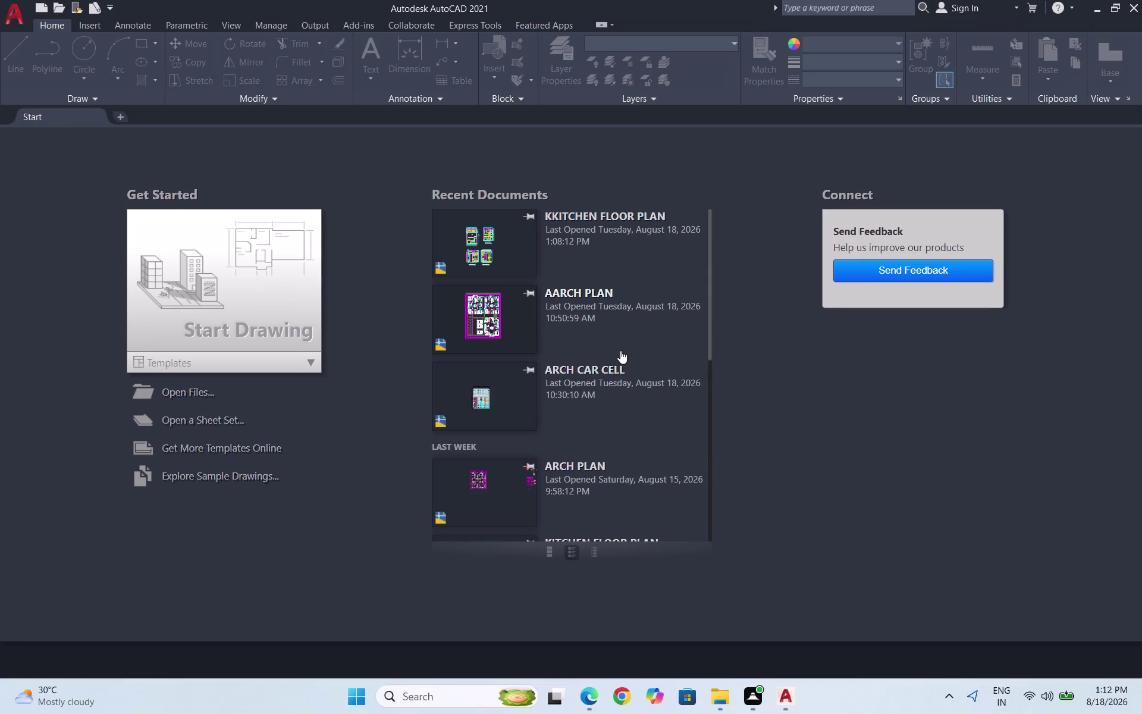
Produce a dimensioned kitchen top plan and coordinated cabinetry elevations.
Start a new blank drawing and turn on Maintain a log file in Options.
click(203, 294)
click(204, 294)
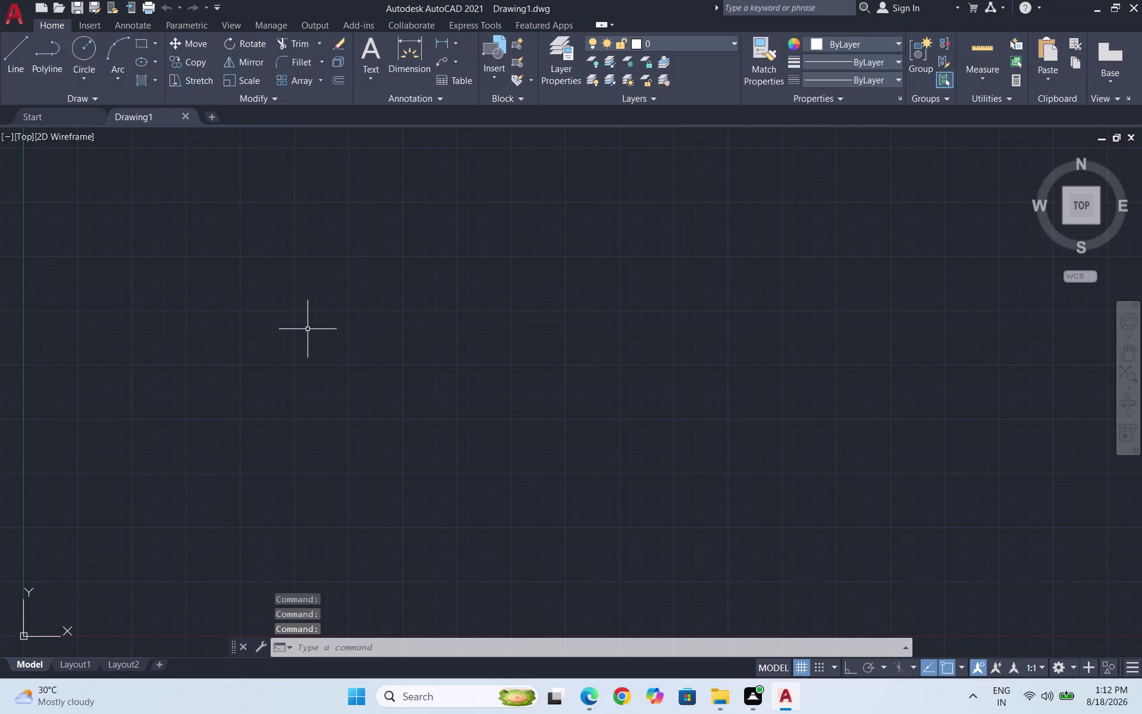
text(OPTIO)
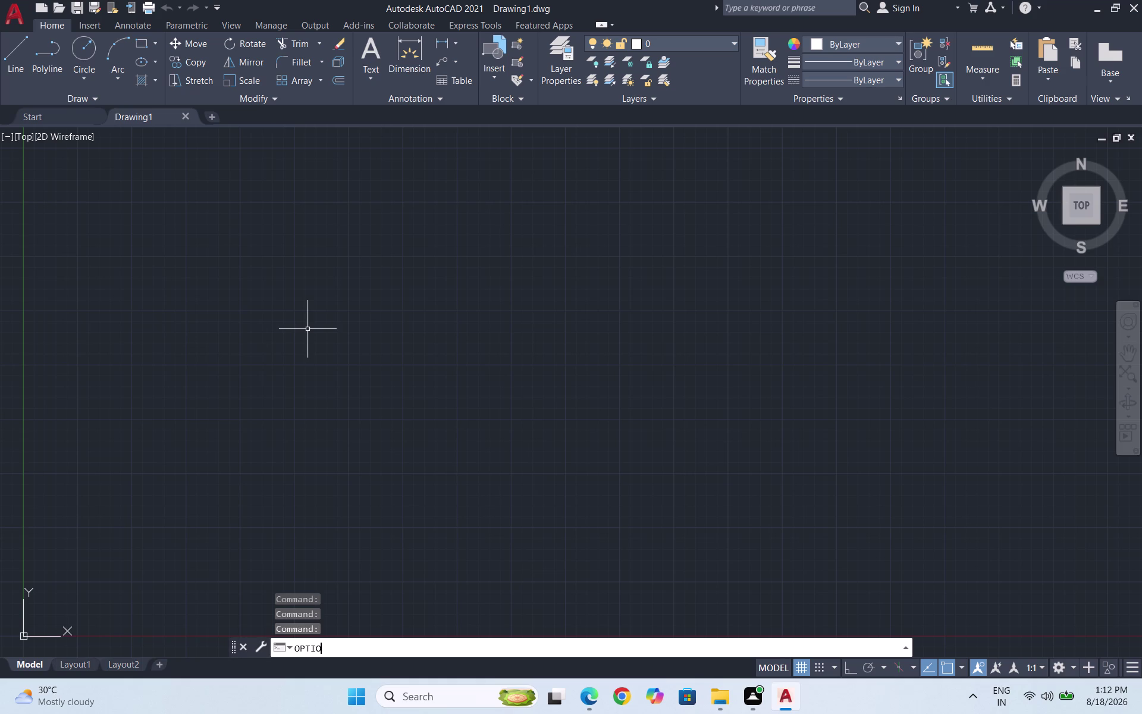
key(s)
key(BackSpace)
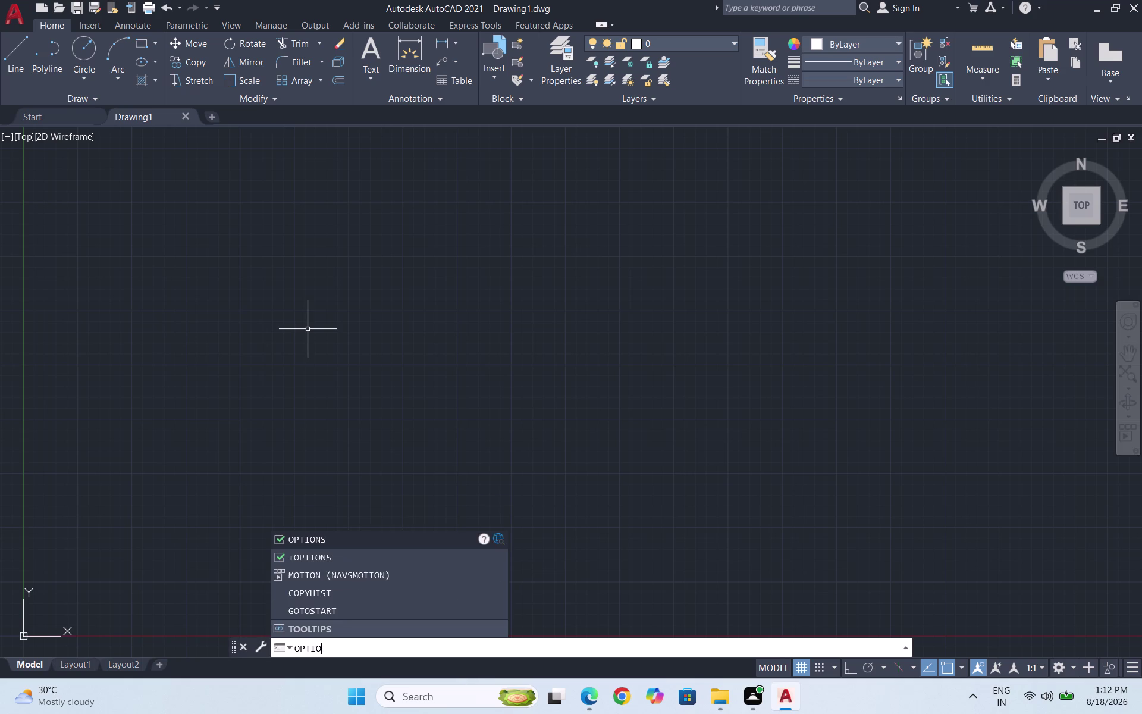
text(NS)
key(Return)
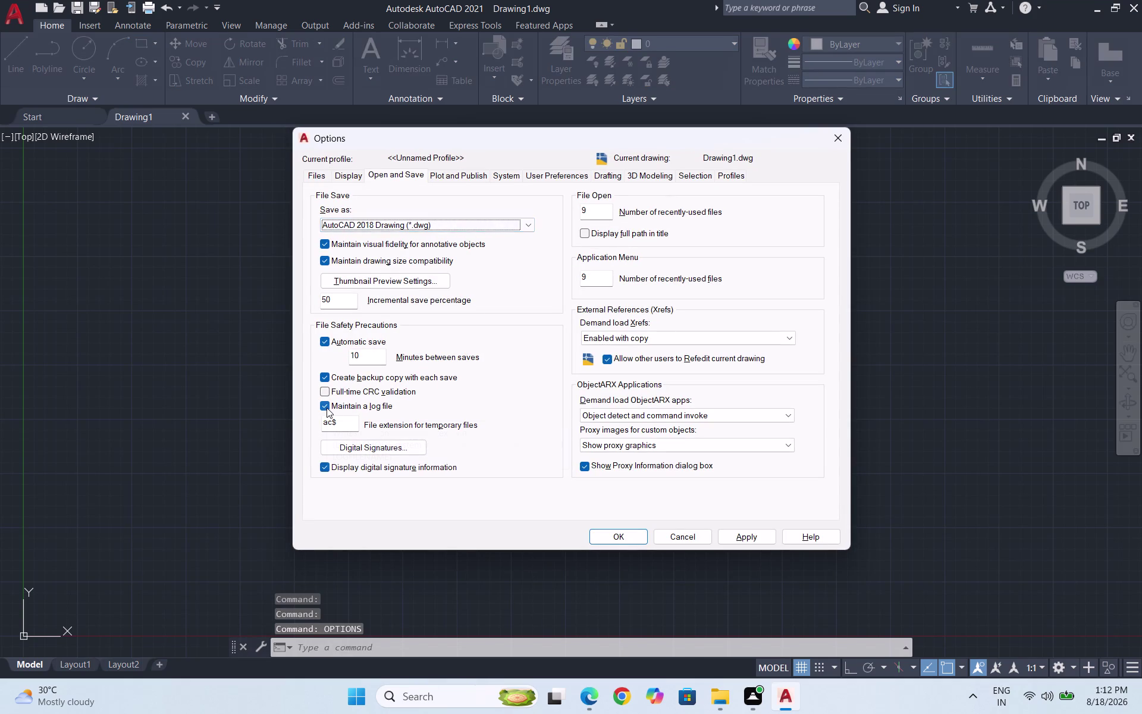
click(326, 407)
click(325, 406)
click(621, 534)
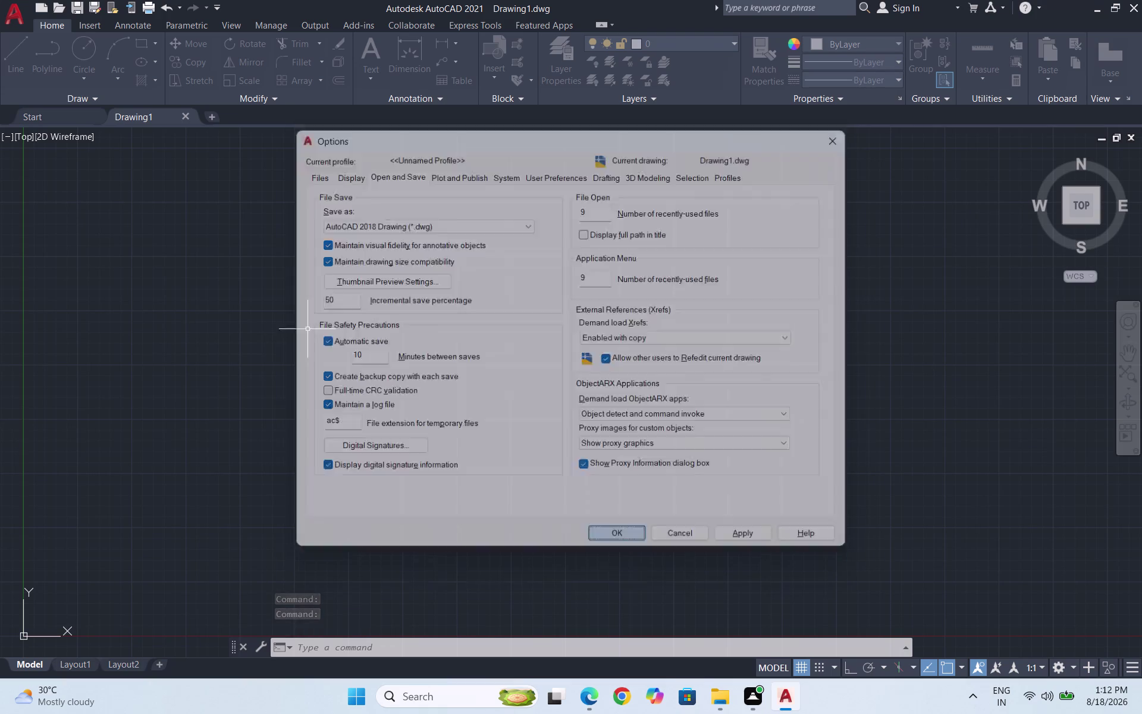
key(ctrl+s)
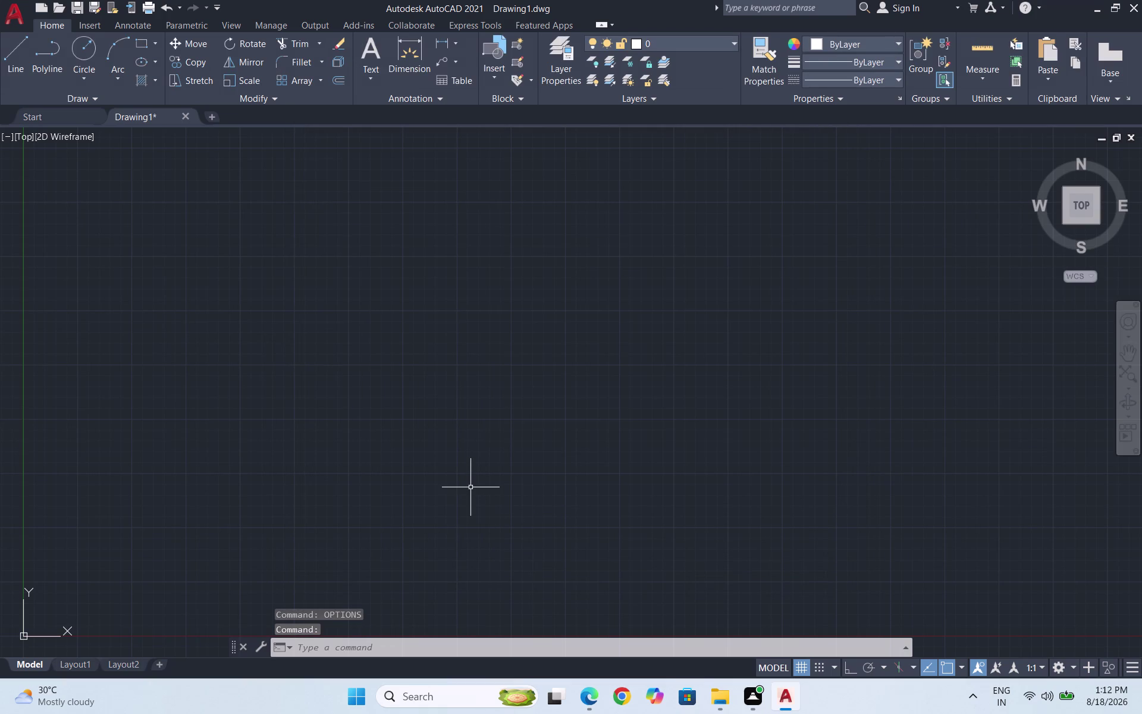
Save the drawing as 'KITCHEN 18.8.26' in the Desktop's 12-8-26 folder.
double_click(379, 311)
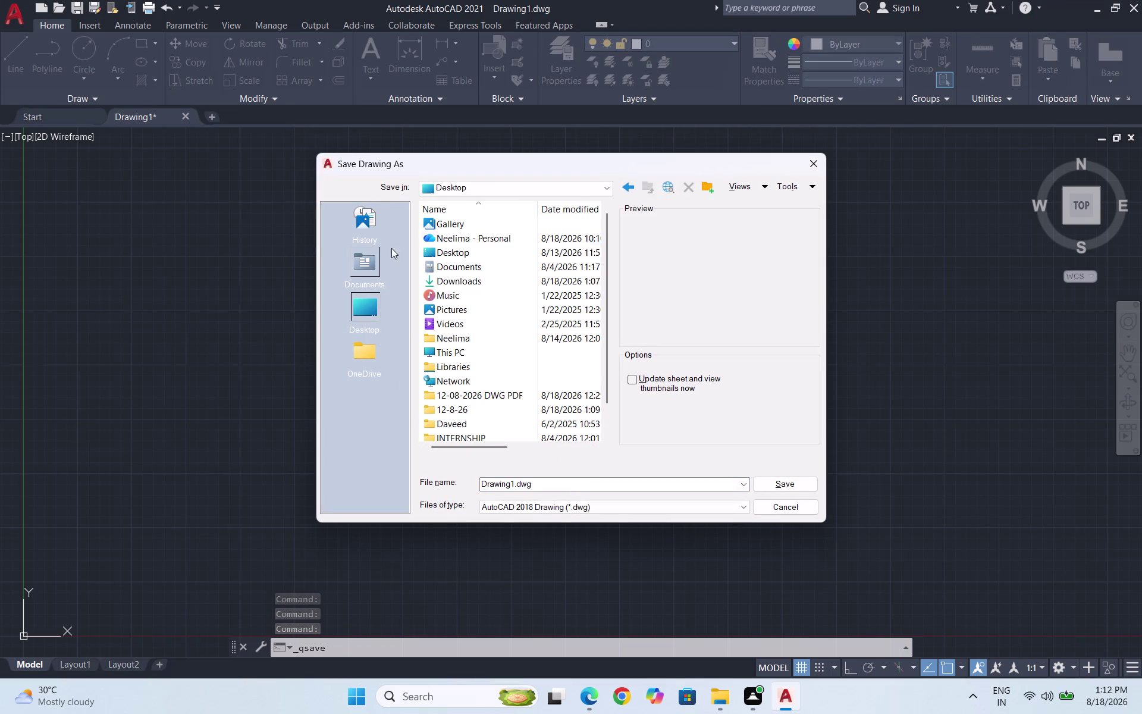
double_click(509, 410)
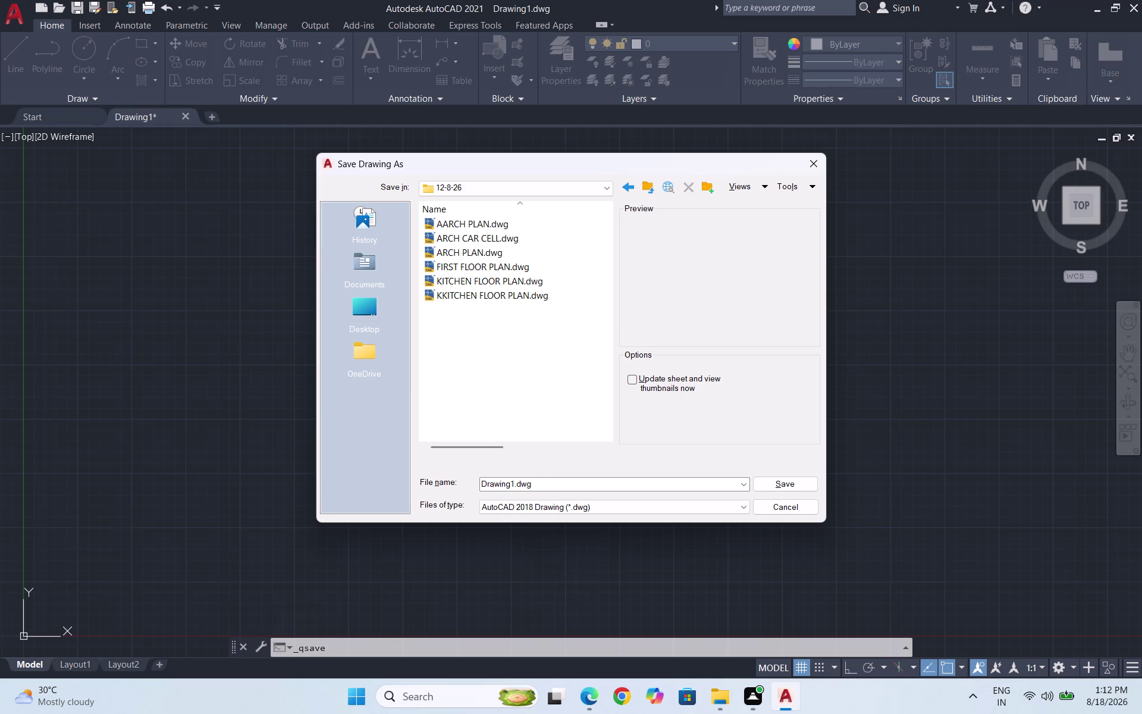
drag(554, 482, 415, 481)
text(KI)
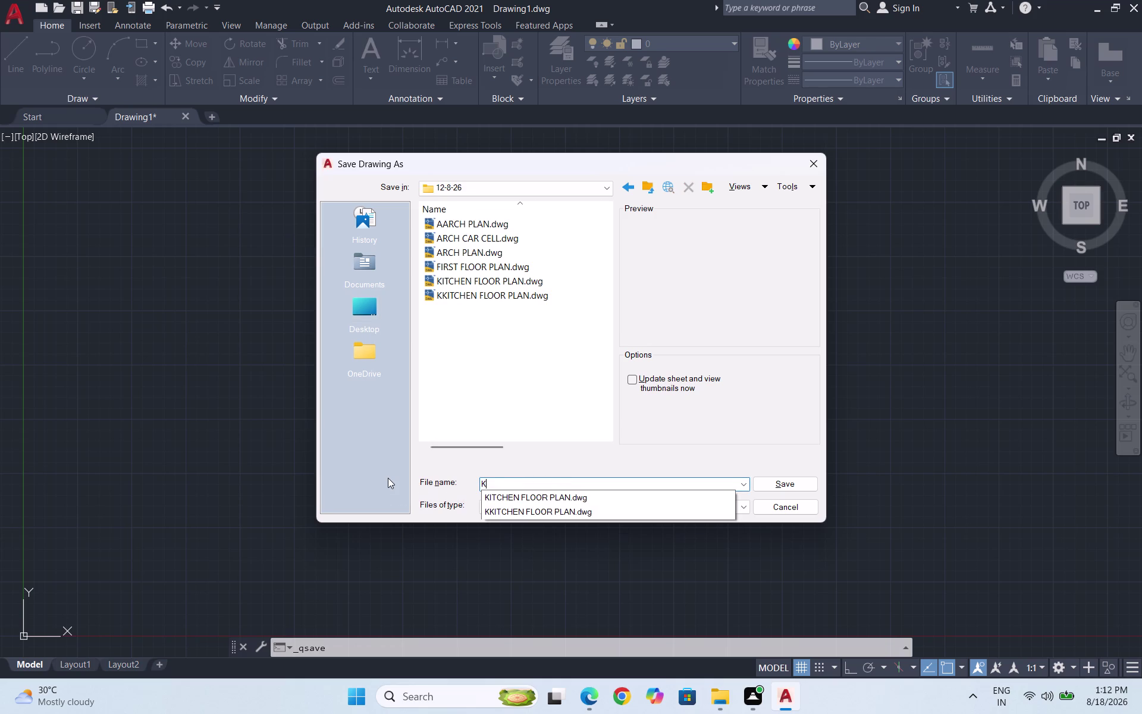
text(TCHEN)
key(space)
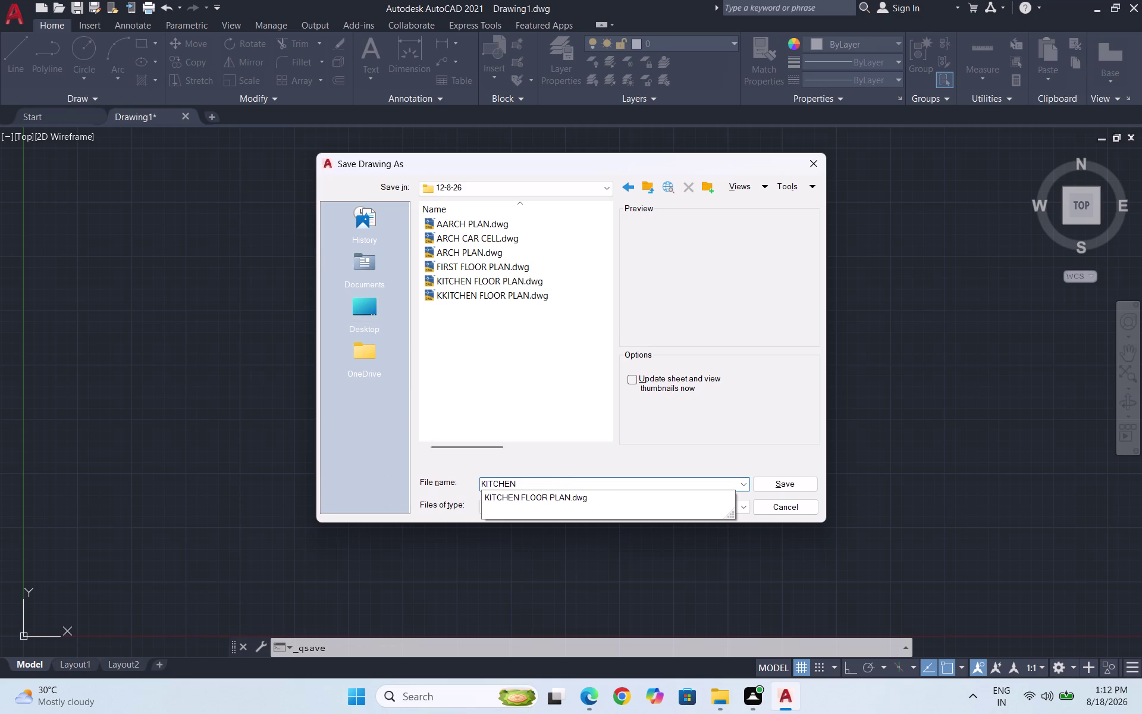
text(18)
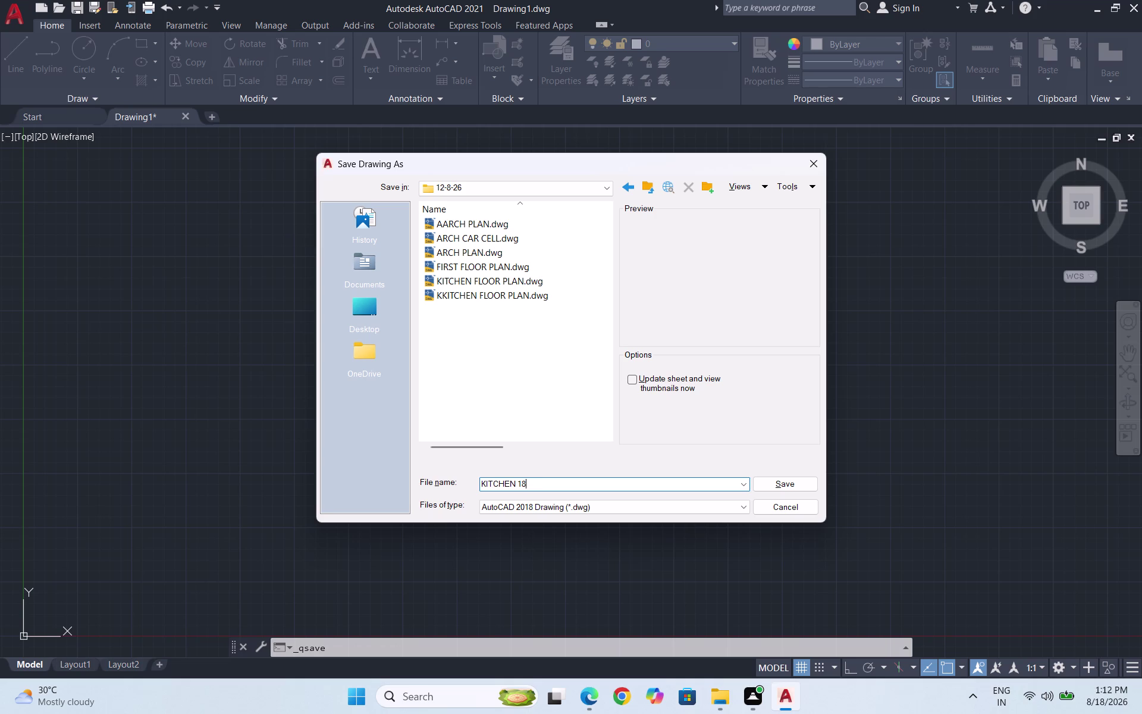
text(.8)
text(.26)
click(774, 481)
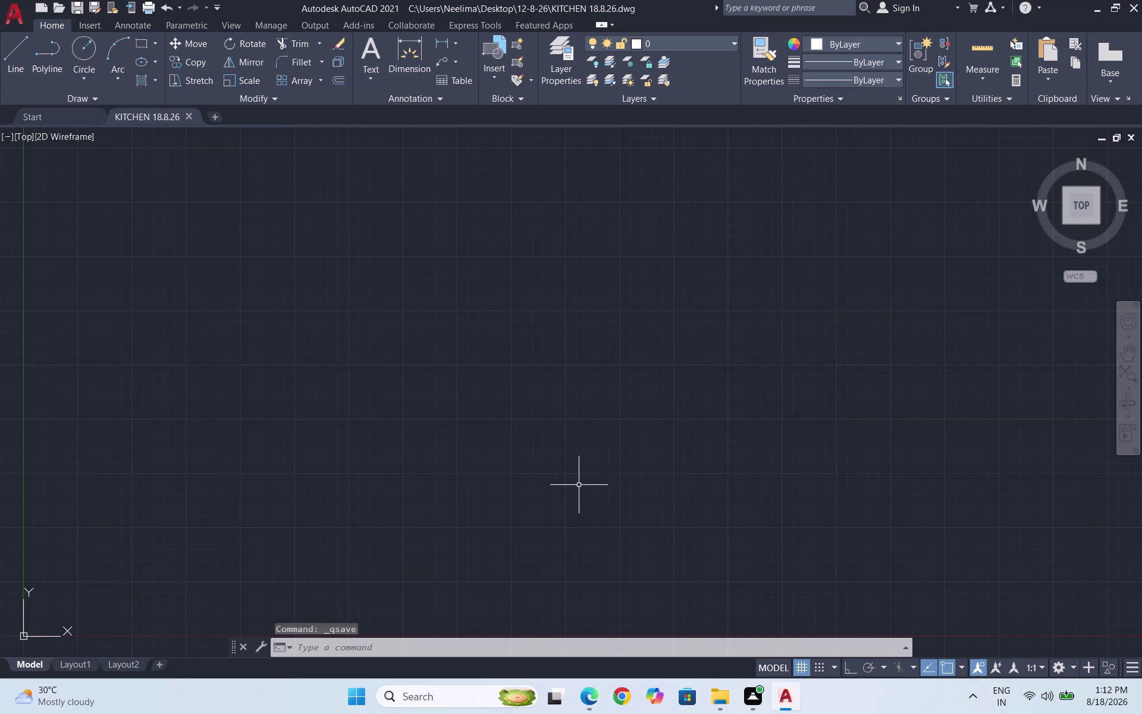
Set drawing units to 0 length precision with Millimeters insertion scale.
text(UN)
key(Return)
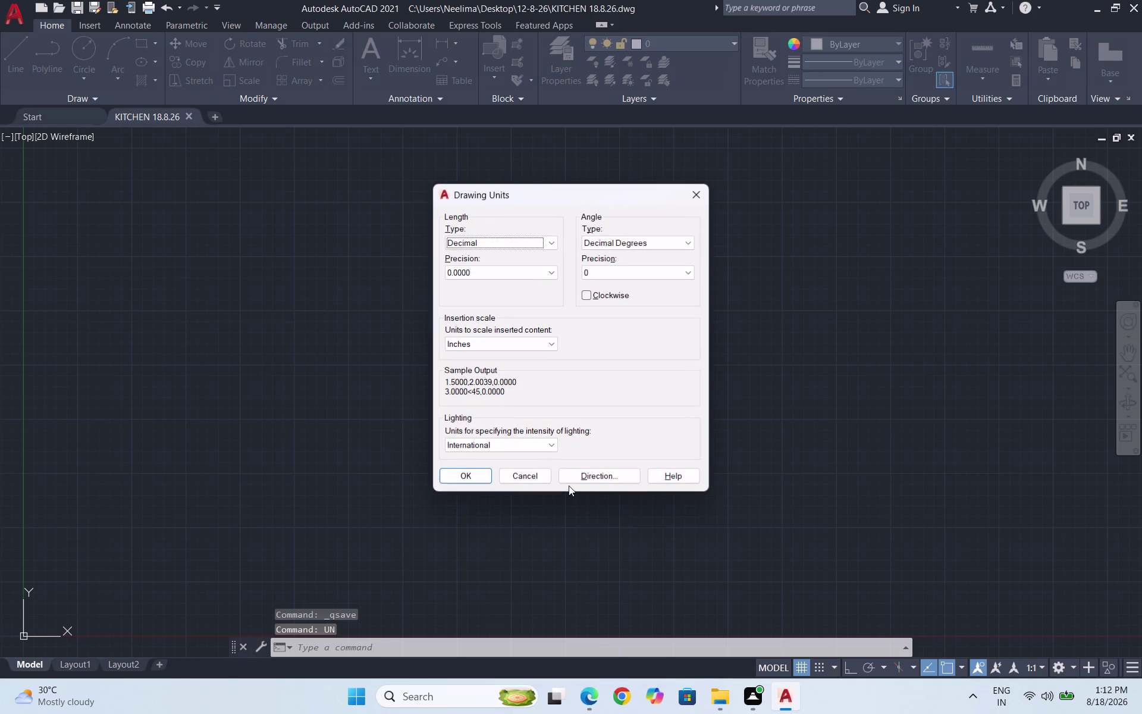
click(530, 268)
click(510, 288)
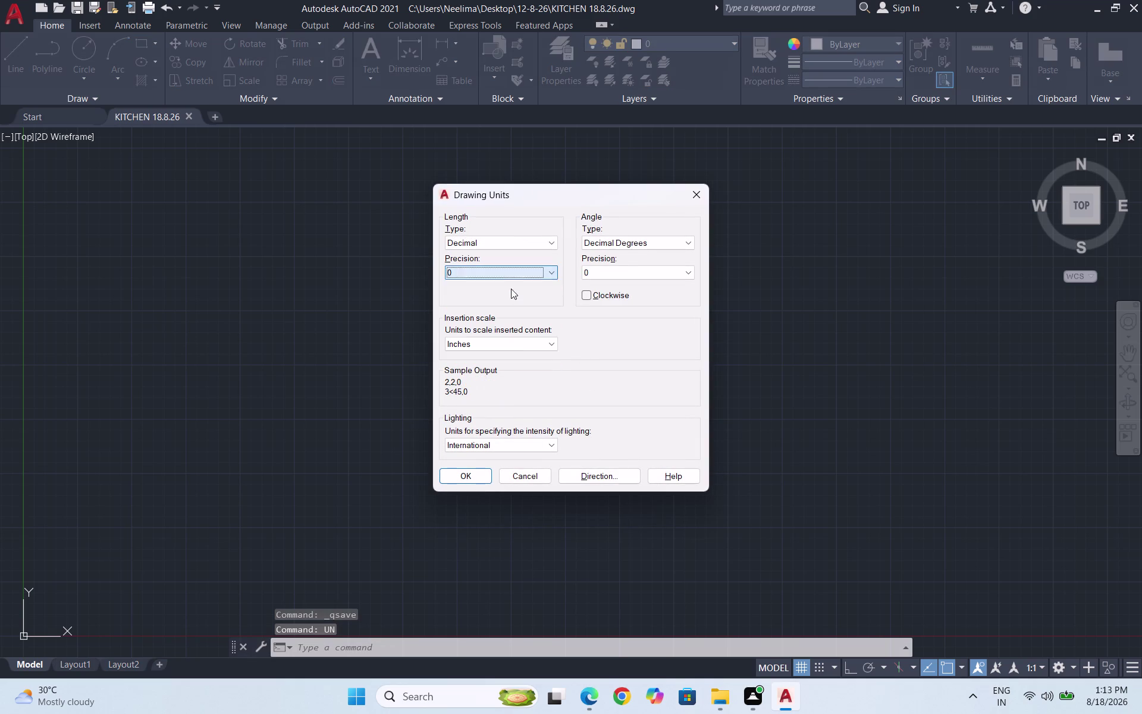
click(517, 351)
click(518, 348)
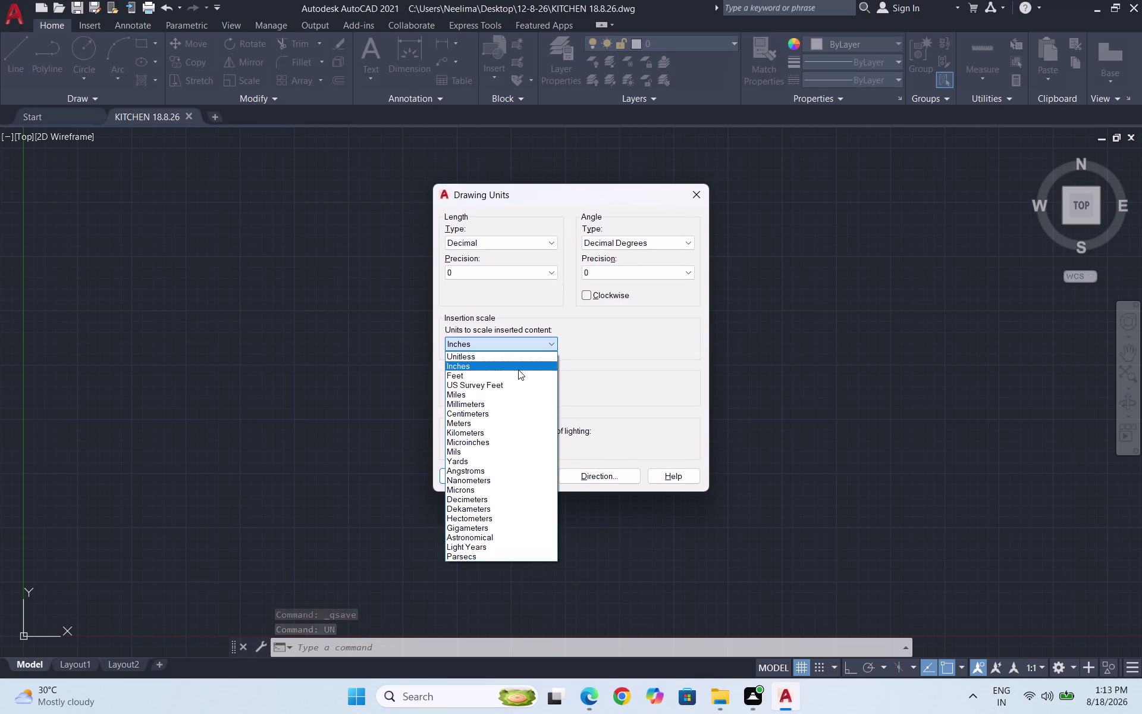
click(505, 407)
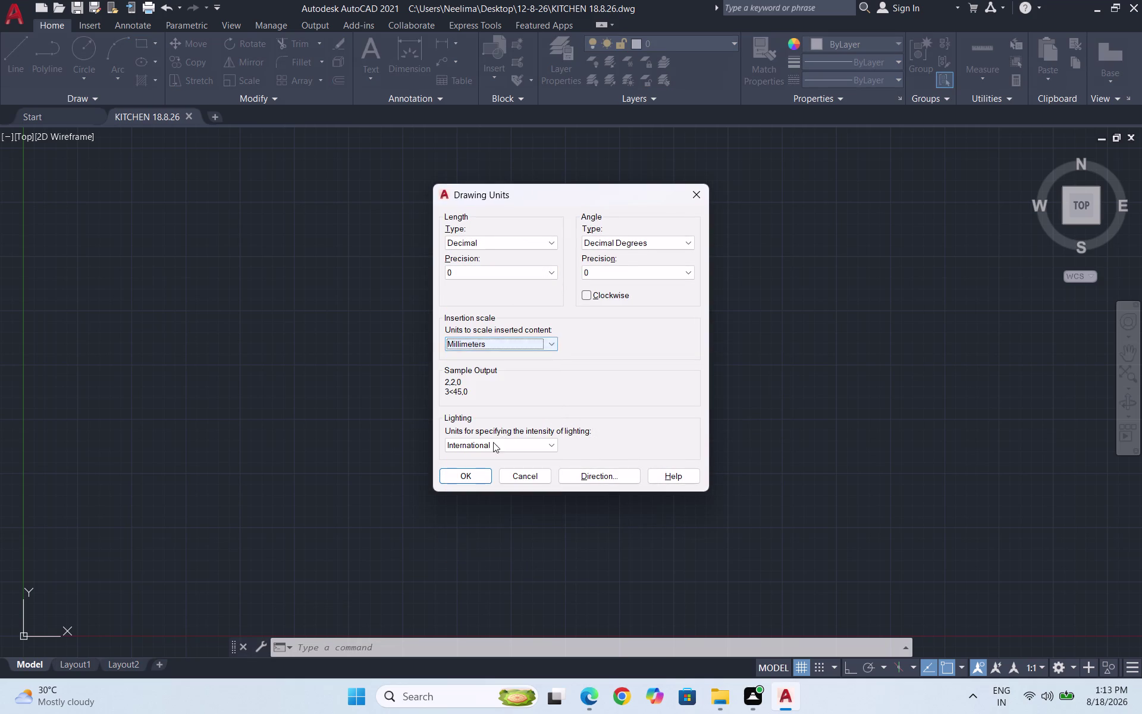
click(473, 473)
Open the Standard dimension style for modification via the D command.
key(d)
key(Return)
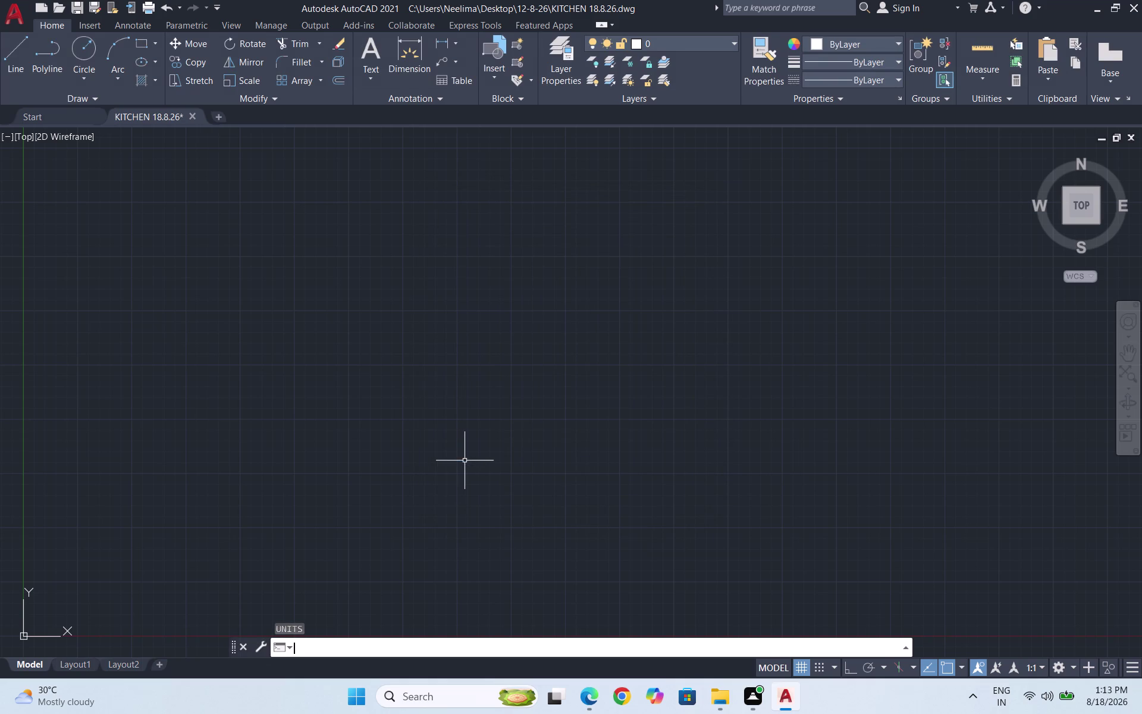
click(731, 317)
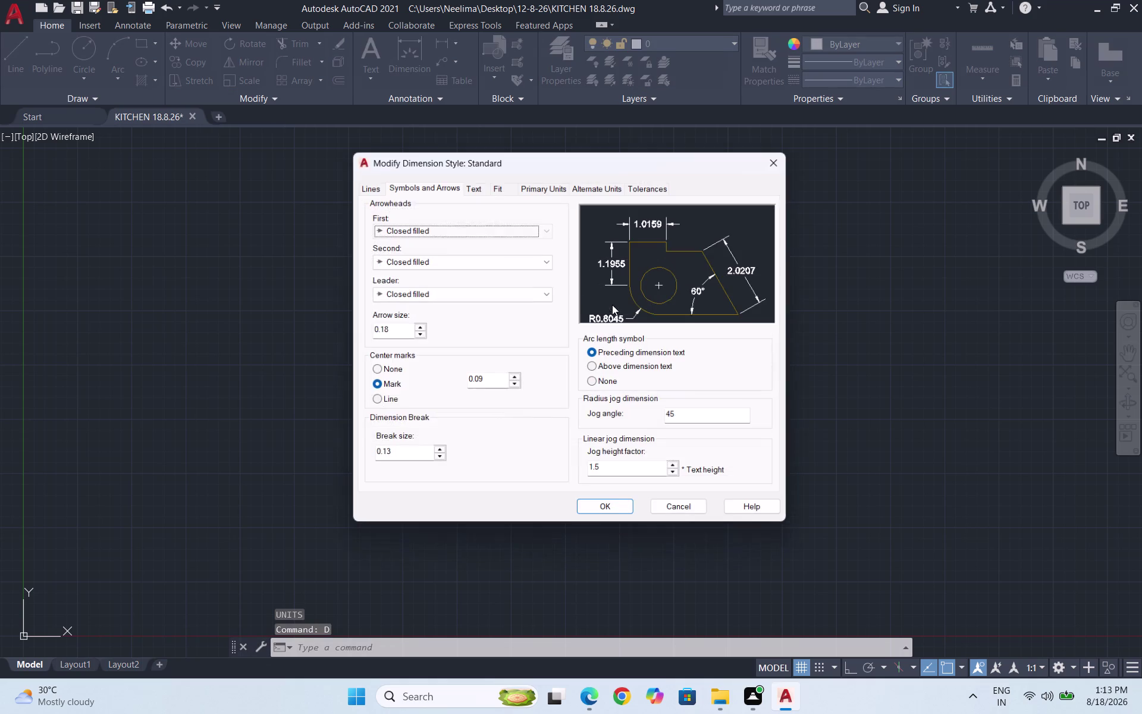
Give Standard Decimal primary units with 0 precision and make it current.
click(552, 186)
click(521, 214)
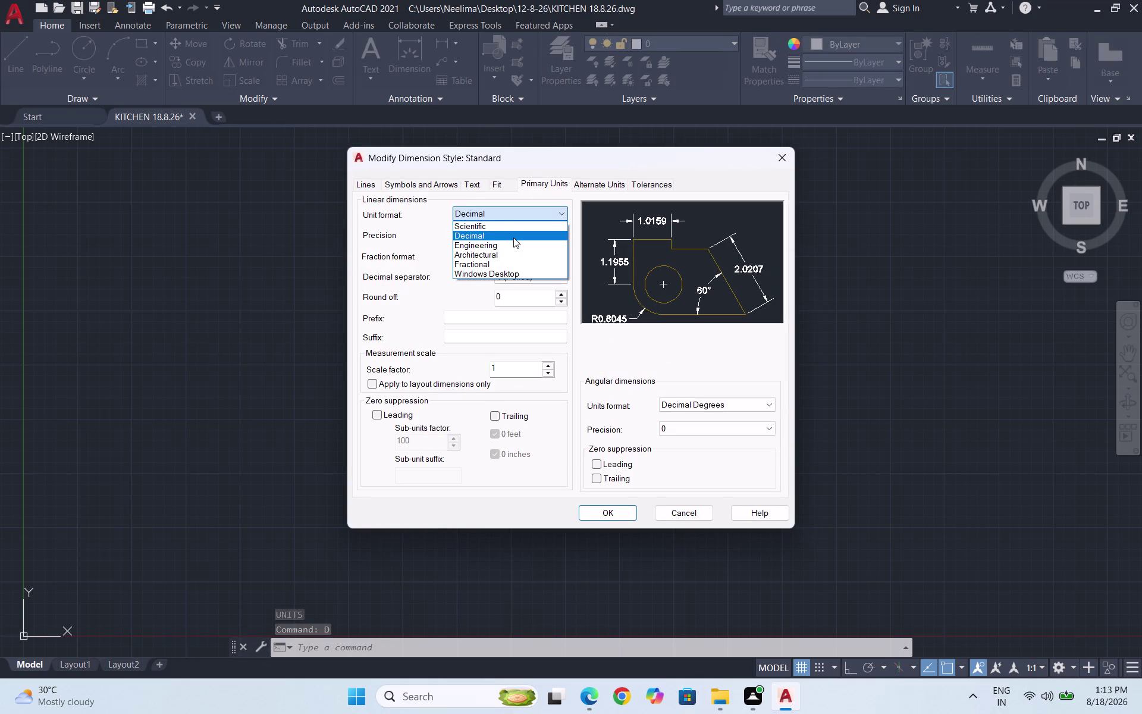
click(503, 237)
click(507, 233)
click(503, 249)
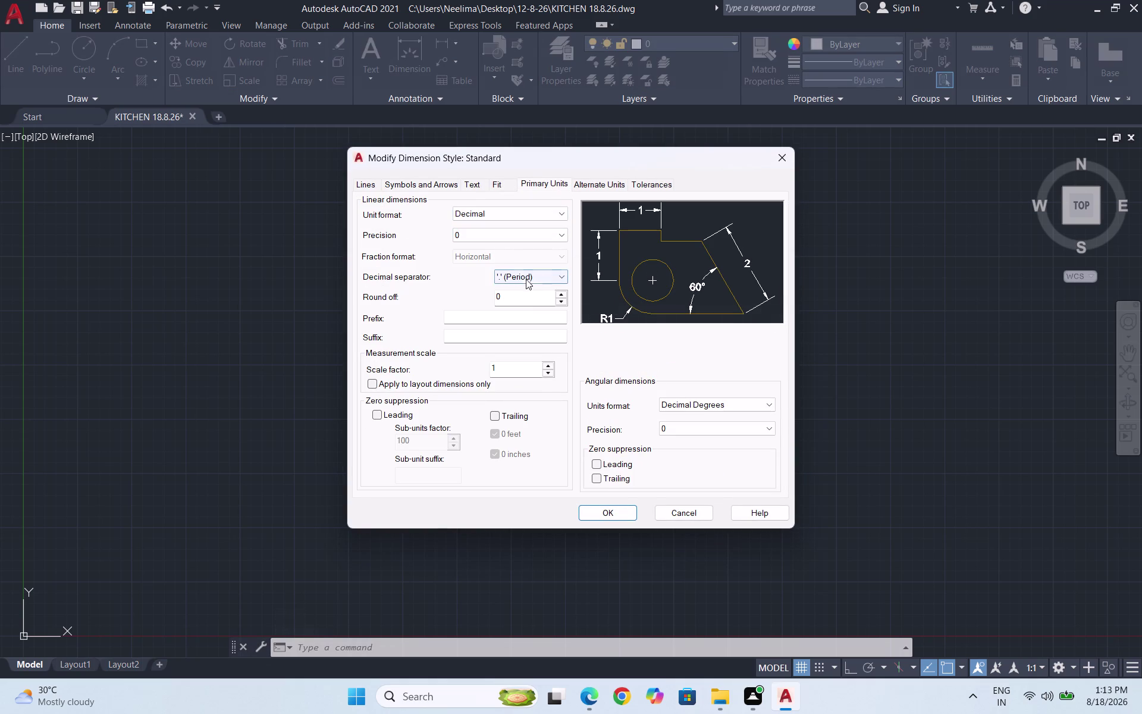
click(619, 513)
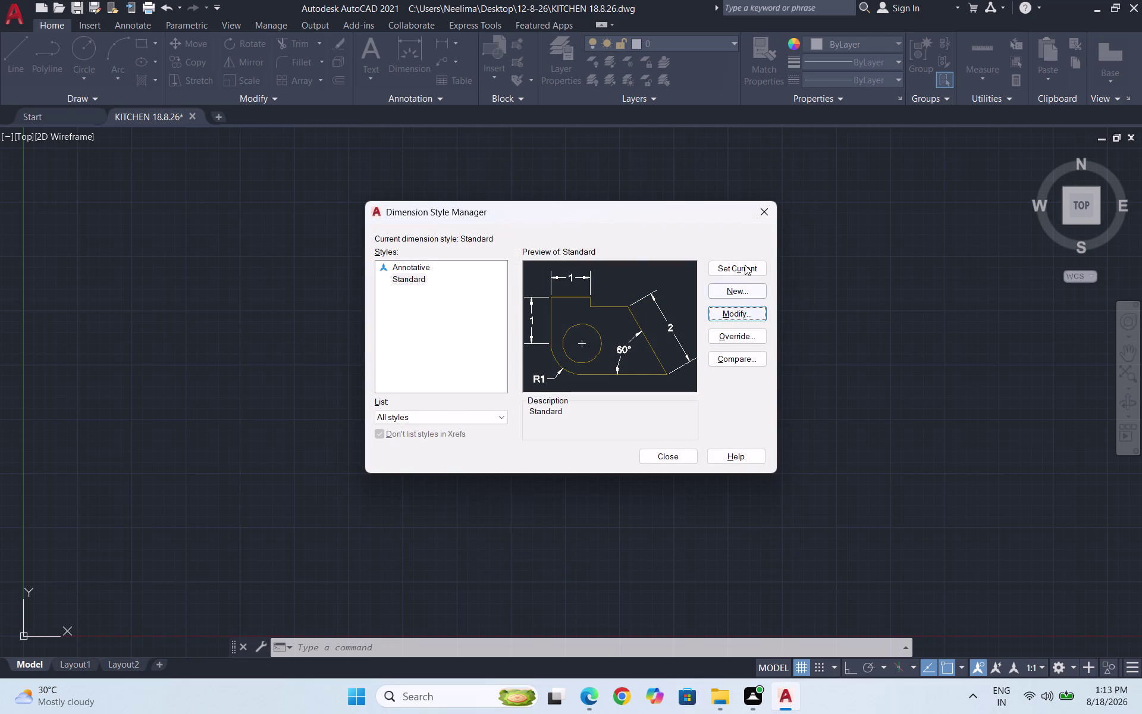
click(744, 264)
click(665, 455)
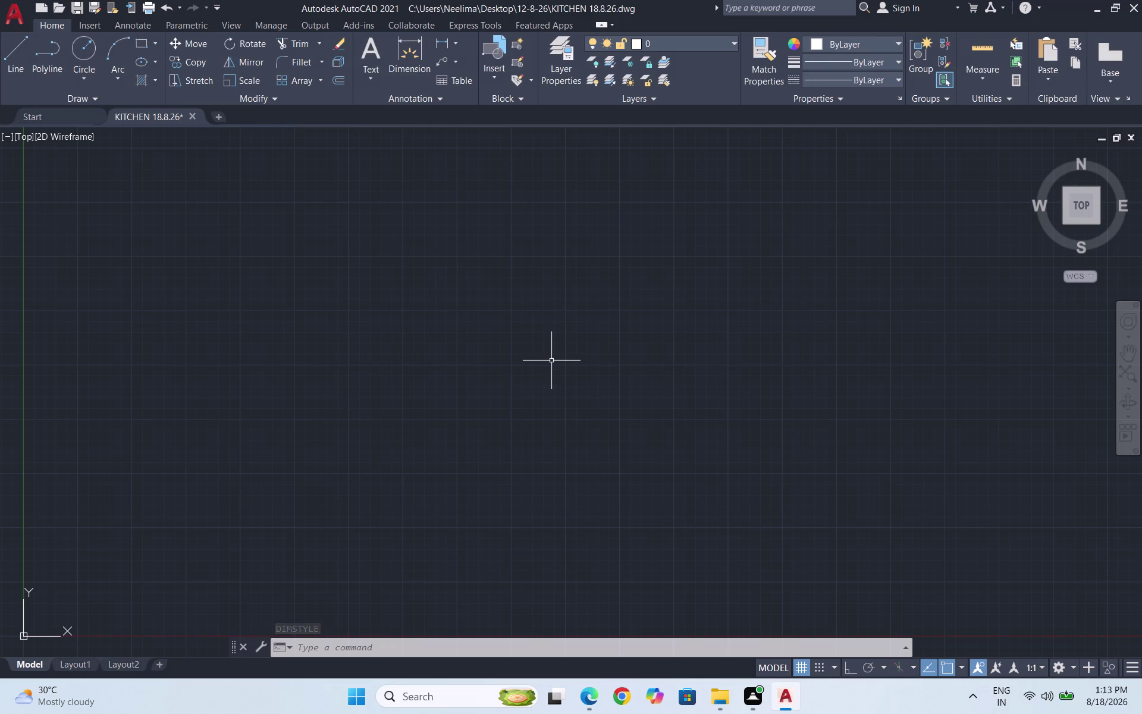
click(558, 67)
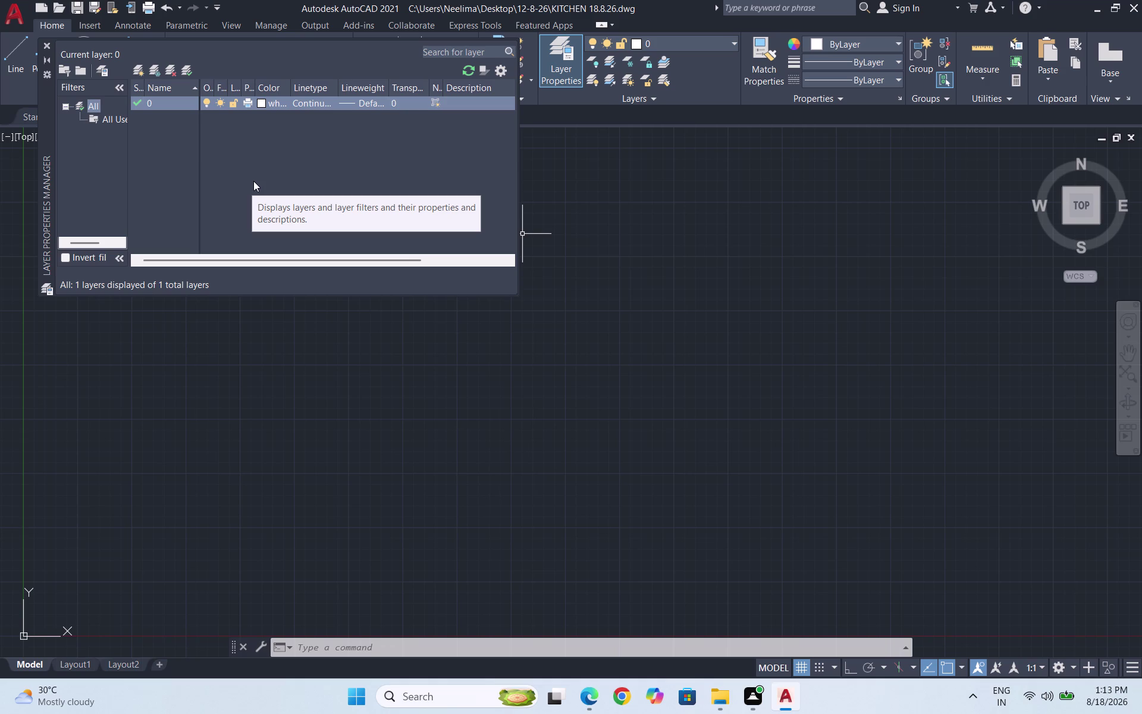
Add a new layer, Layer1, in the Layer Properties Manager.
click(143, 66)
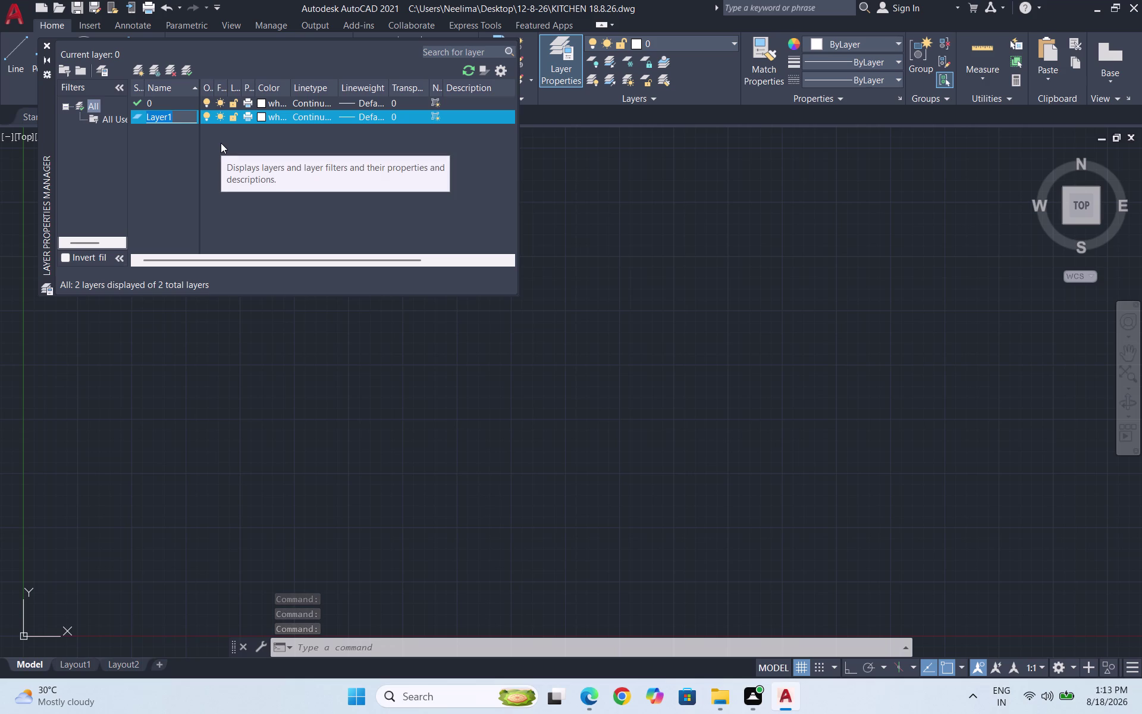
Name the new layer WALLS and assign it colour 230.
text(WALLS)
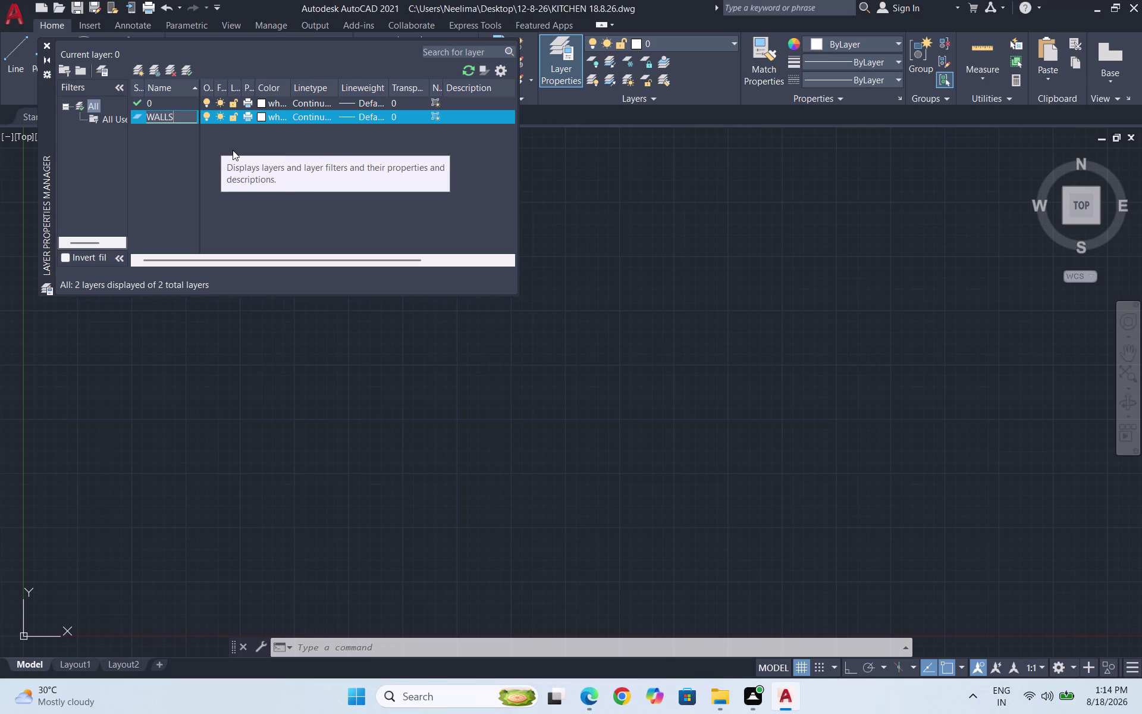
click(257, 114)
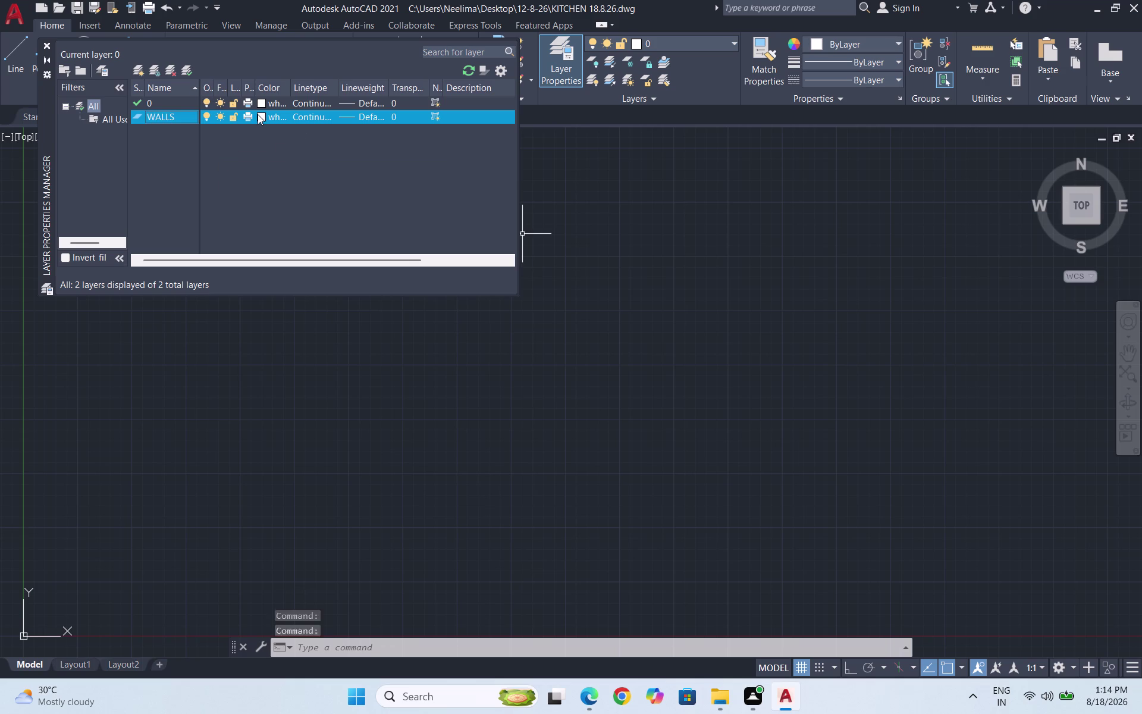
click(686, 294)
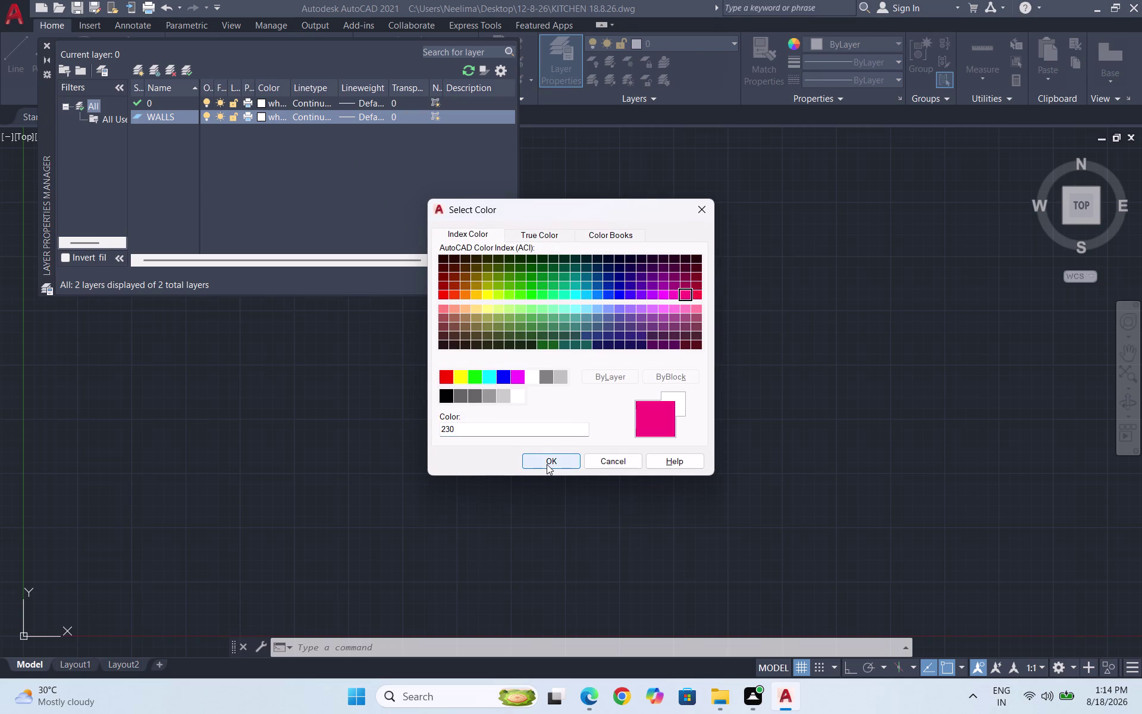
click(675, 296)
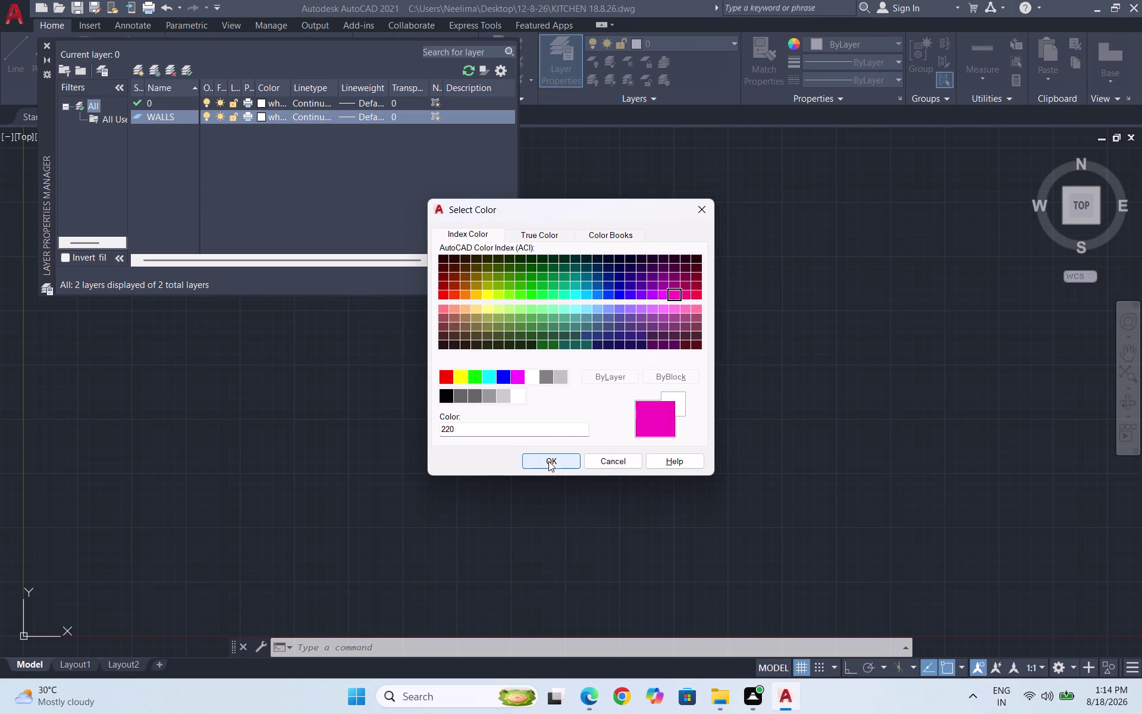
click(548, 460)
click(263, 116)
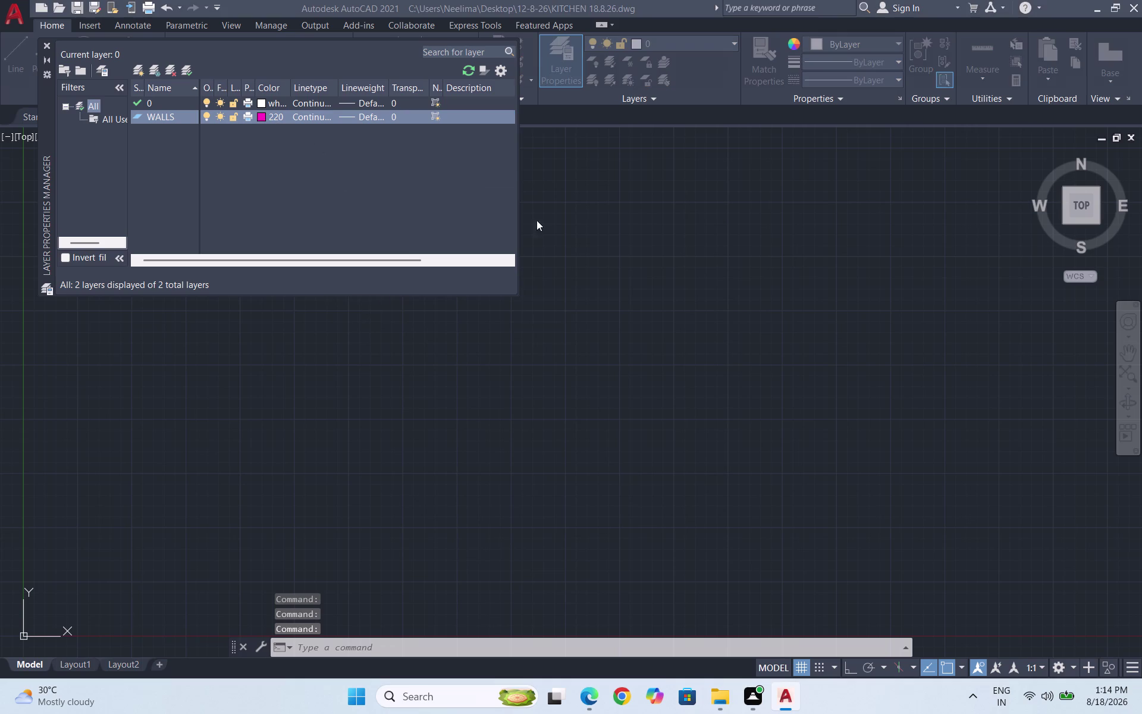
click(690, 295)
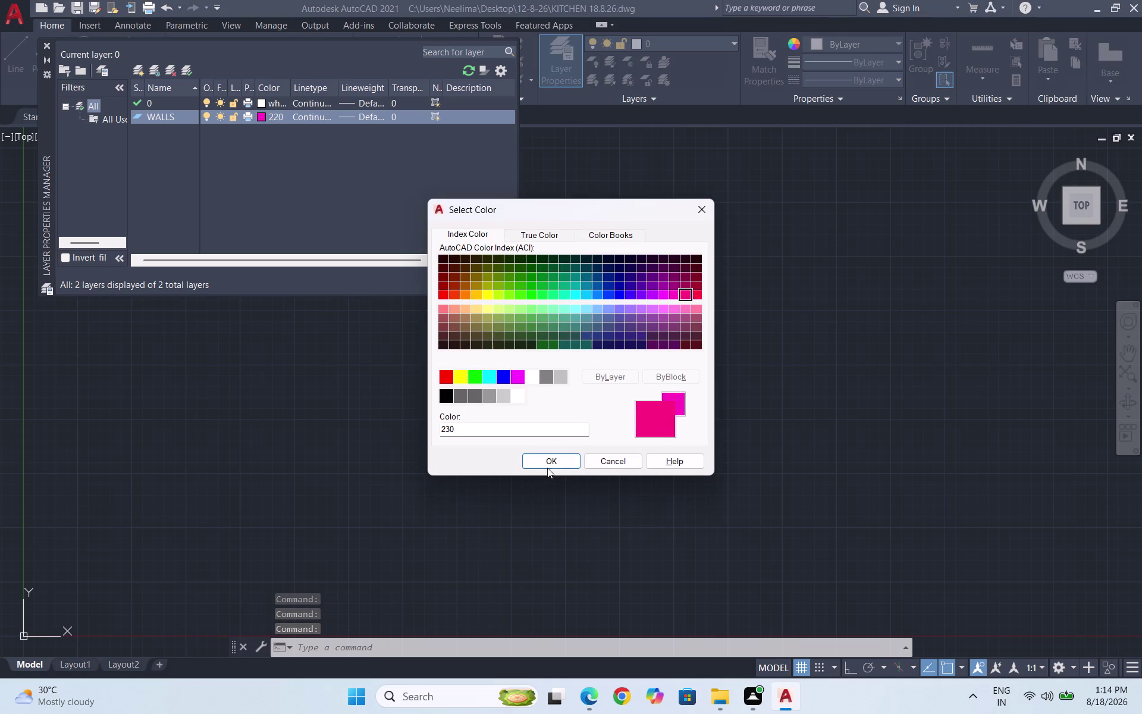
click(547, 452)
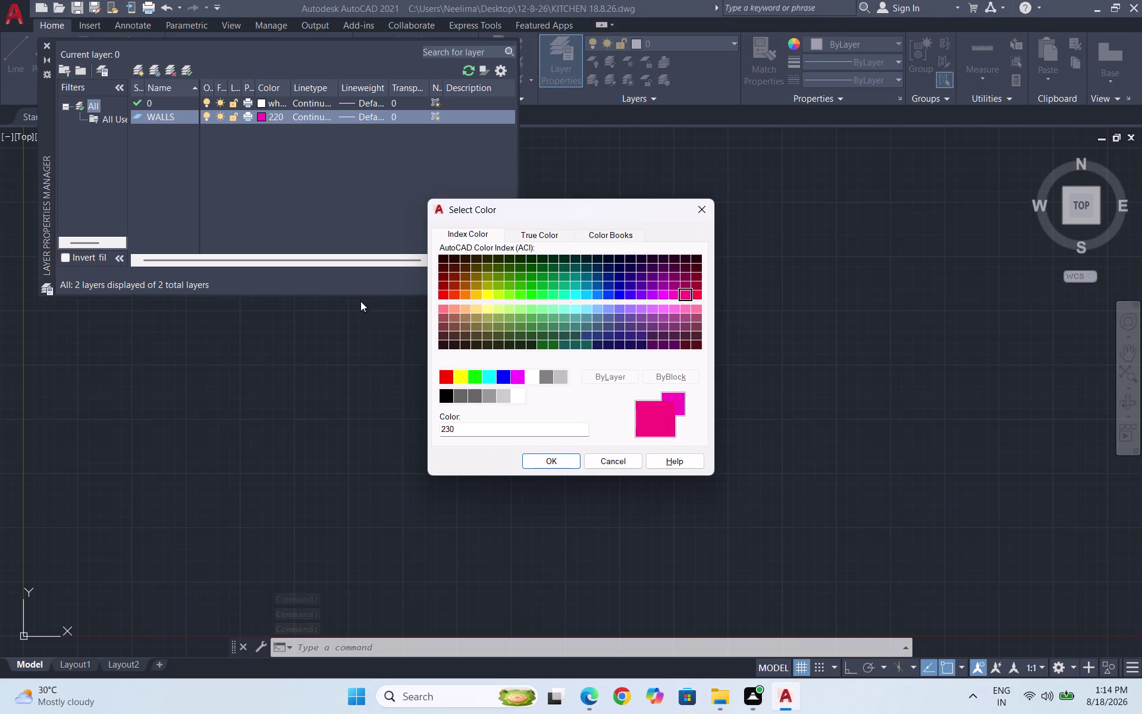
click(558, 459)
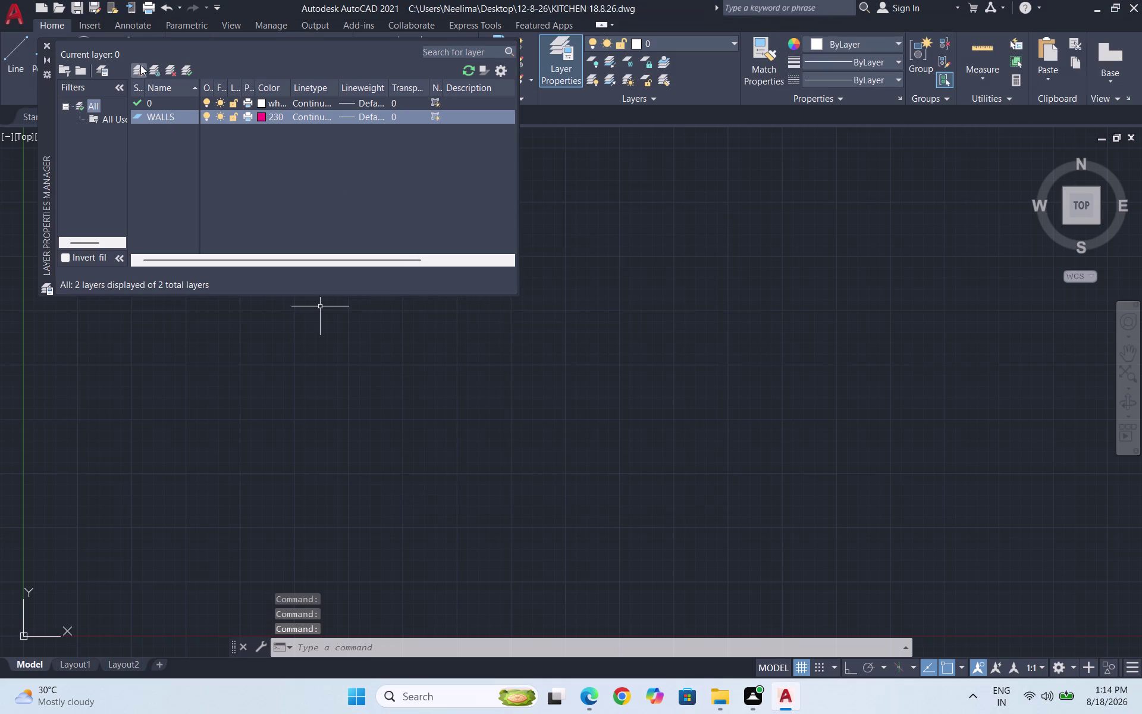
click(138, 63)
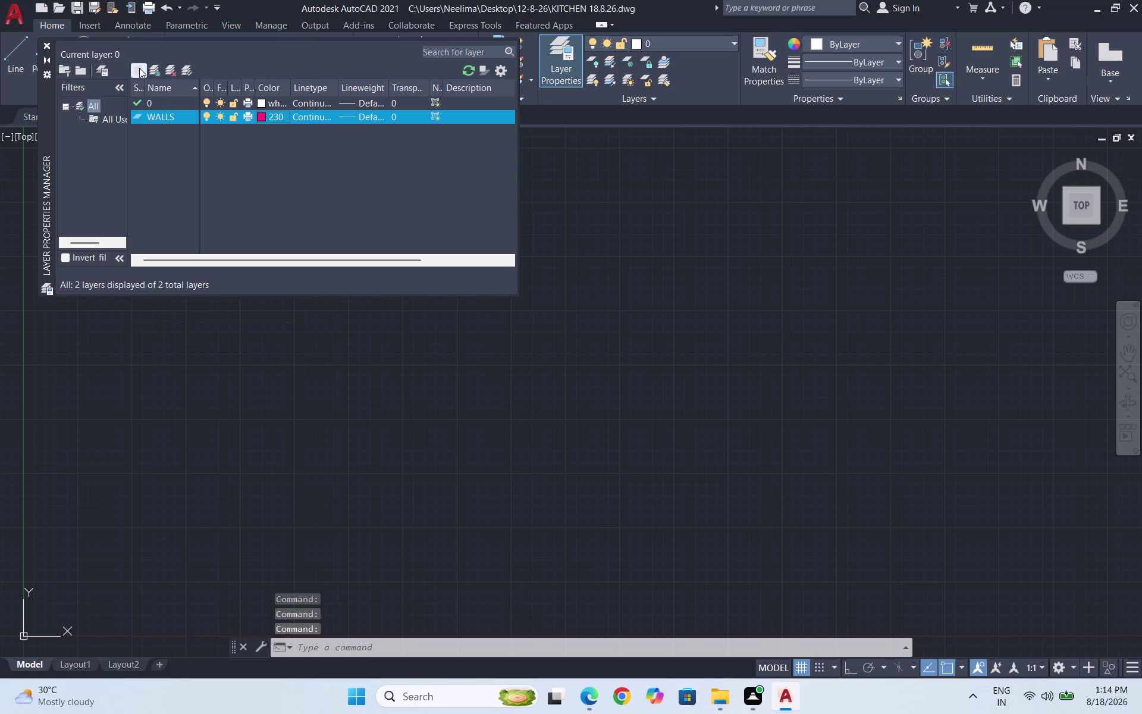
Create a HATCH layer with colour 250.
click(139, 68)
text(HA)
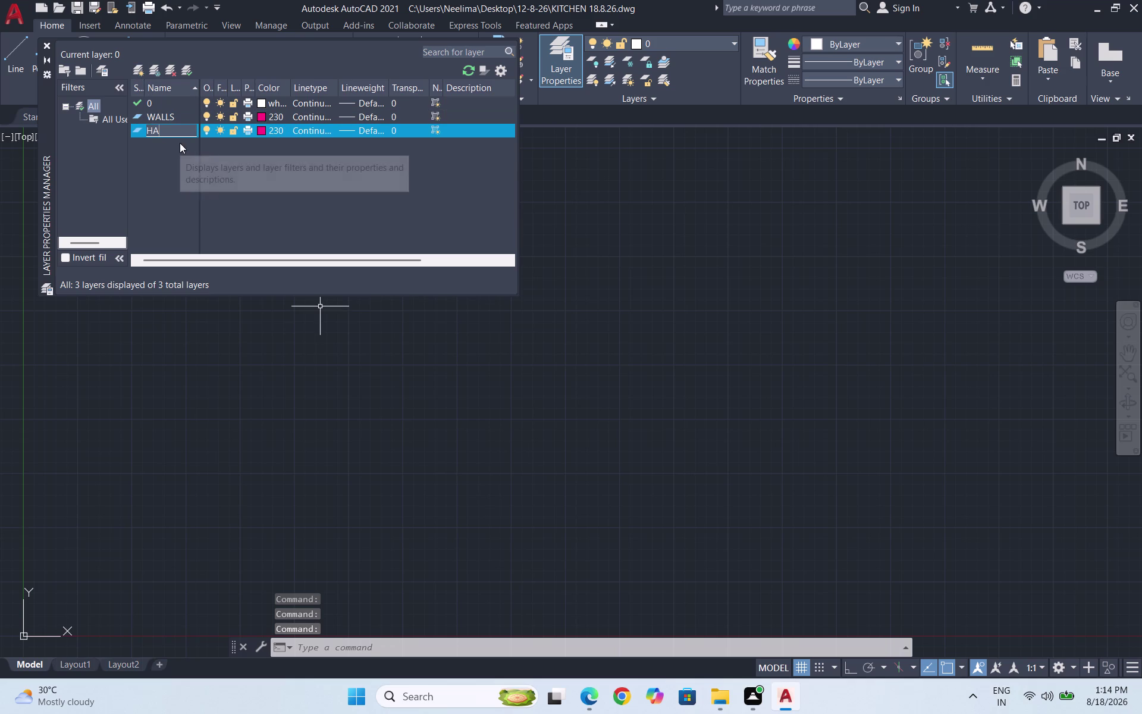
text(TCH)
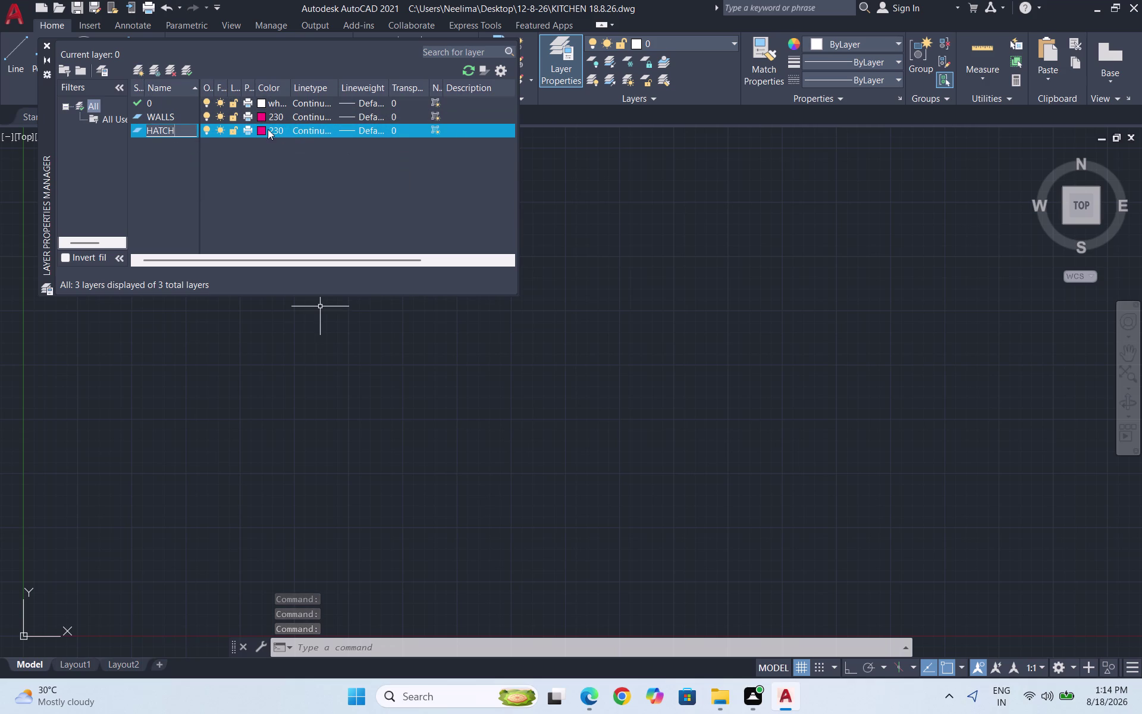
click(261, 129)
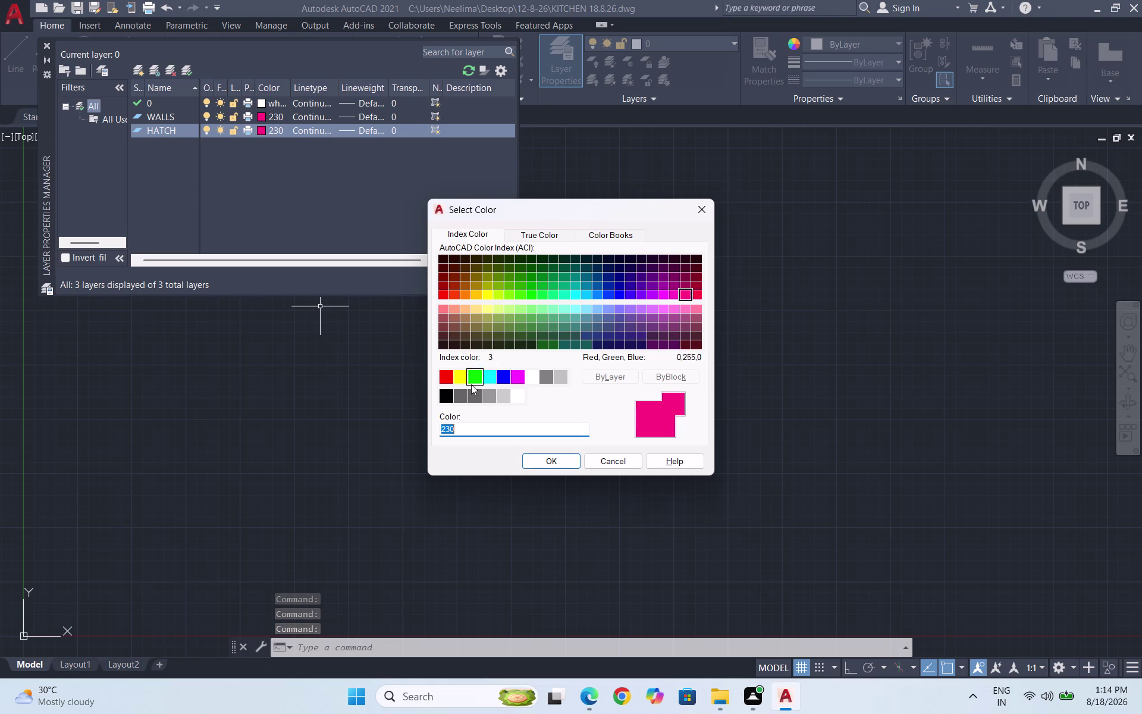
click(437, 393)
click(558, 466)
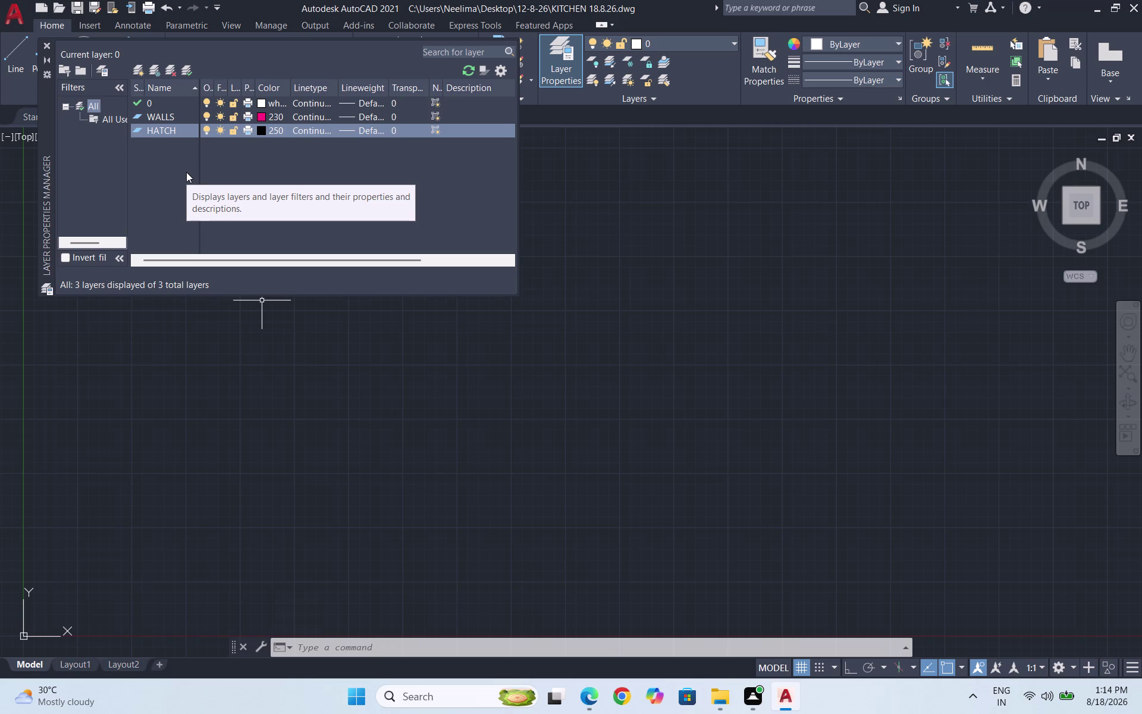
click(139, 71)
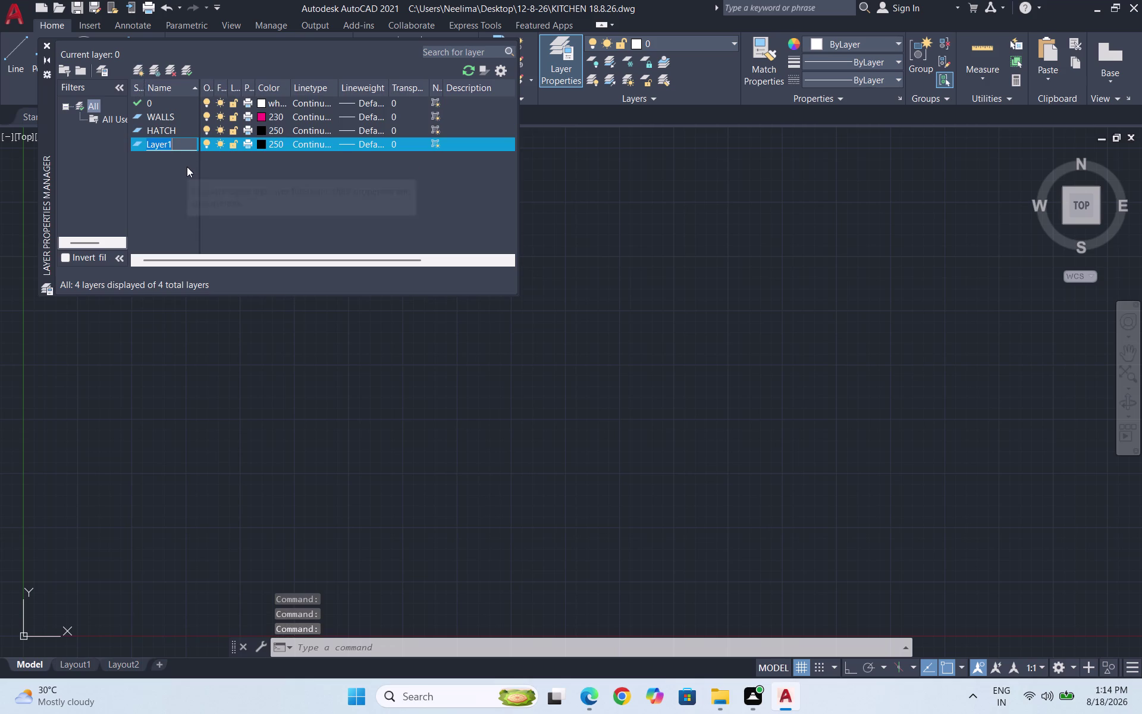
Rename Layer1 to KITCHEN ITEMS and colour it yellow.
key(k)
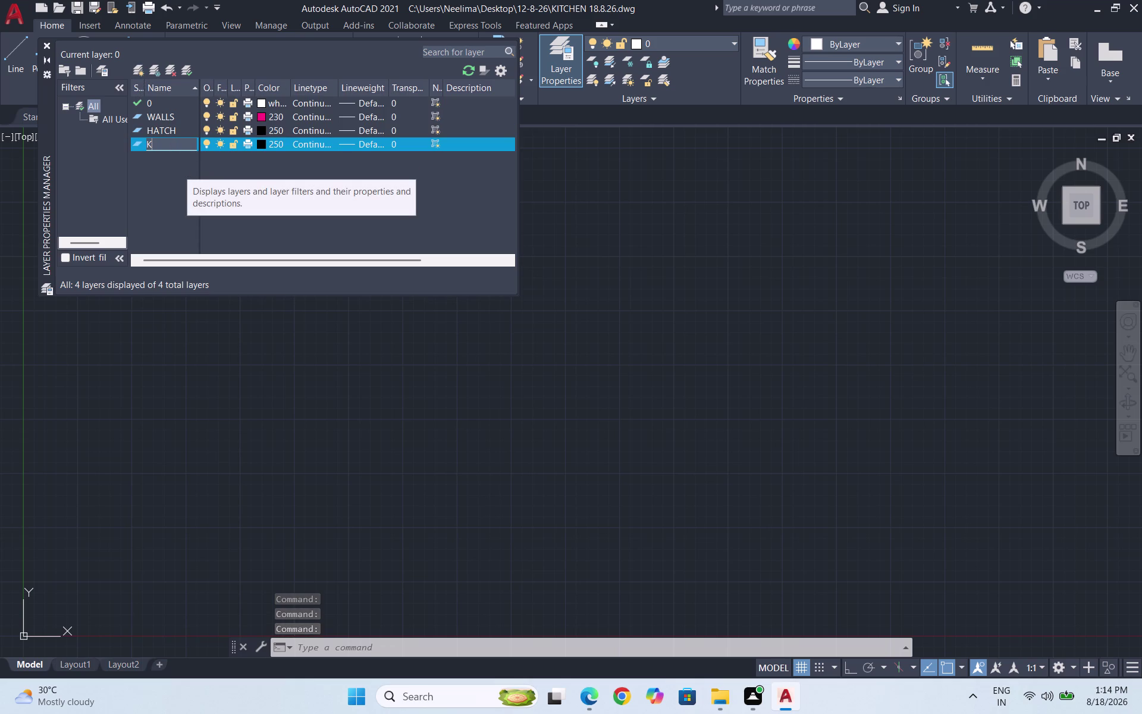
text(IT)
key(c)
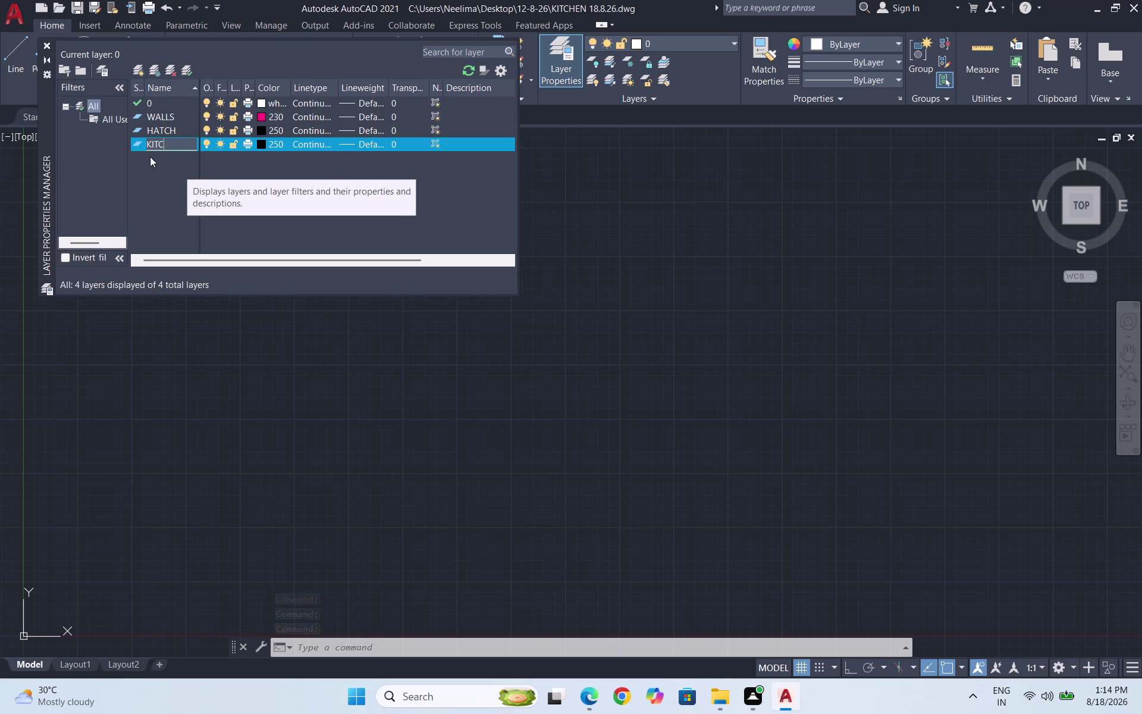
key(h)
text(EN I)
text(TEMS)
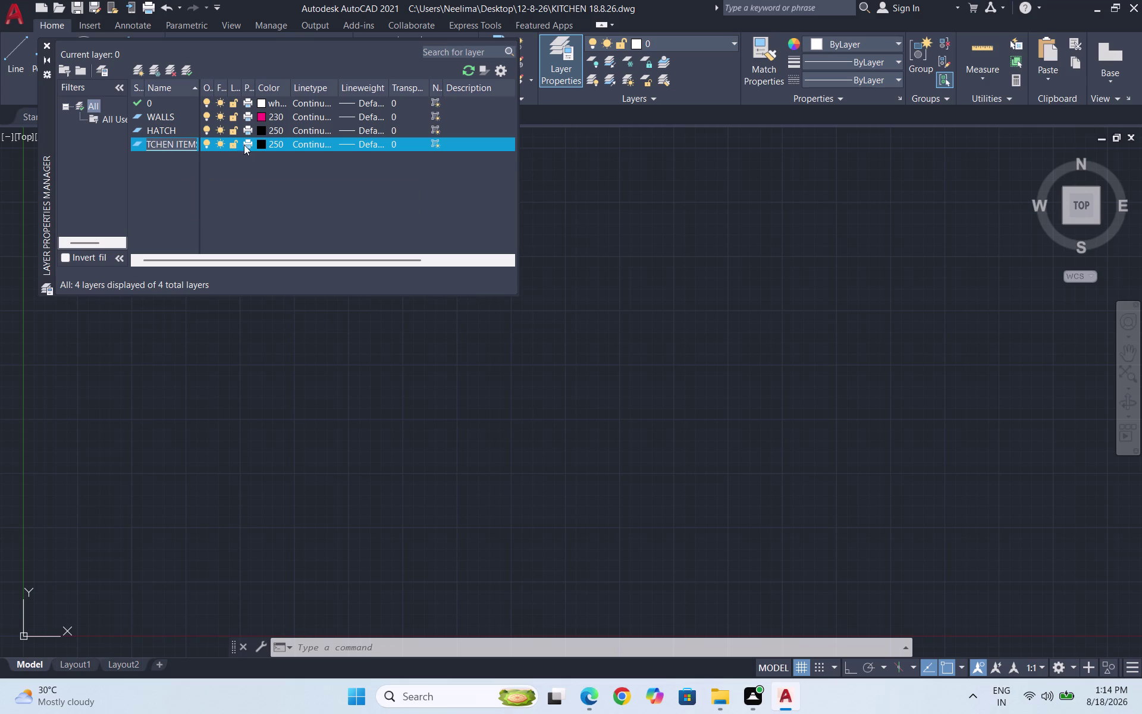
click(264, 145)
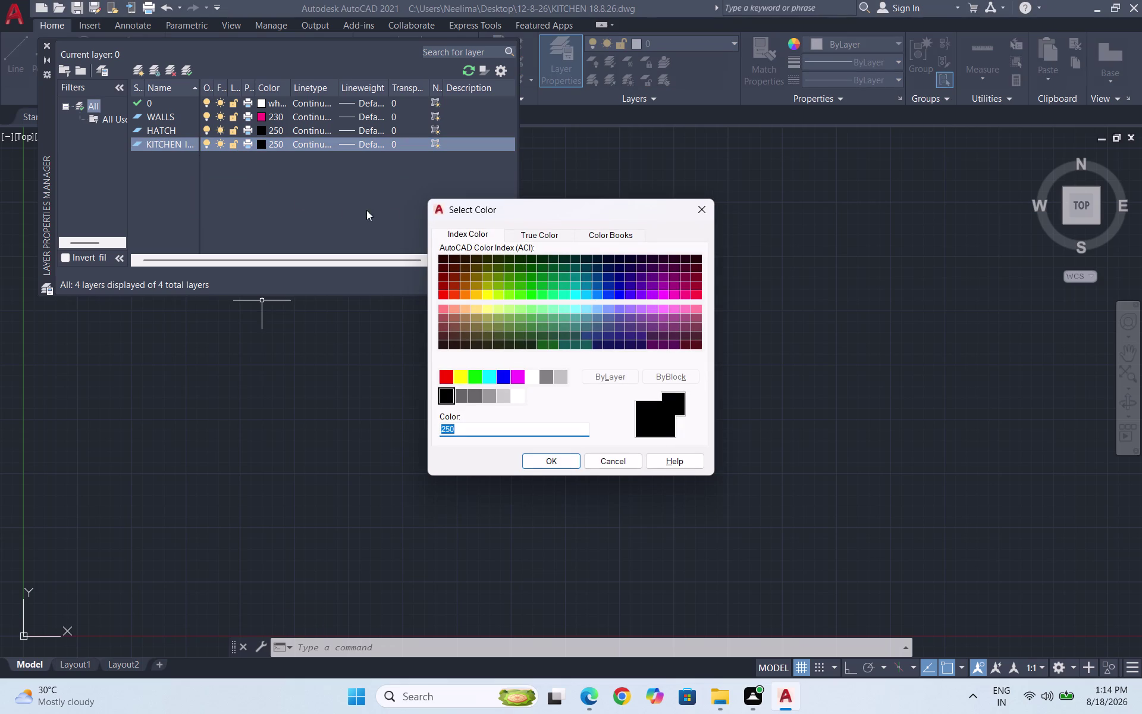
click(462, 378)
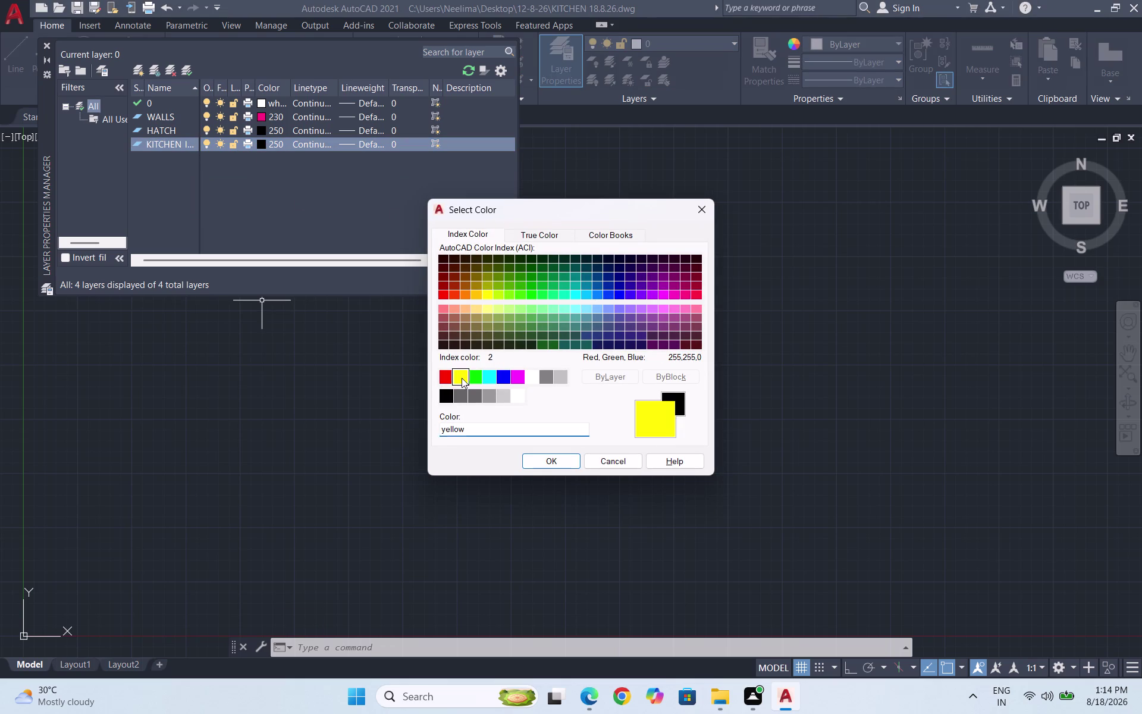
click(540, 467)
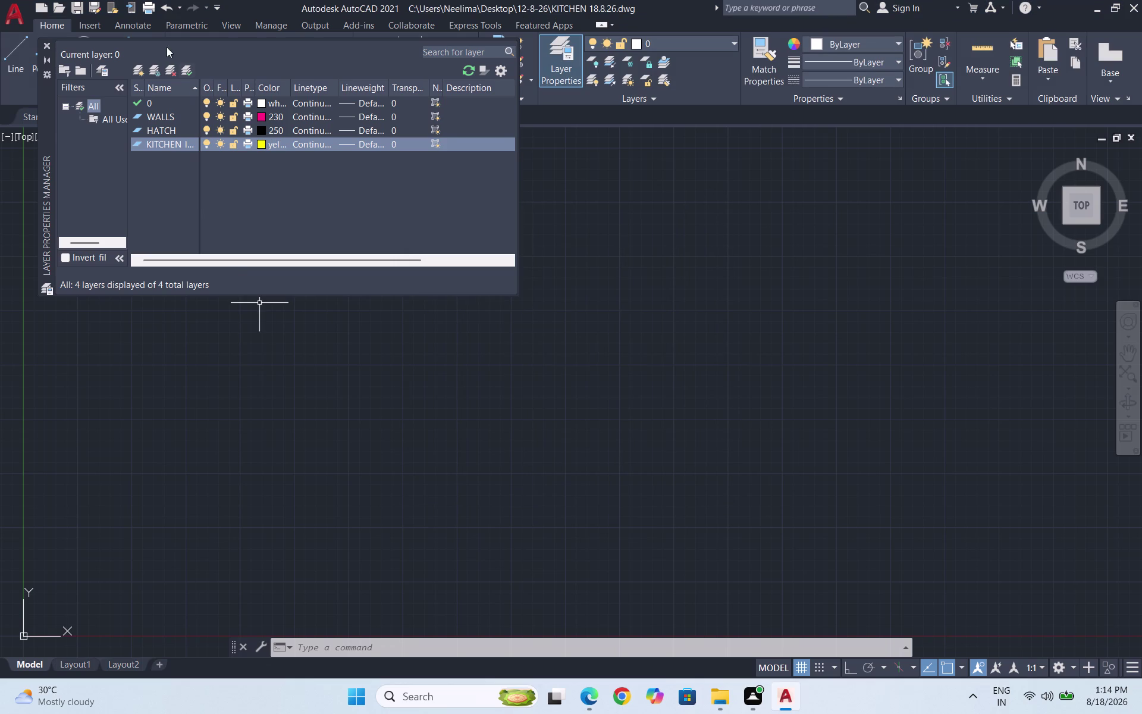
Create a TEXT layer and set its colour to cyan.
click(134, 66)
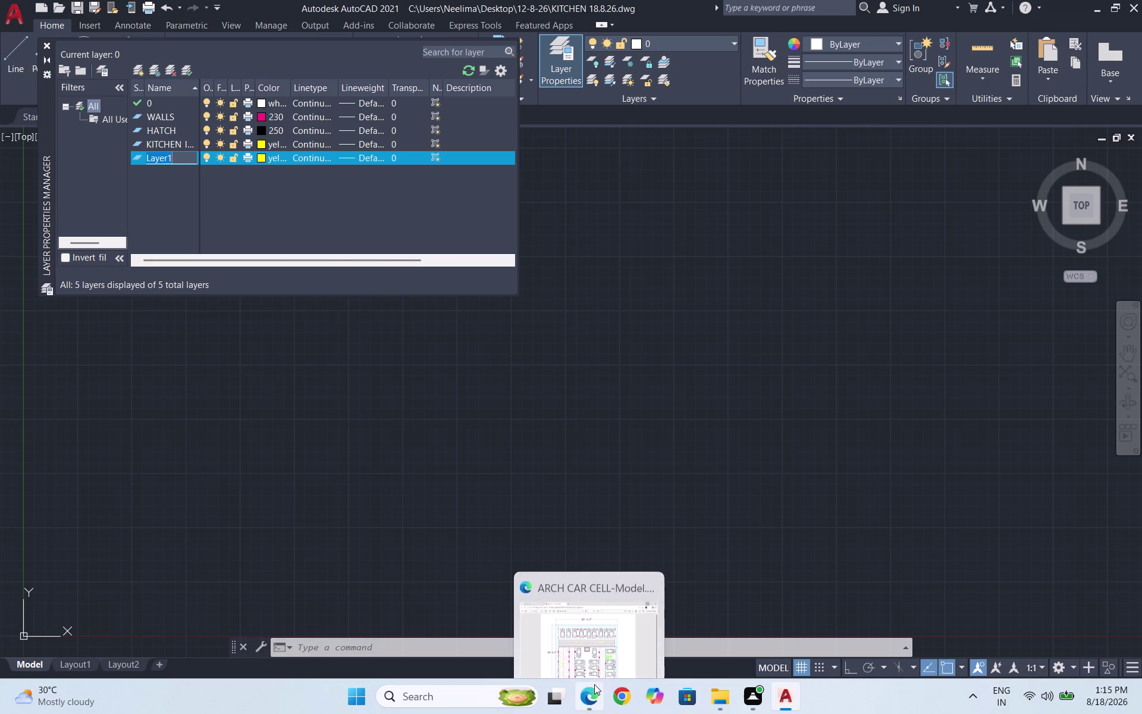
click(654, 563)
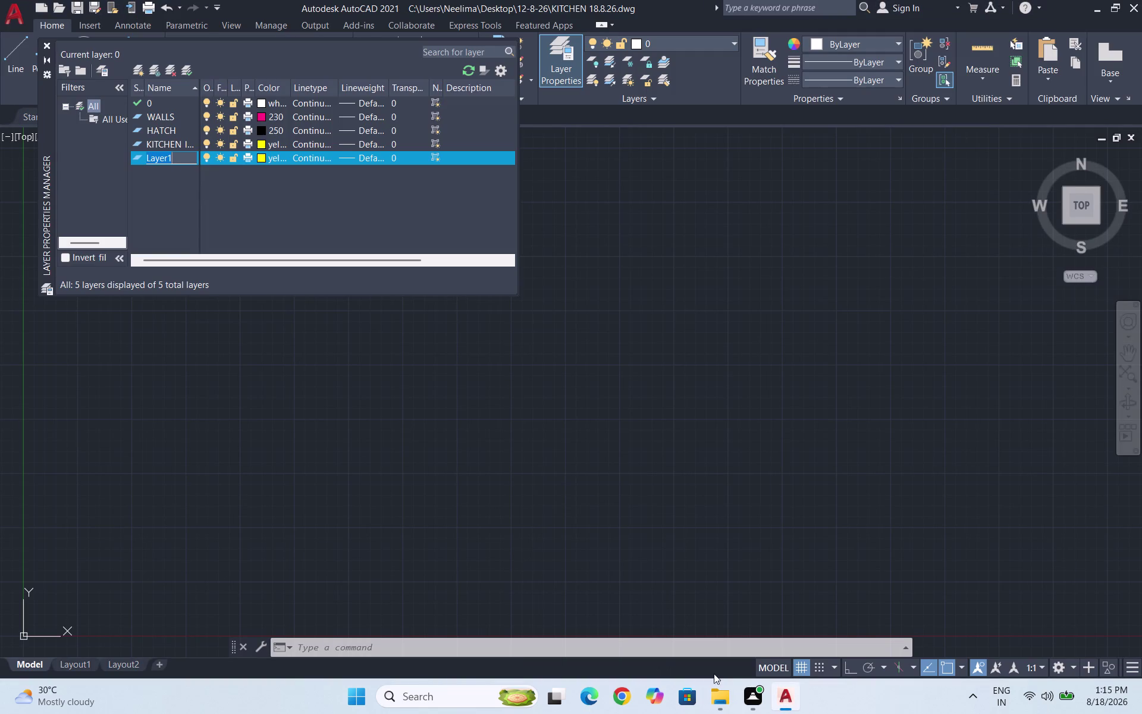
click(779, 562)
text(T)
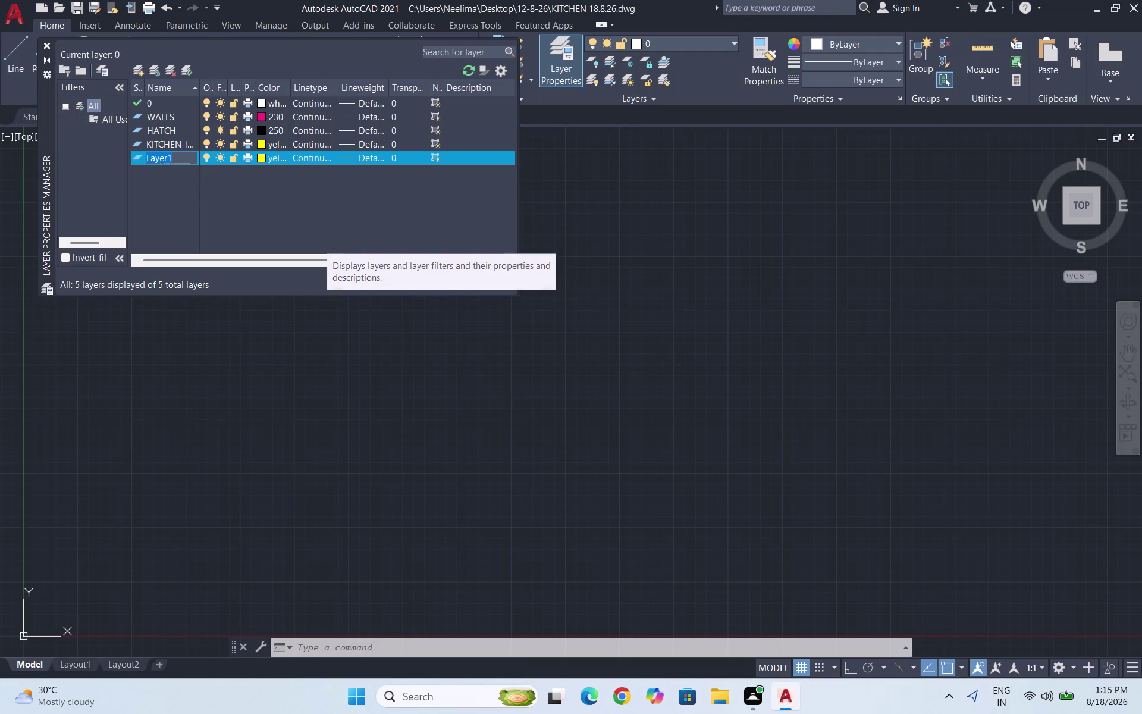
text(EXT)
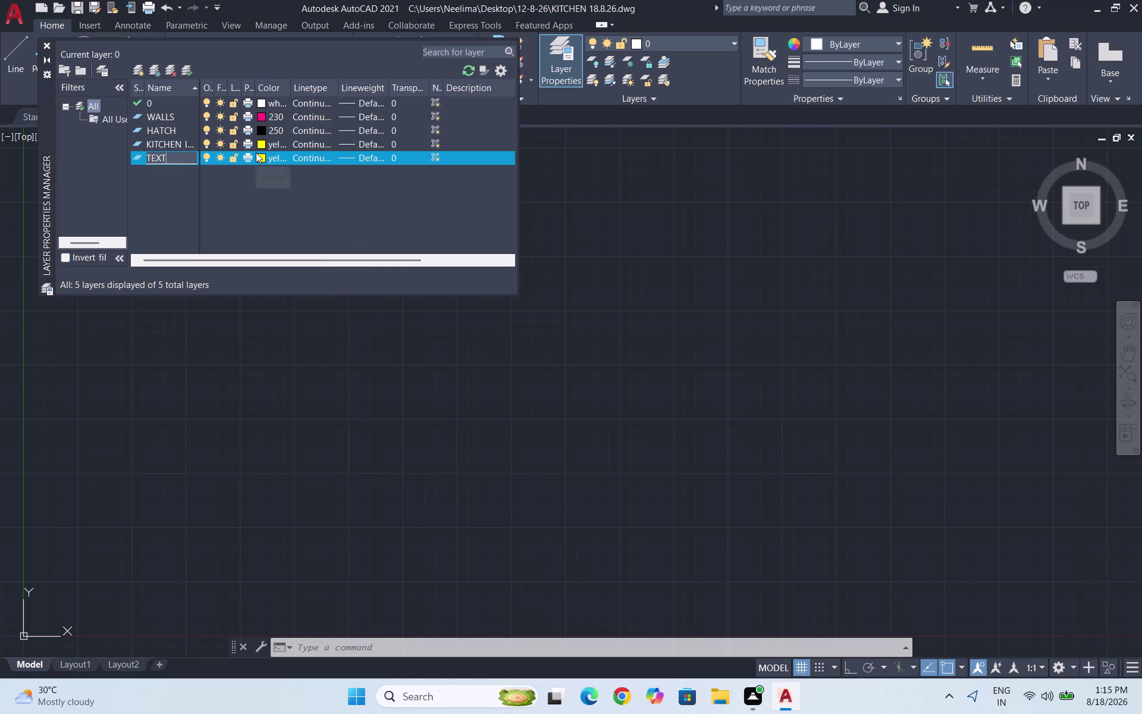
click(256, 152)
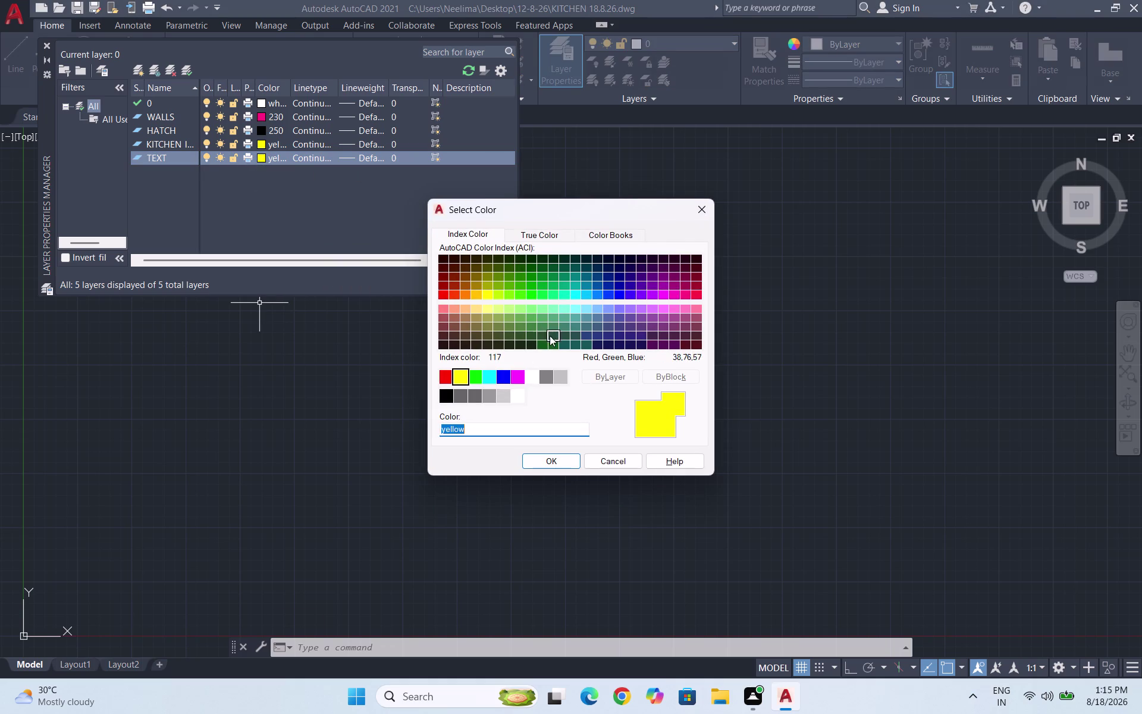
click(446, 375)
click(553, 453)
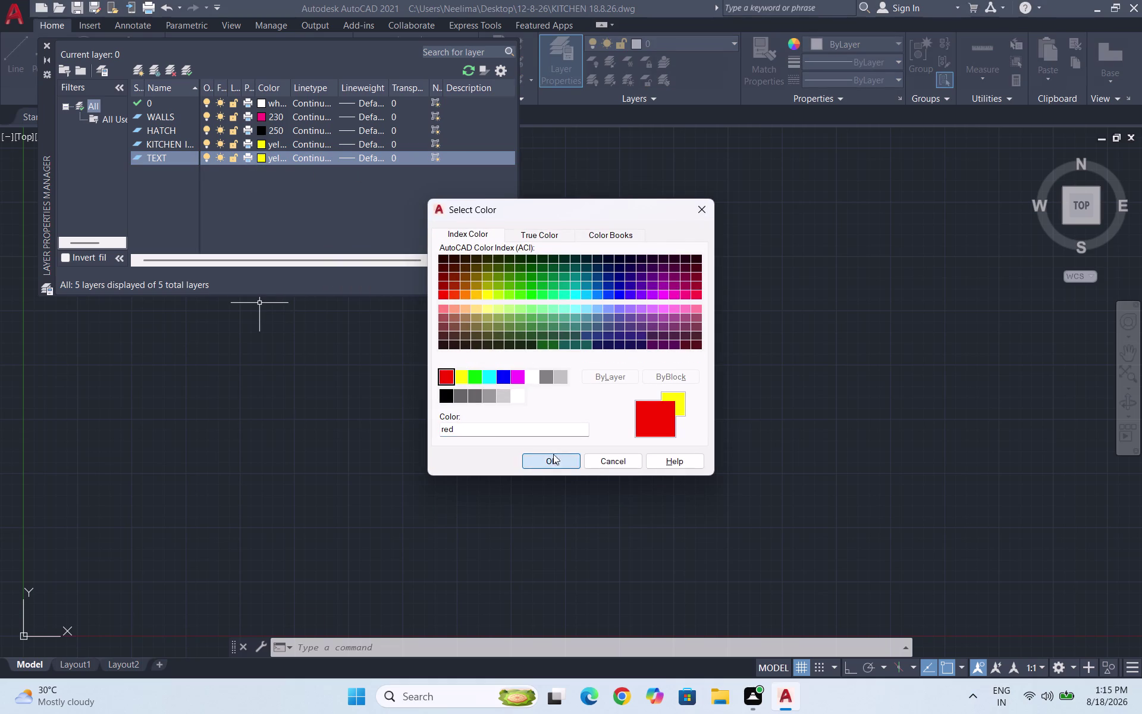
click(138, 65)
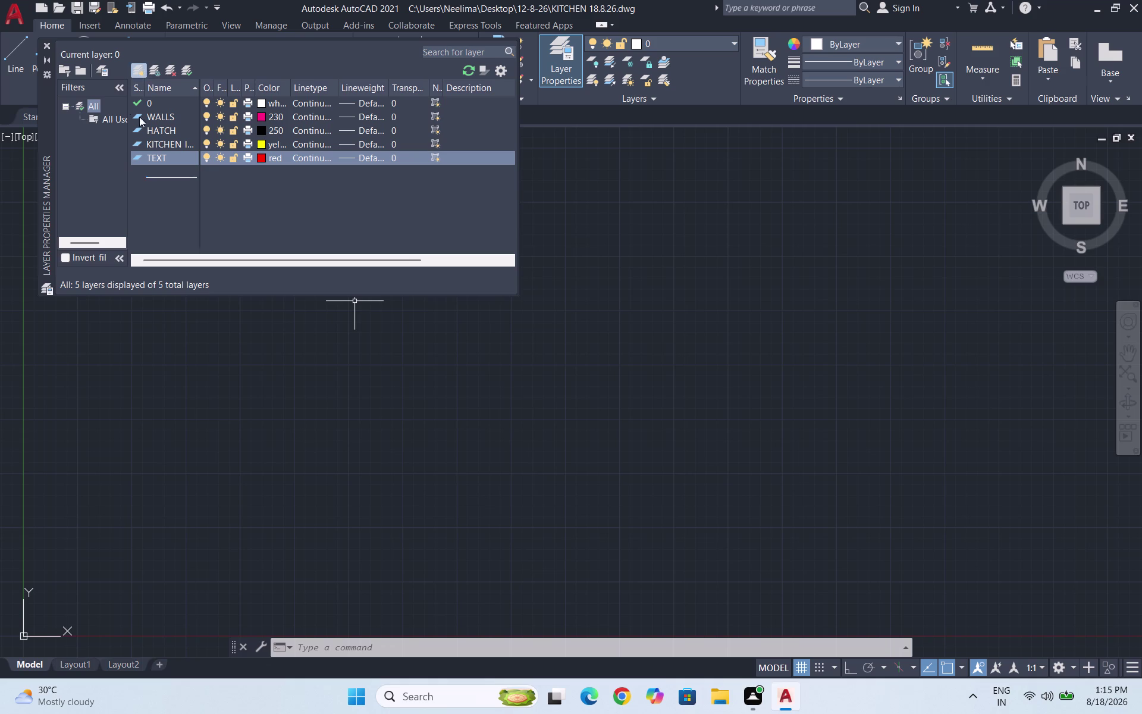
click(262, 157)
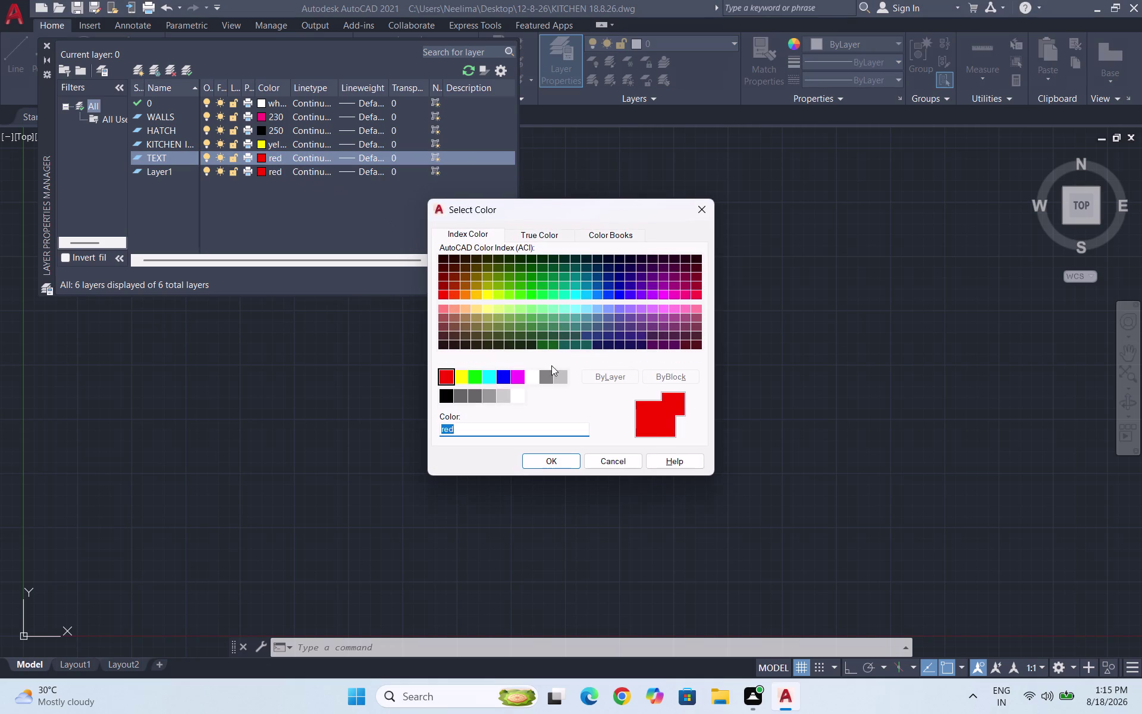
click(496, 376)
click(540, 460)
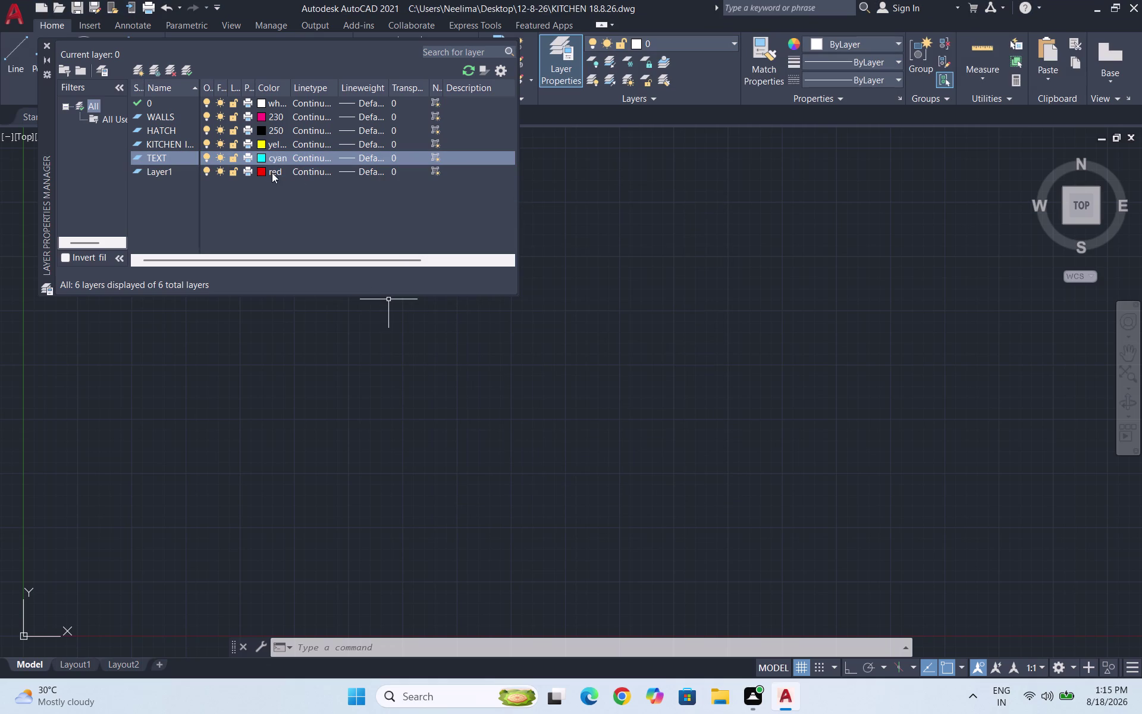
Make the newest layer current and rename it DIMENSIONS.
double_click(175, 168)
text(DI)
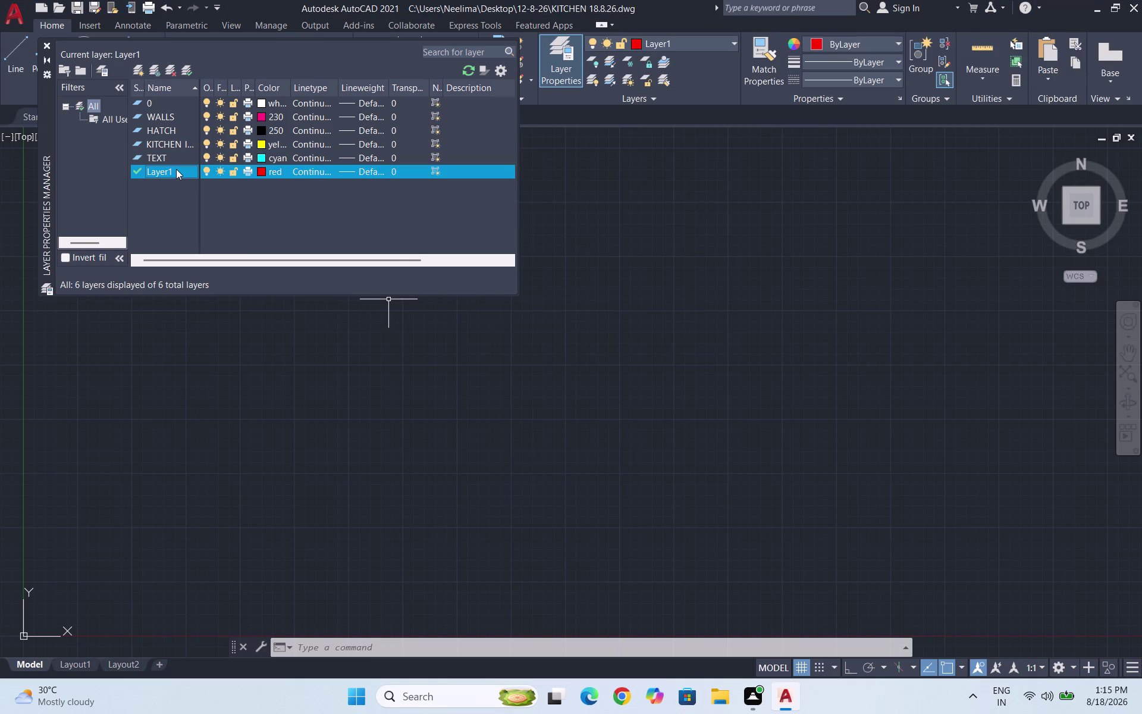
text(M)
double_click(183, 171)
double_click(176, 172)
drag(169, 170, 169, 178)
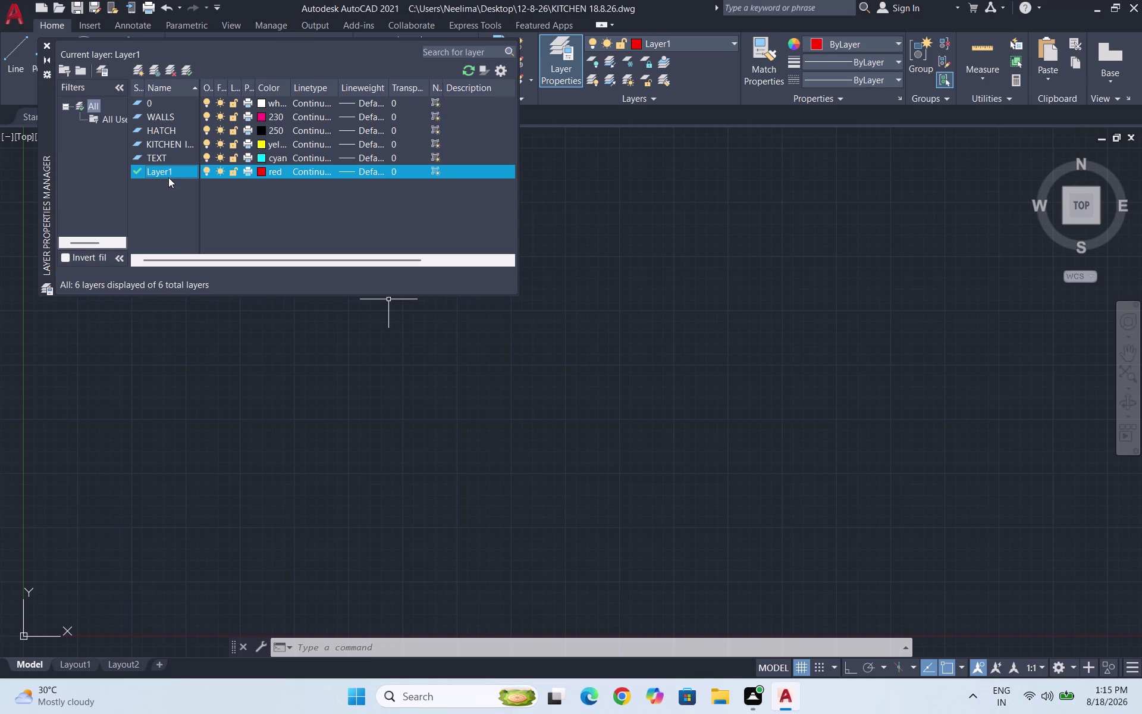
click(169, 177)
click(167, 169)
drag(178, 166, 178, 172)
key(BackSpace)
key(BackSpace)
key(BackSpace)
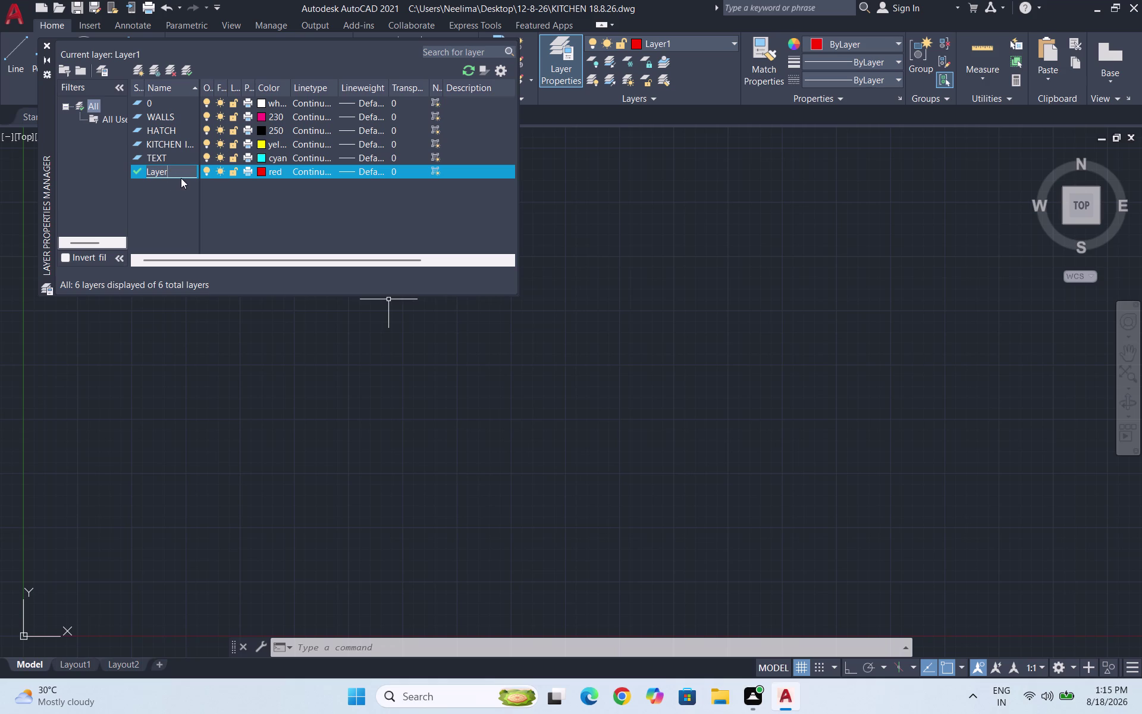
text(DIMENSI)
text(ONS)
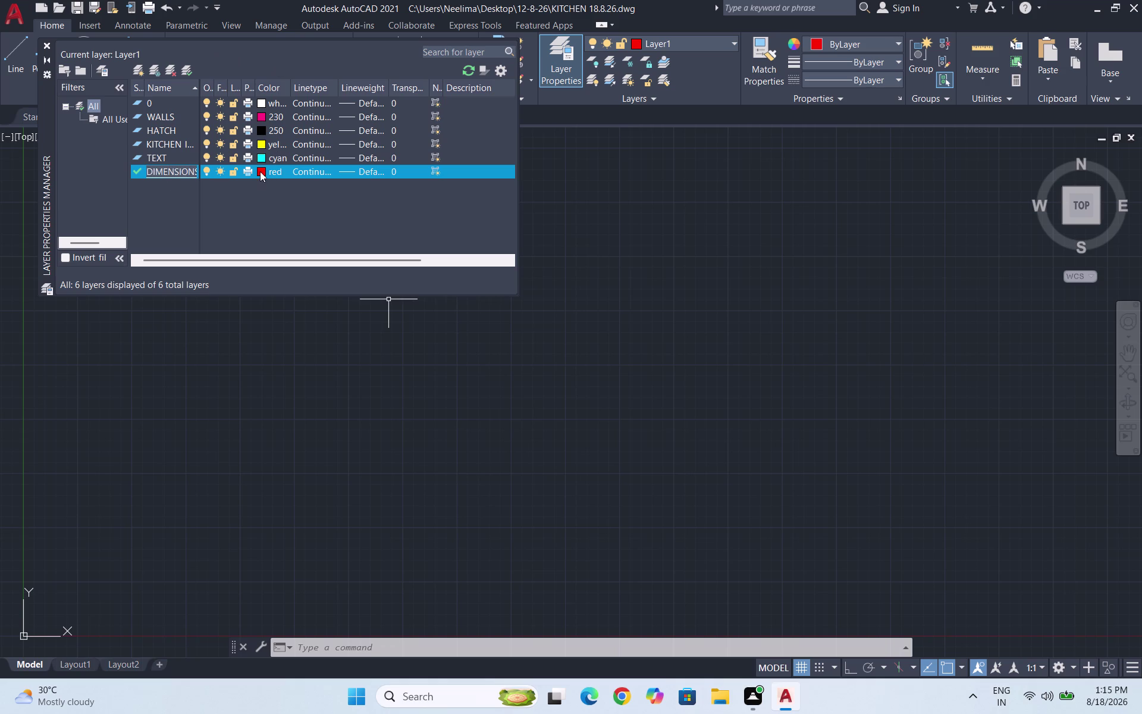
Set the DIMENSIONS layer colour to magenta 210.
click(259, 171)
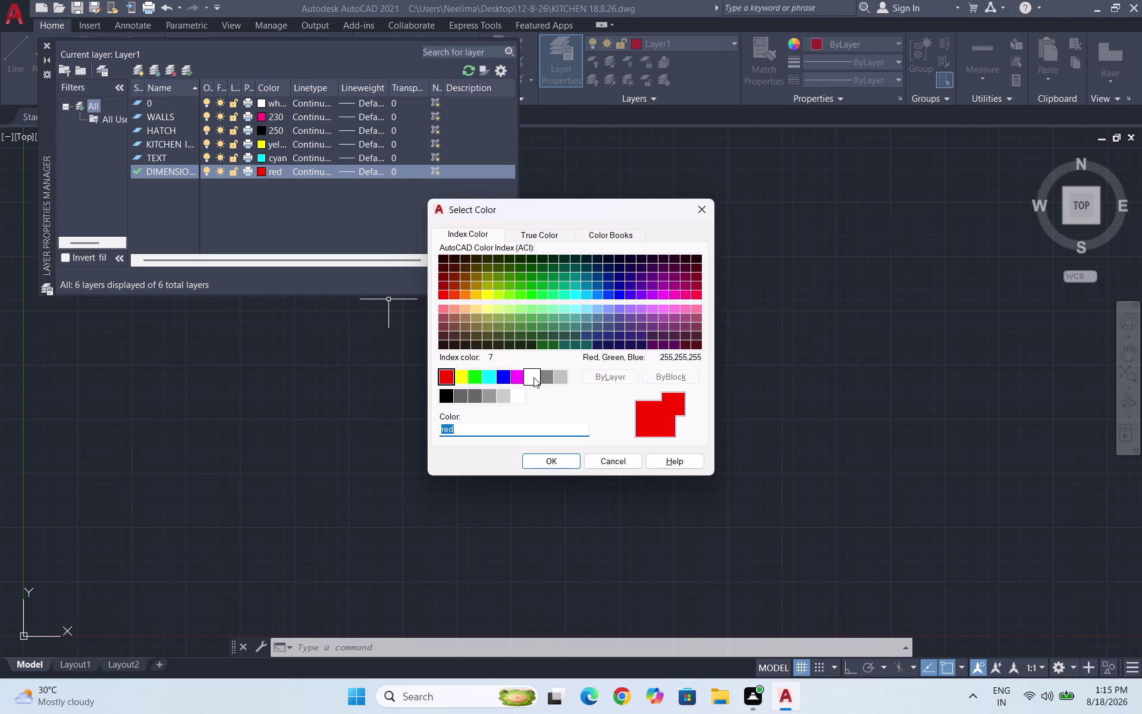
click(527, 379)
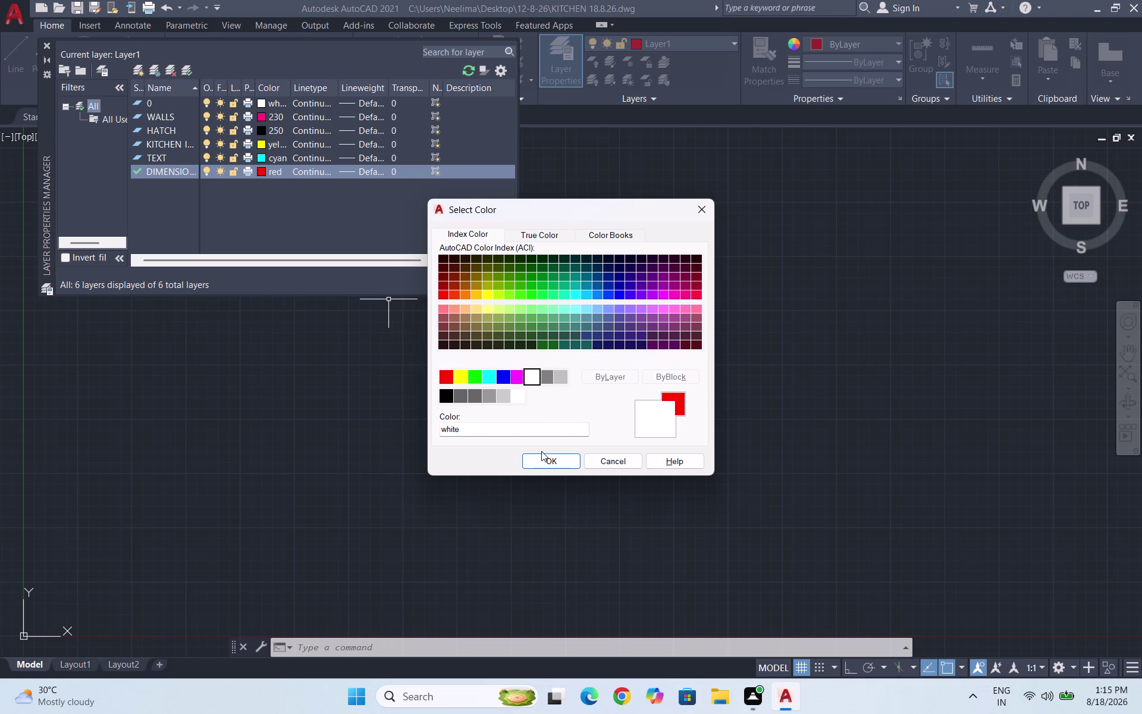
click(542, 462)
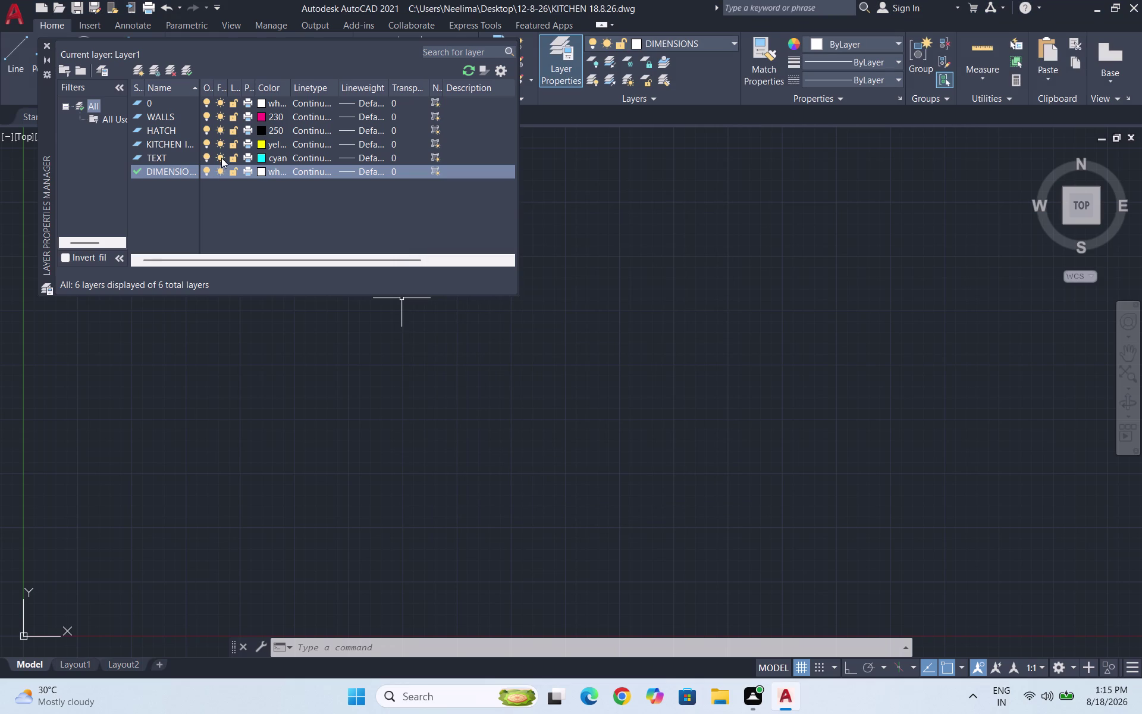
click(259, 171)
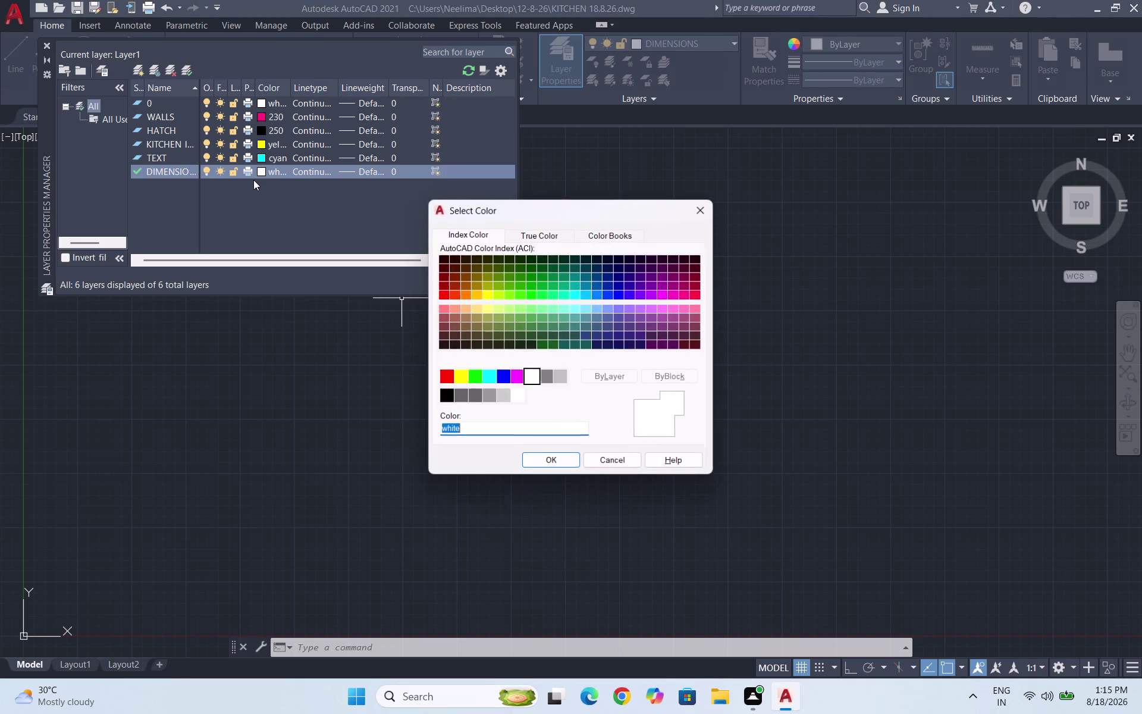
click(661, 295)
click(544, 460)
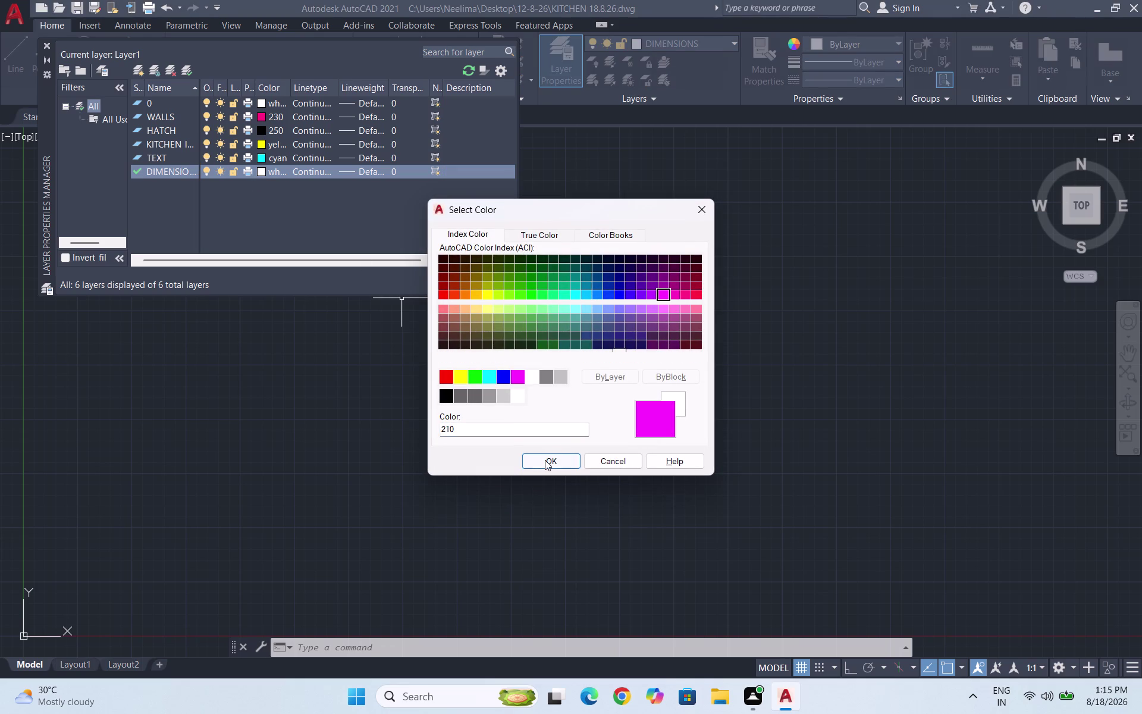
click(183, 117)
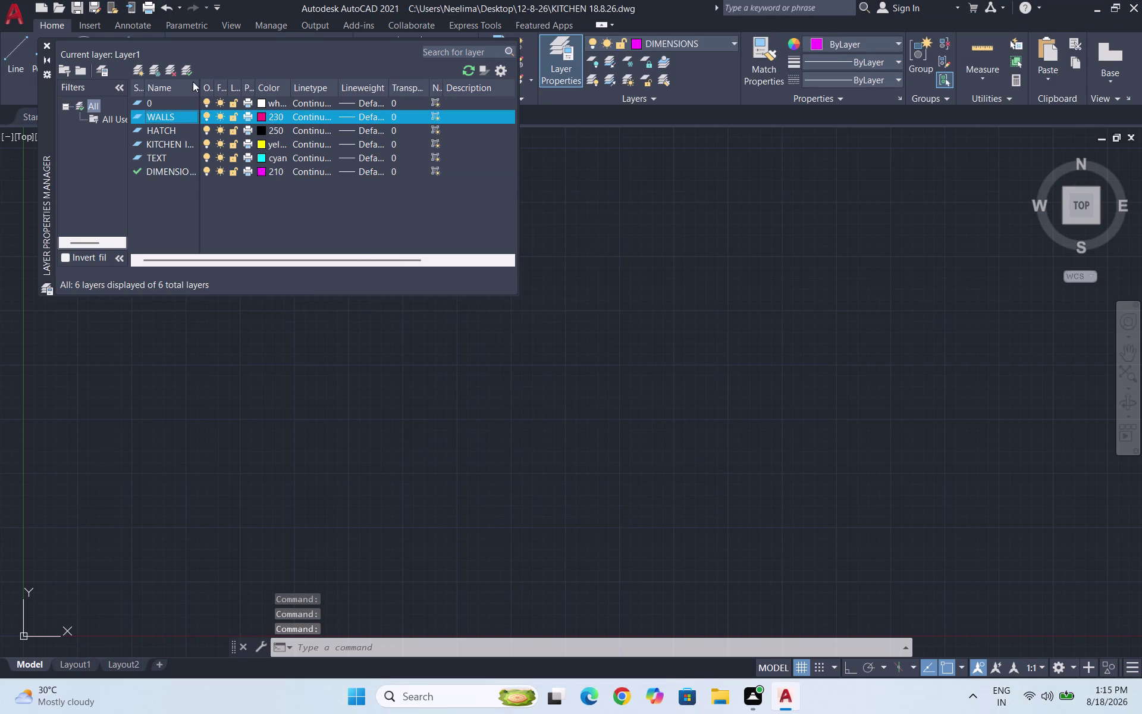
Make layer 0 current and close the Layer Properties Manager.
click(188, 64)
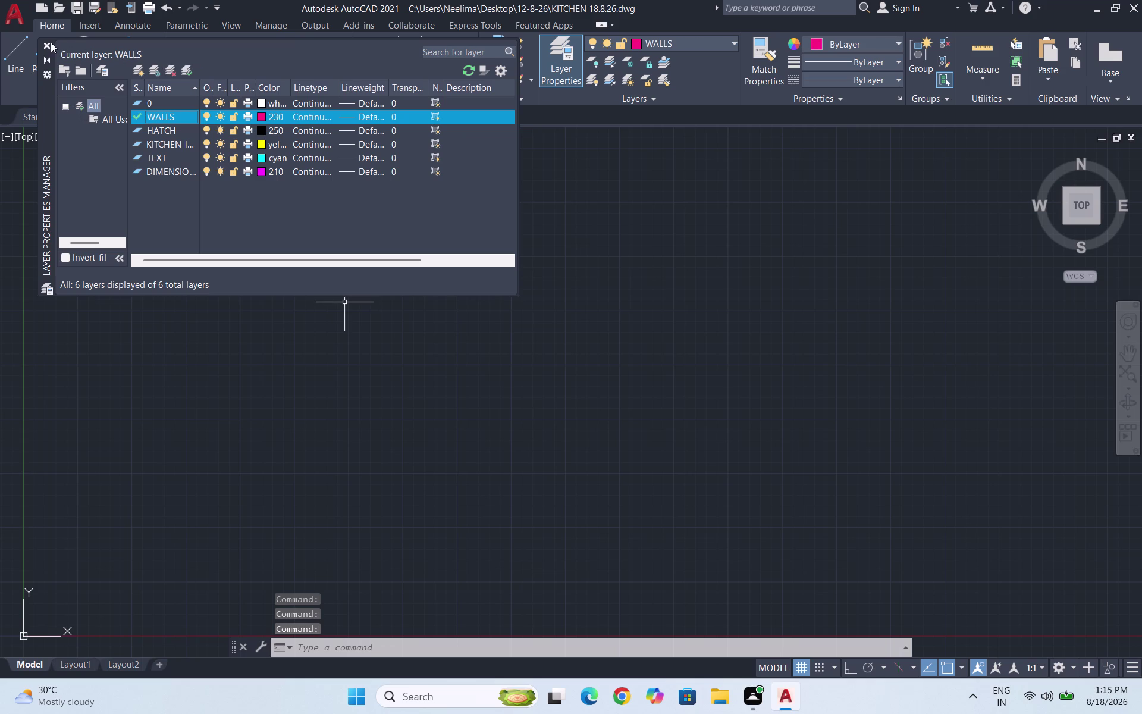
click(160, 100)
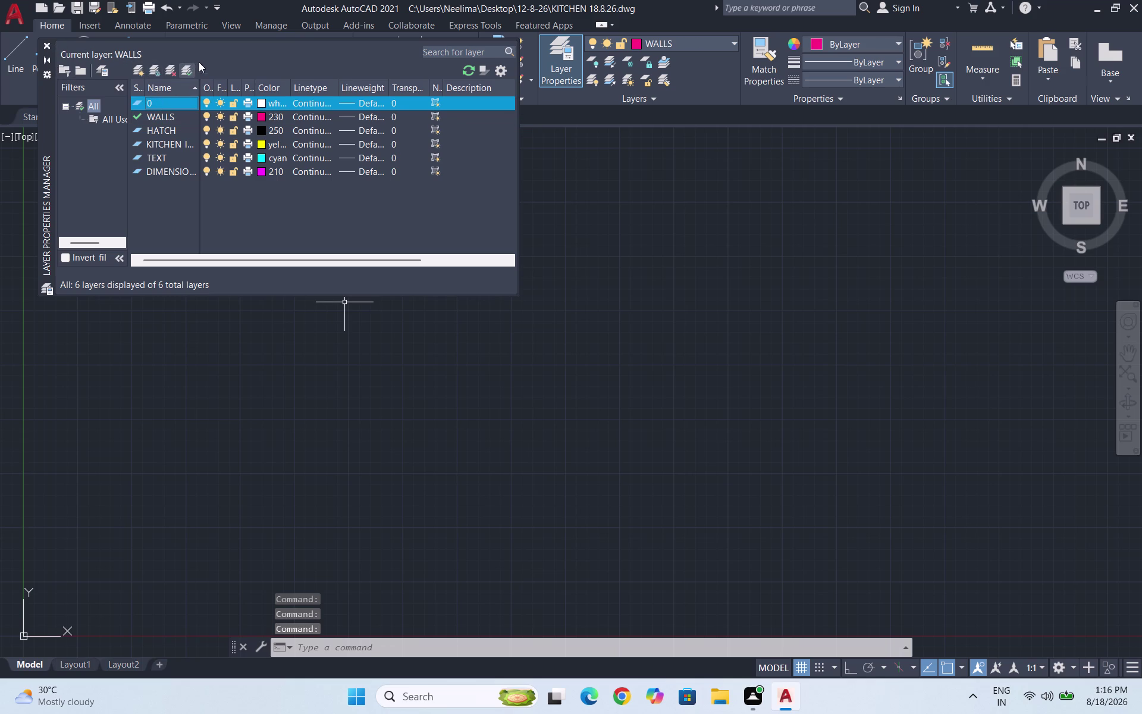
click(190, 63)
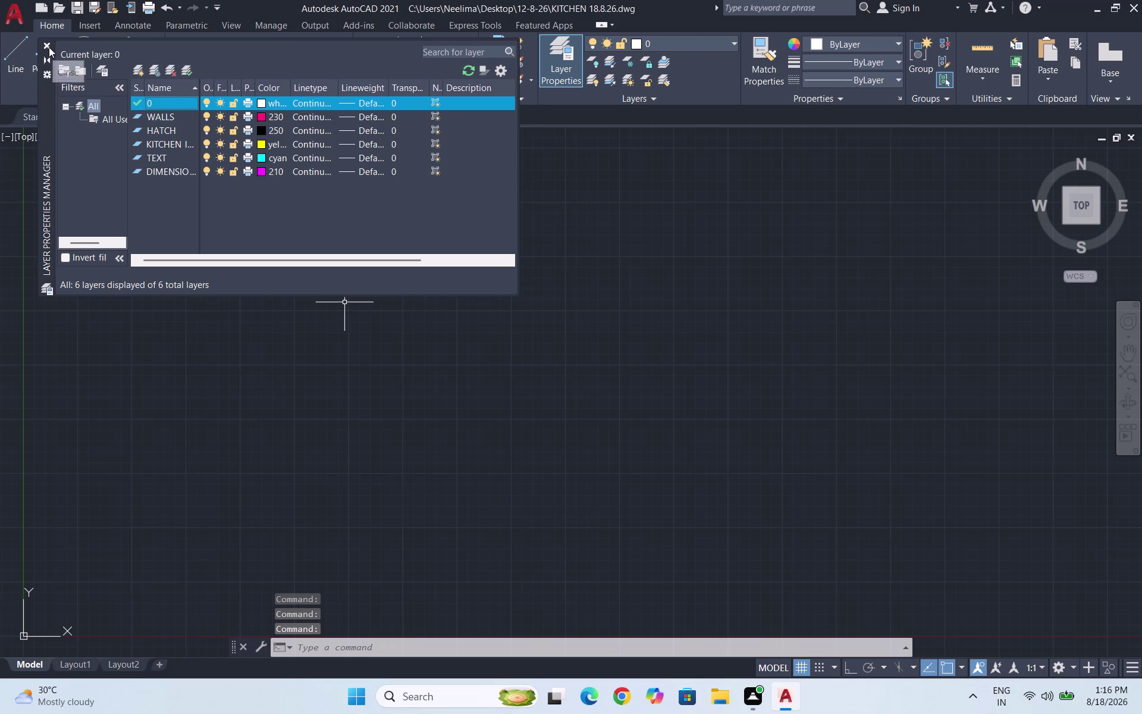
click(49, 47)
scroll(down, 3)
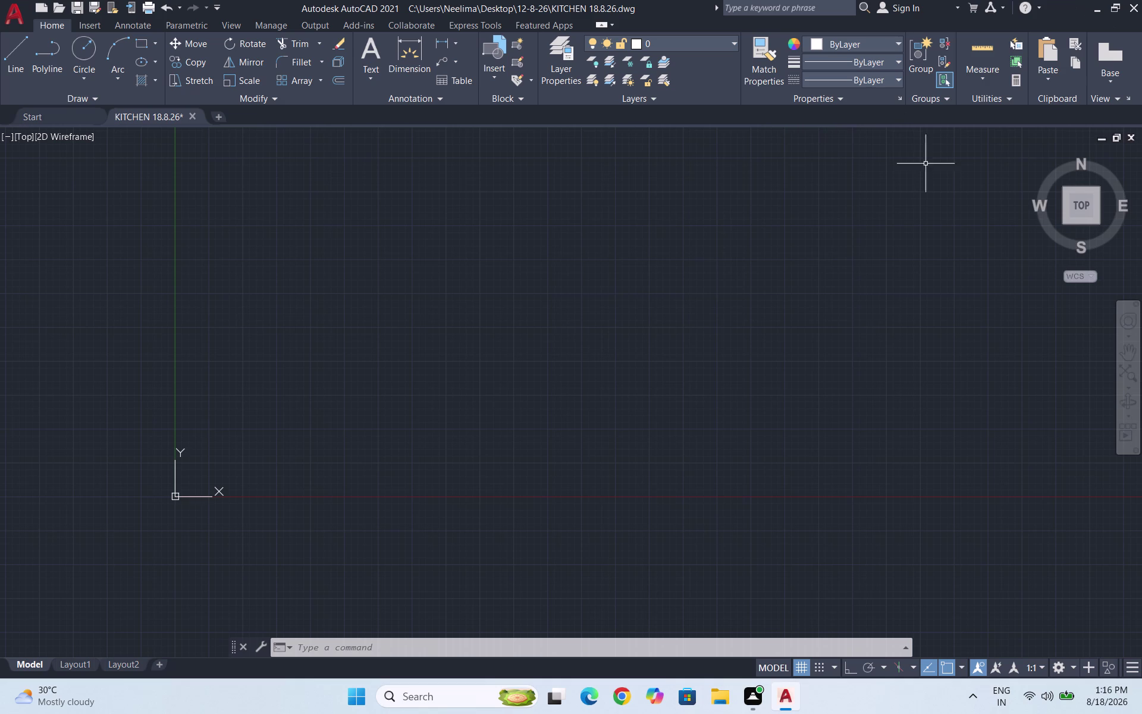
Close the Layer Properties Manager, leaving the empty canvas with layer 0 current.
click(824, 156)
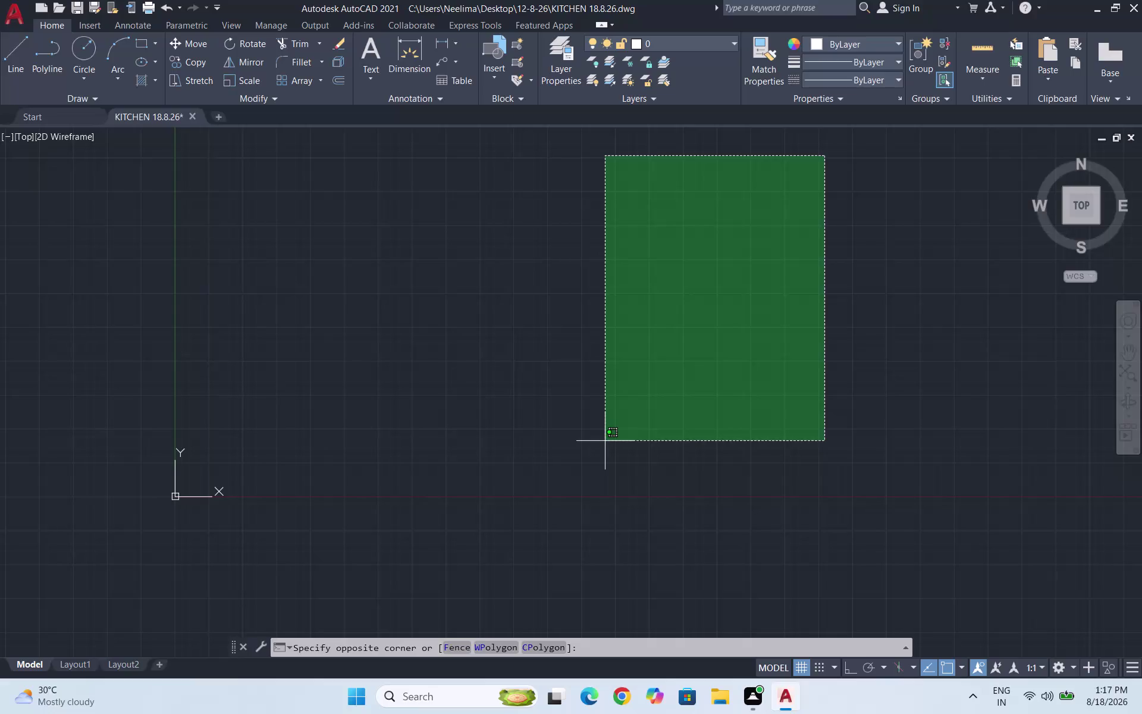
Cancel the pending selection and save the KITCHEN drawing.
key(Escape)
key(ctrl+s)
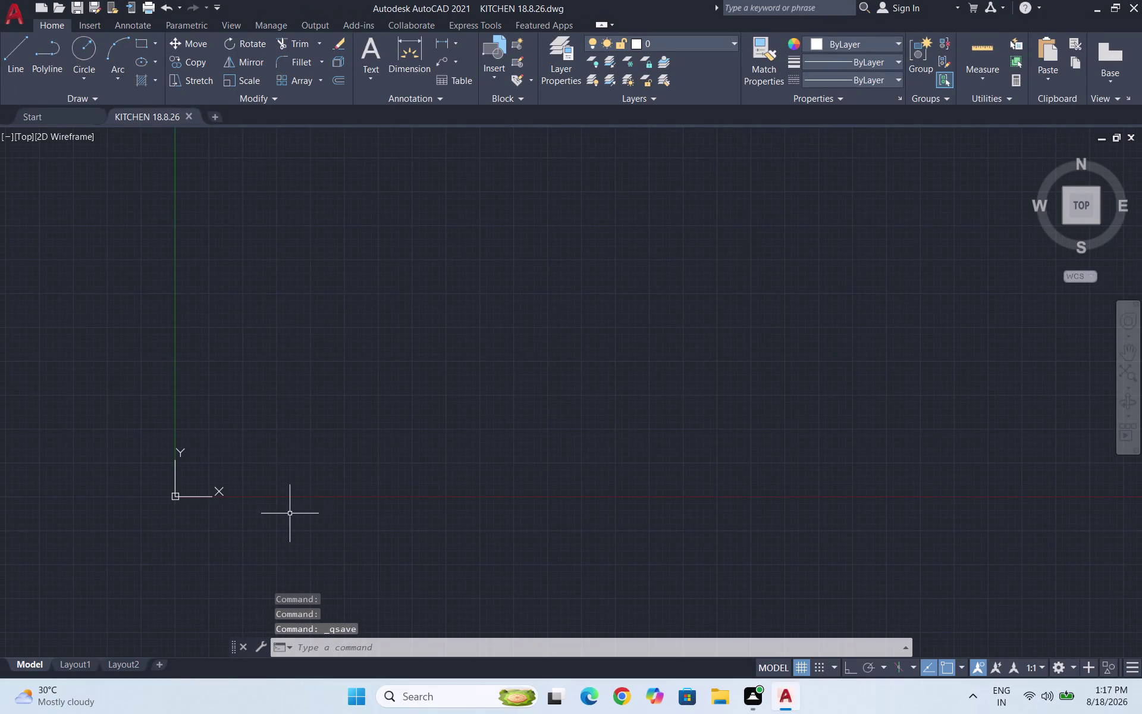
scroll(down, 3)
scroll(down, 3)
scroll(up, 3)
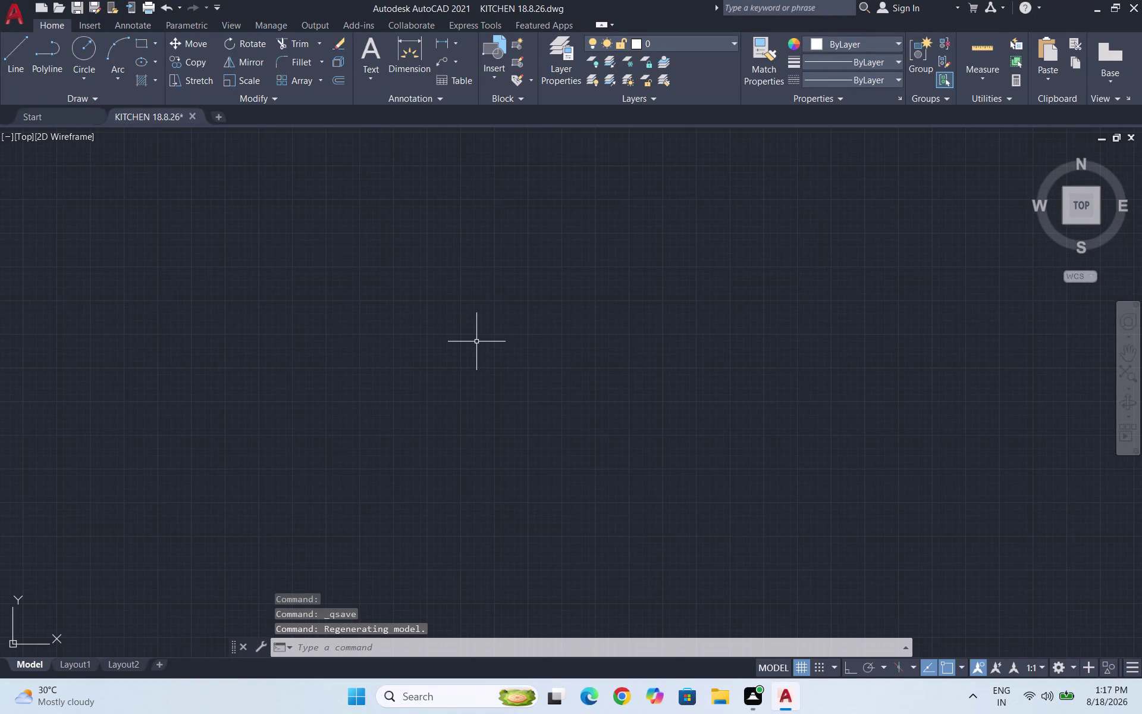
Clear the mistyped X/L' input and start the LINE command with L.
text(X)
text(L')
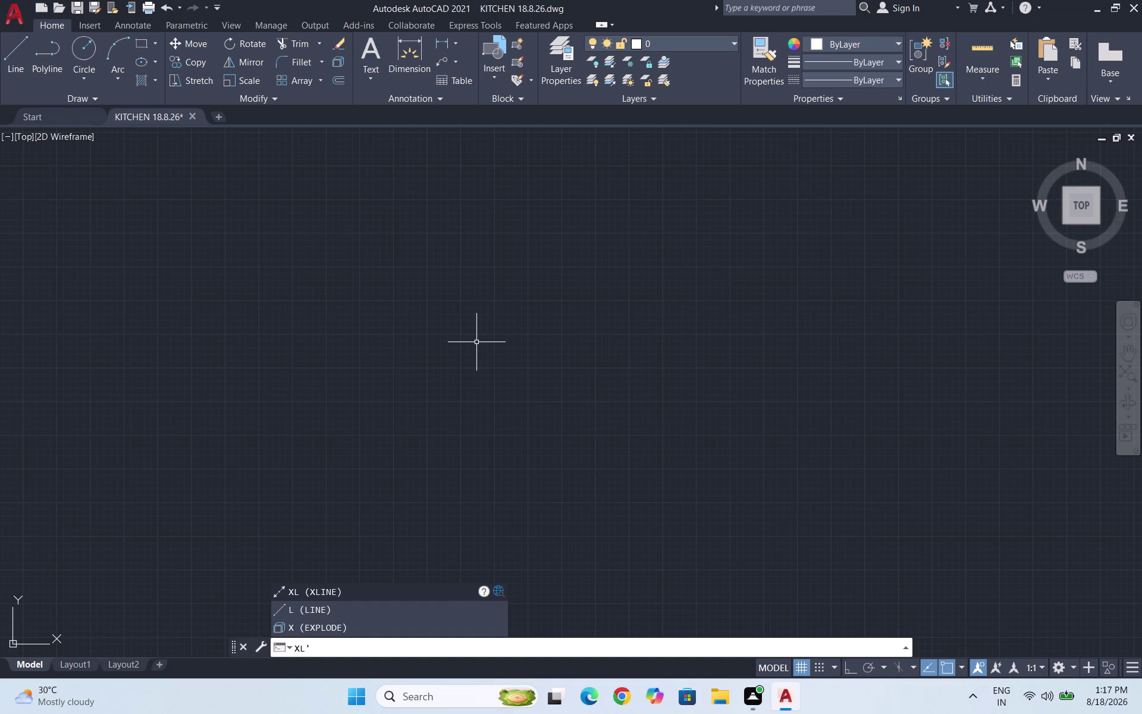
key(Escape)
key(Escape)
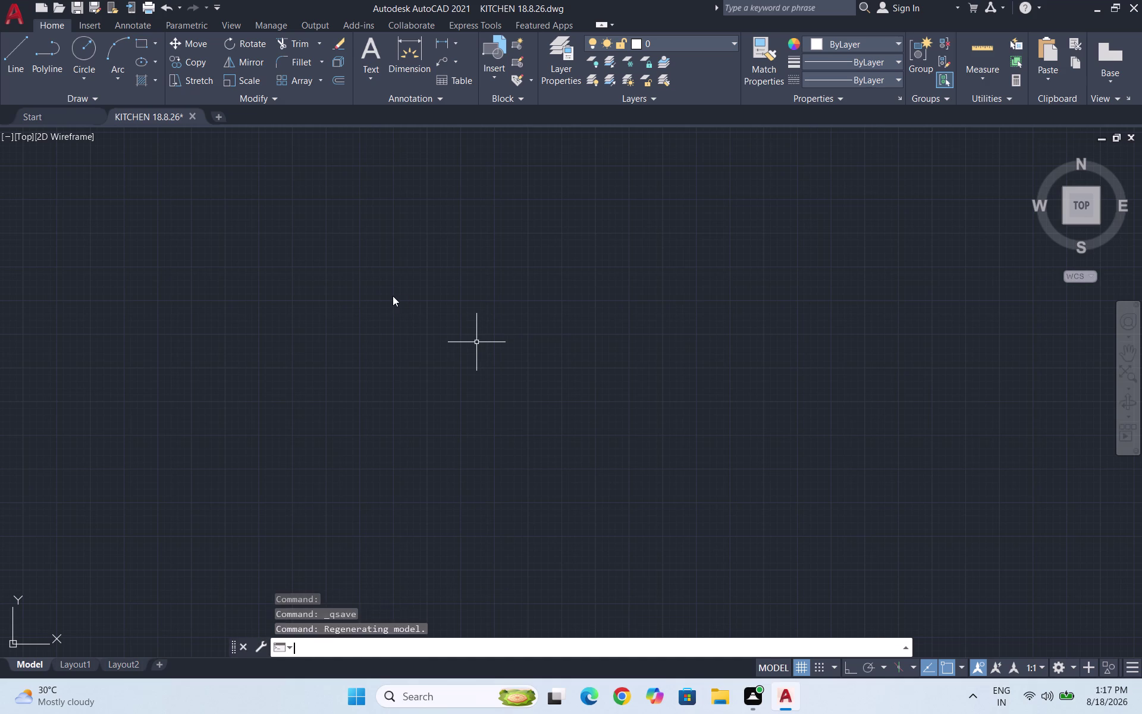
key(Escape)
key(l)
key(Return)
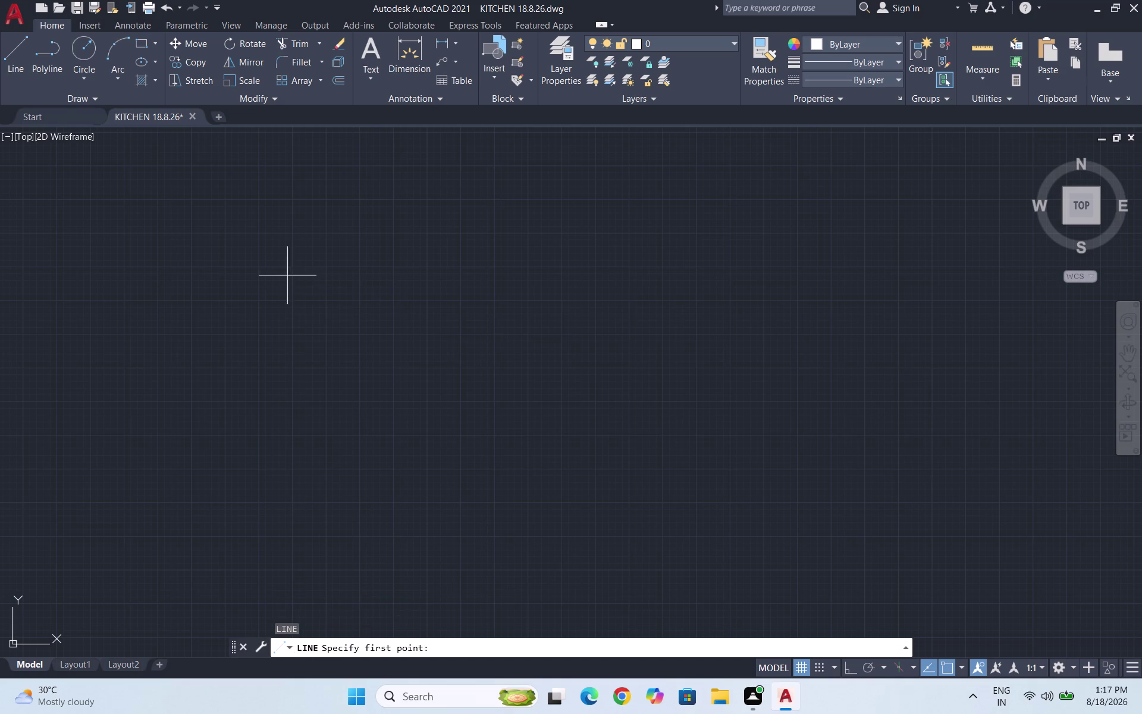
Draw a 350-unit horizontal line from a picked start point.
click(287, 276)
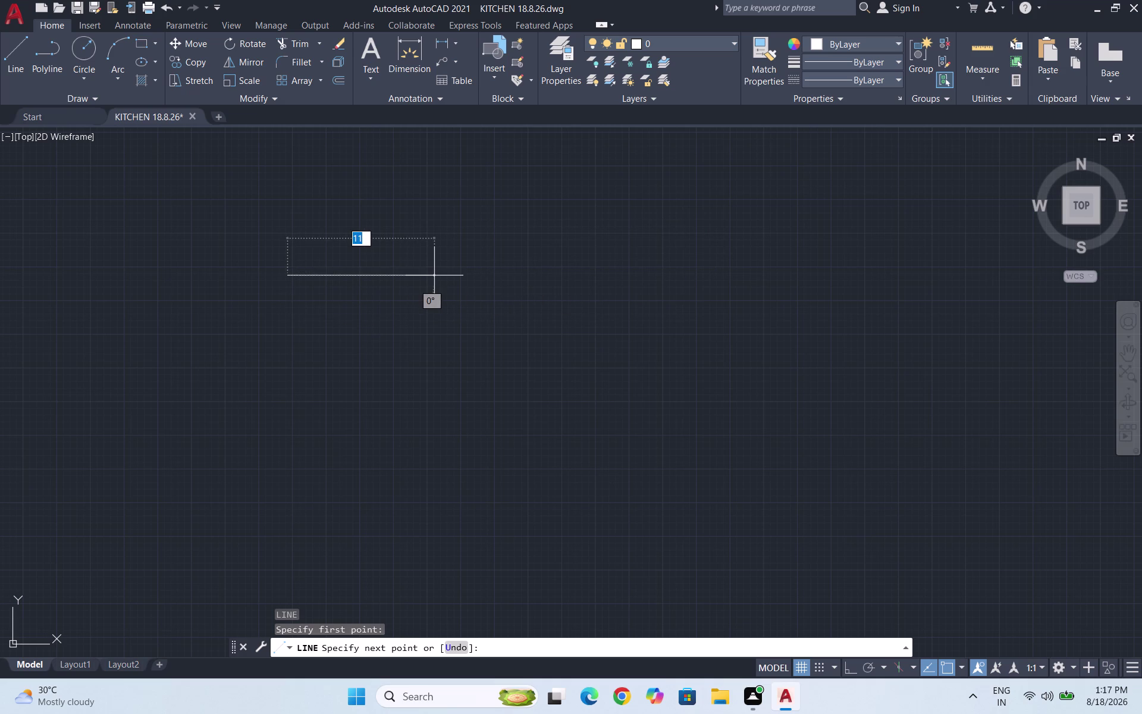
text(350)
key(Return)
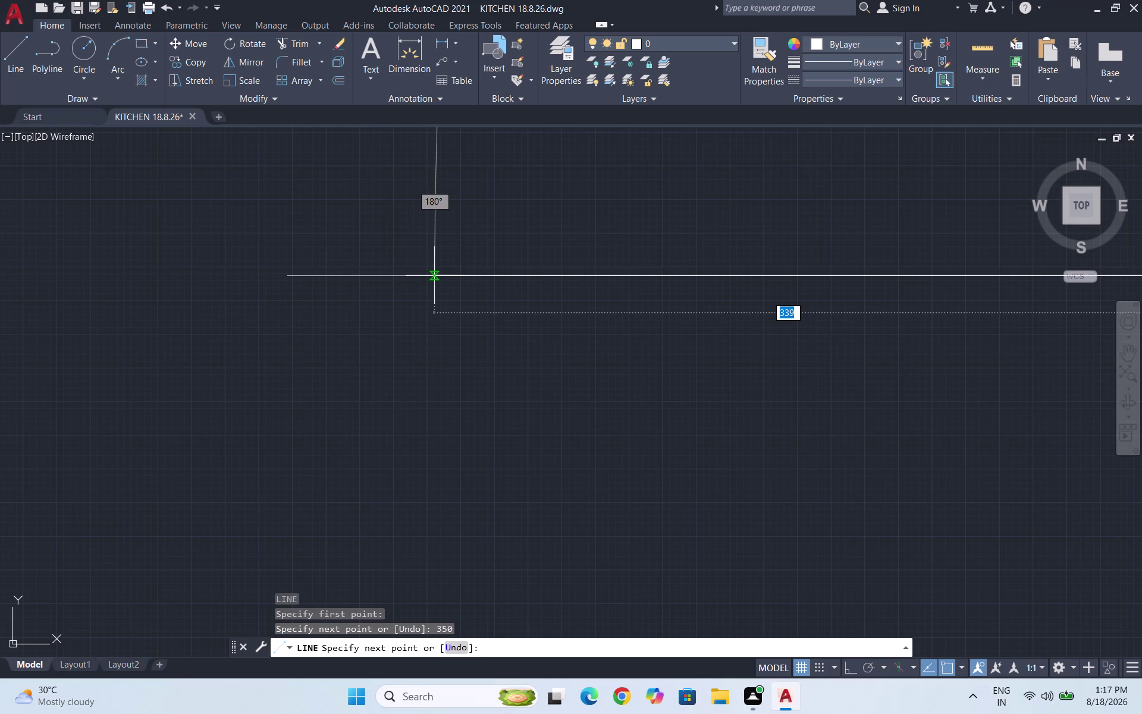
scroll(down, 3)
scroll(down, 3)
key(Escape)
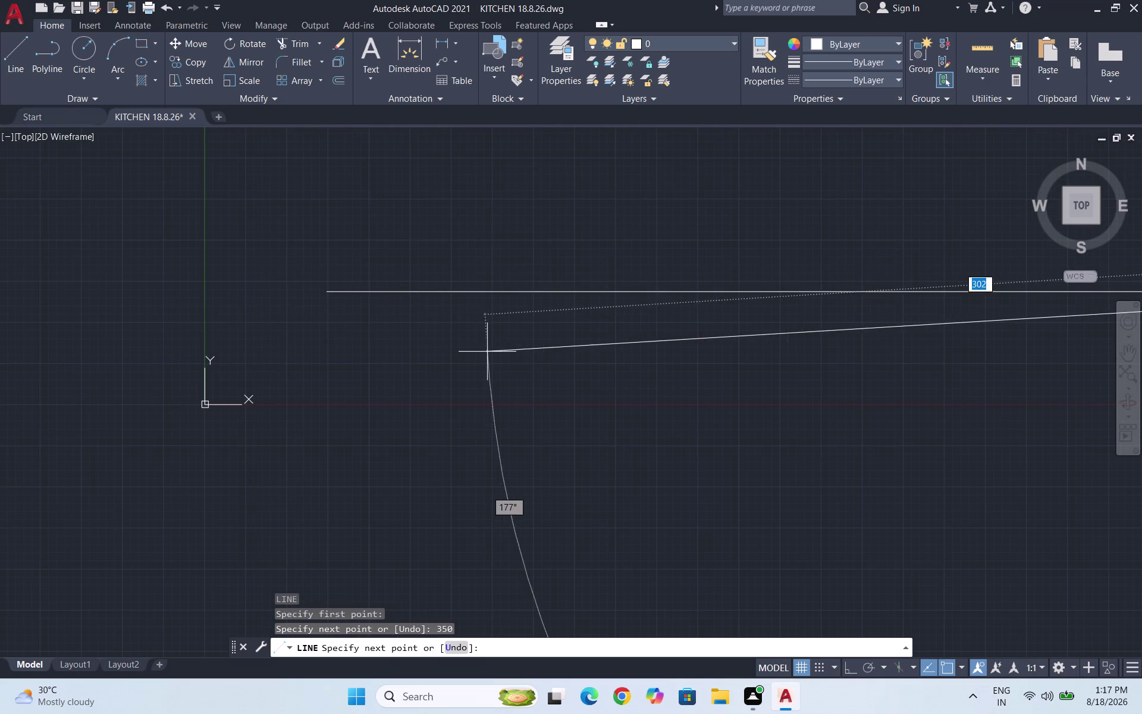
scroll(down, 3)
scroll(down, 3)
scroll(up, 3)
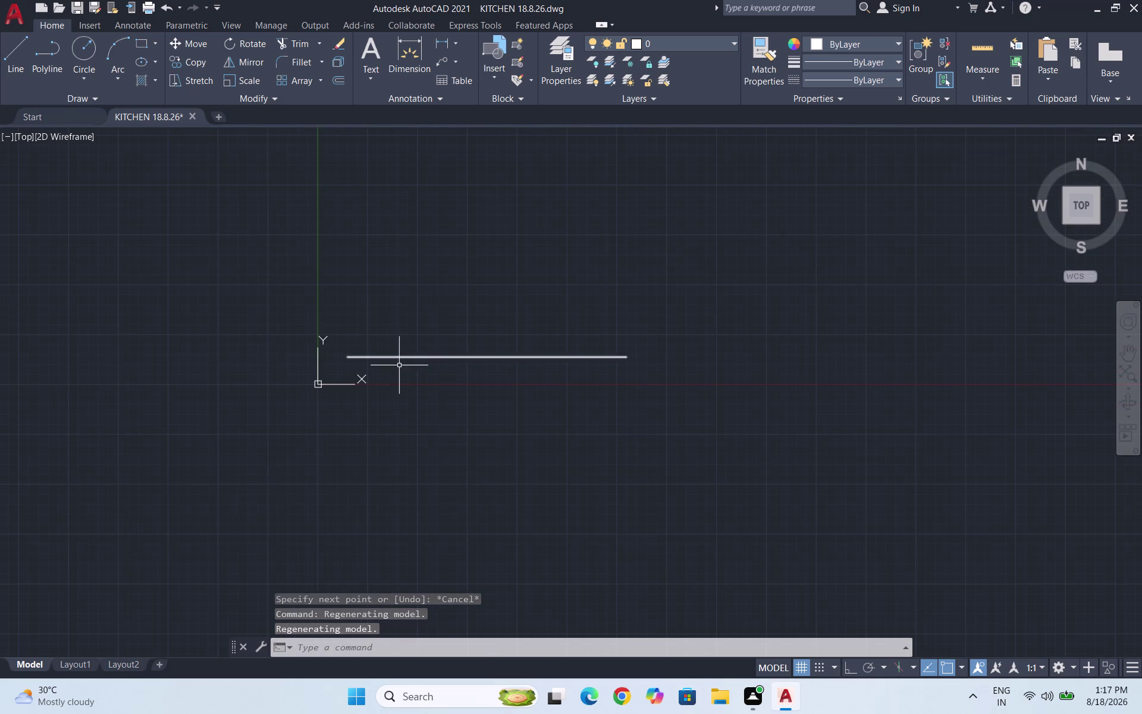
scroll(down, 3)
scroll(up, 3)
scroll(up, 3)
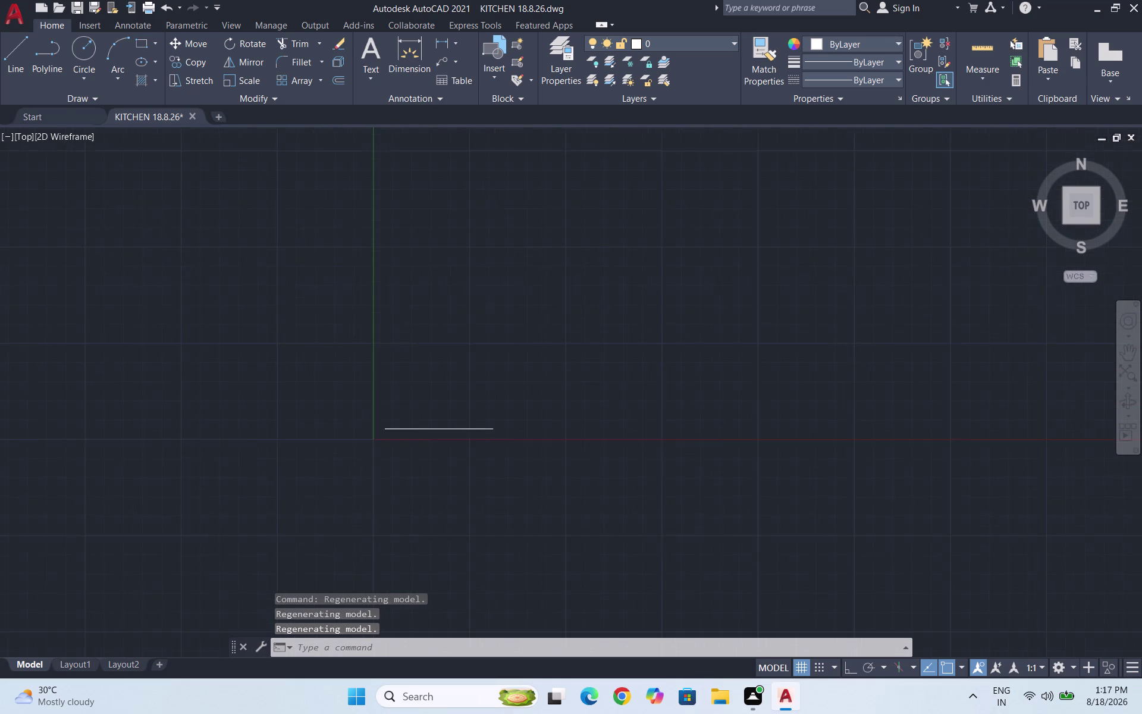
Drag the UCS origin toward the lower left and window-select the 350 line.
click(372, 433)
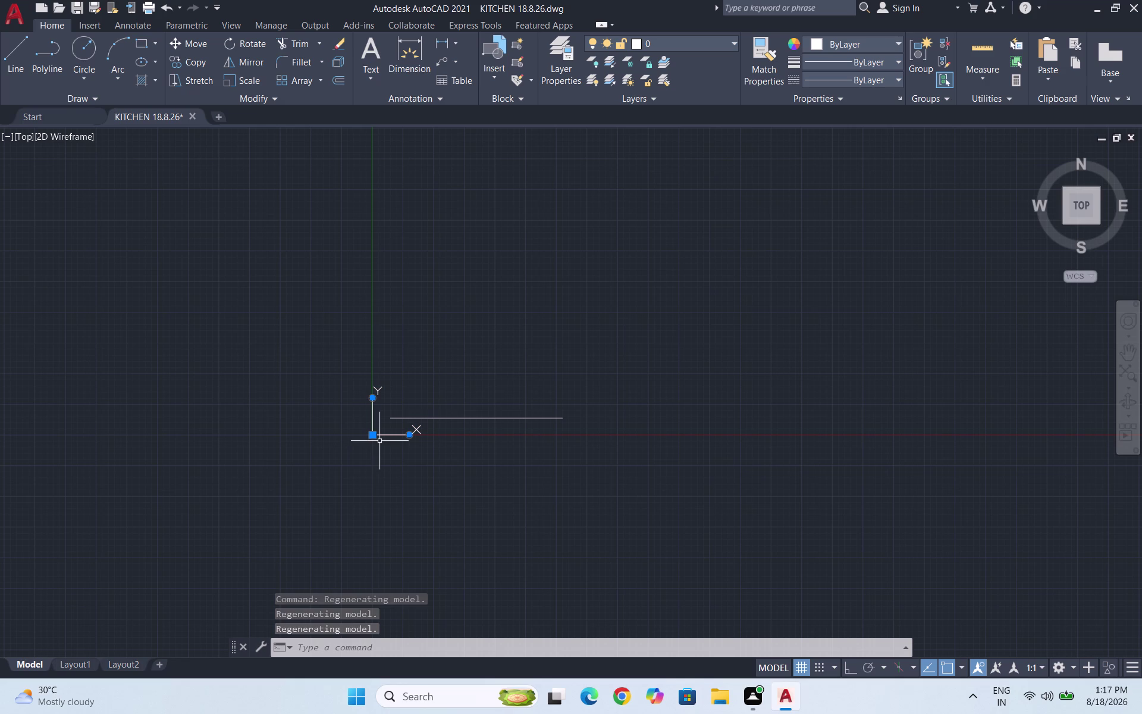
key(F8)
drag(370, 434, 263, 512)
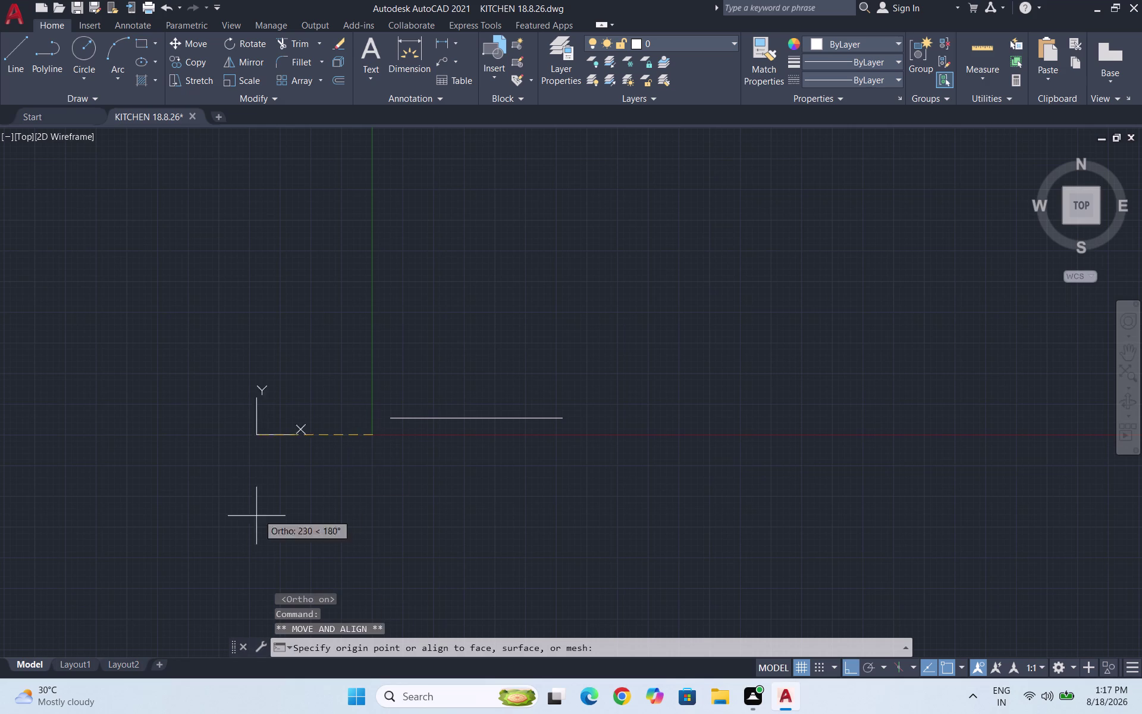
drag(263, 511, 181, 571)
click(180, 571)
key(F8)
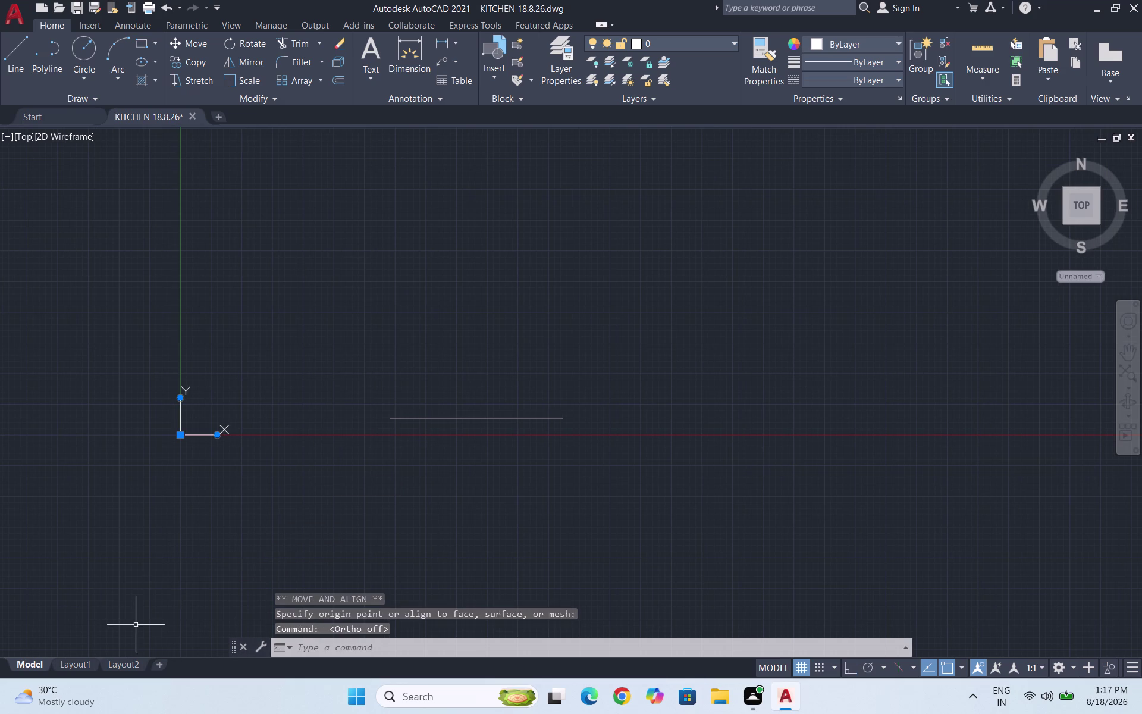
drag(181, 432, 68, 635)
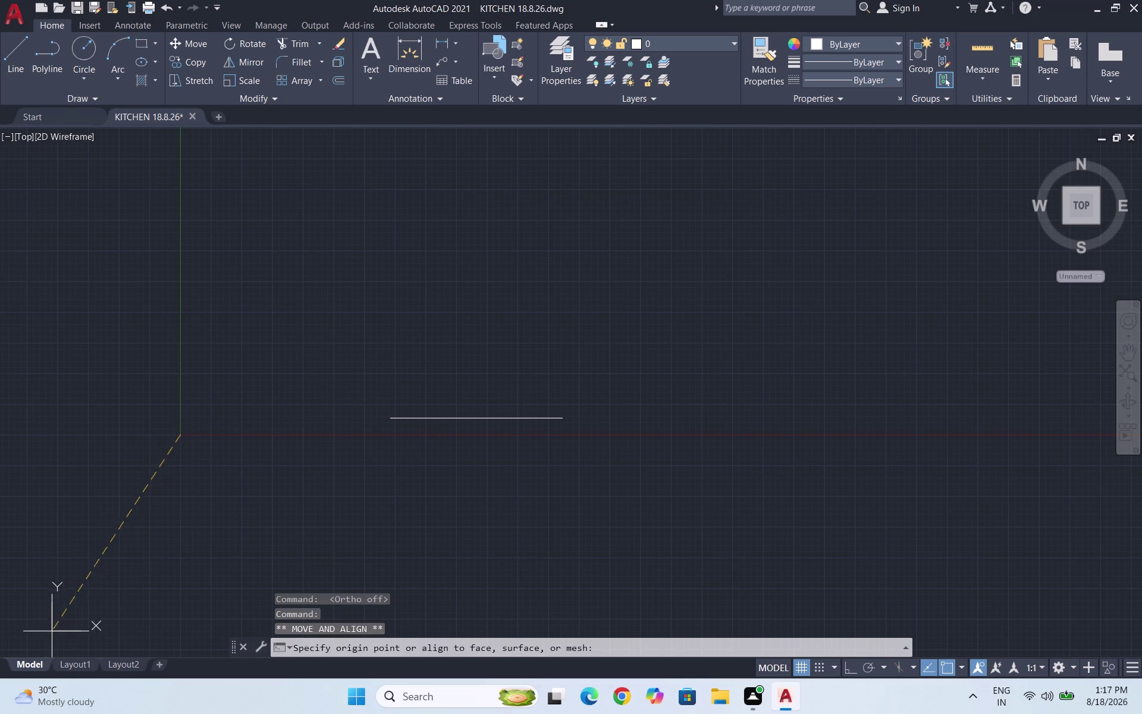
click(44, 629)
key(Escape)
drag(521, 458, 508, 439)
click(428, 390)
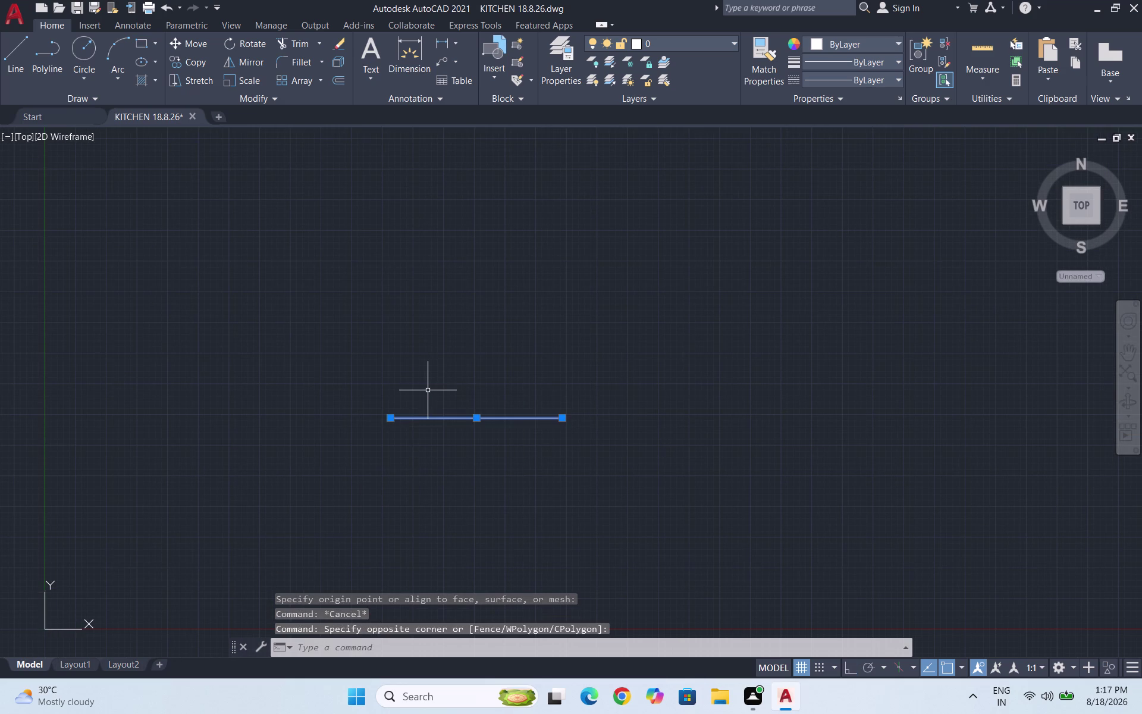
Delete the selected line and clear stray input, leaving Ortho on.
key(Delete)
key(7)
key(F8)
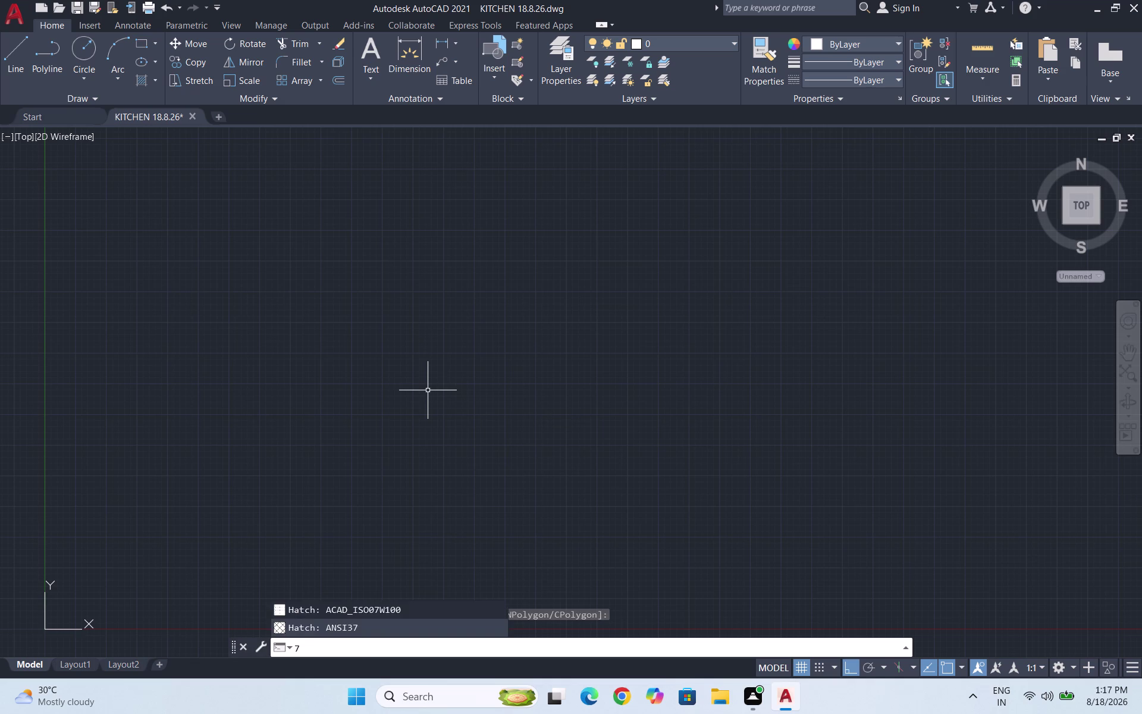
key(Escape)
key(Escape)
key(F8)
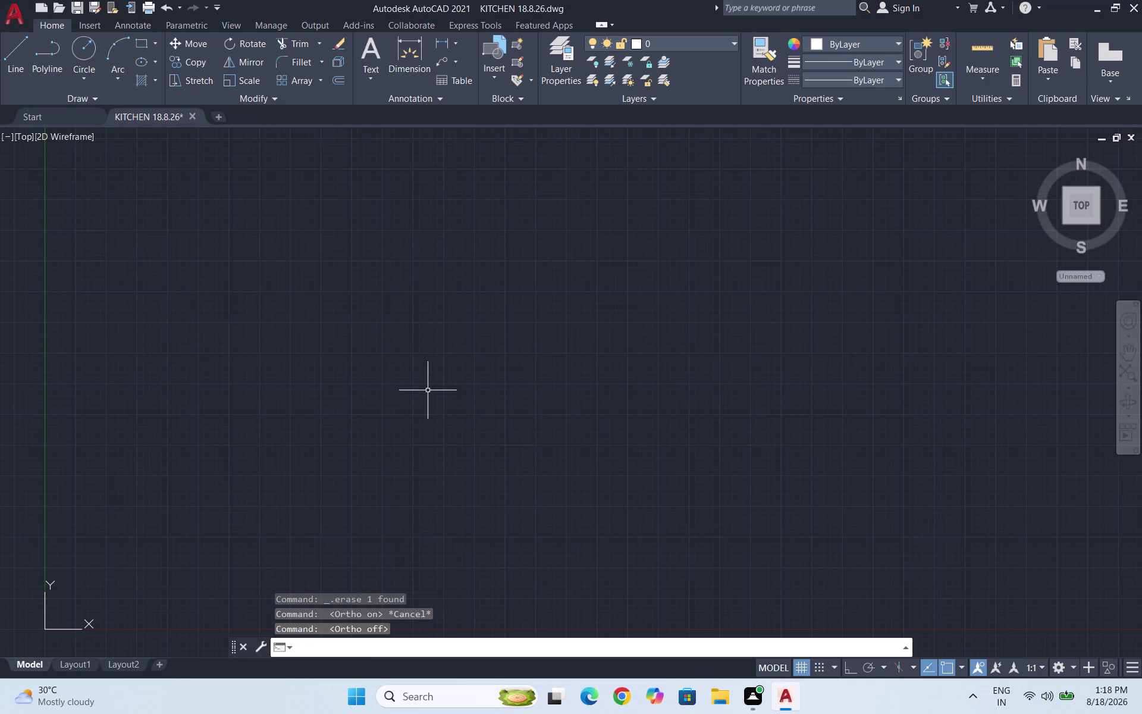
key(F8)
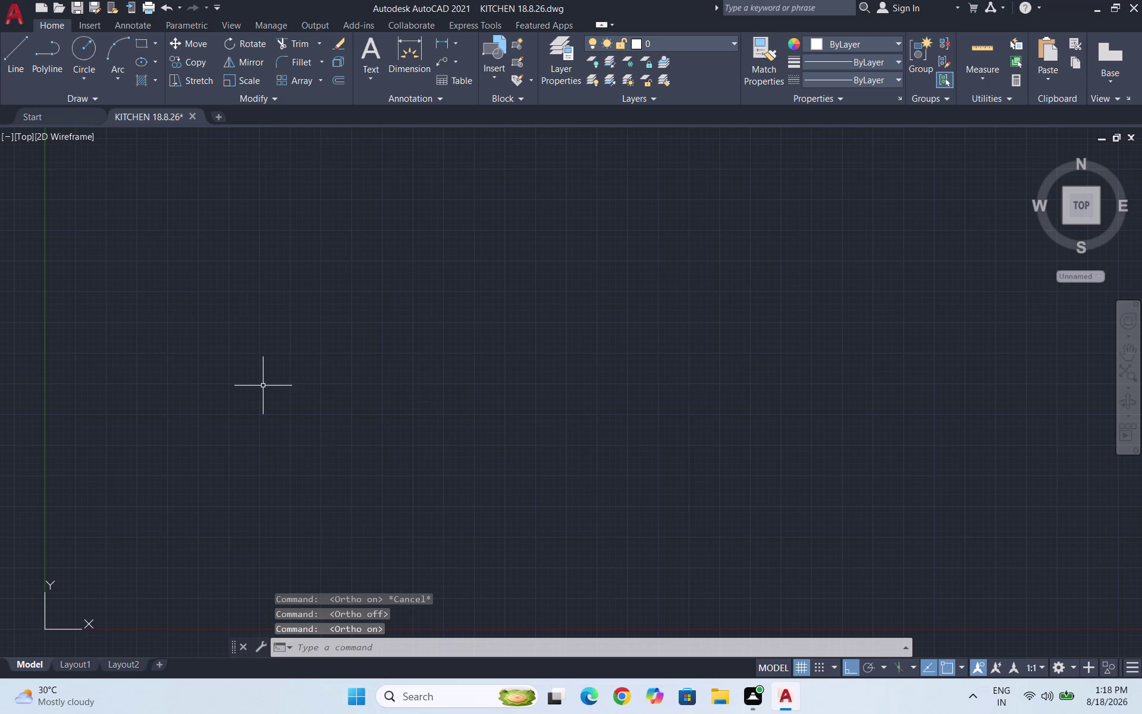
Start a new line and draw horizontal wall pieces of 350, 200, 450 and 380.
key(Escape)
key(l)
key(Return)
click(182, 310)
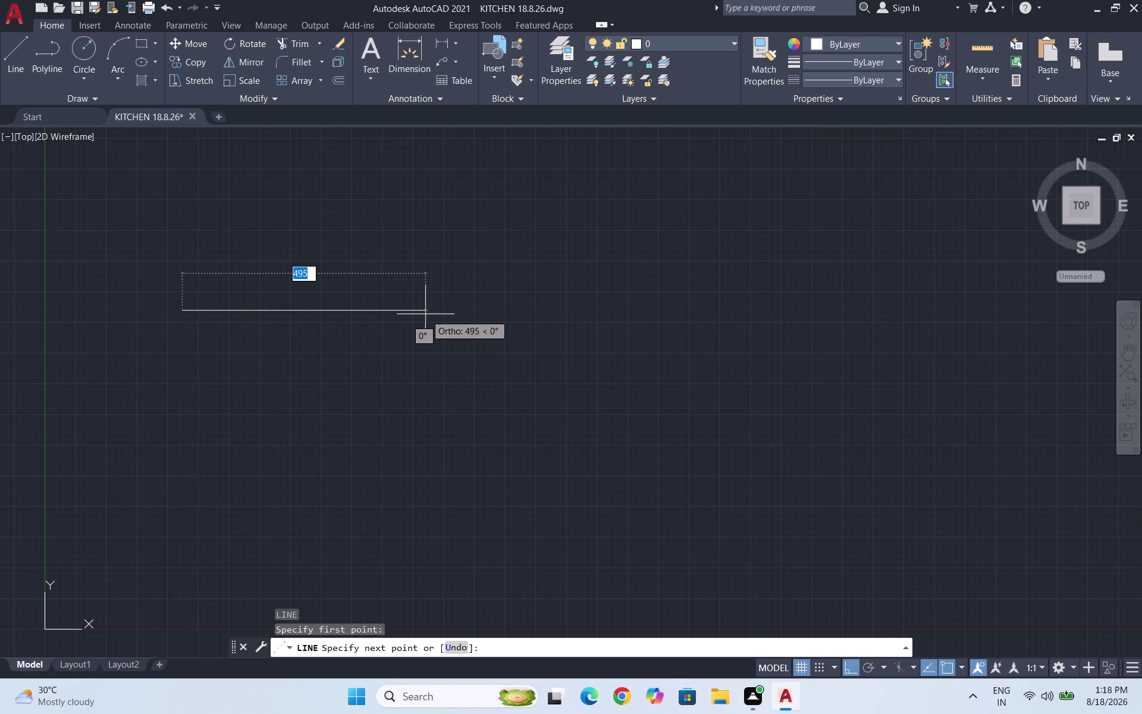
text(350)
key(Return)
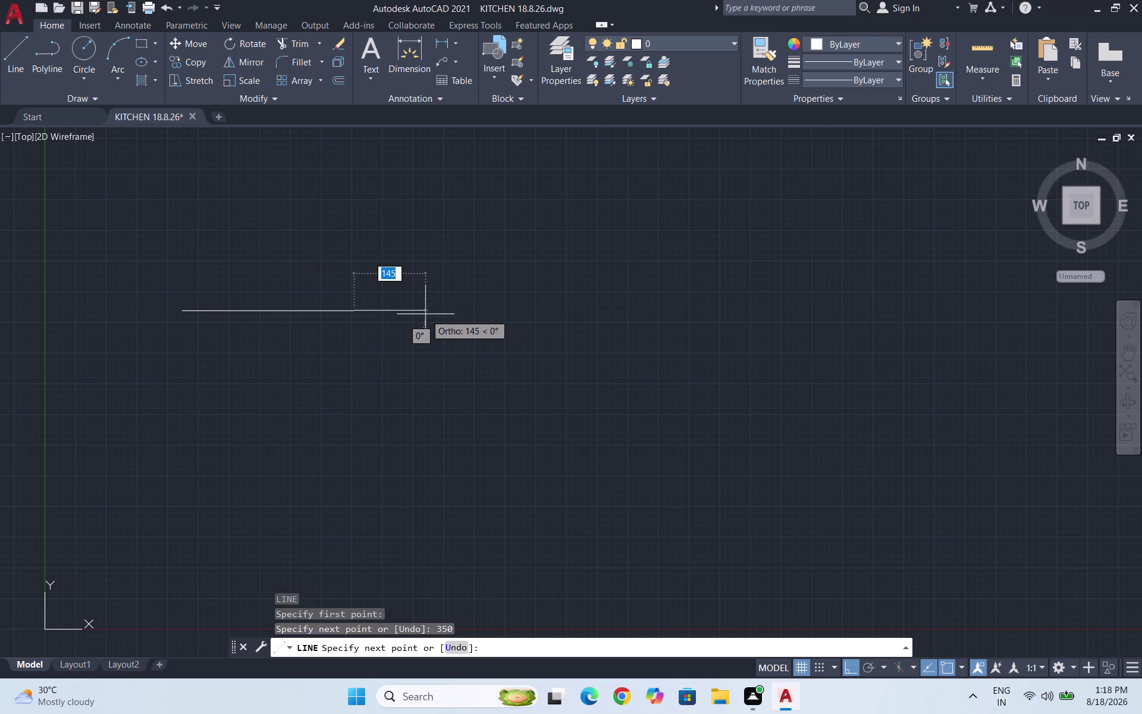
text(200)
key(Return)
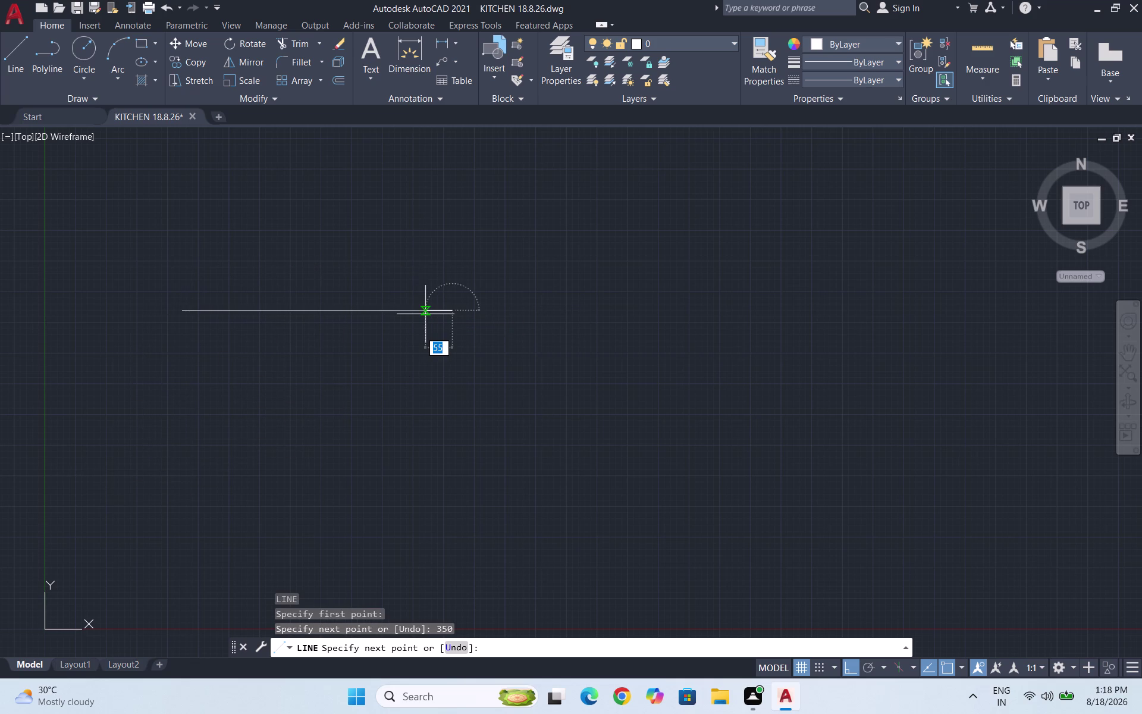
text(450)
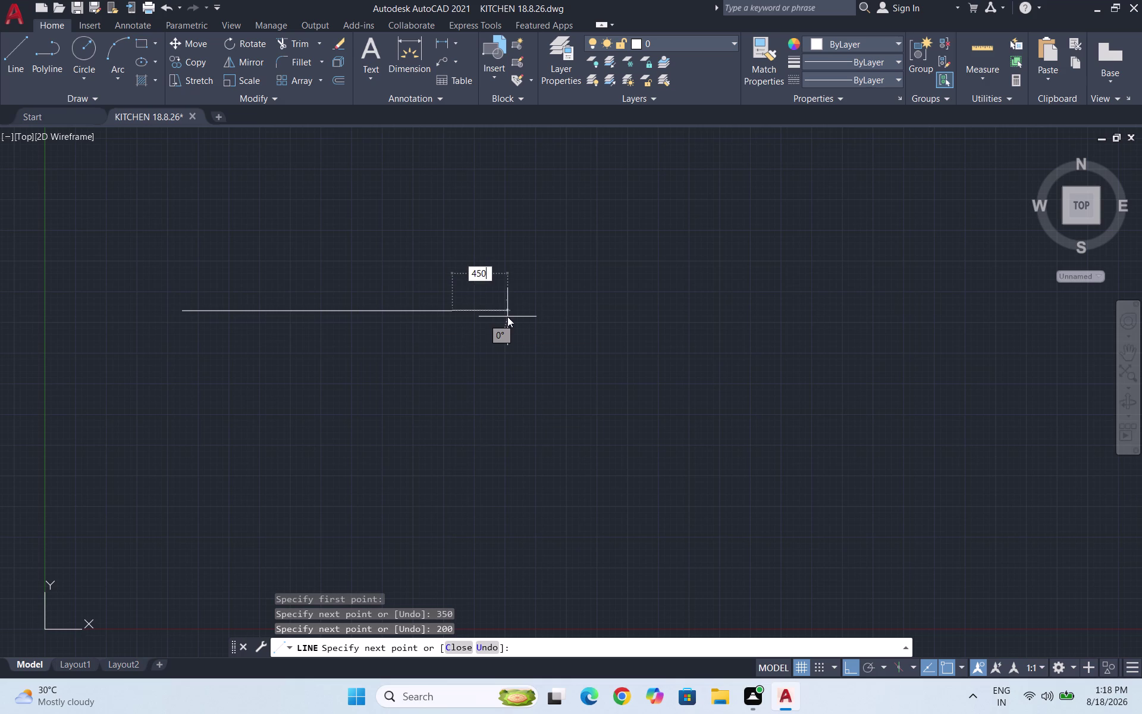
key(Return)
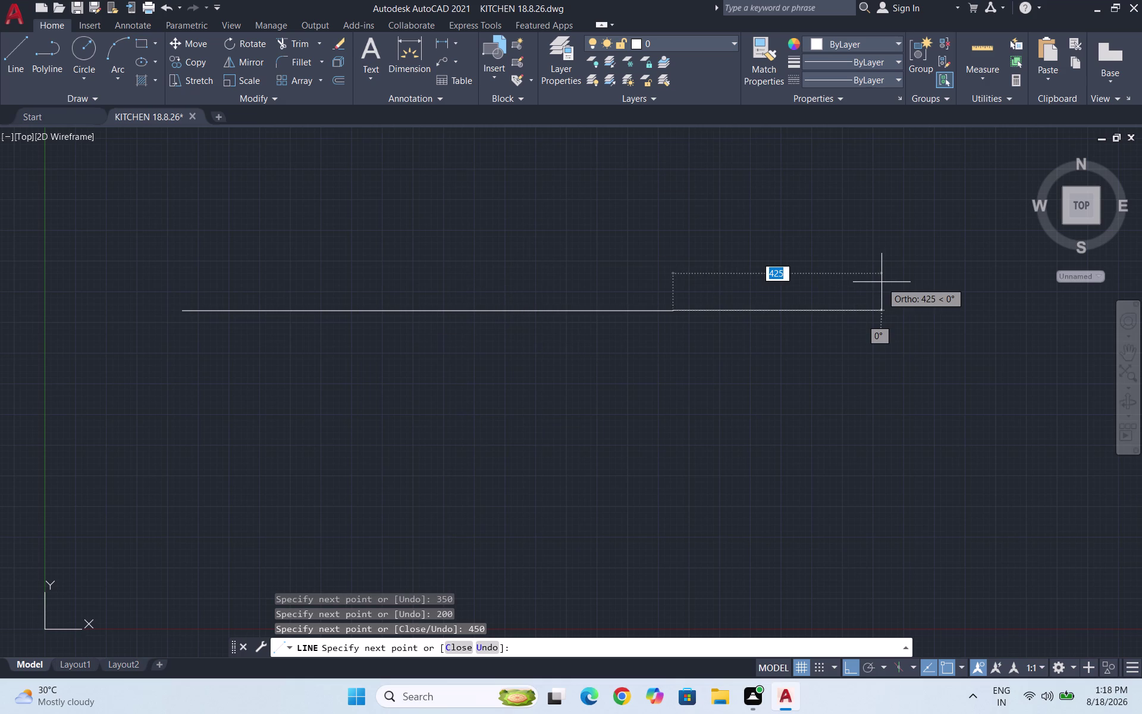
text(380)
key(Return)
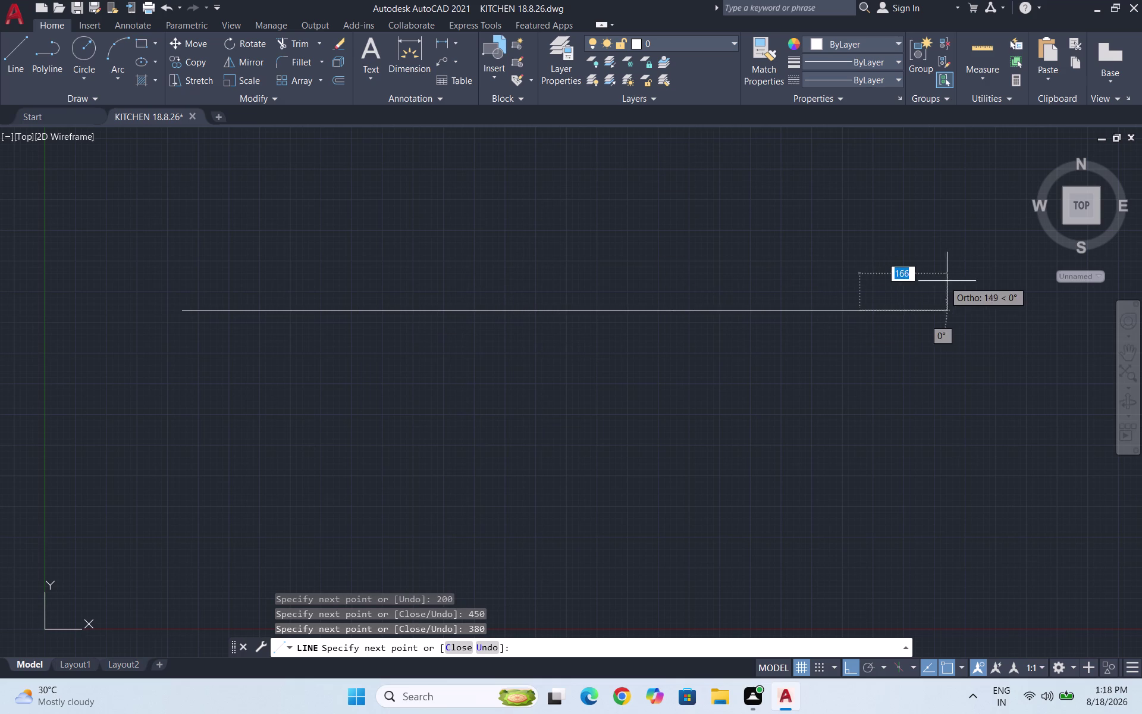
Add 640, 430 and 350 pieces, then end the line.
text(64)
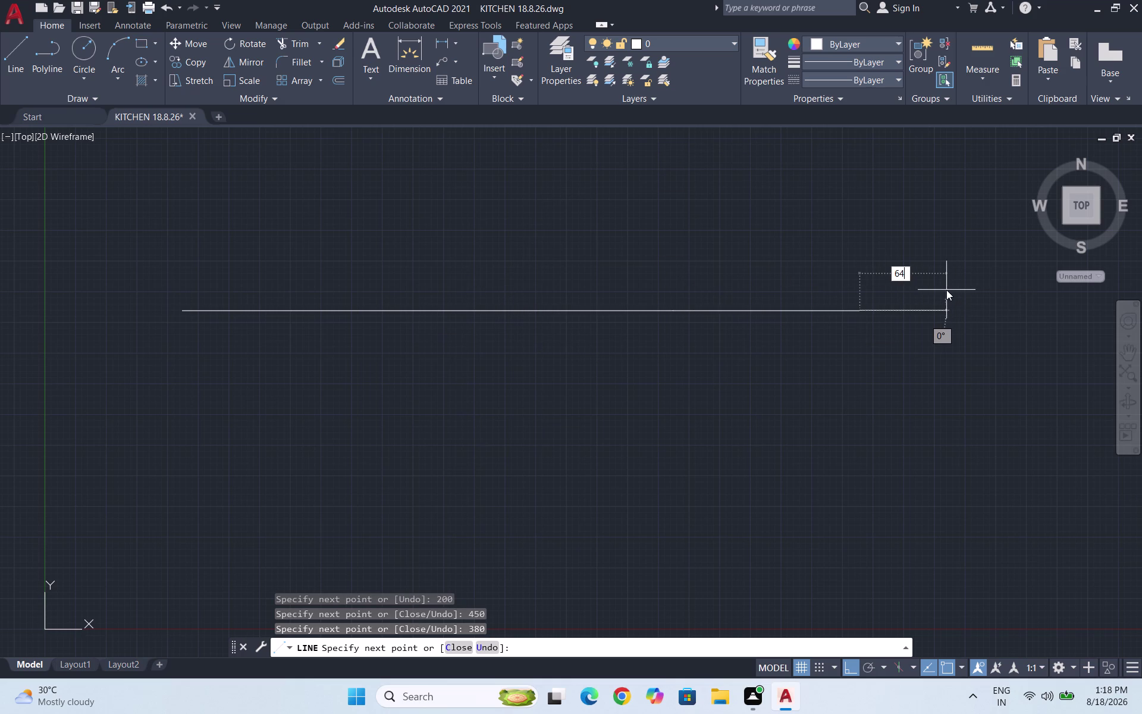
text(0)
key(Return)
scroll(down, 3)
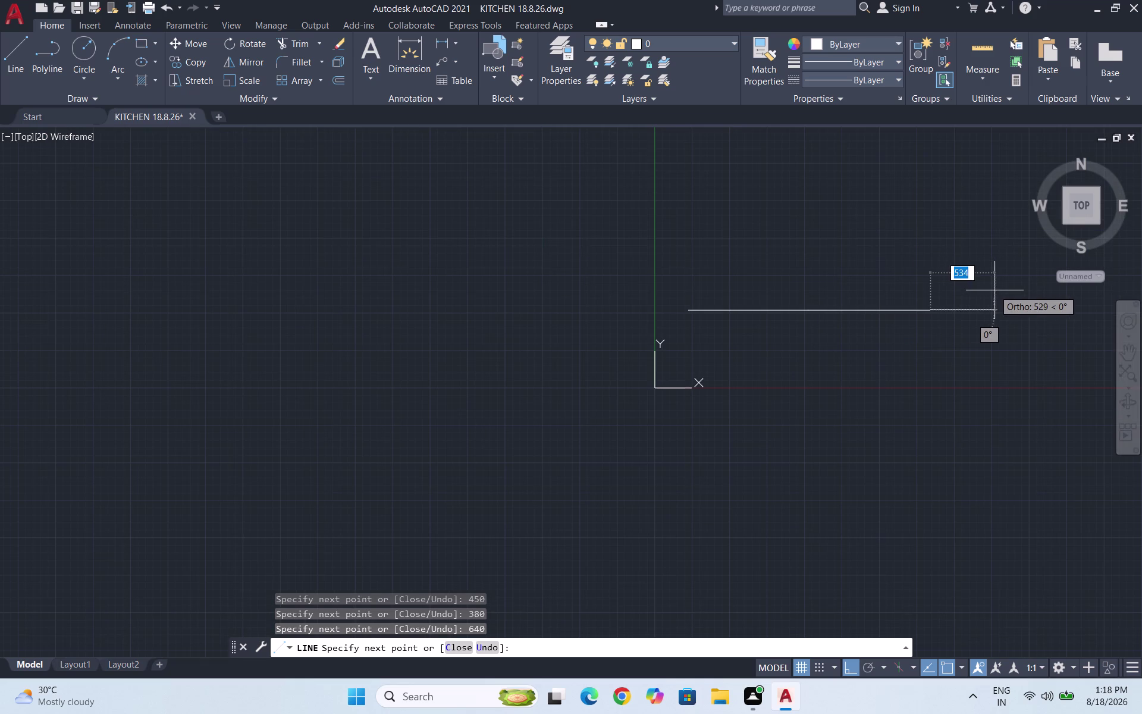
text(430)
key(Return)
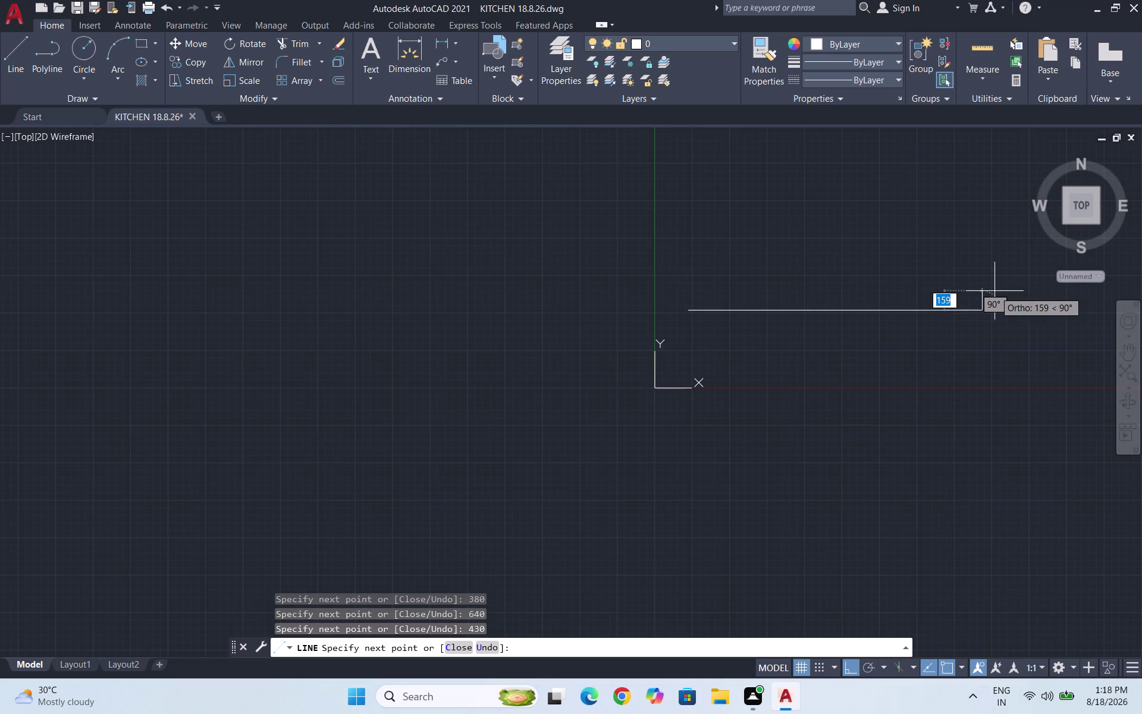
scroll(down, 3)
text(350)
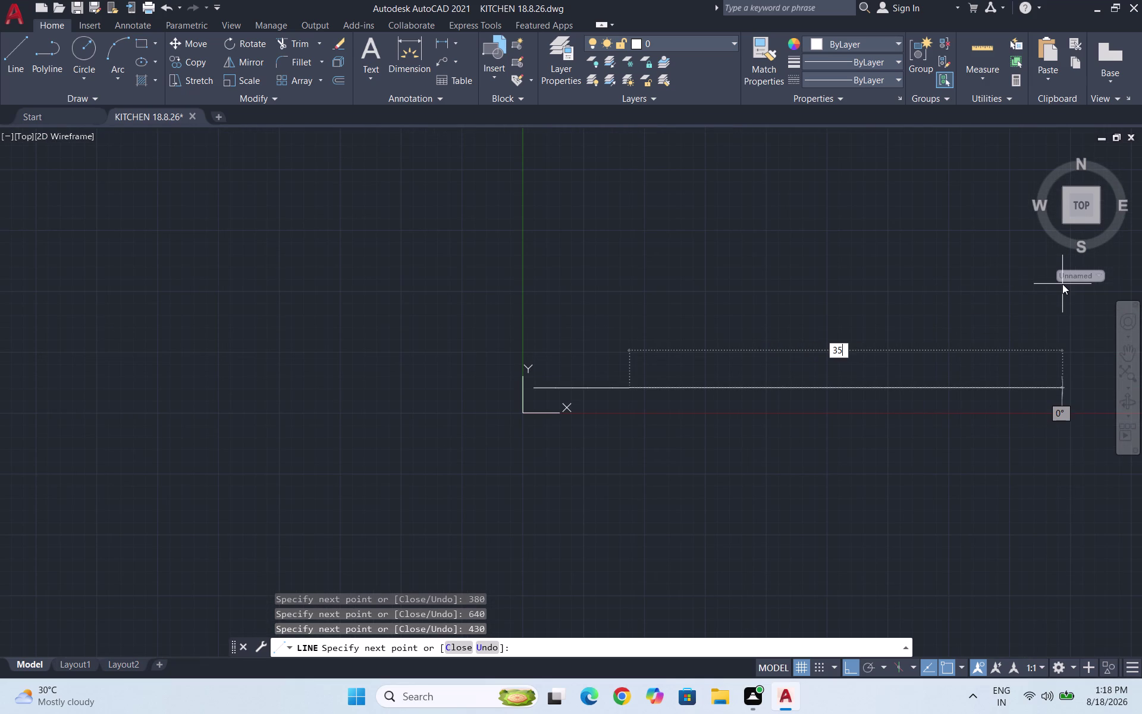
key(Return)
key(Return)
scroll(up, 3)
scroll(up, 3)
scroll(up, 3)
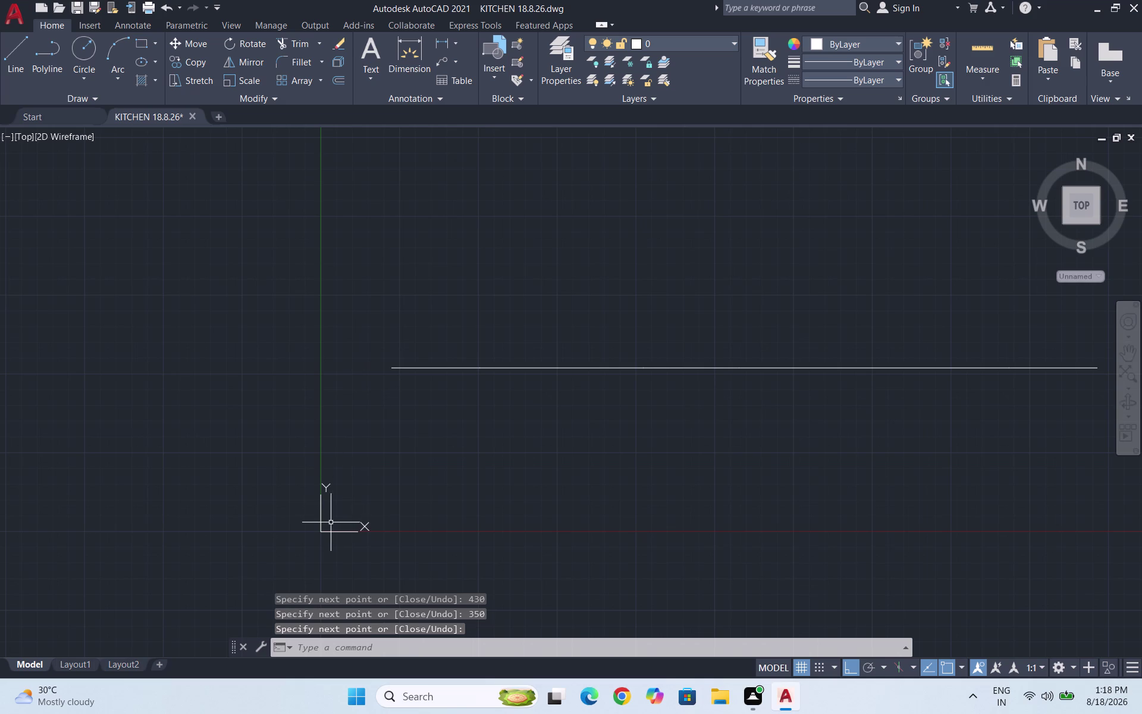
Recenter the wall line, move the UCS icon below-left of it, and open the Measure dropdown.
scroll(down, 3)
scroll(up, 3)
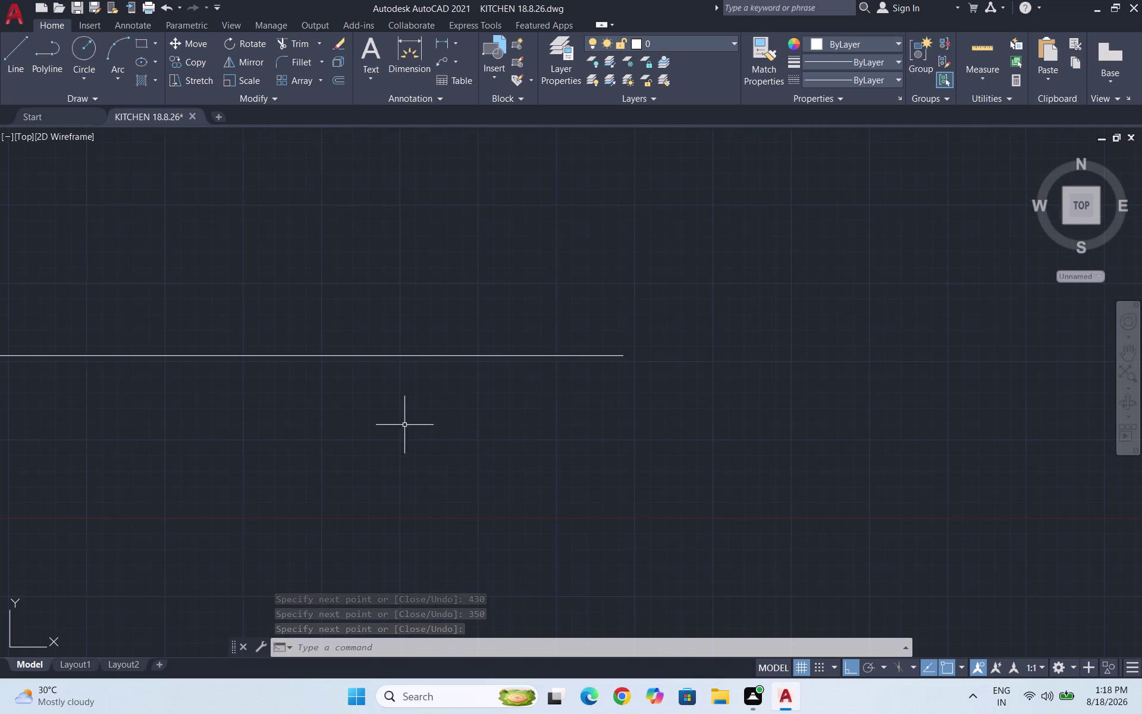
scroll(down, 3)
scroll(up, 3)
scroll(up, 3)
scroll(down, 3)
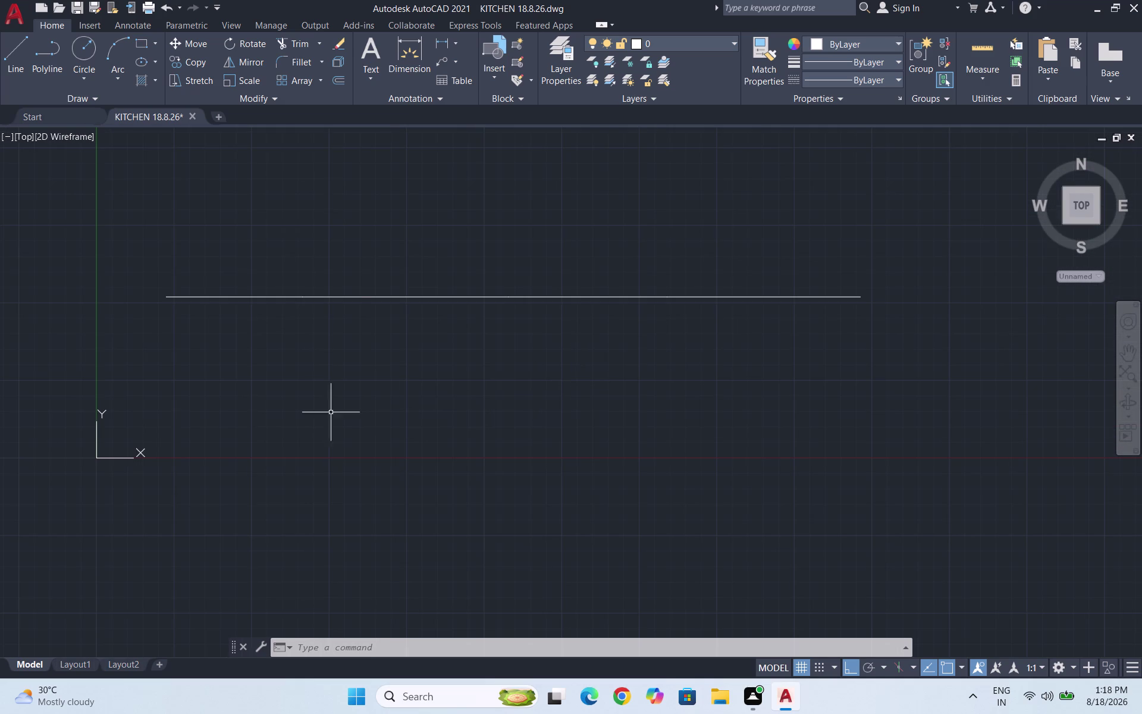
click(95, 458)
drag(97, 457, 99, 456)
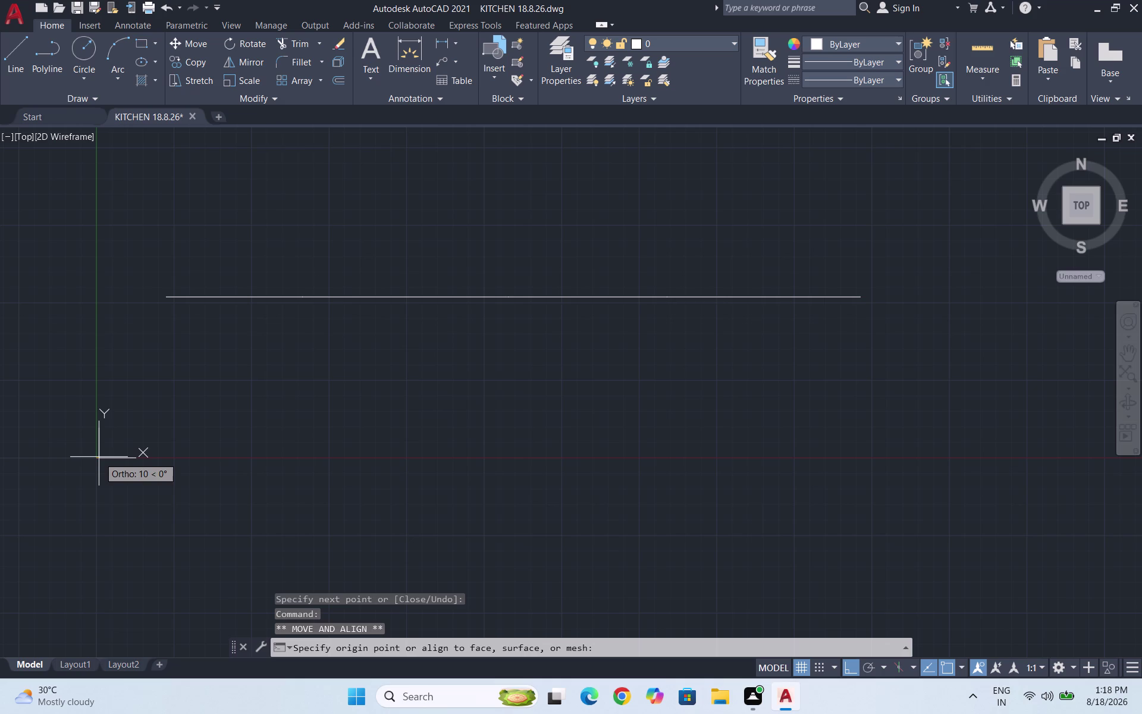
drag(99, 457, 30, 616)
key(F8)
click(31, 616)
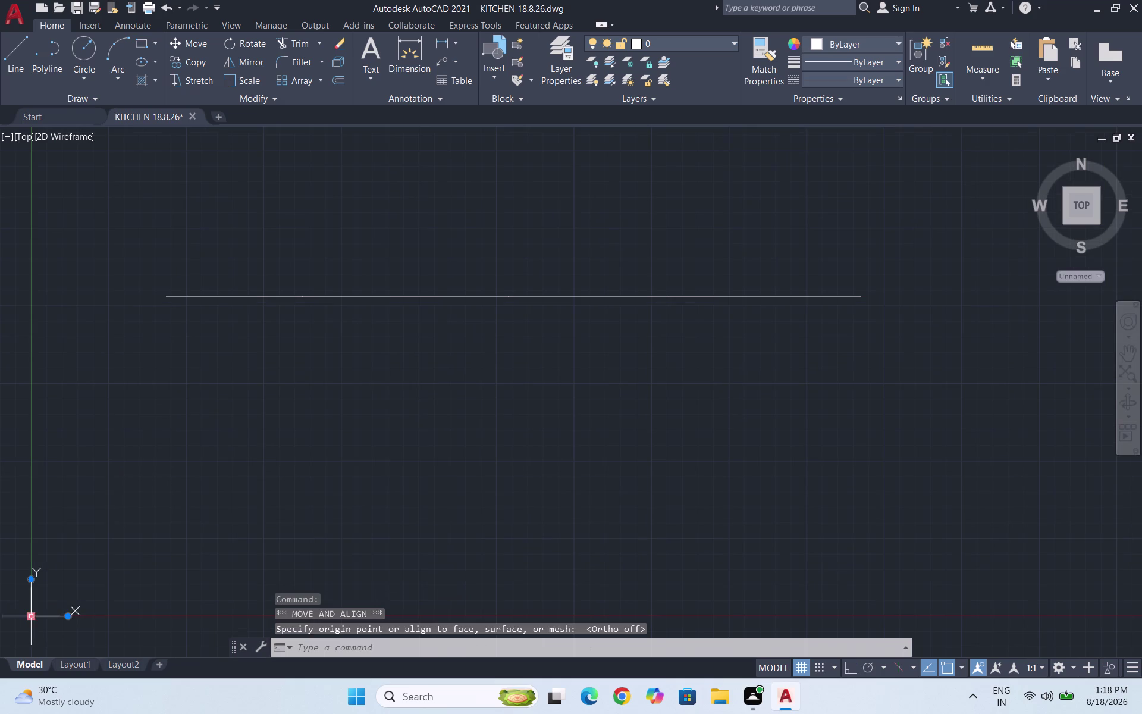
key(F8)
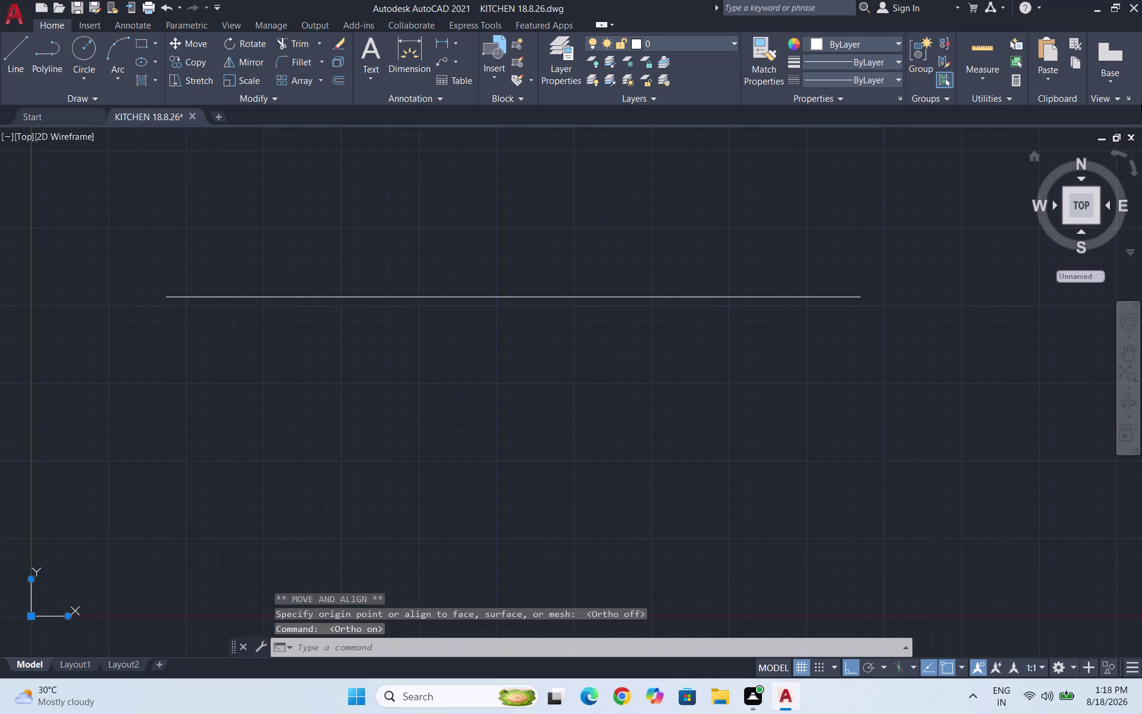
click(984, 67)
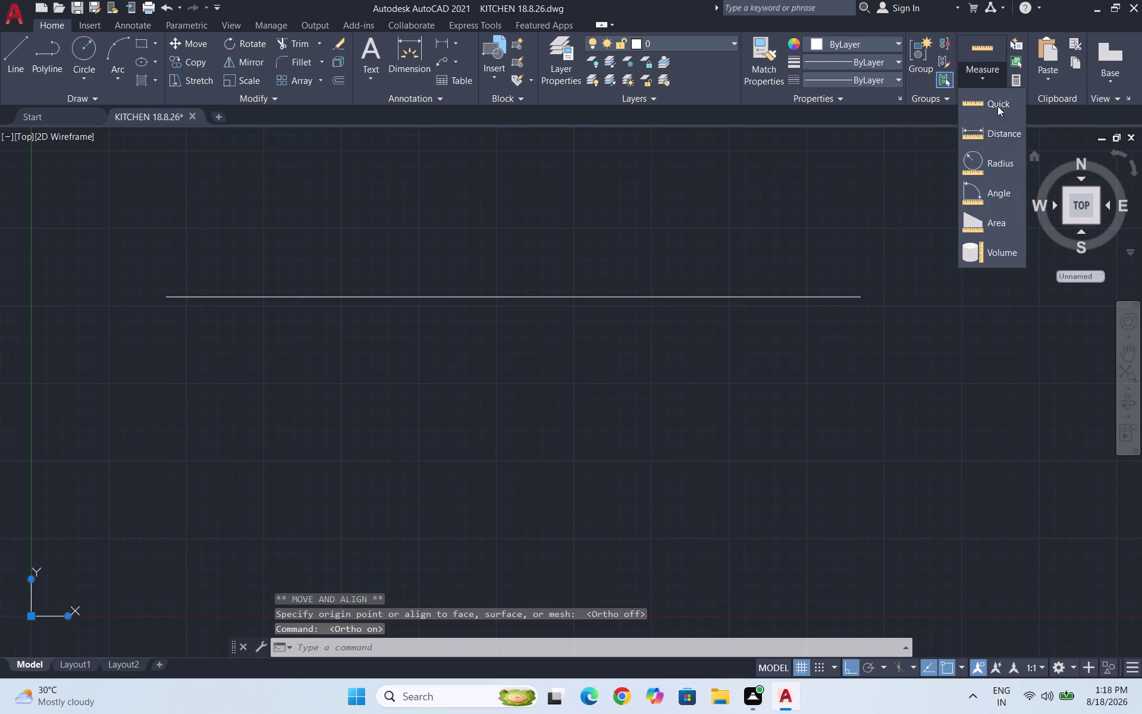
Quick-measure the right end piece to confirm 350, then save the drawing.
click(997, 106)
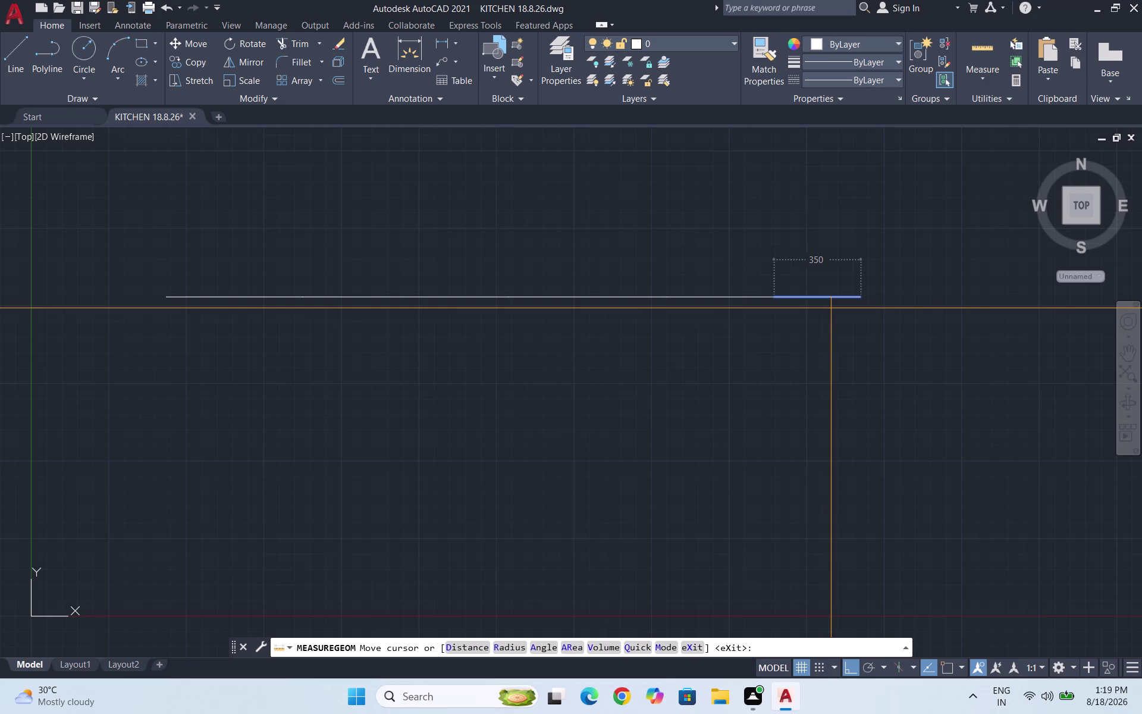
key(Escape)
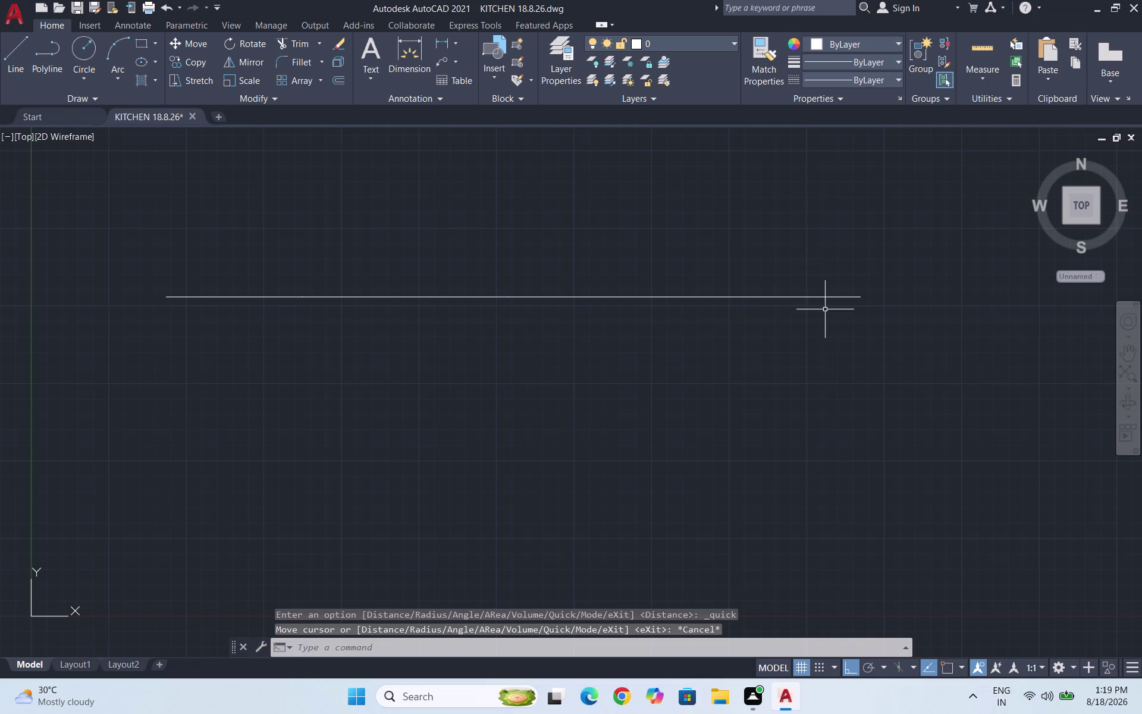
key(ctrl+s)
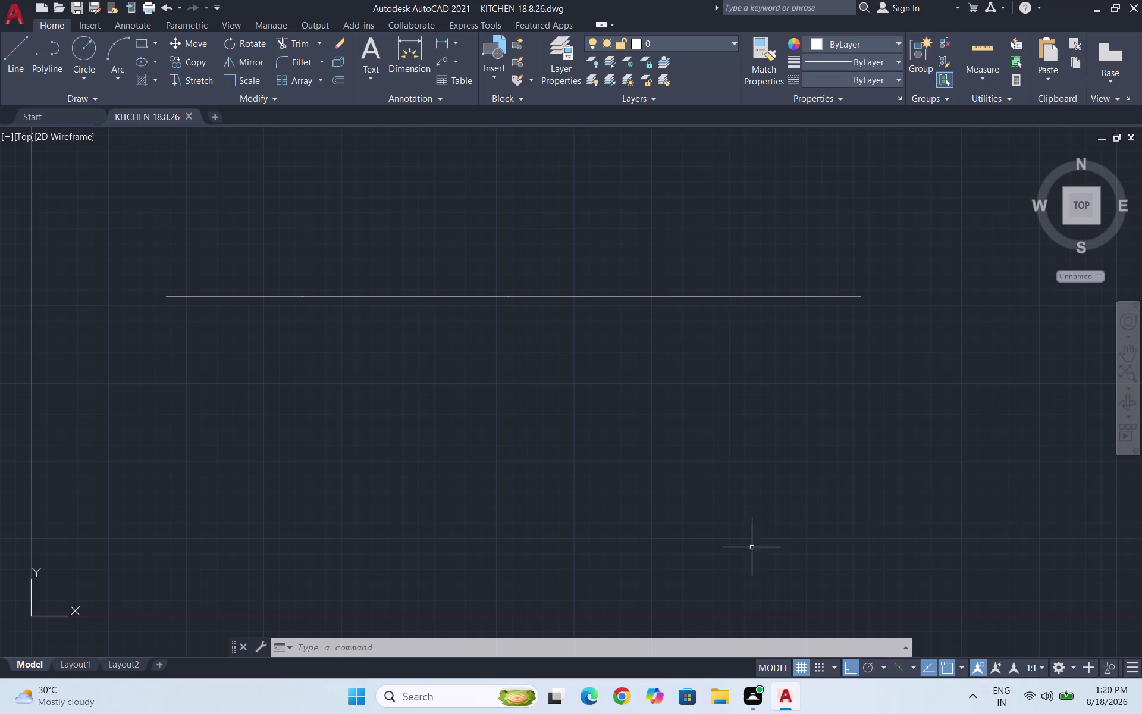
Pan the view and run Quick Measure on the left end piece, confirming 350.
scroll(down, 3)
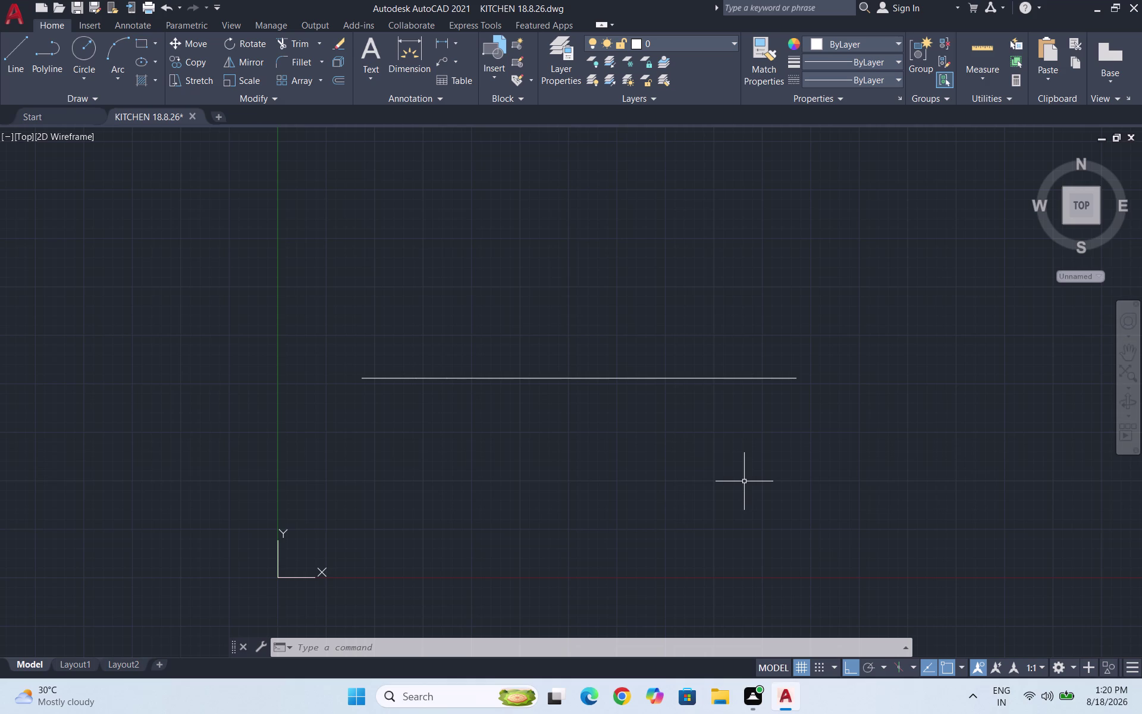
click(874, 523)
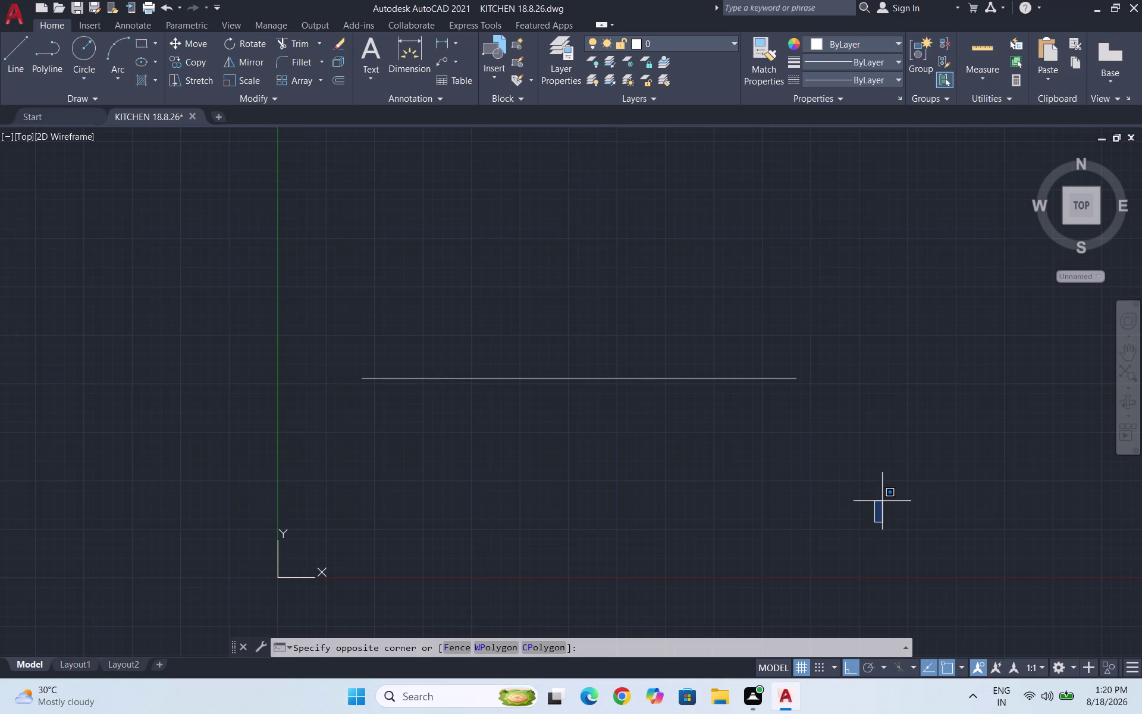
click(934, 448)
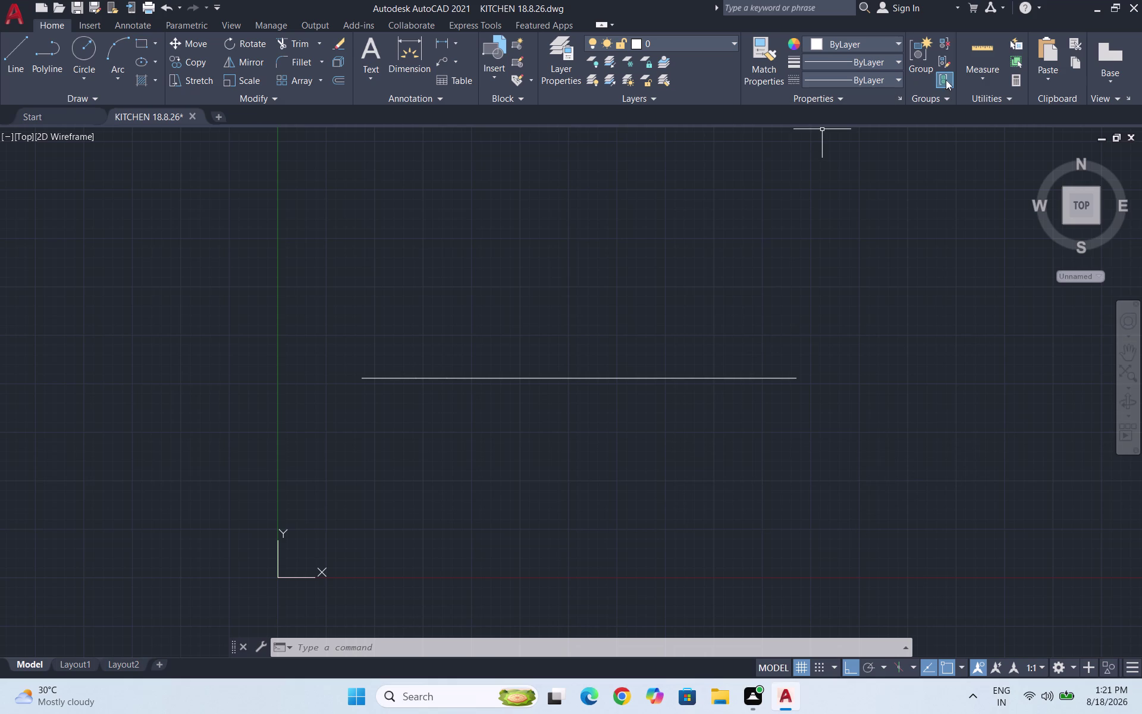
click(974, 74)
click(973, 103)
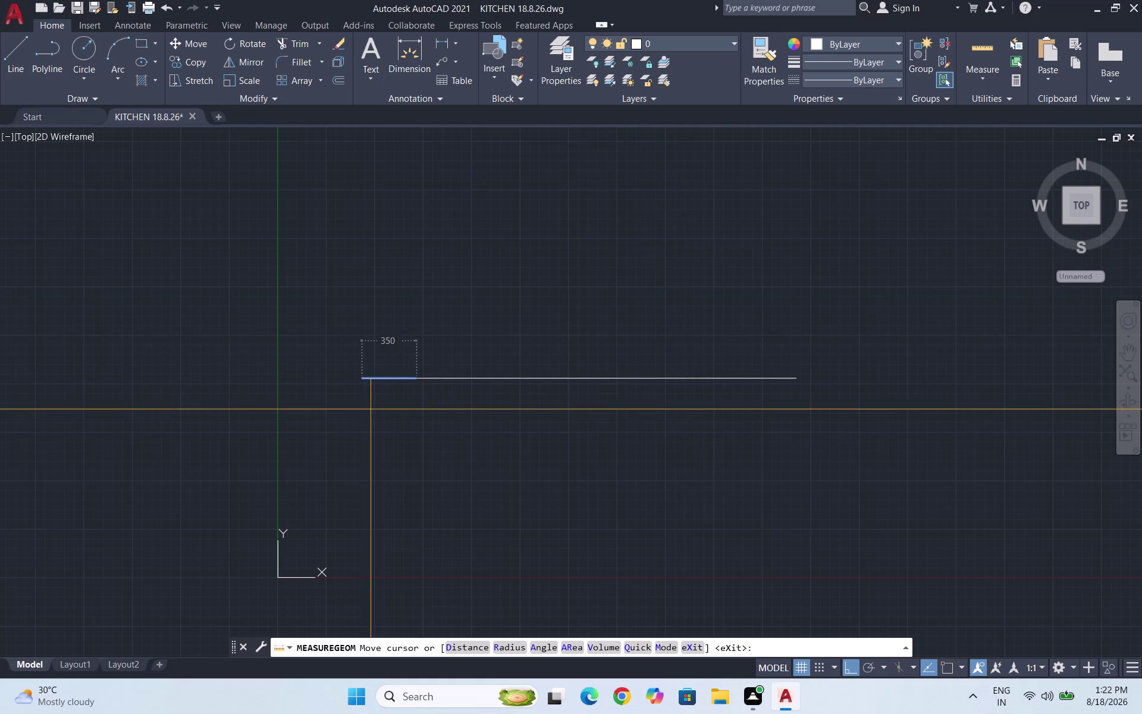
Extend the wall line's left end with a 273-unit line.
key(Escape)
key(Escape)
scroll(down, 3)
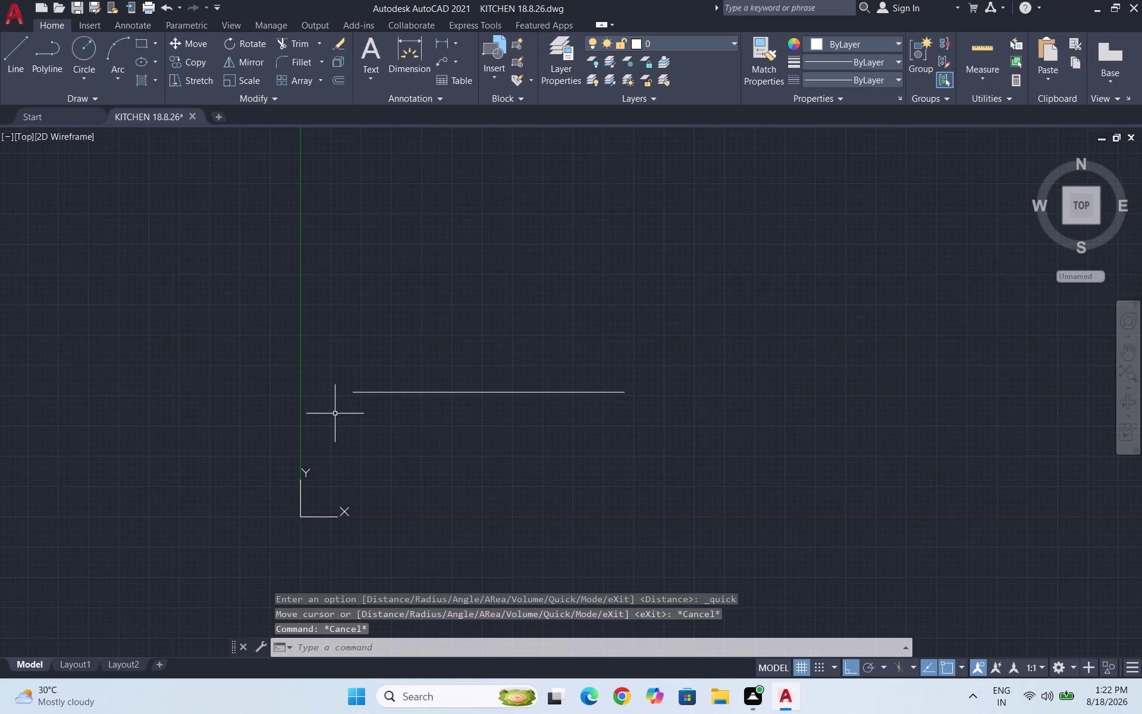
scroll(up, 3)
key(l)
key(Return)
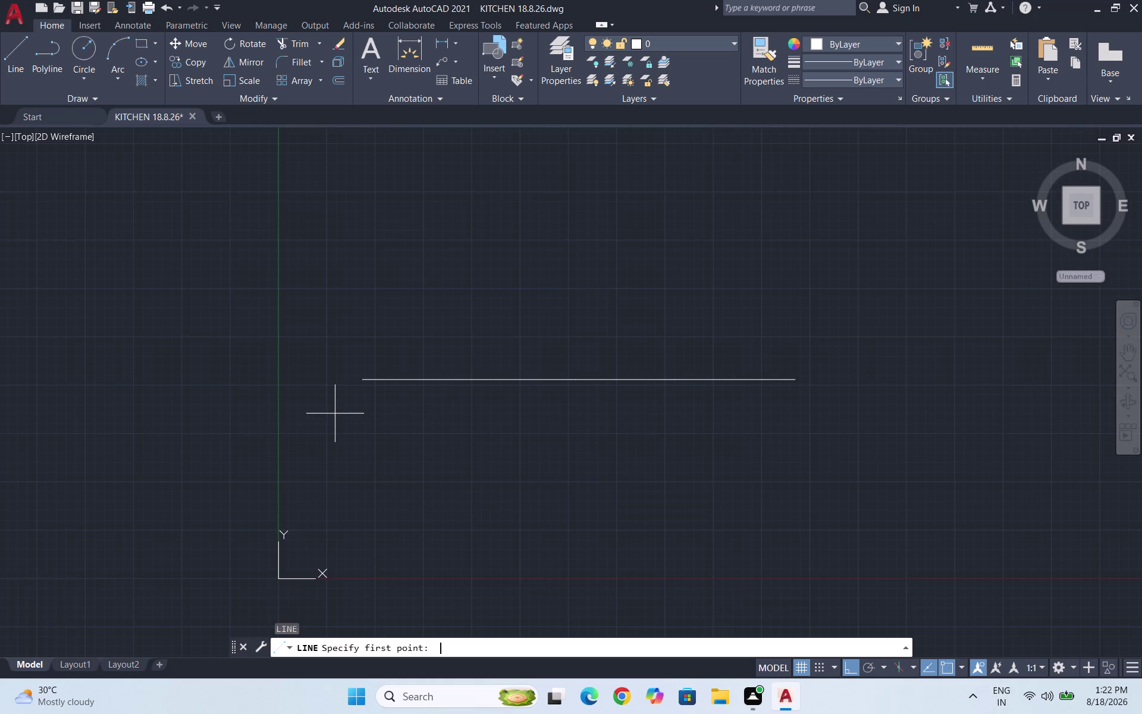
click(362, 379)
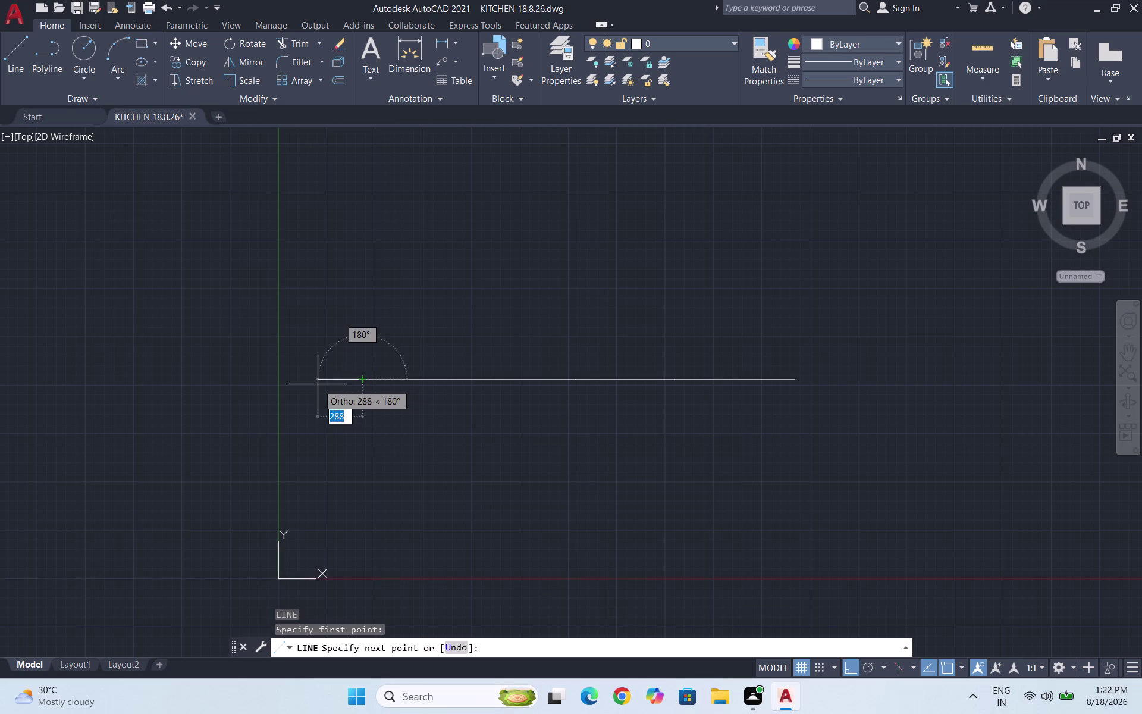
text(273)
key(Return)
key(Return)
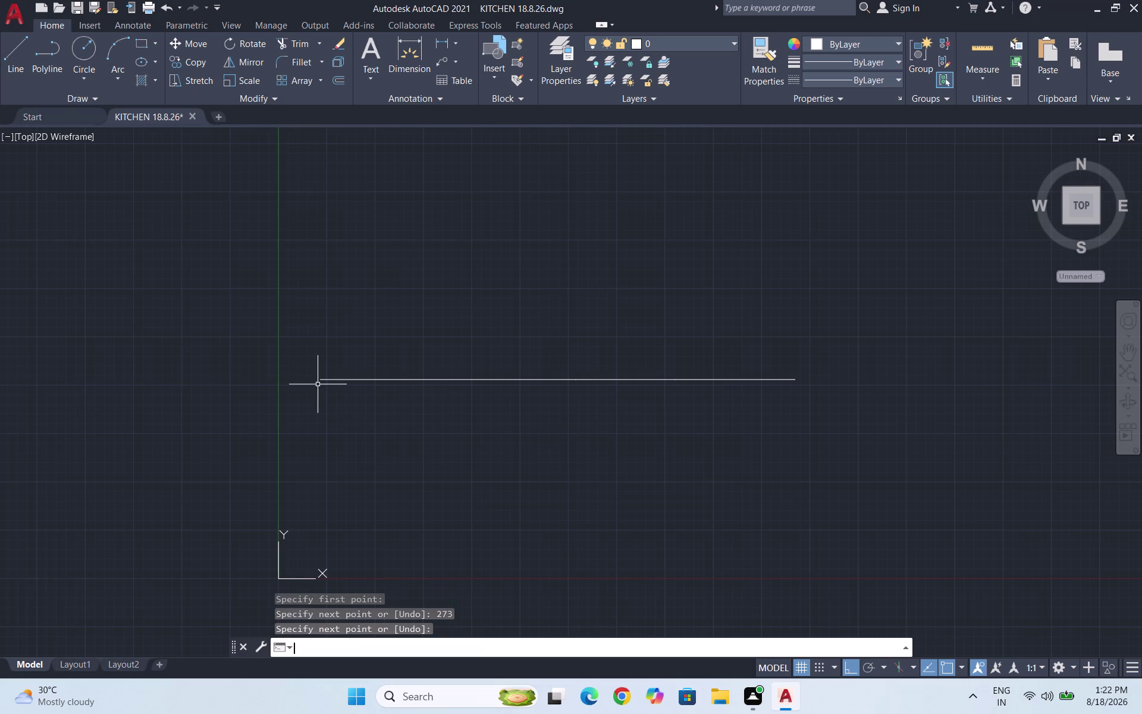
Add a 155-unit line extending the wall line's right end.
key(space)
click(799, 379)
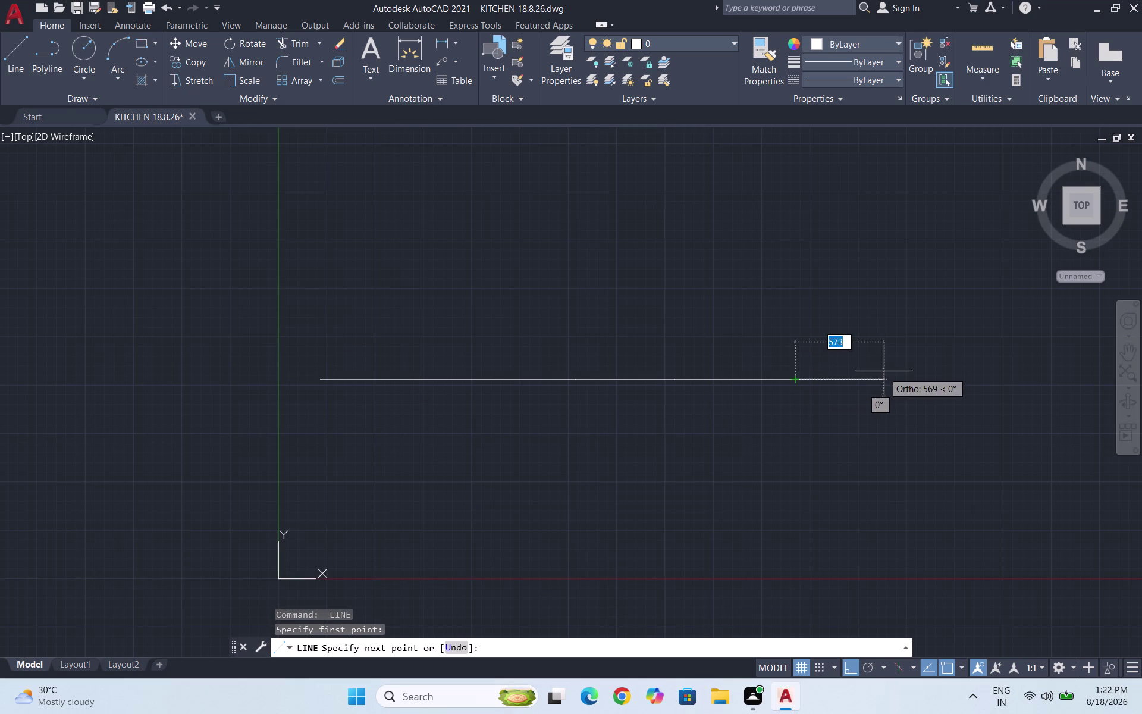
text(155)
key(Return)
key(Return)
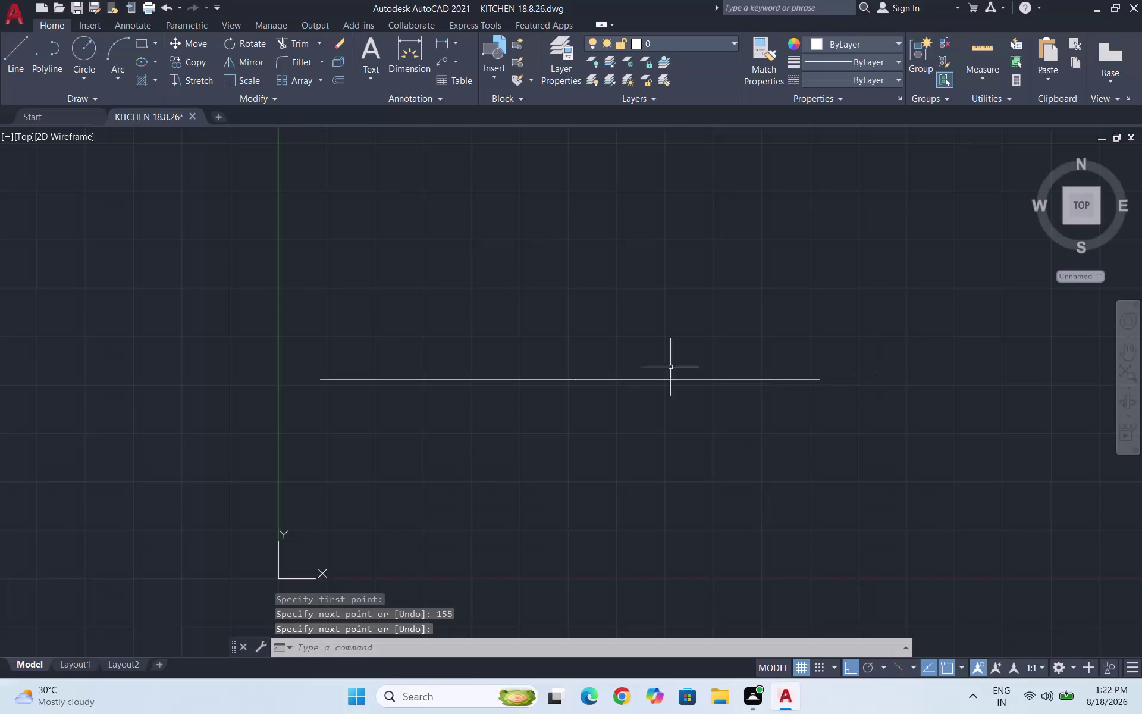
scroll(down, 3)
scroll(up, 3)
scroll(down, 3)
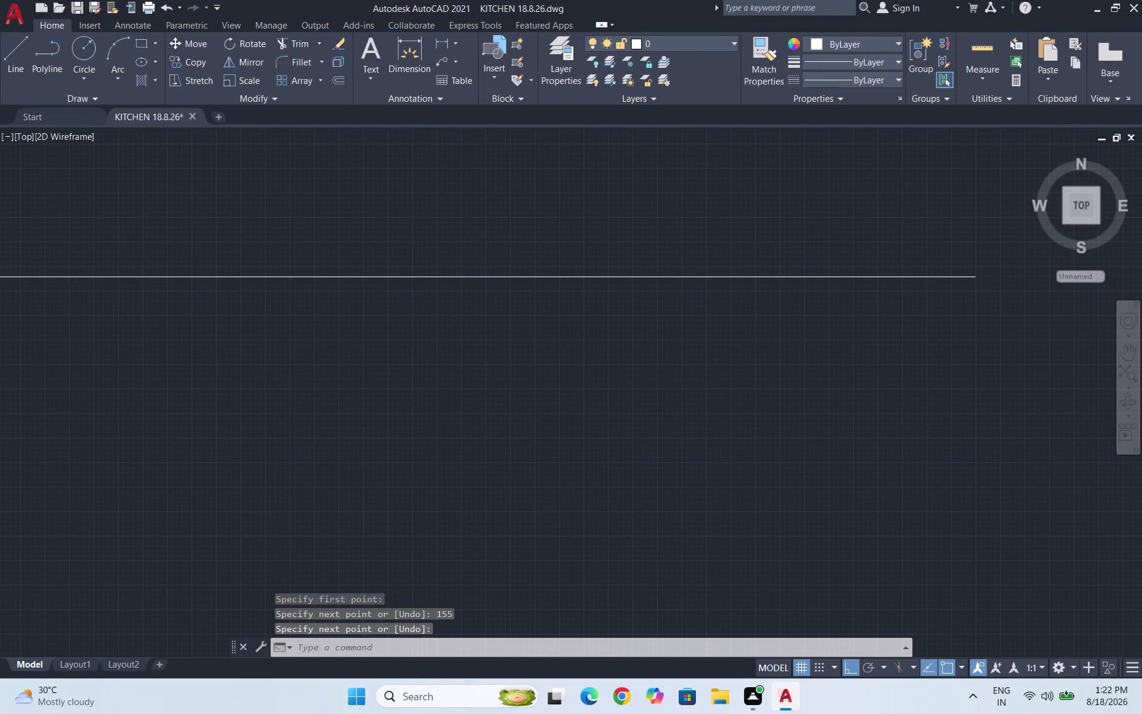
Pan the drawing up to leave room below the top wall line.
click(1128, 348)
drag(825, 423, 852, 344)
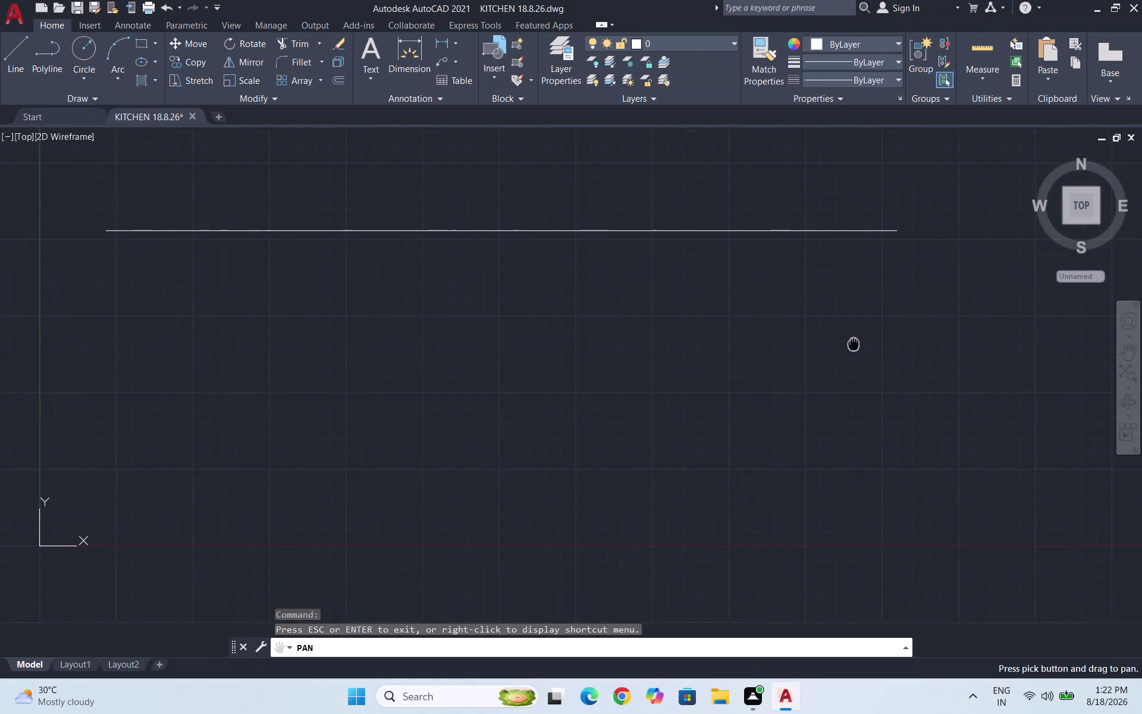
drag(853, 345, 855, 334)
click(852, 331)
key(Escape)
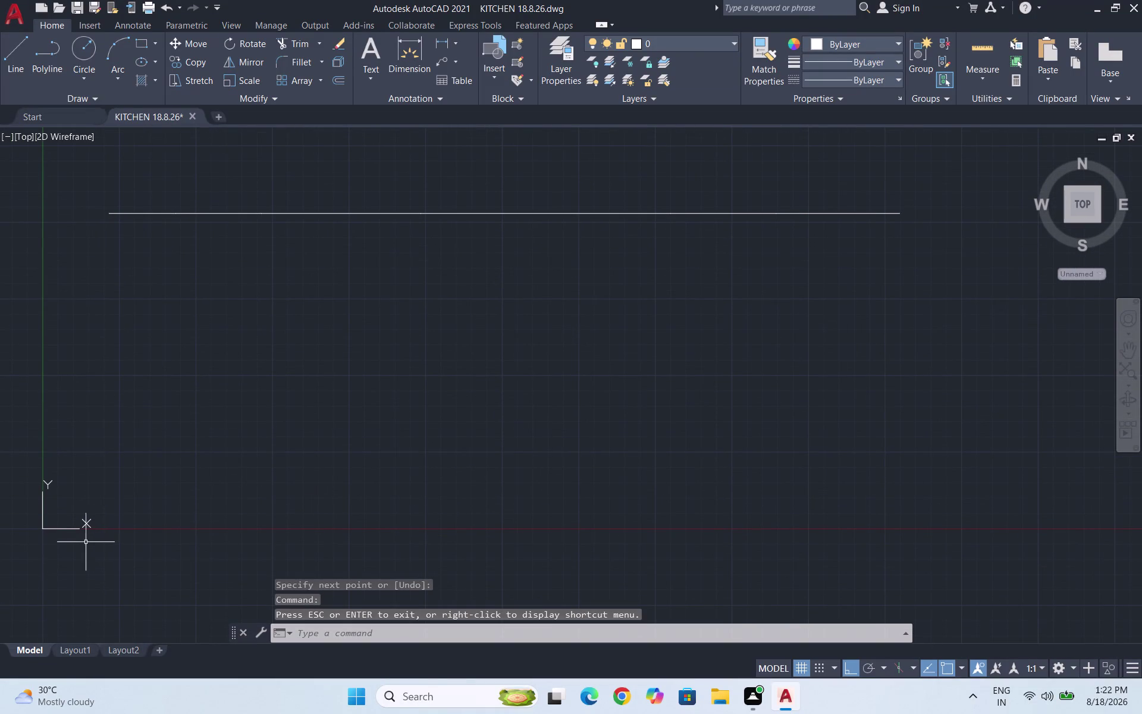
Move the UCS icon aside and start a line at the top wall's right end.
click(44, 527)
drag(43, 528, 13, 637)
click(14, 628)
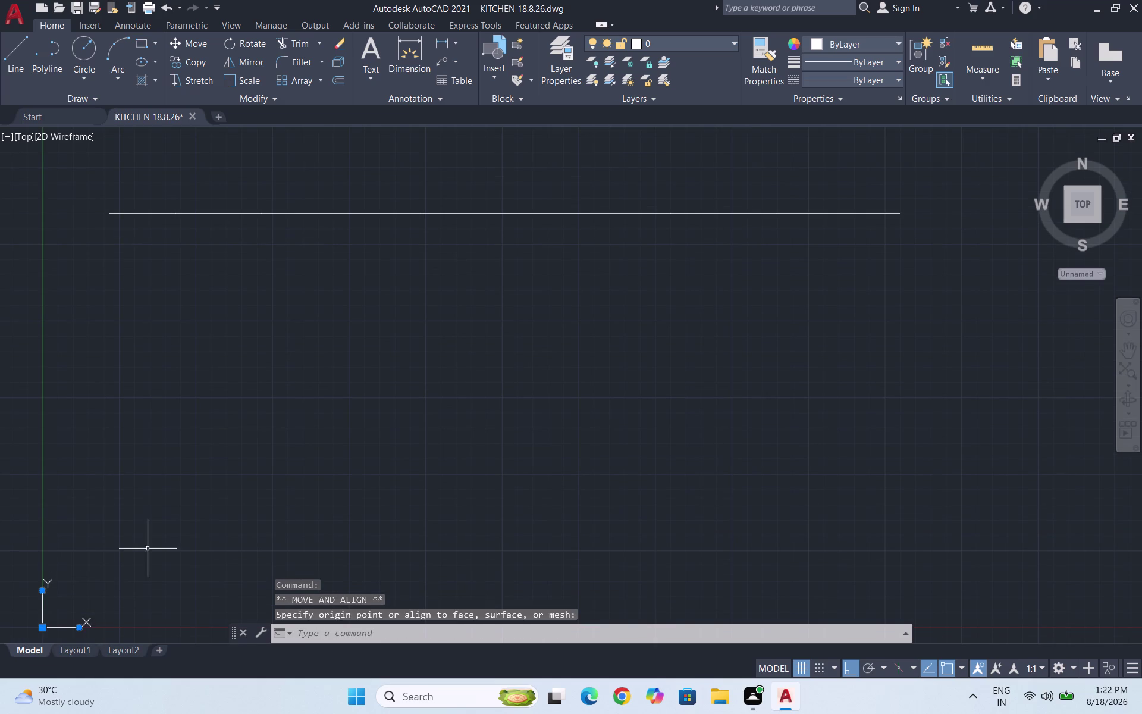
key(Escape)
key(Escape)
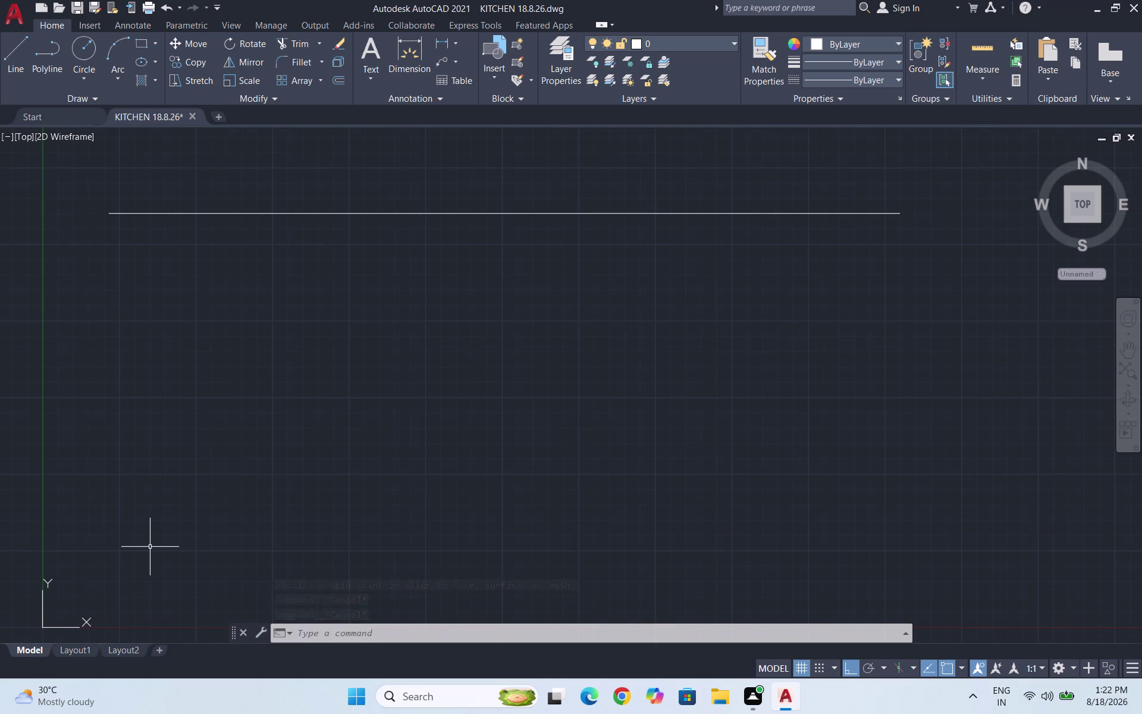
key(l)
key(Return)
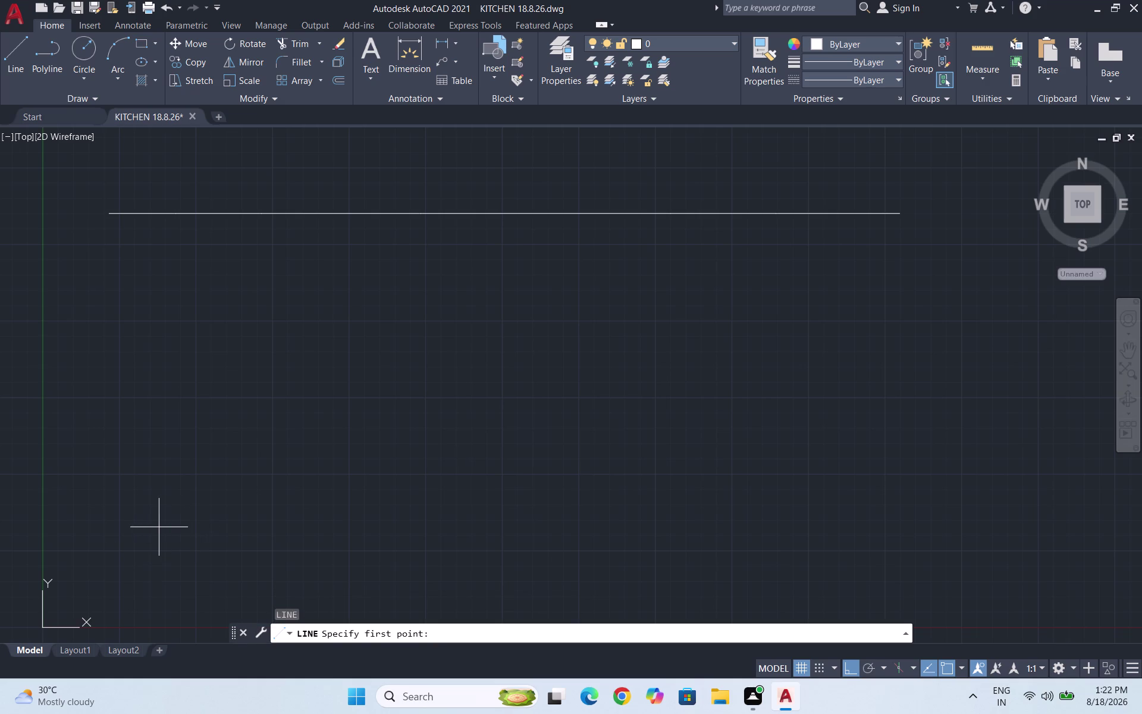
click(899, 212)
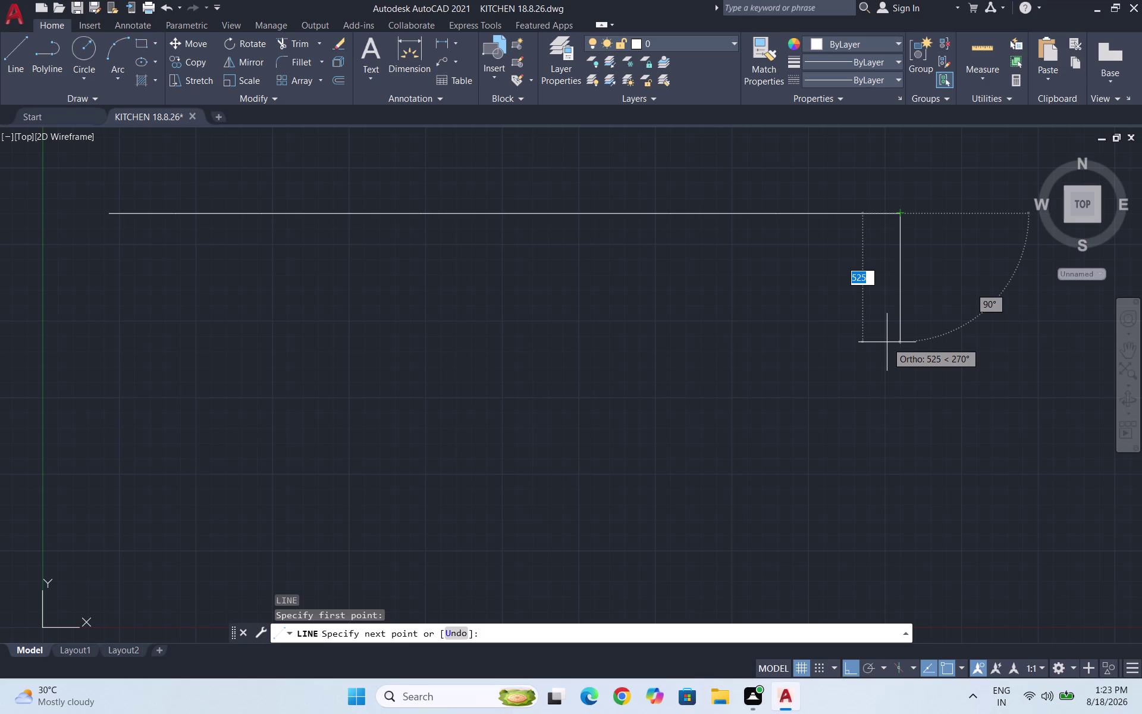
Draw wall segments of 229 units downward, then 350 and 40 units.
text(229)
key(Return)
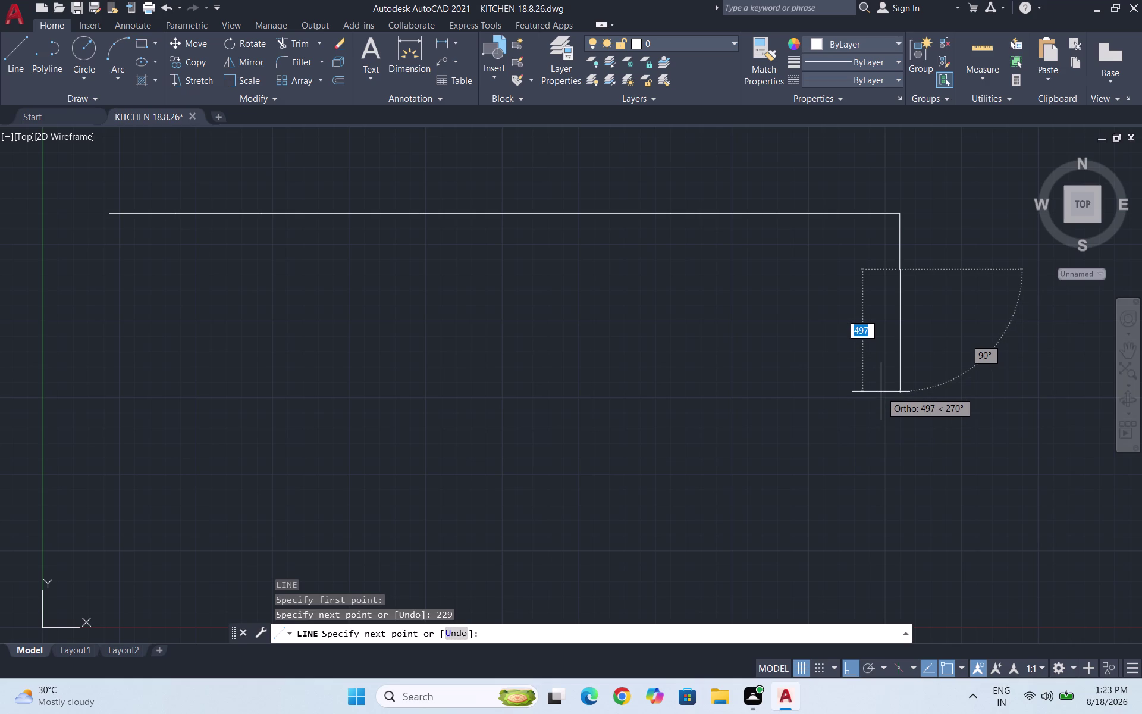
text(3)
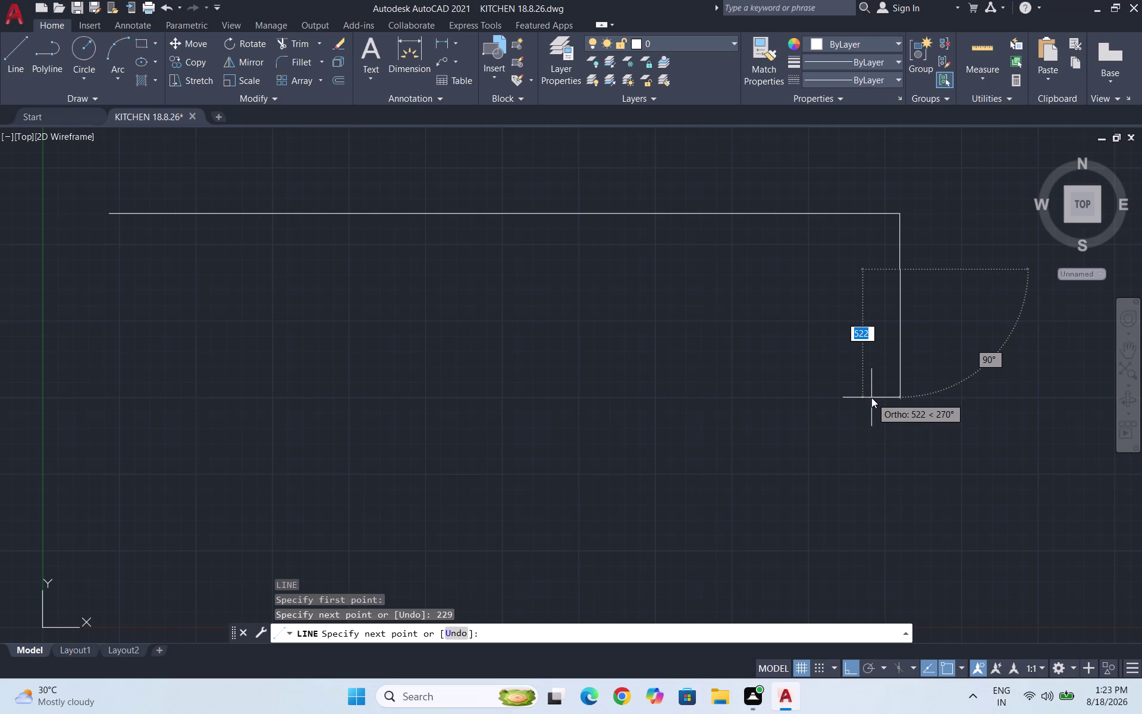
text(50)
key(Return)
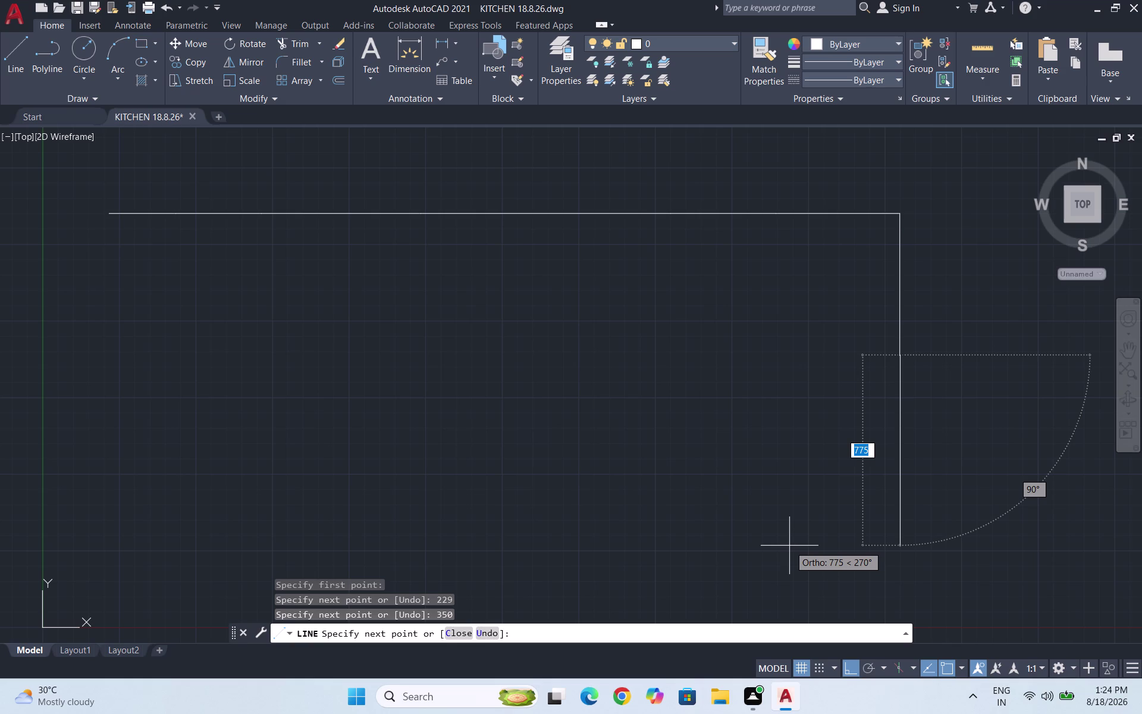
text(4)
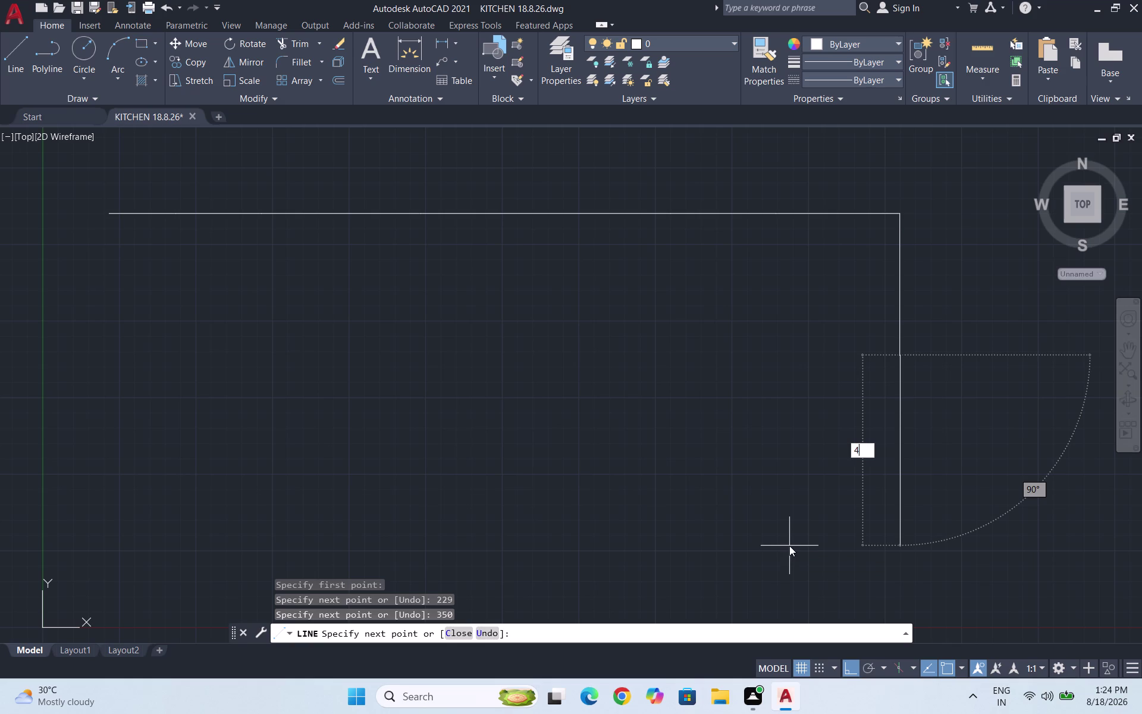
text(0)
key(Return)
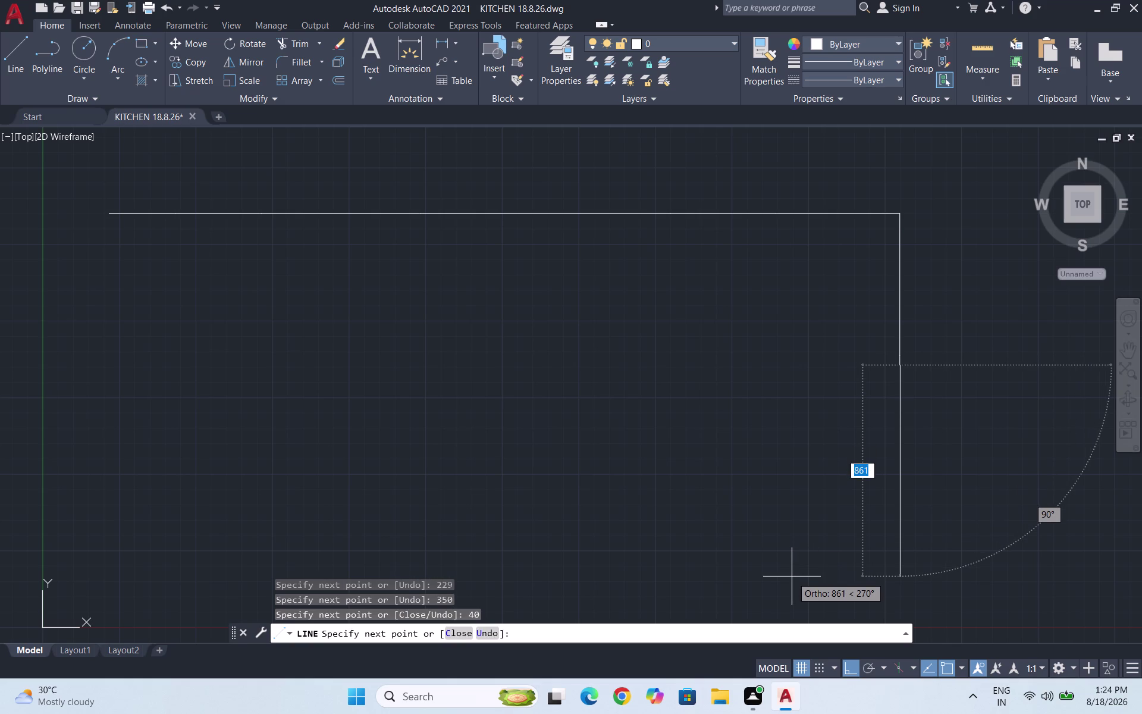
Add 340, 930 and 740-unit wall segments, then end the line command.
text(340)
key(Return)
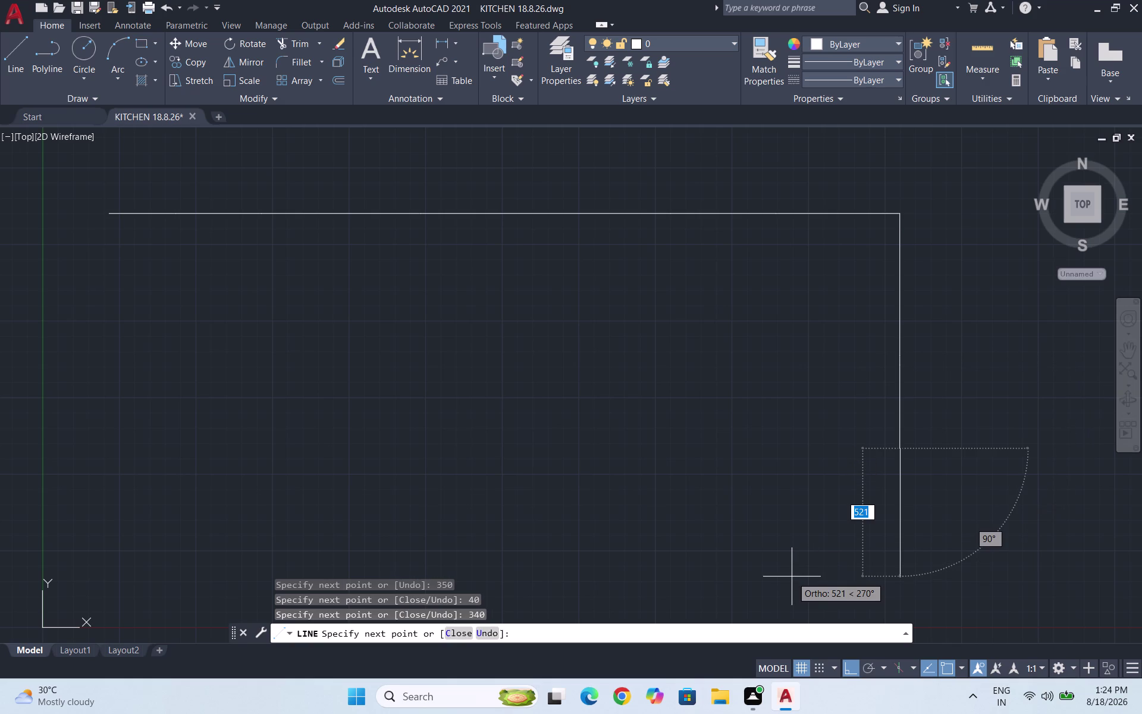
scroll(down, 3)
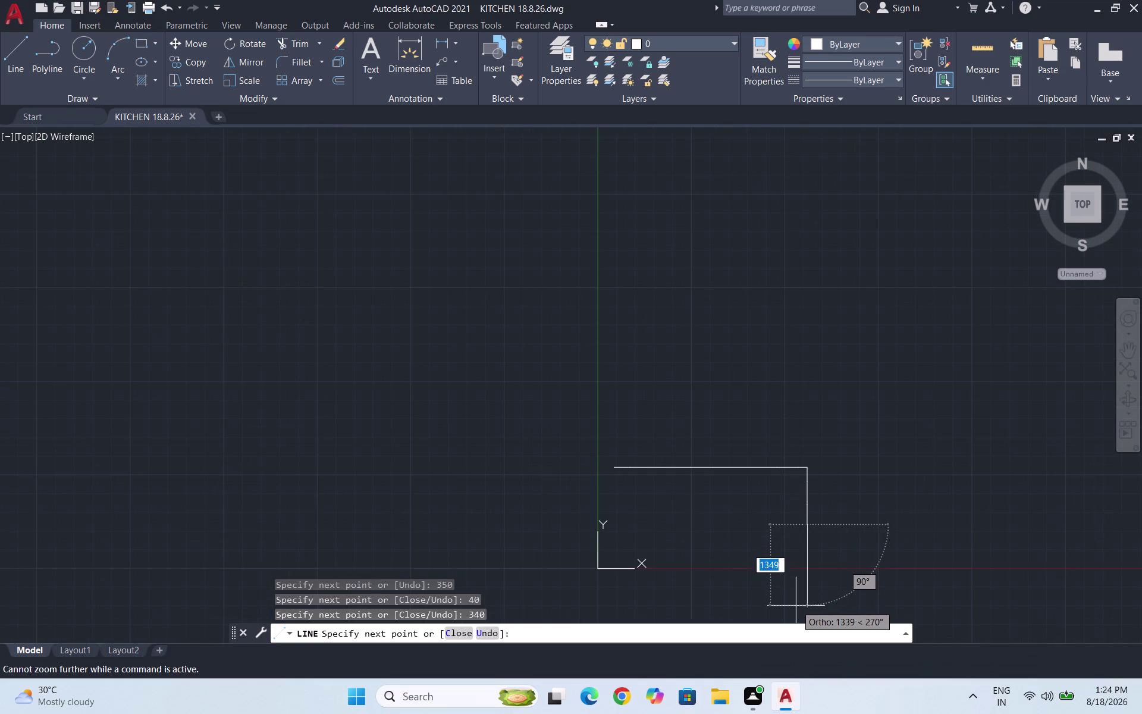
scroll(down, 3)
scroll(down, 3)
scroll(down, 3)
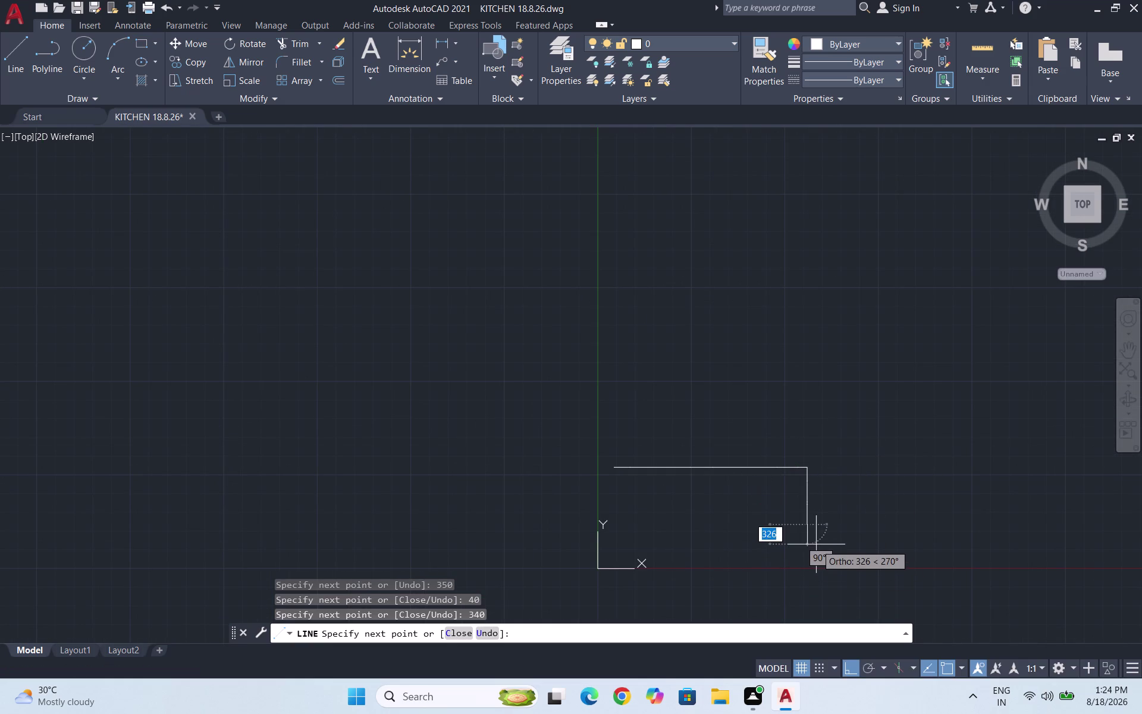
text(93)
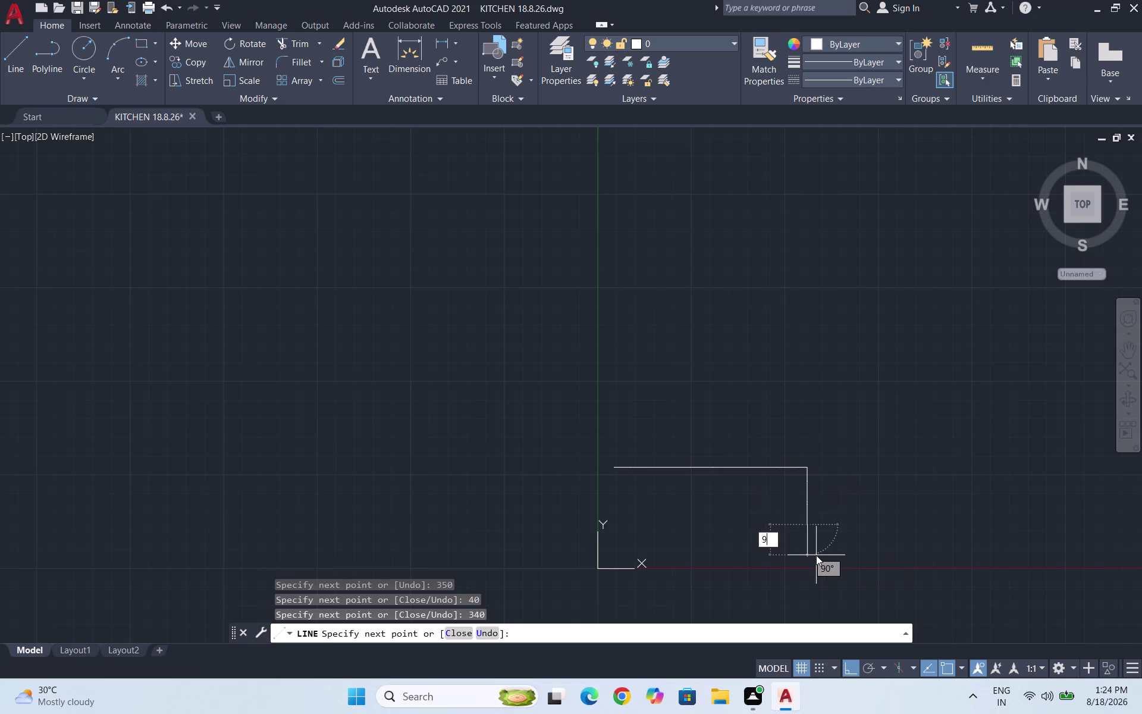
text(0)
key(Return)
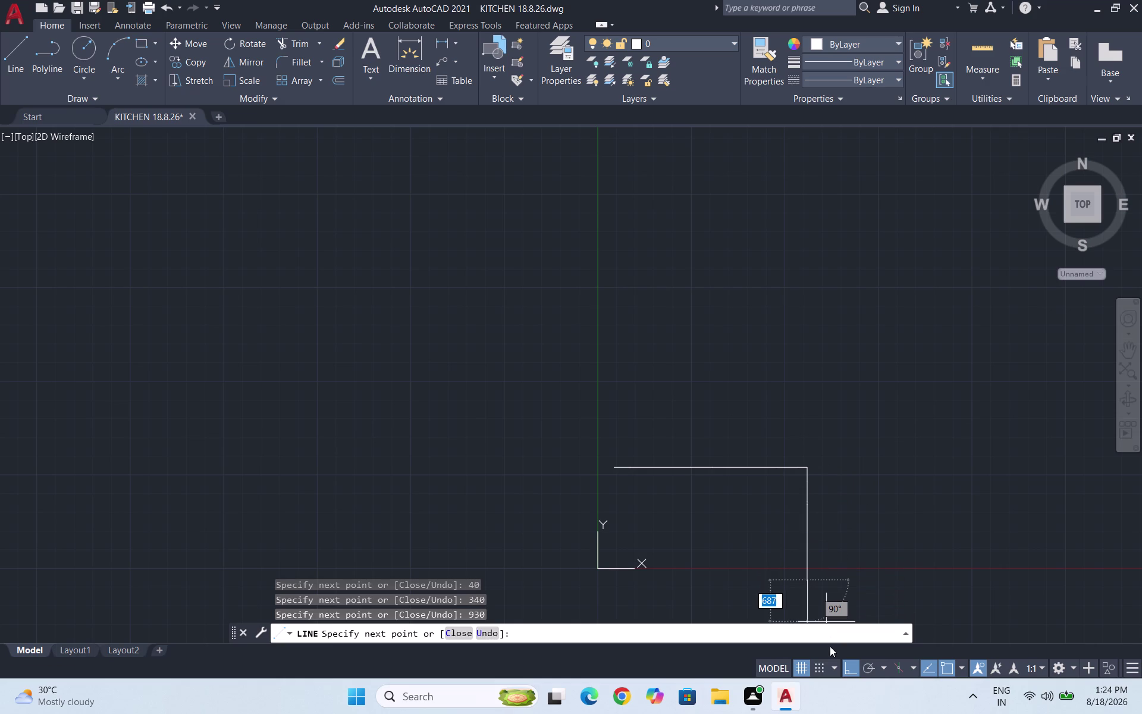
text(740)
key(Return)
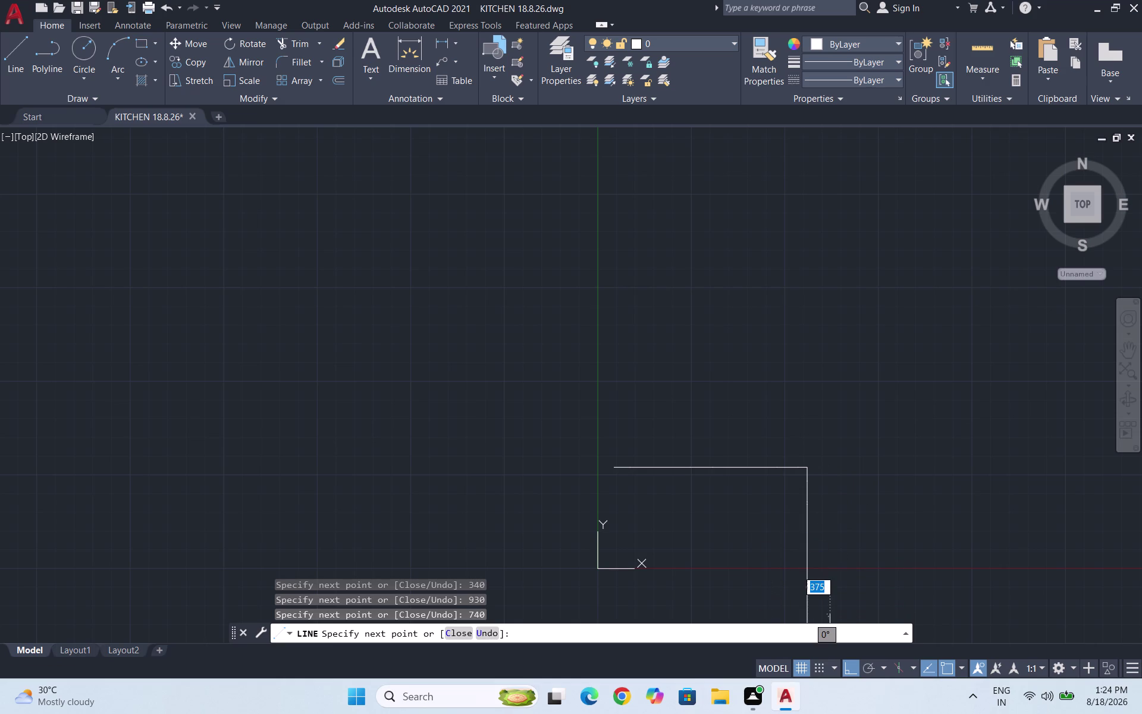
scroll(down, 3)
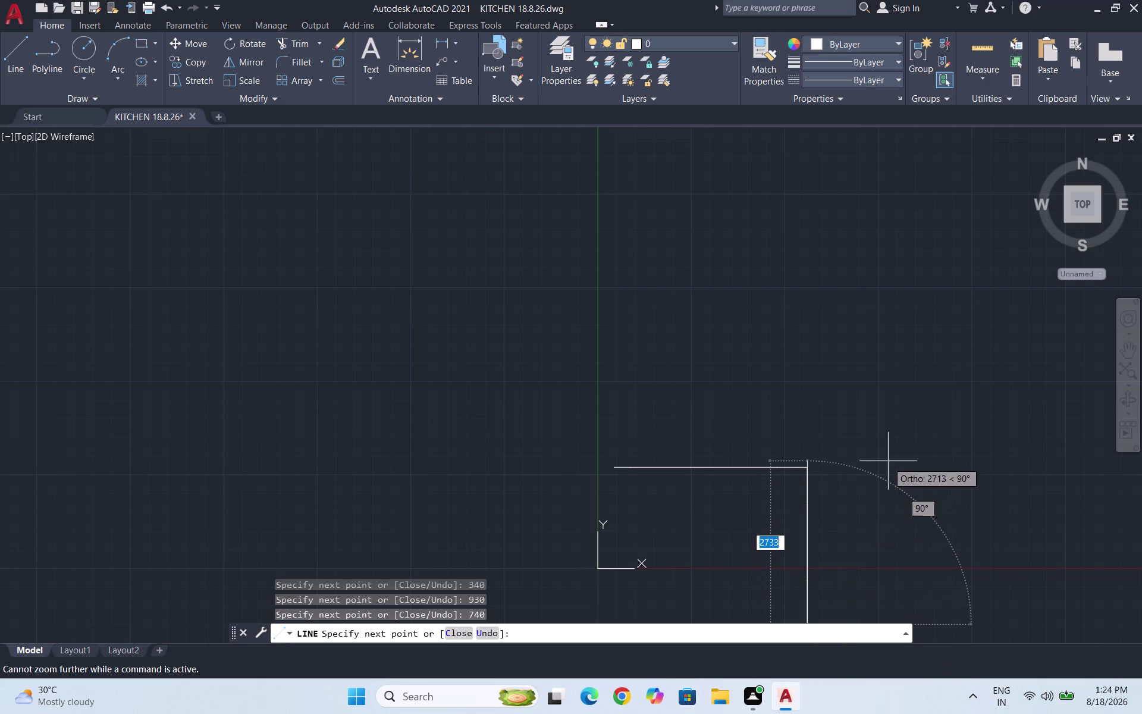
scroll(down, 3)
scroll(down, 3)
key(Escape)
scroll(down, 3)
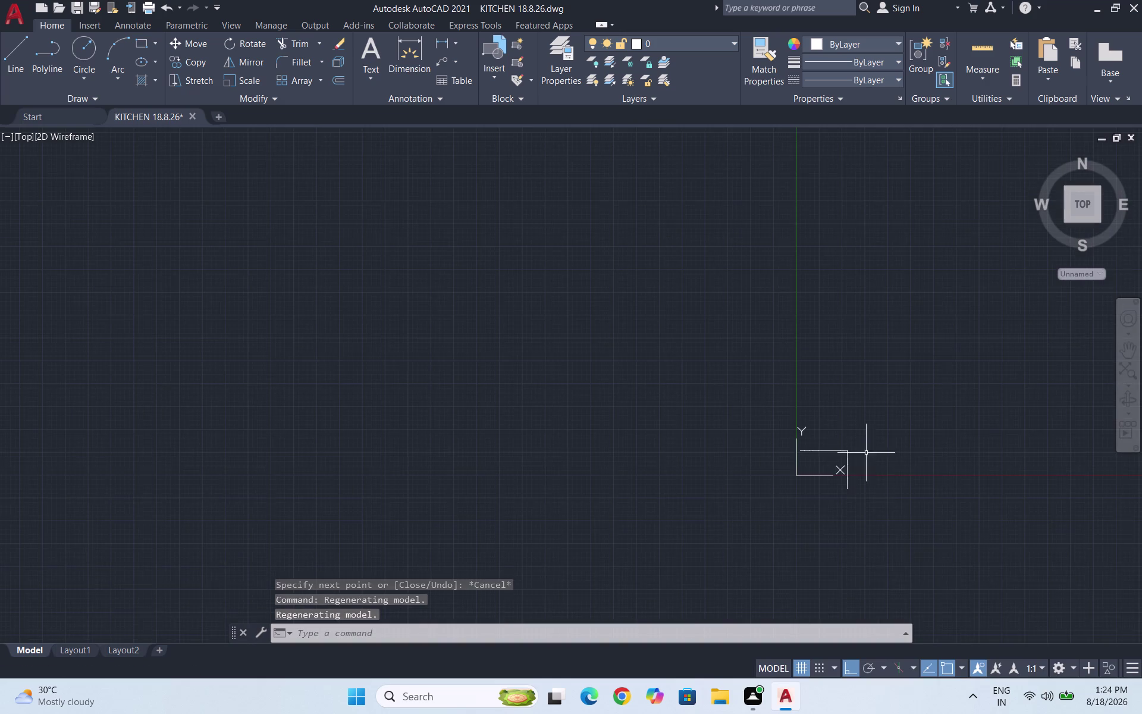
Select the fifteen wall lines with crossing windows.
scroll(up, 3)
scroll(up, 3)
drag(848, 546, 849, 536)
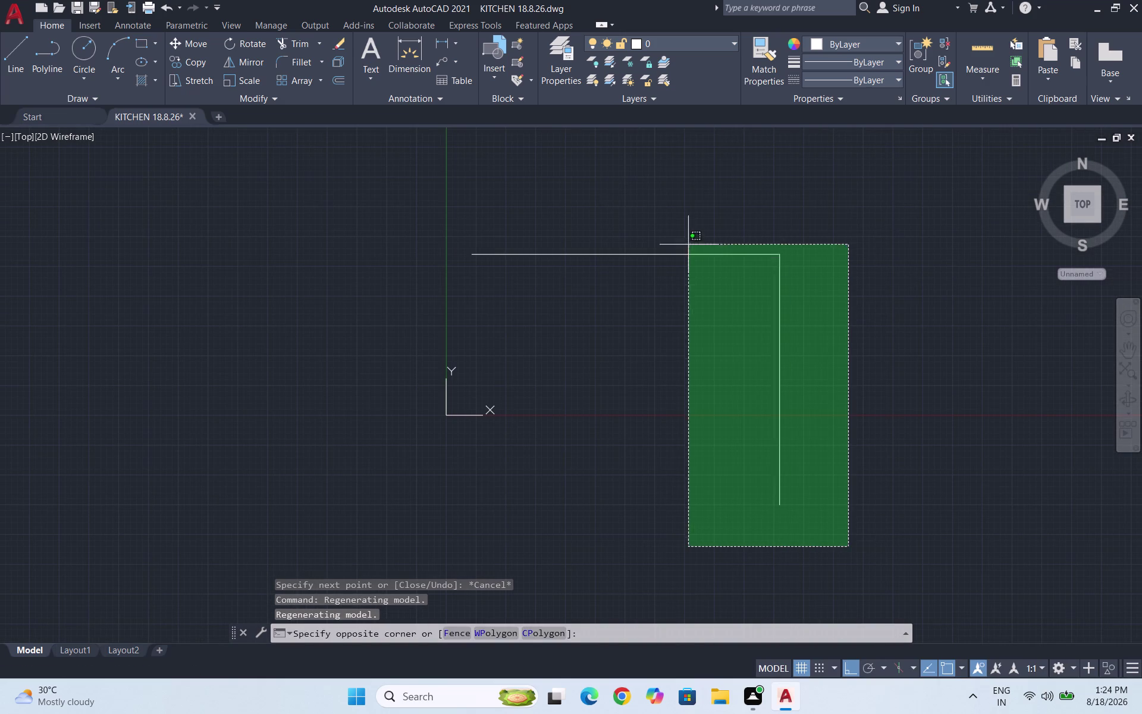
click(503, 197)
drag(515, 263, 486, 264)
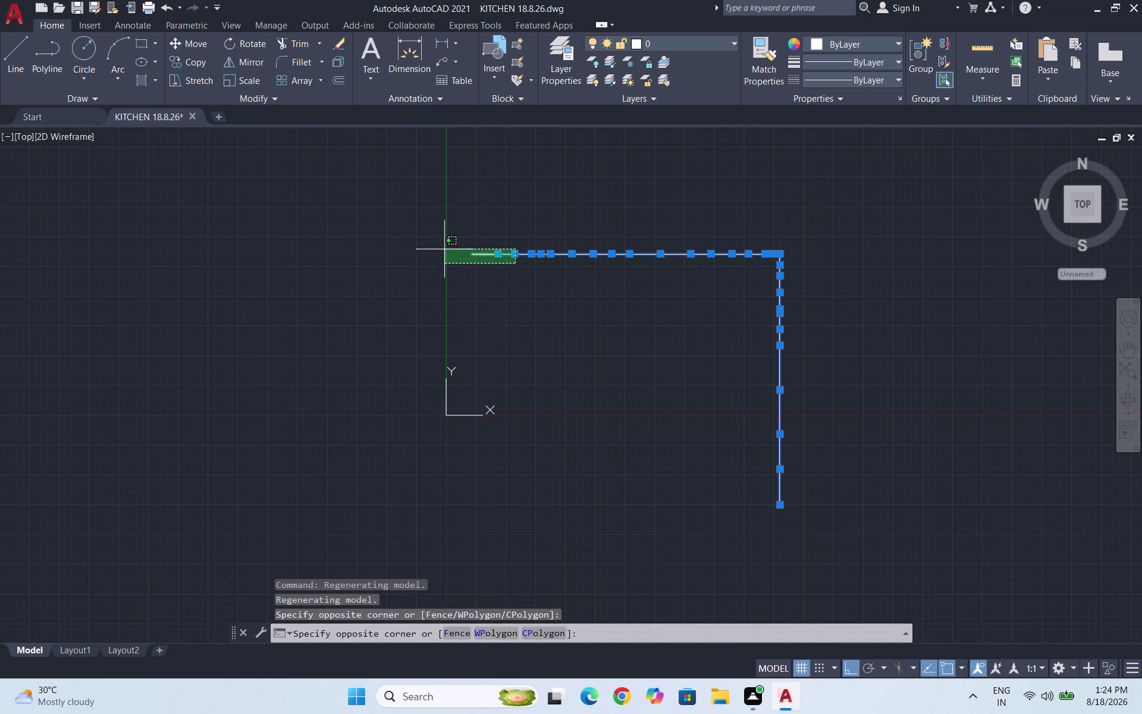
click(439, 243)
Move the selected wall lines from a base point to a new position.
key(m)
key(Return)
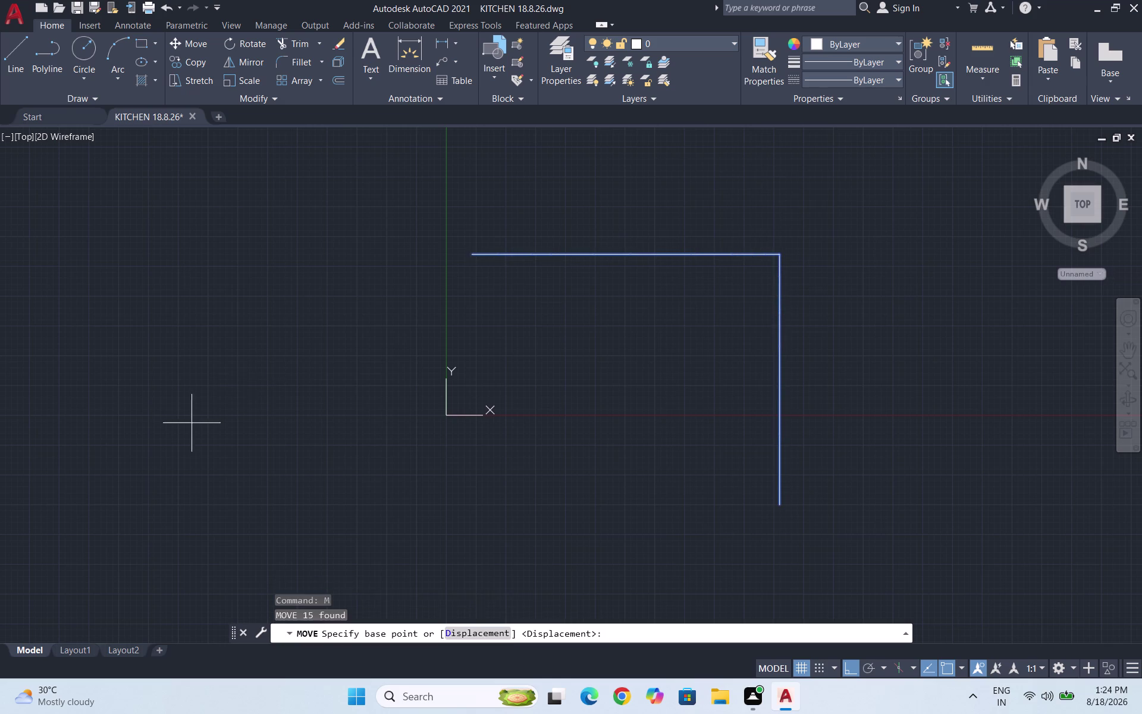
scroll(down, 3)
scroll(down, 3)
scroll(down, 3)
scroll(down, 3)
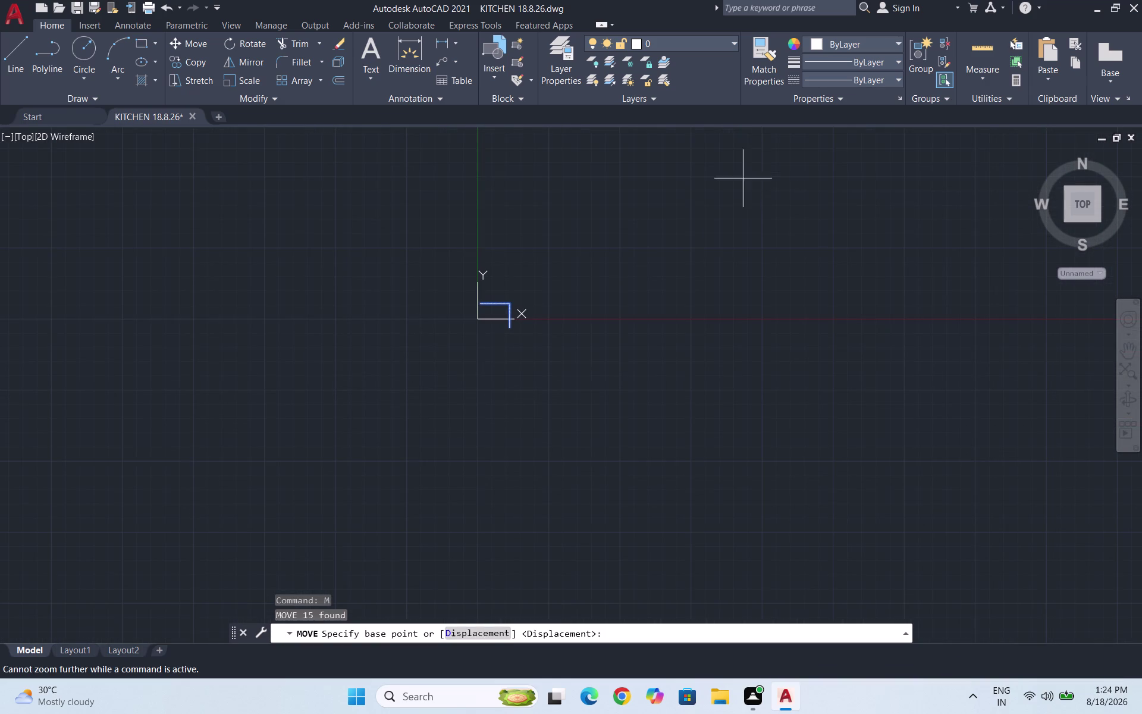
scroll(up, 3)
scroll(down, 3)
click(427, 388)
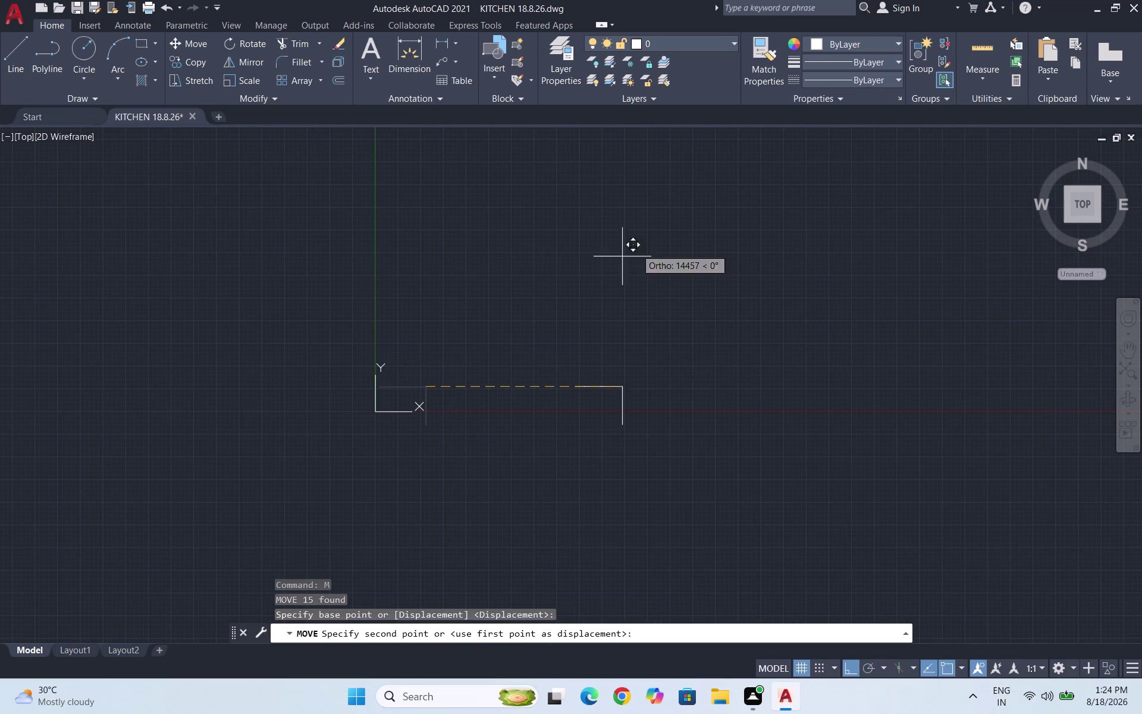
click(747, 188)
scroll(down, 3)
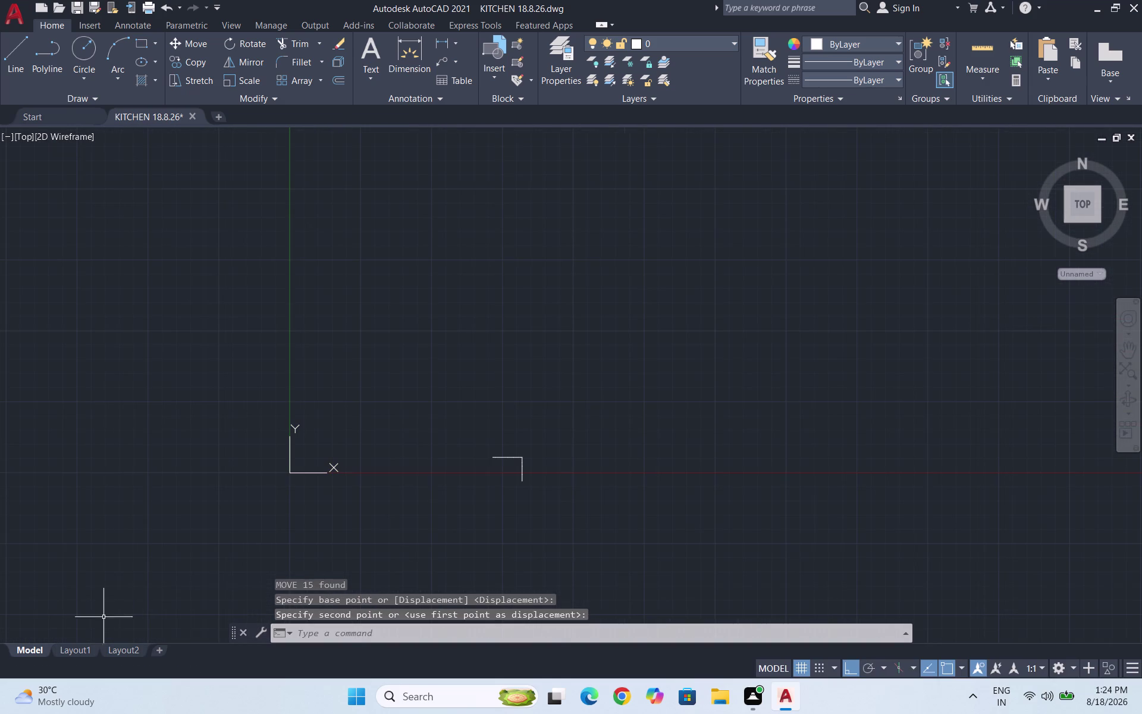
scroll(up, 3)
scroll(up, 3)
scroll(up, 3)
scroll(down, 3)
scroll(down, 3)
scroll(up, 3)
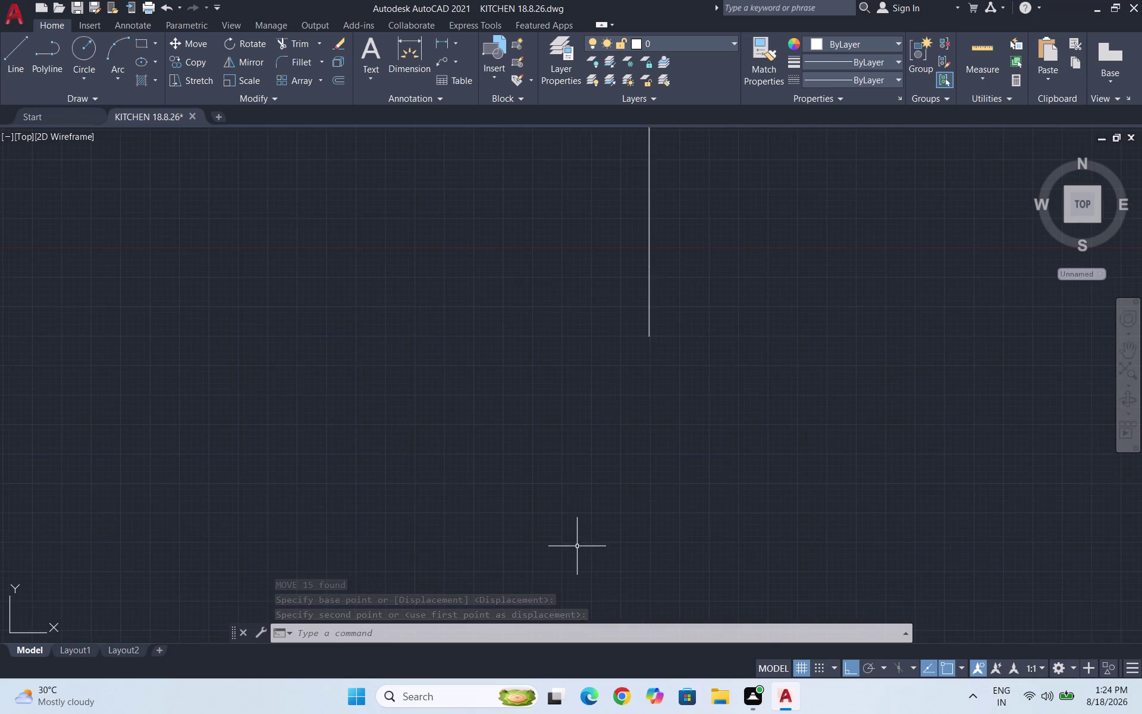
Start a new wall line and draw 20 and 825-unit segments.
scroll(down, 3)
key(Escape)
key(Escape)
key(l)
key(Return)
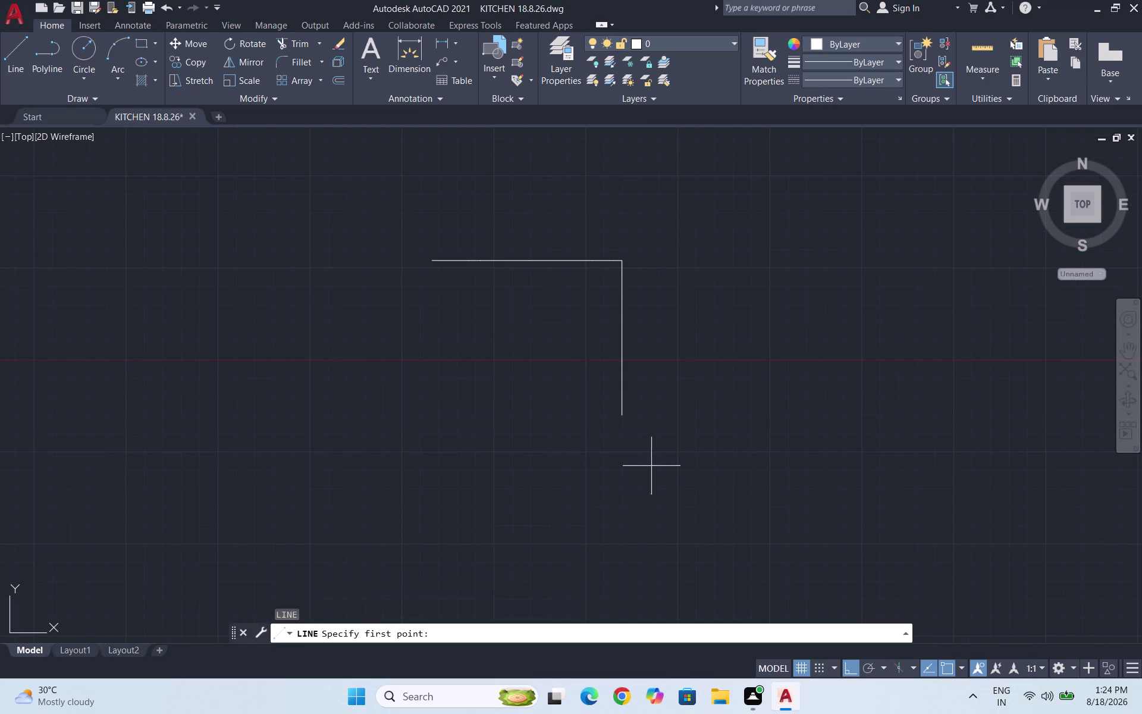
click(625, 417)
text(20)
key(Return)
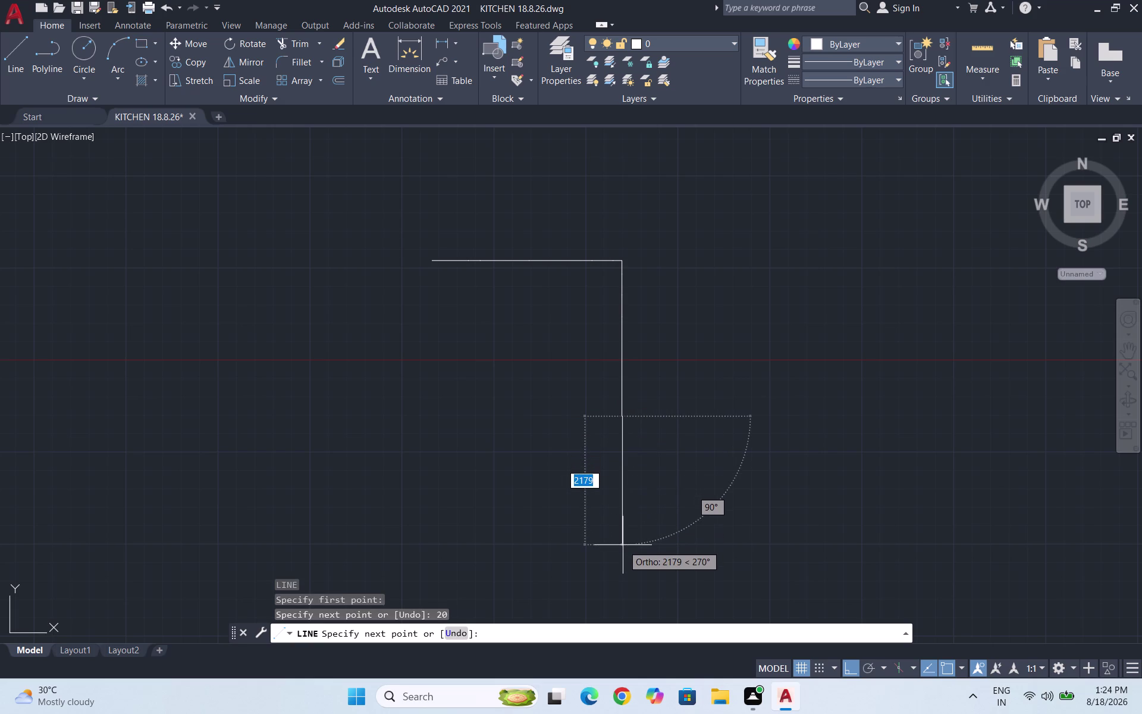
text(825)
key(Return)
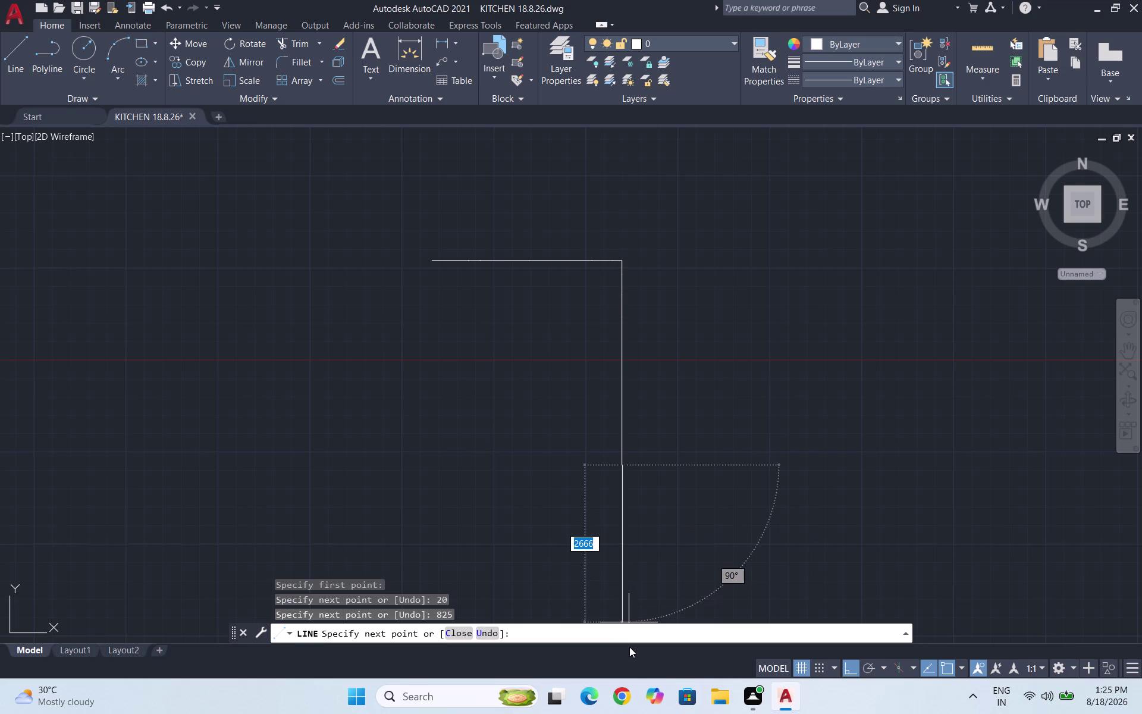
Continue with 545 and 124-unit segments, then end the line.
text(545)
key(Return)
scroll(down, 3)
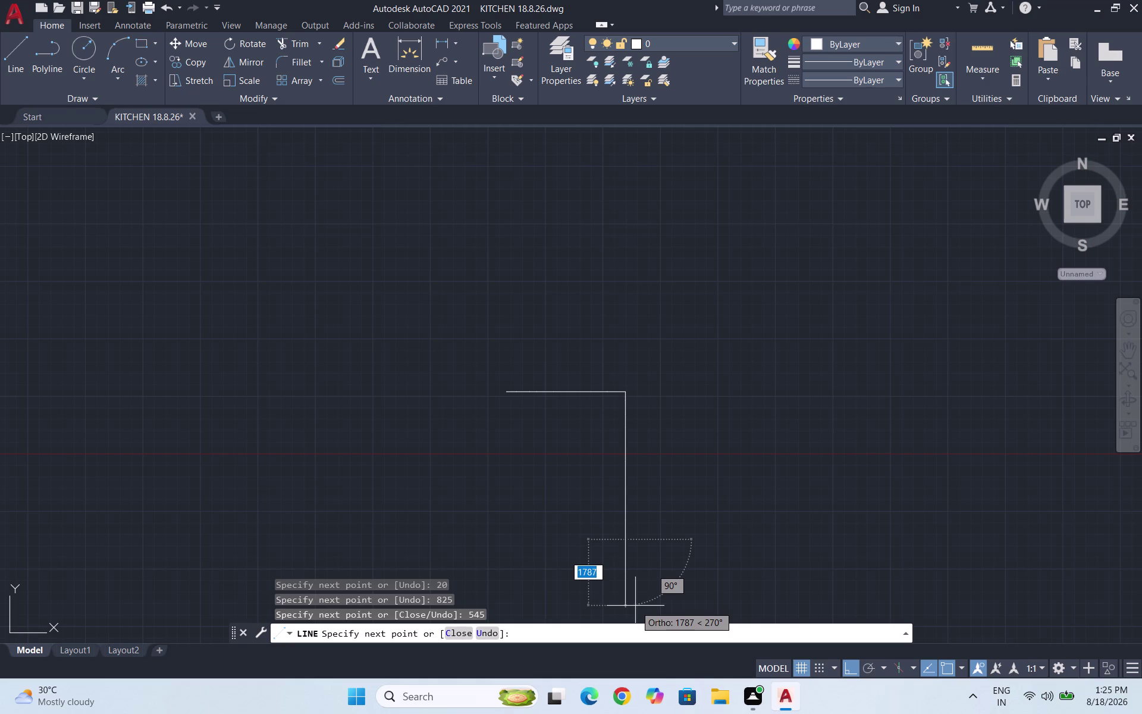
scroll(down, 3)
scroll(up, 3)
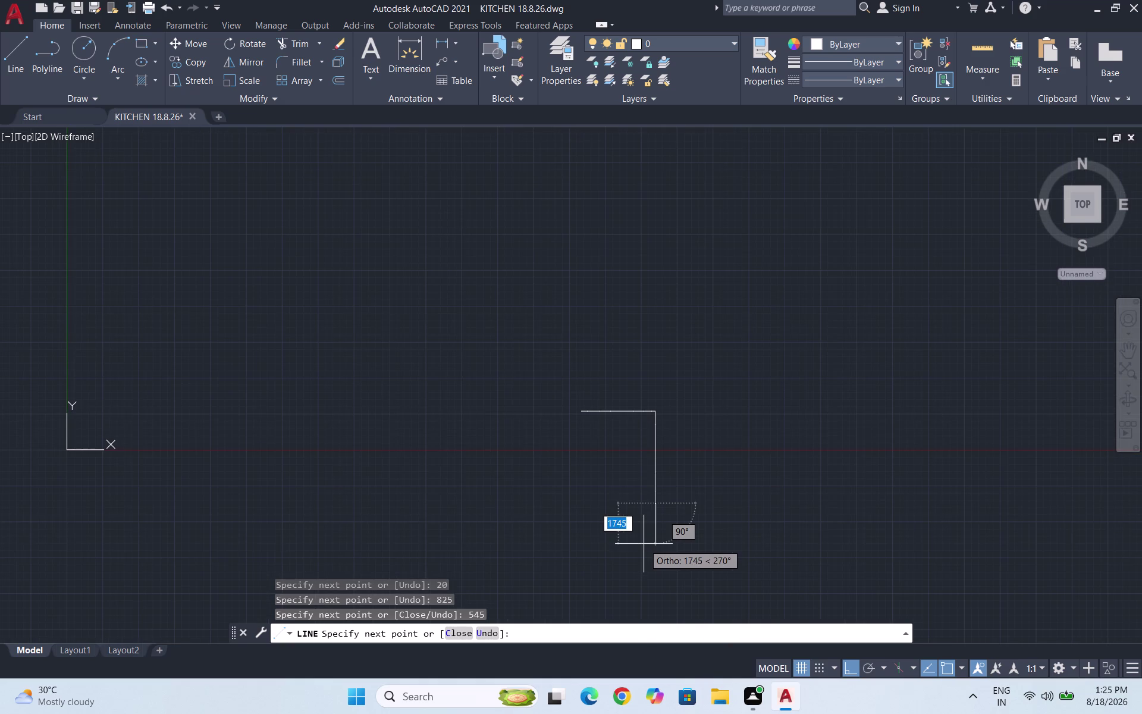
text(124)
key(Return)
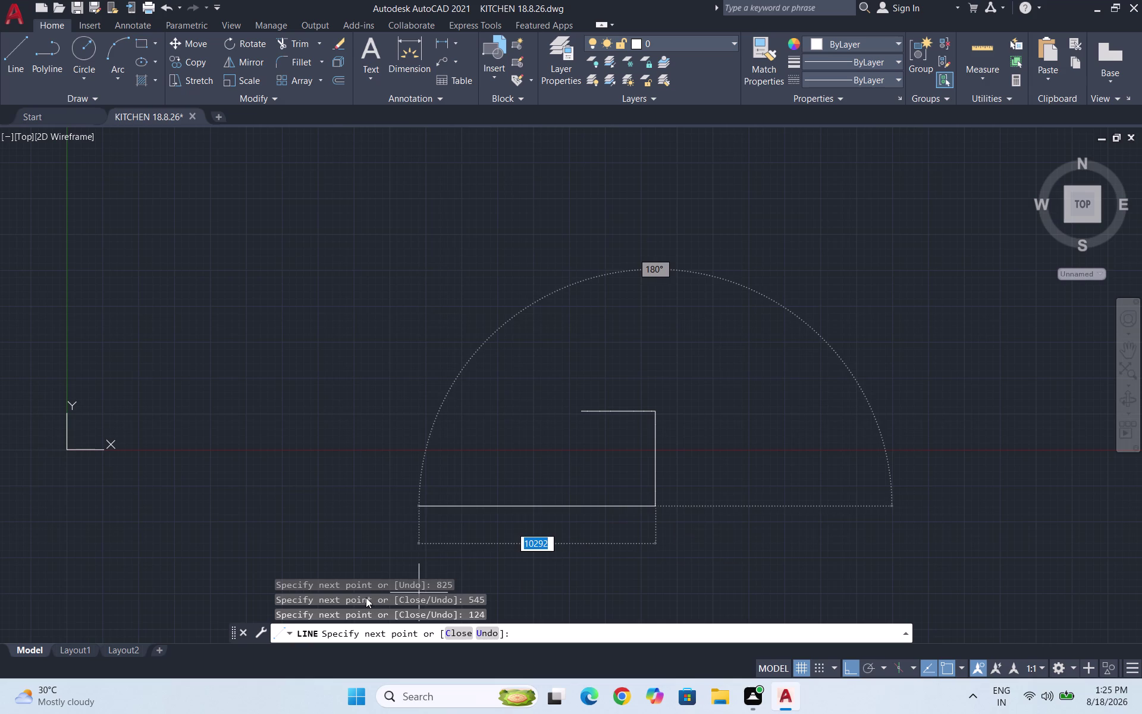
scroll(up, 3)
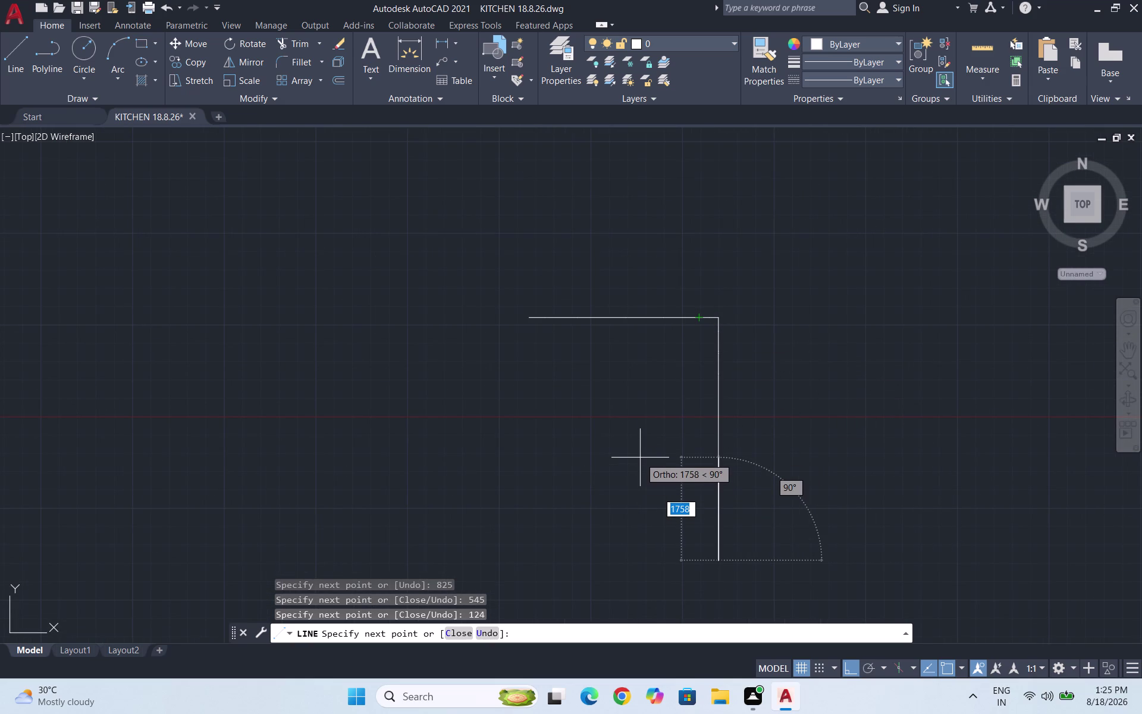
key(Escape)
scroll(up, 3)
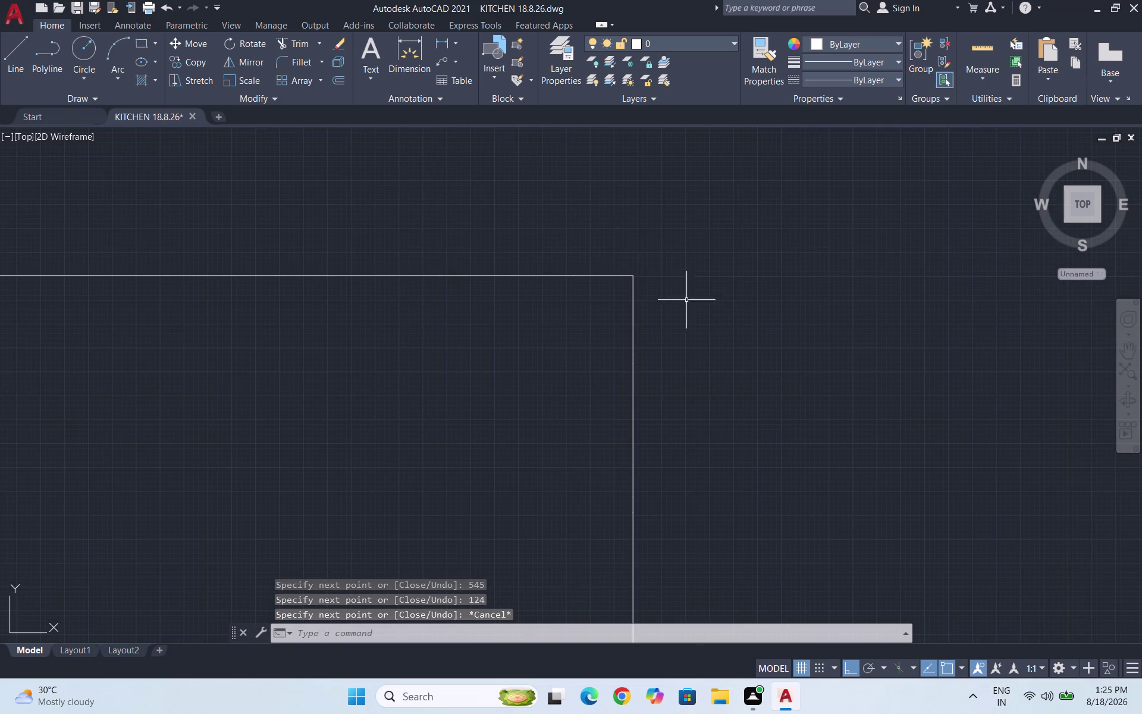
Try a distance measurement and a wall corner selection, then cancel both.
click(997, 75)
click(997, 96)
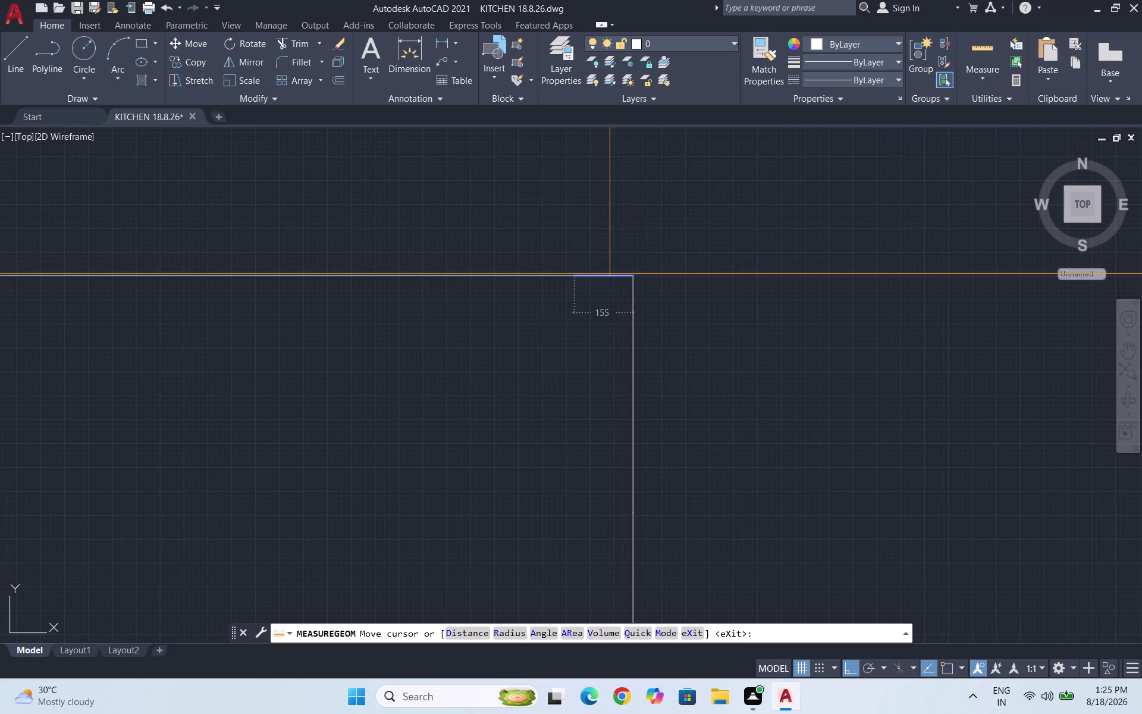
key(Escape)
key(Escape)
click(668, 301)
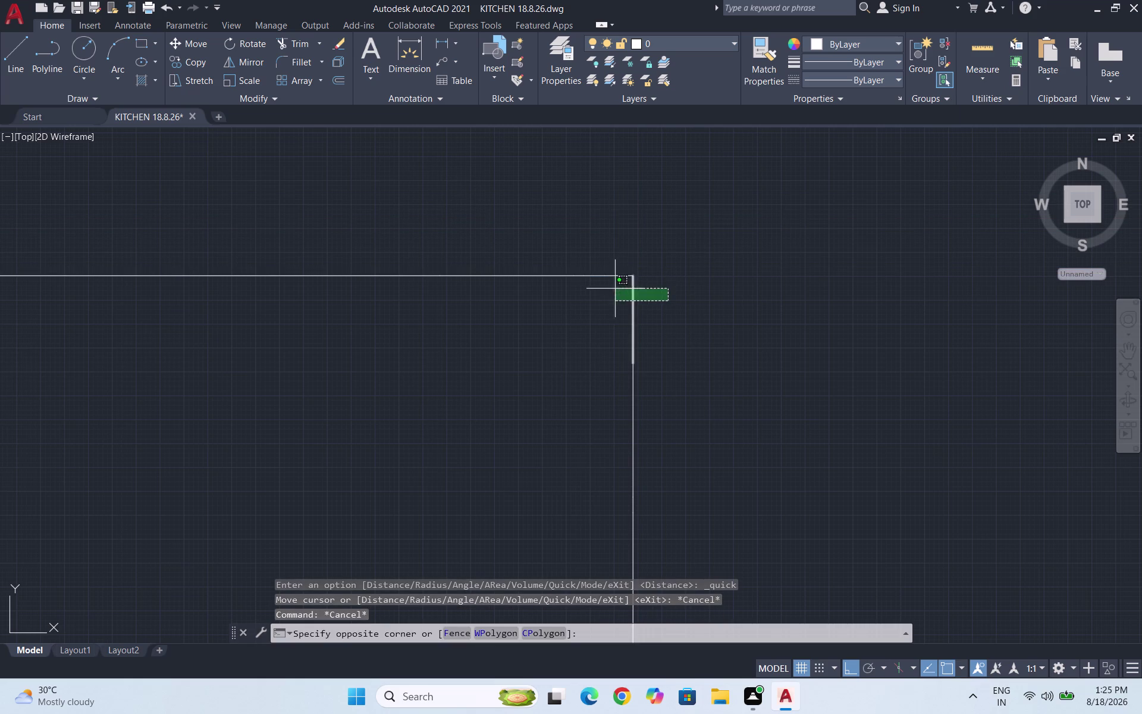
click(601, 267)
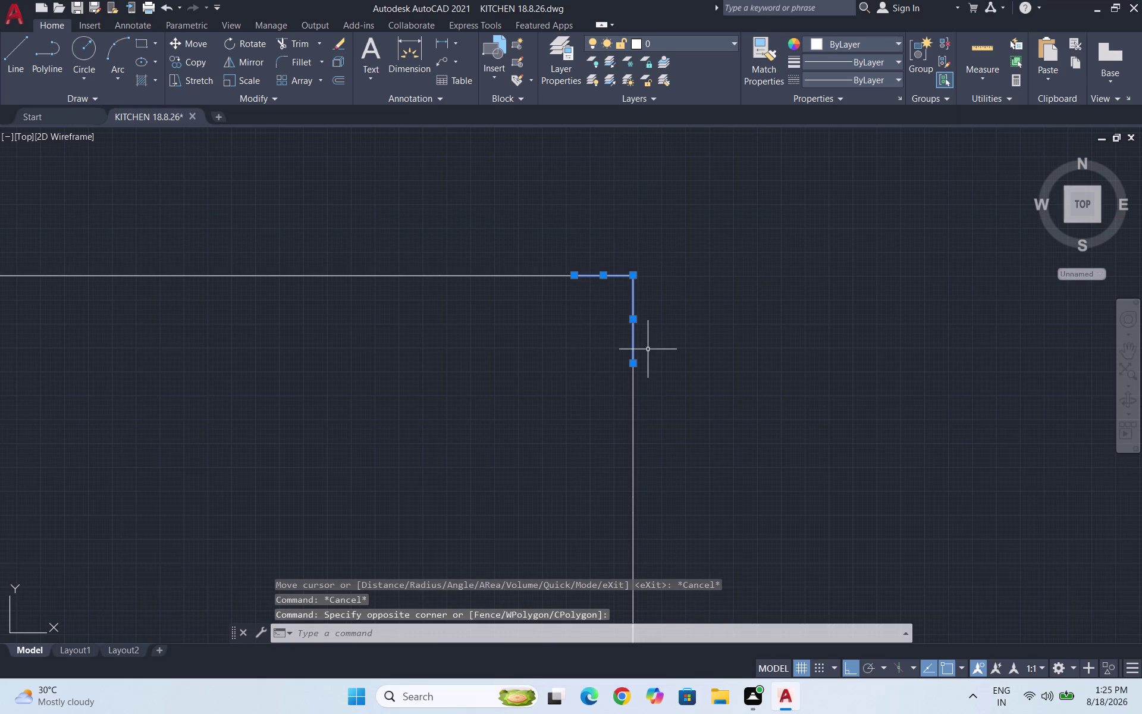
key(Escape)
drag(660, 332, 653, 327)
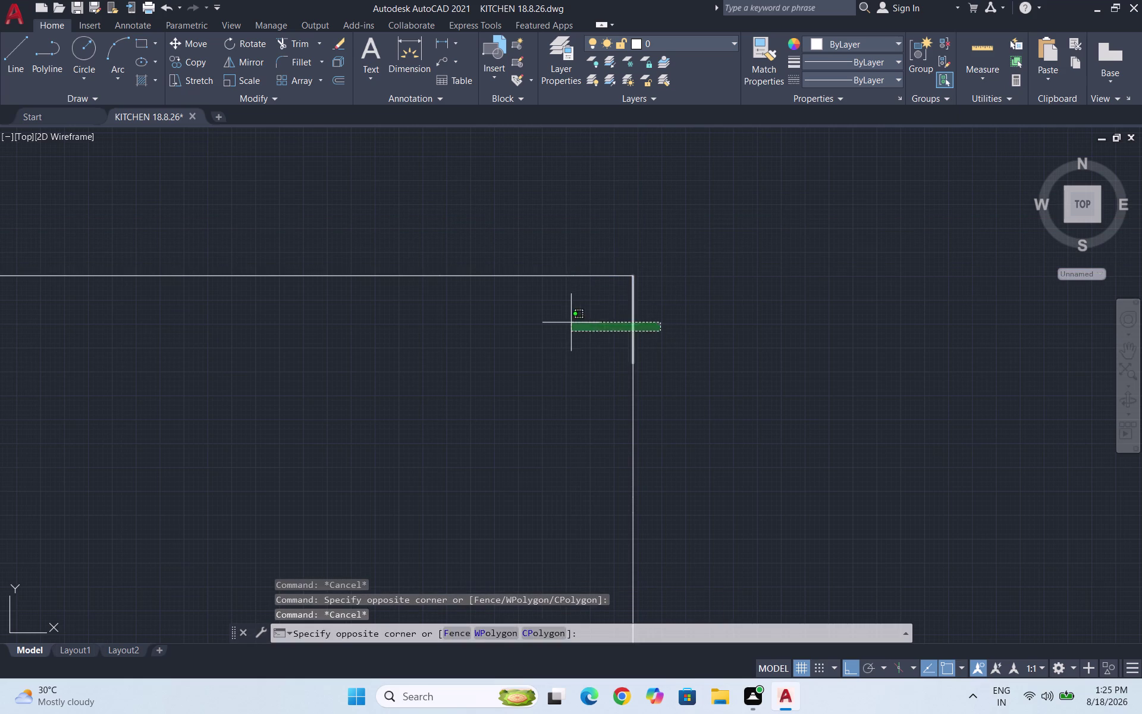
Select the long vertical wall line and start moving it, then cancel the move.
click(569, 322)
scroll(down, 3)
drag(727, 582, 692, 595)
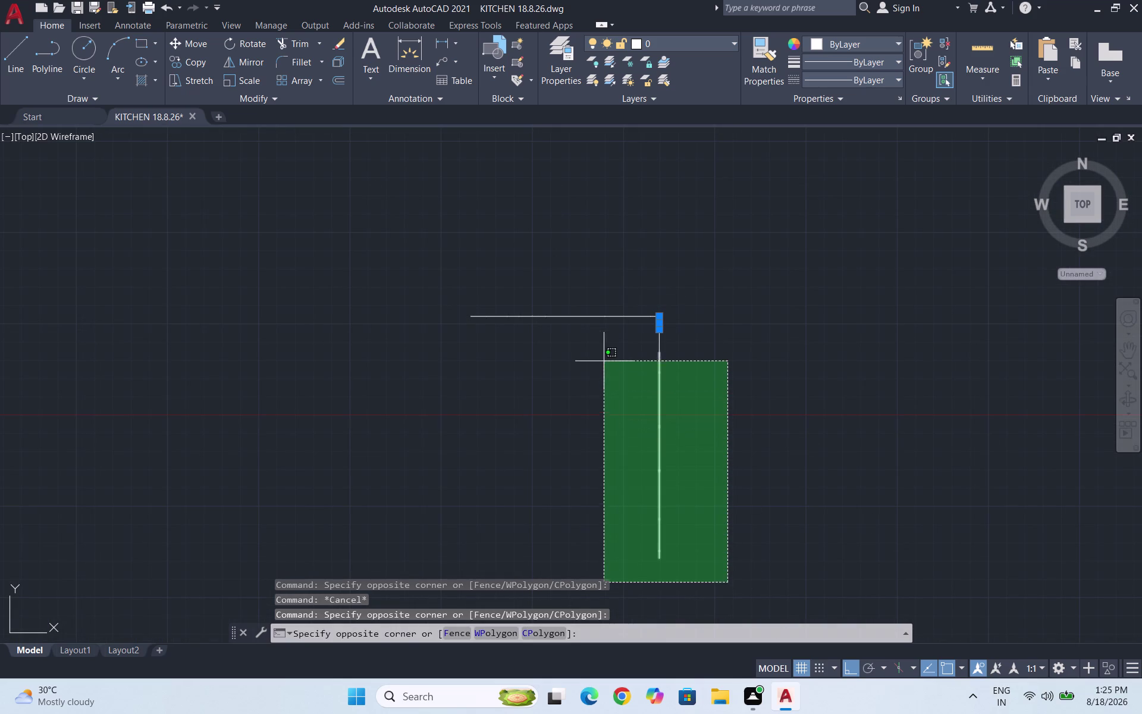
click(601, 328)
key(m)
key(Return)
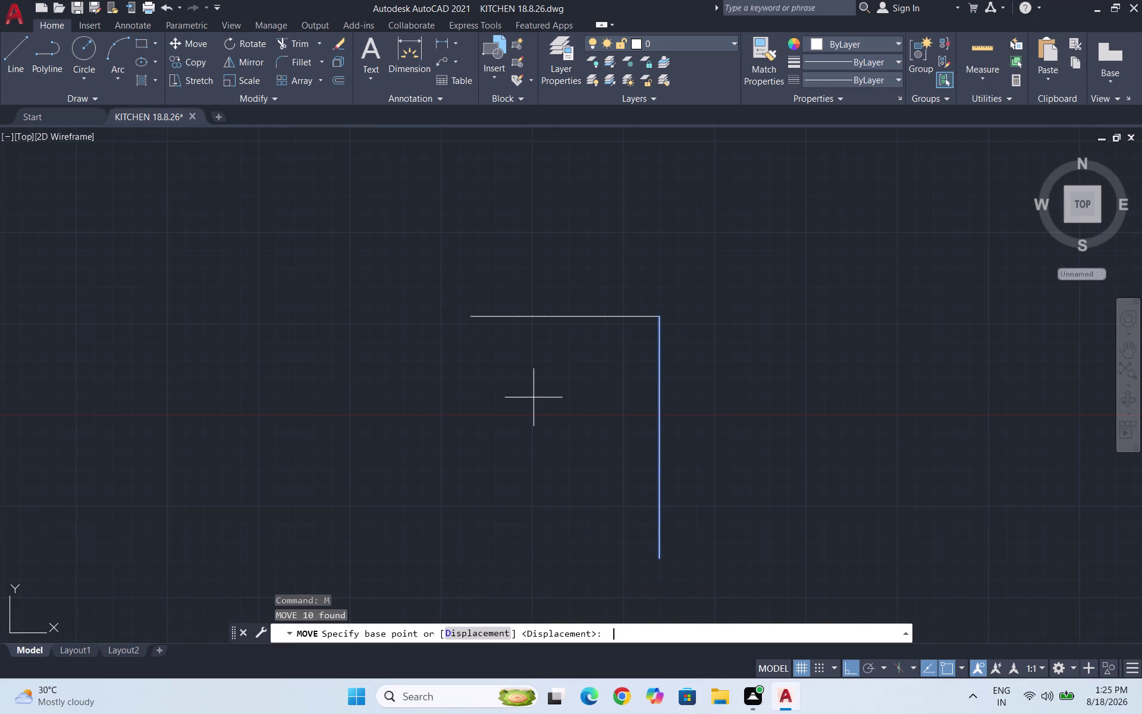
scroll(up, 3)
click(544, 424)
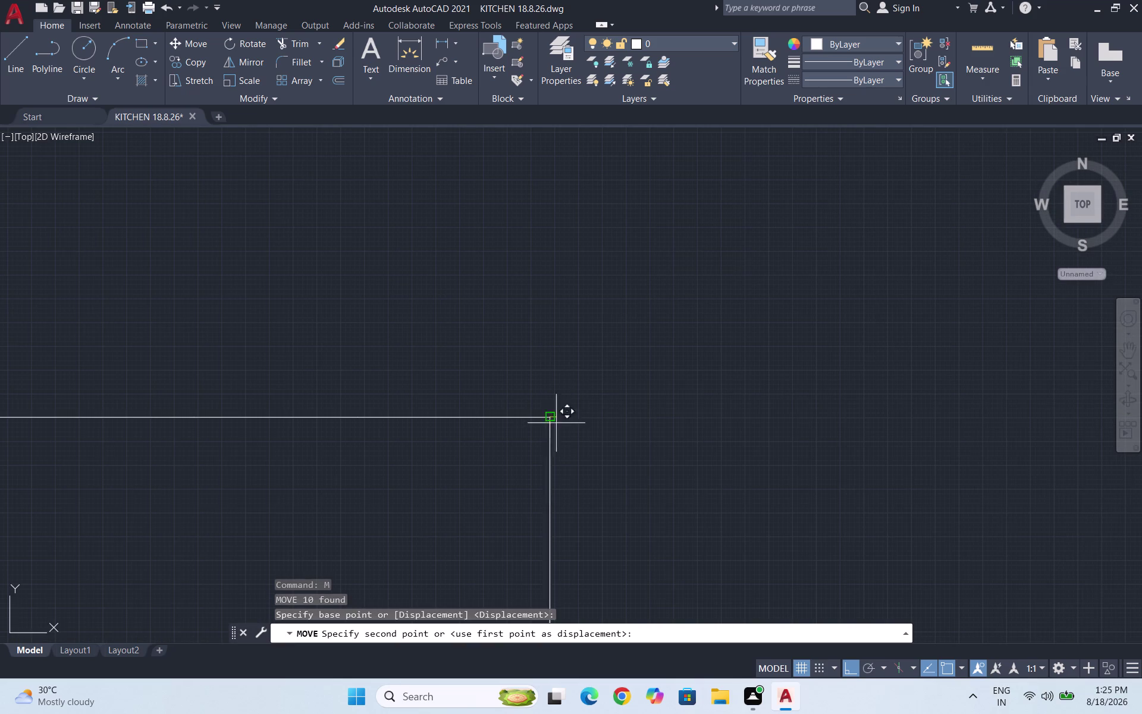
click(936, 357)
key(Escape)
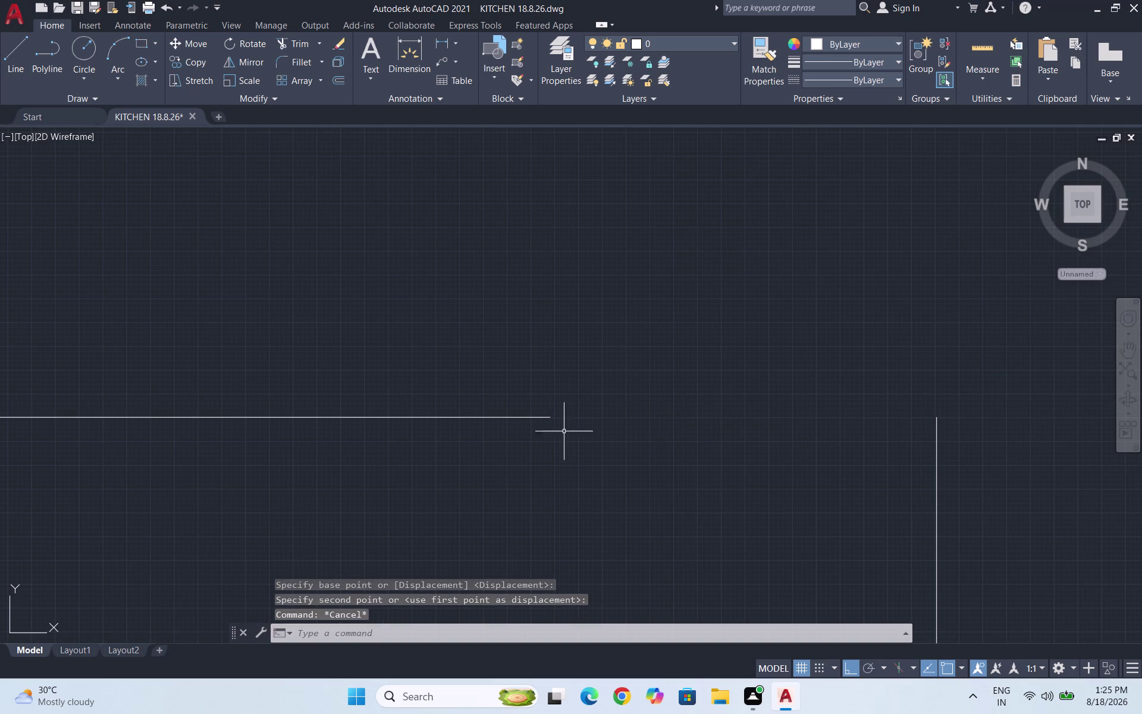
Window-select the short stray line and delete it.
drag(562, 436, 550, 430)
click(501, 390)
key(Delete)
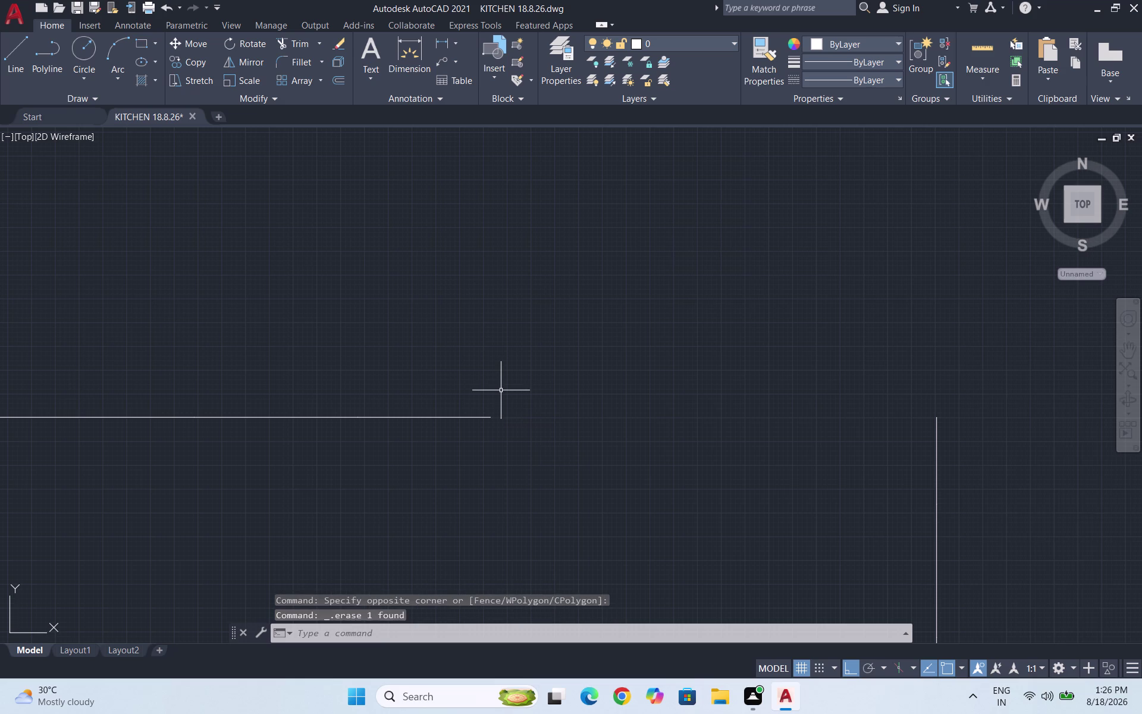
Draw a 273-unit line from the wall's end.
key(l)
key(Return)
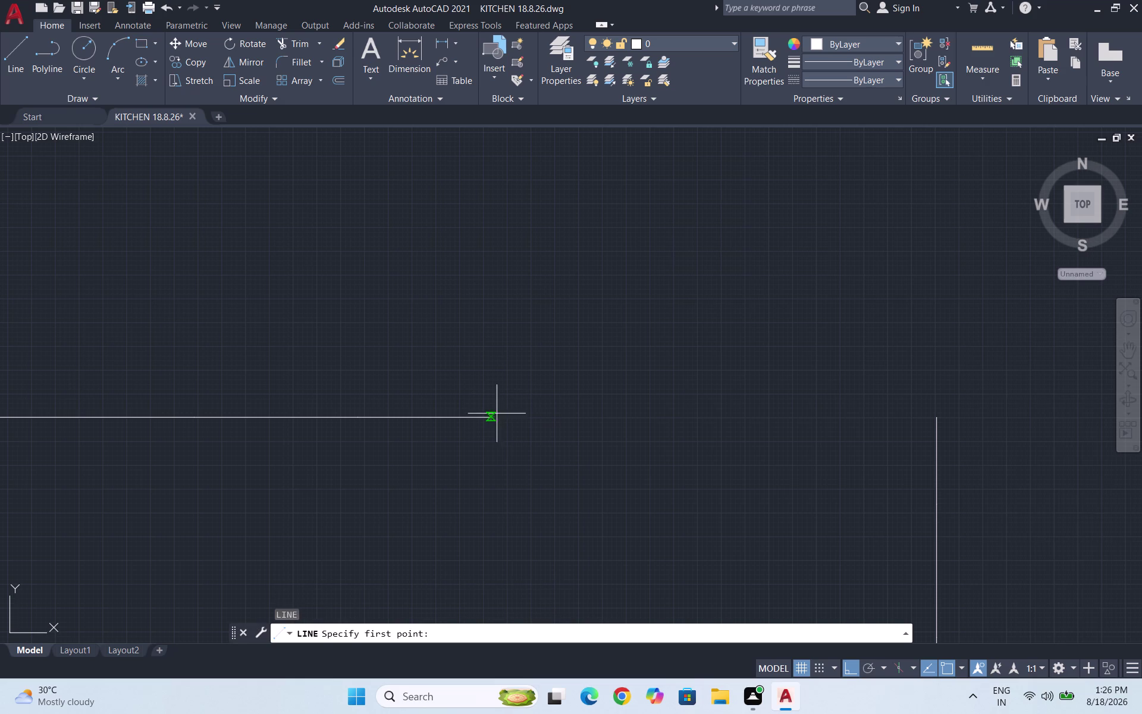
click(493, 422)
text(27)
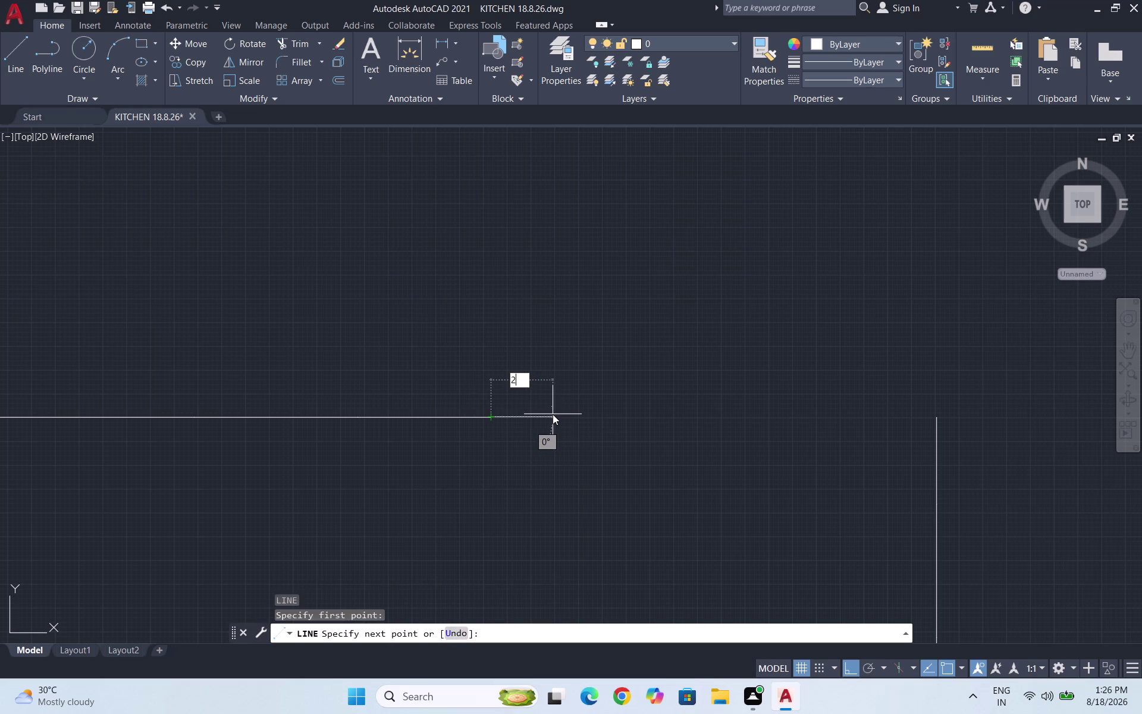
text(3)
key(Return)
key(Return)
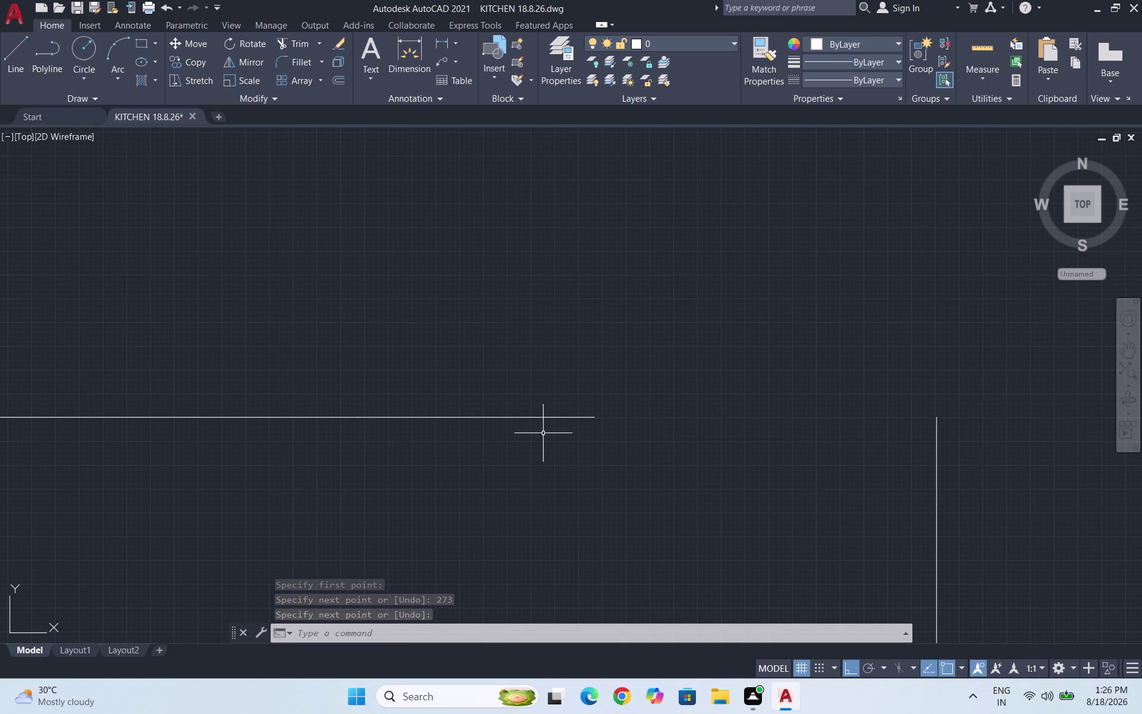
Undo the new line, the erase and the move.
key(ctrl+z)
key(ctrl+z)
key(ctrl+z)
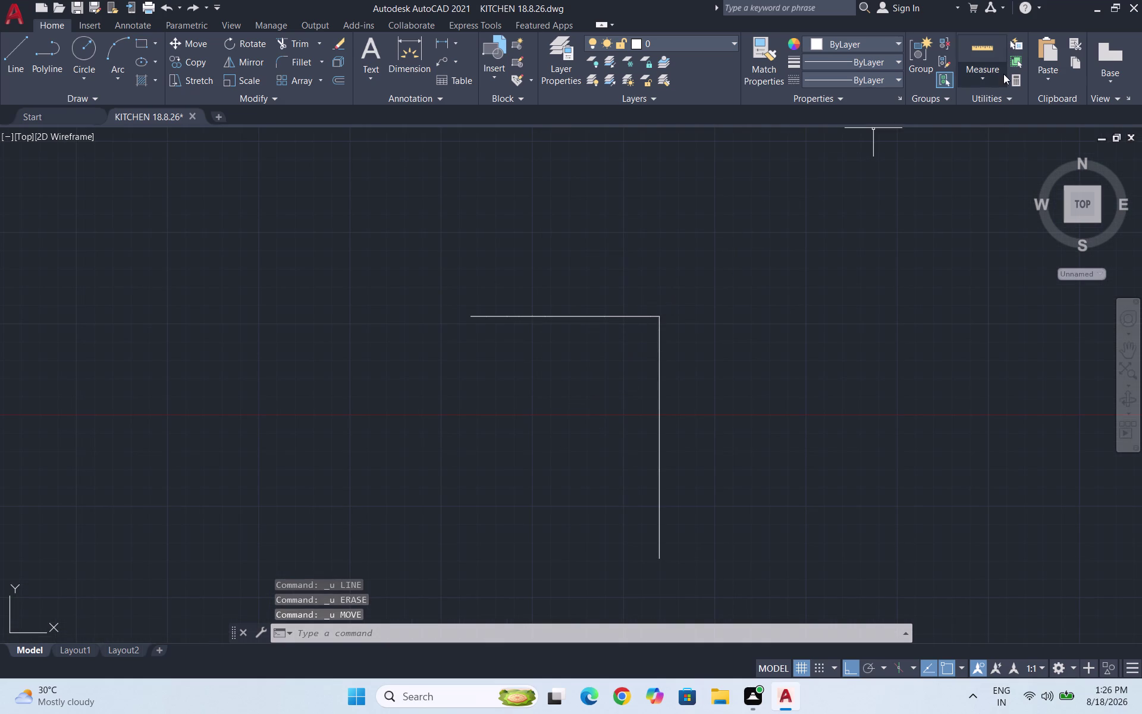
Quick-measure the restored wall corner, then start a new line.
click(987, 71)
click(998, 106)
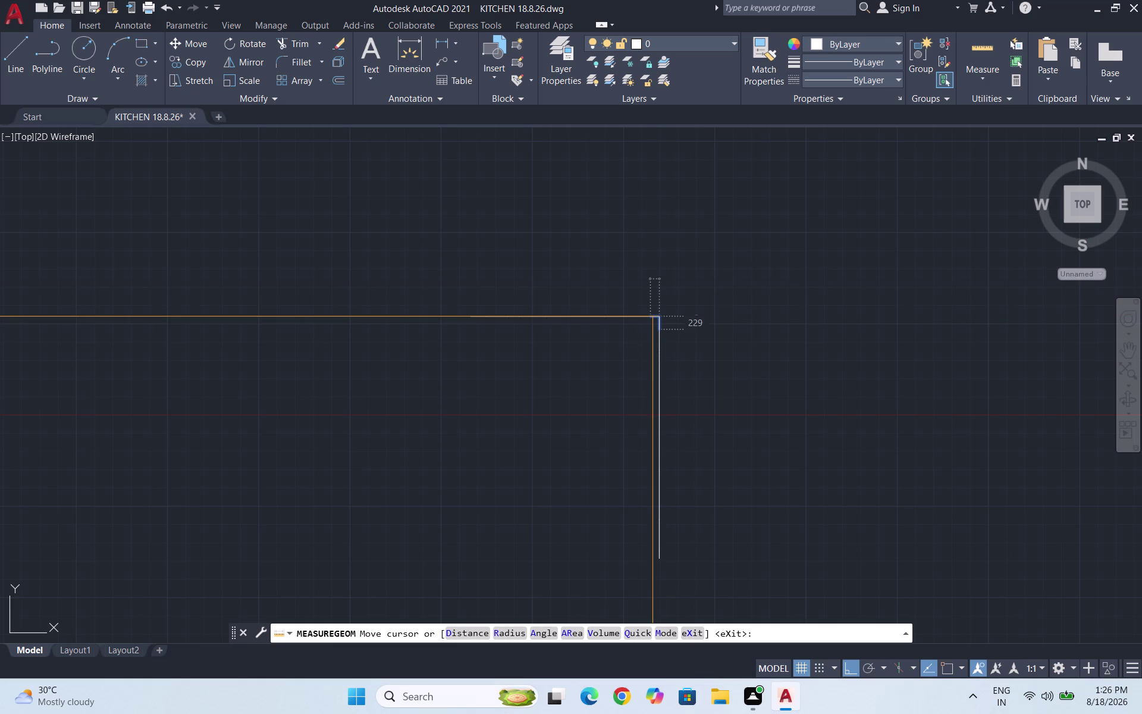
key(Escape)
scroll(down, 3)
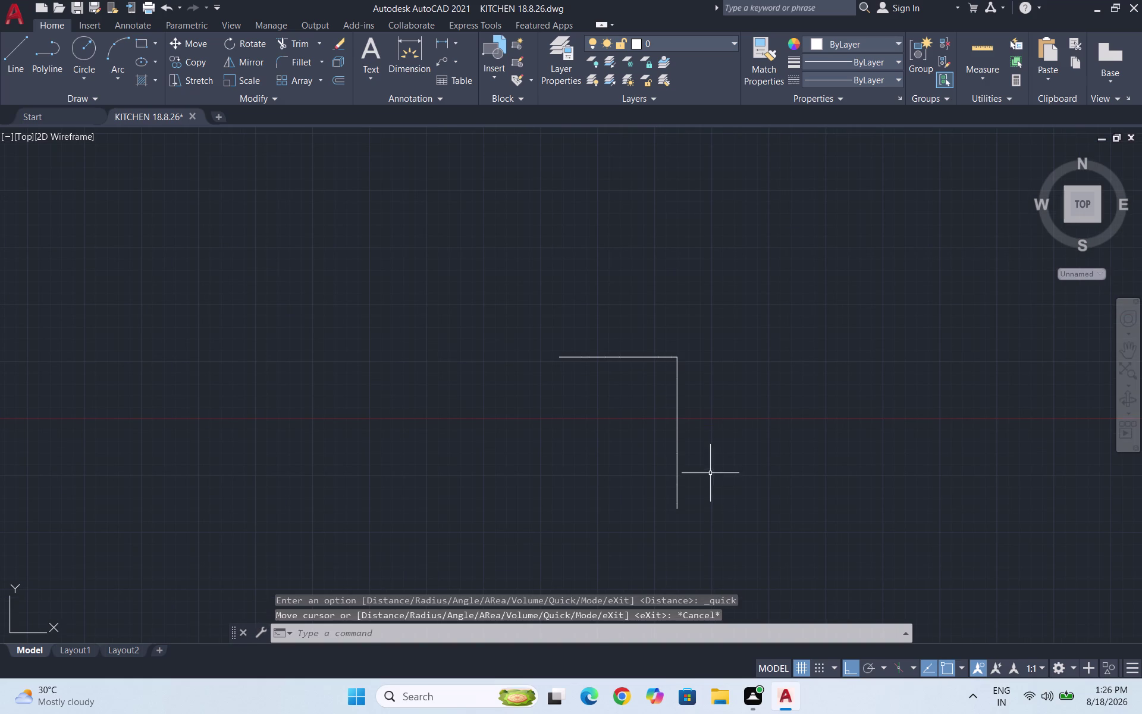
scroll(up, 3)
scroll(up, 3)
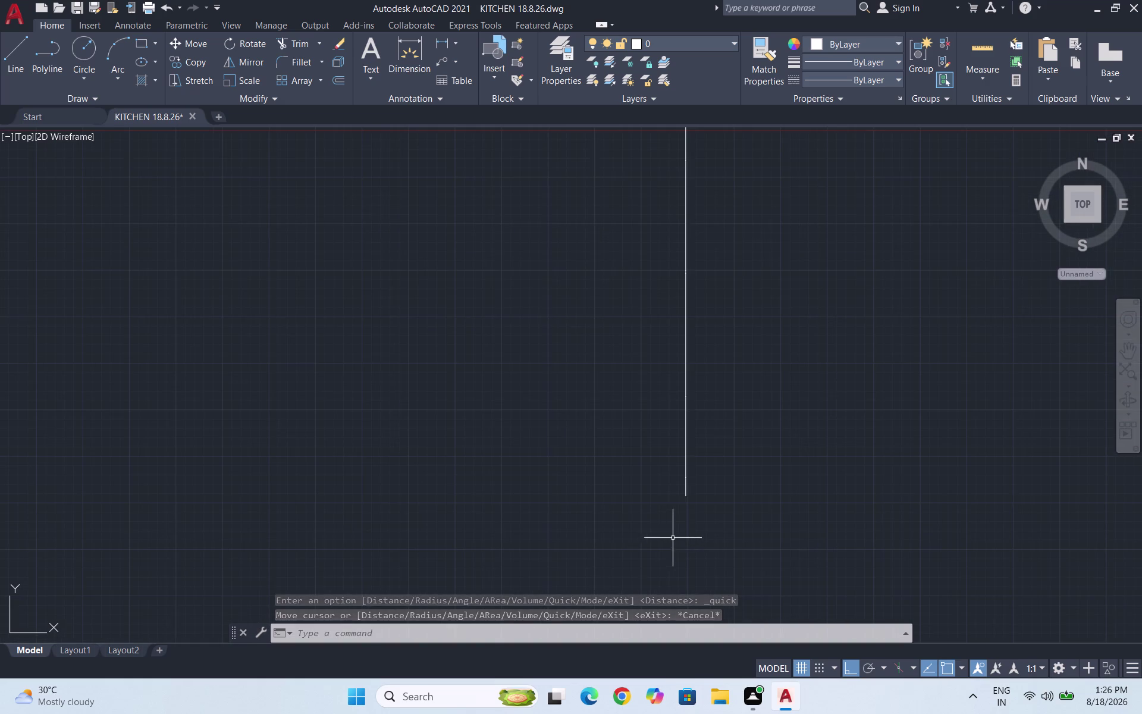
key(l)
key(Return)
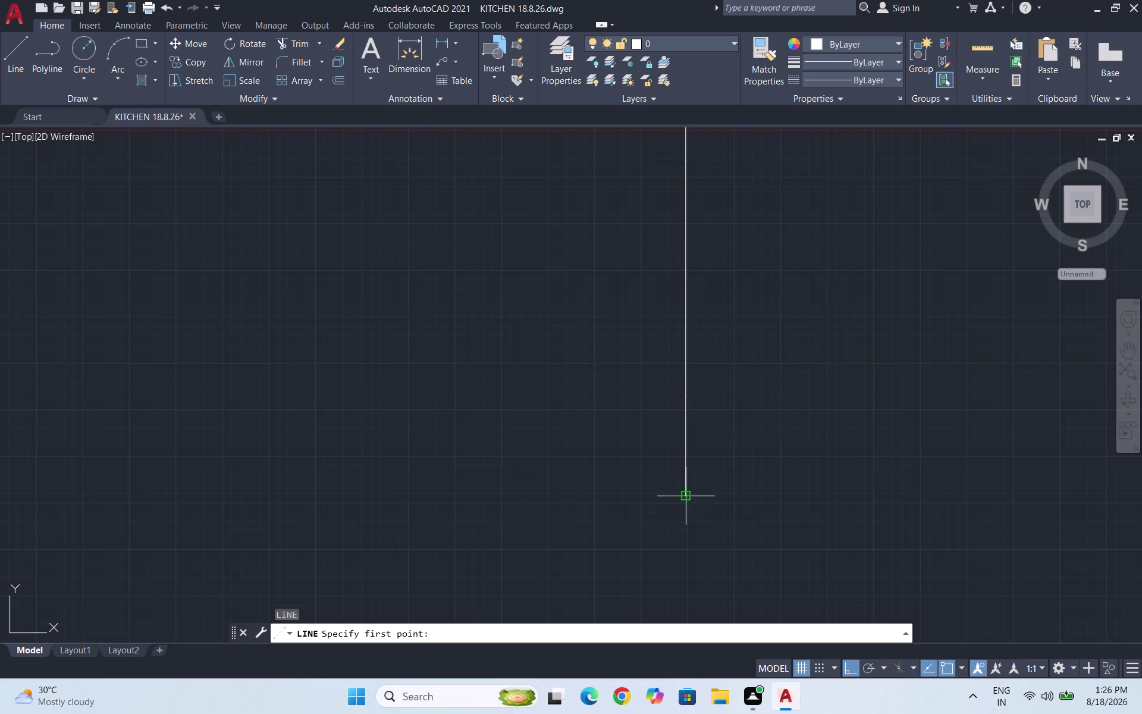
Start the wall line with segments of 155, 50, 600, 1000, 1150 and 273.
click(690, 496)
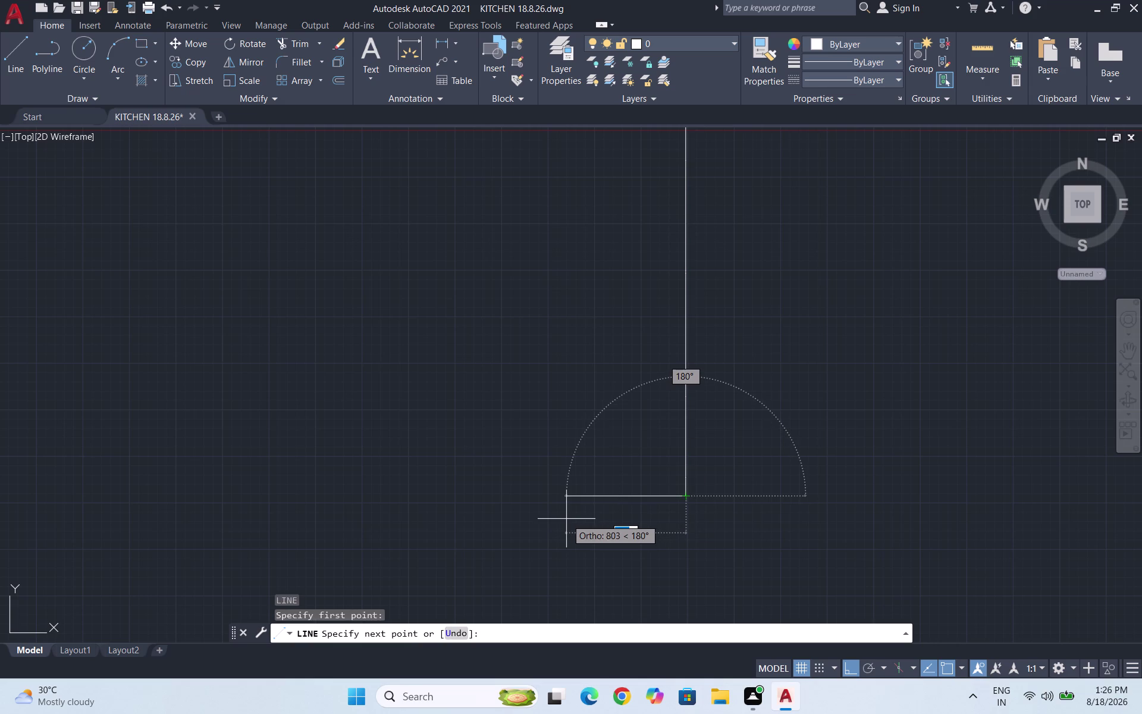
text(155)
key(Return)
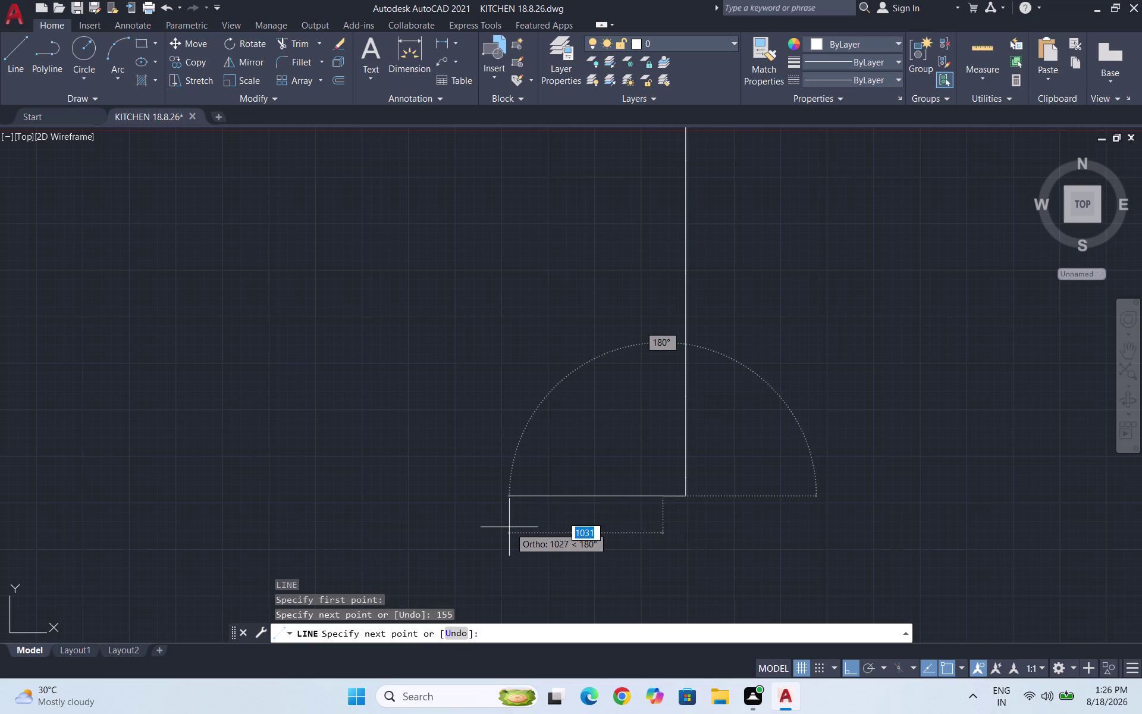
text(50)
key(Return)
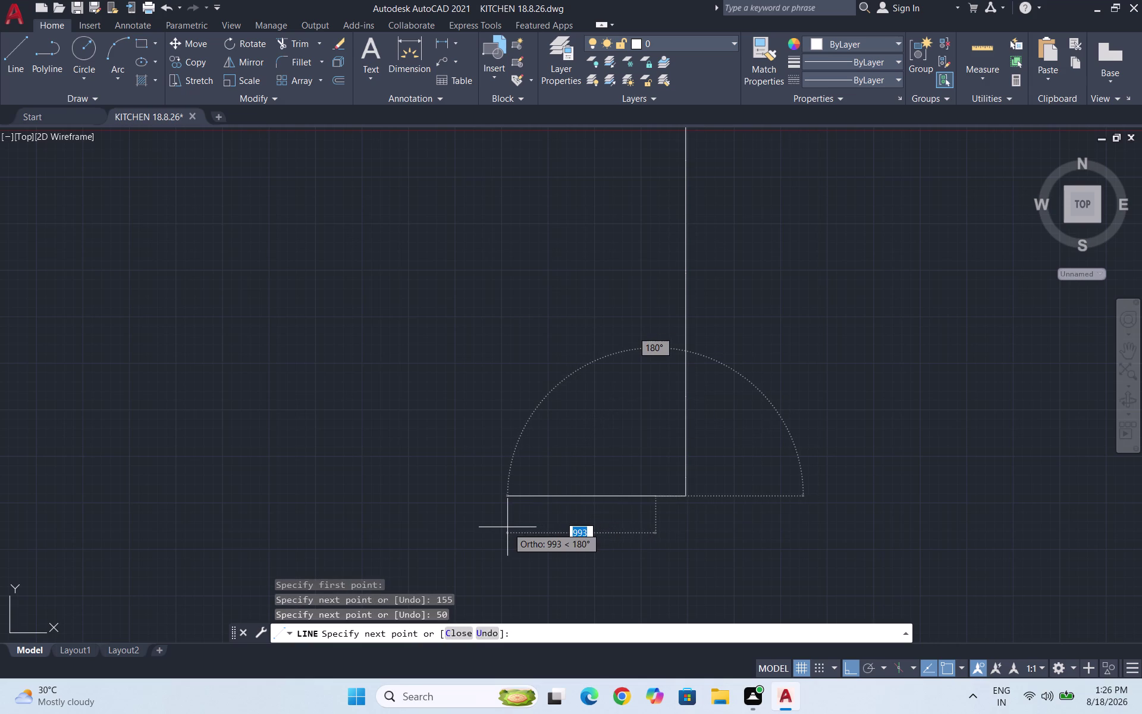
text(600)
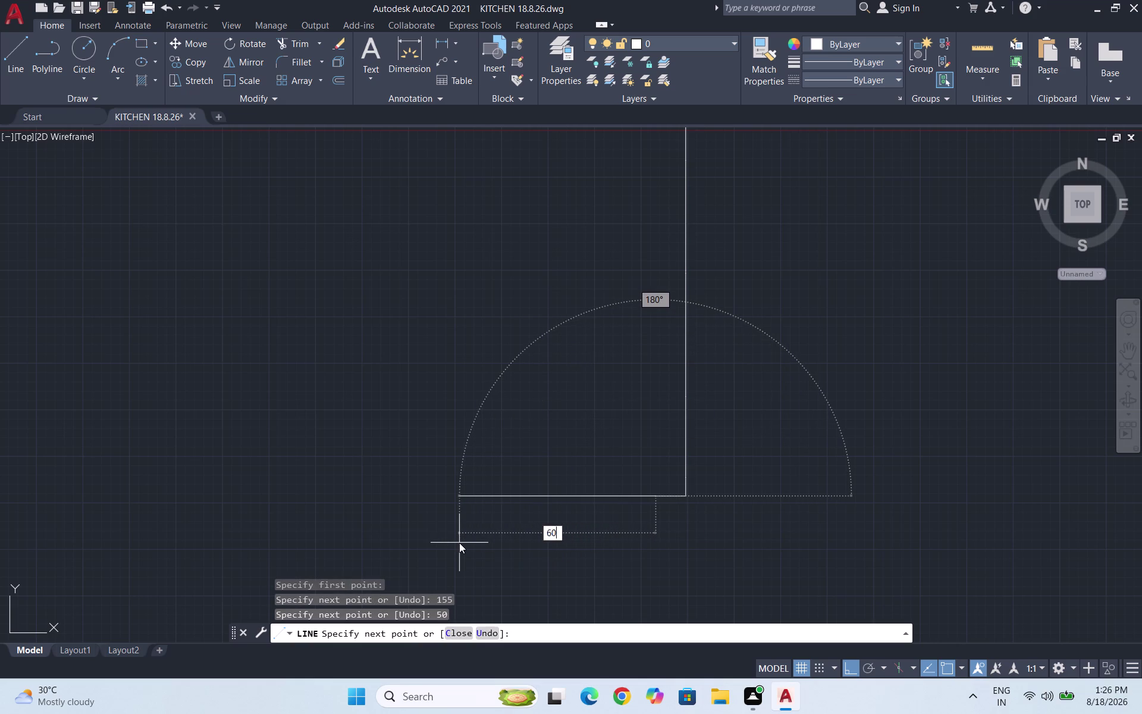
key(Return)
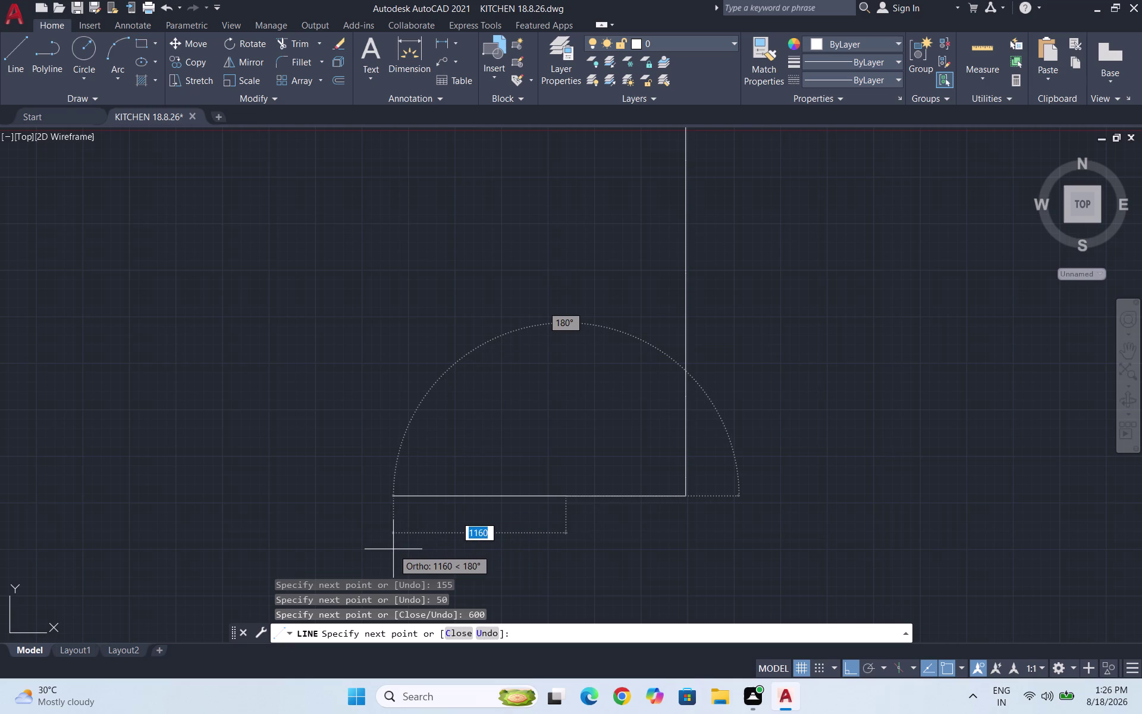
text(1000)
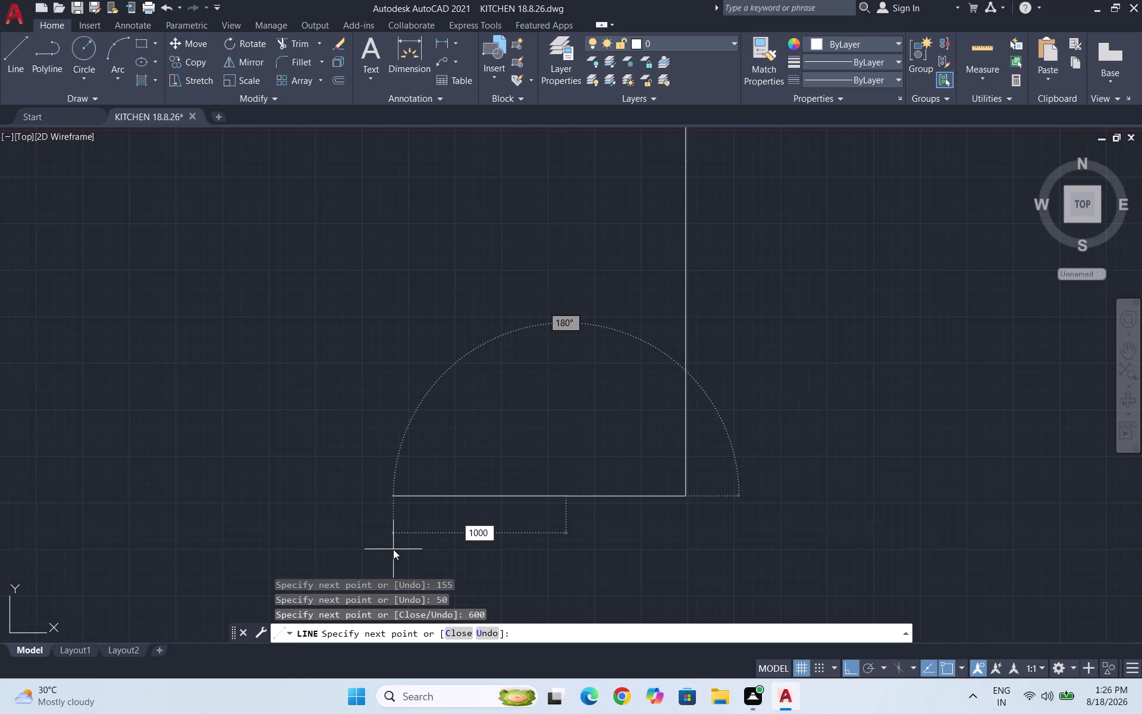
key(Return)
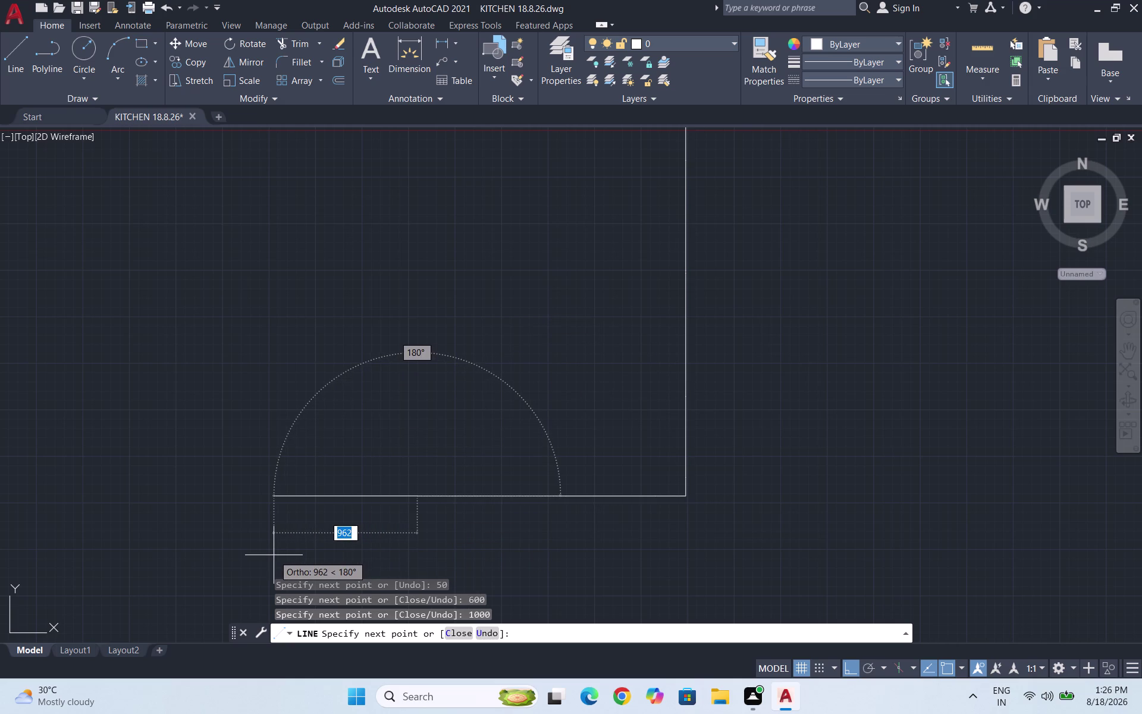
text(1150)
key(Return)
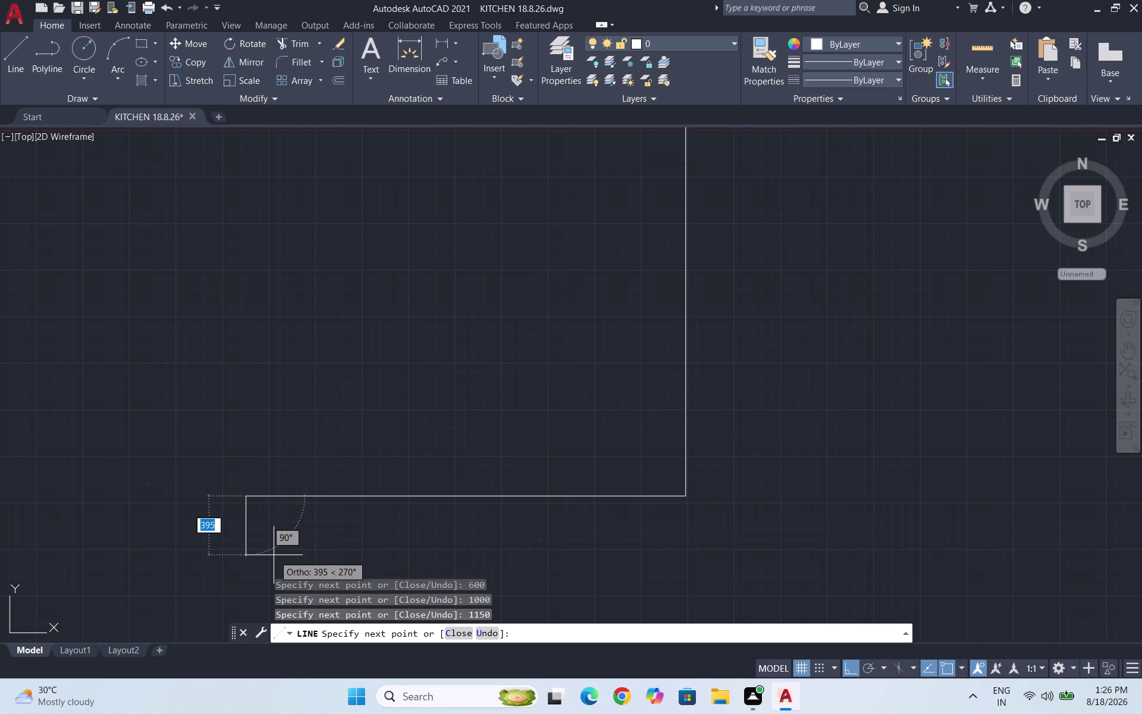
text(27)
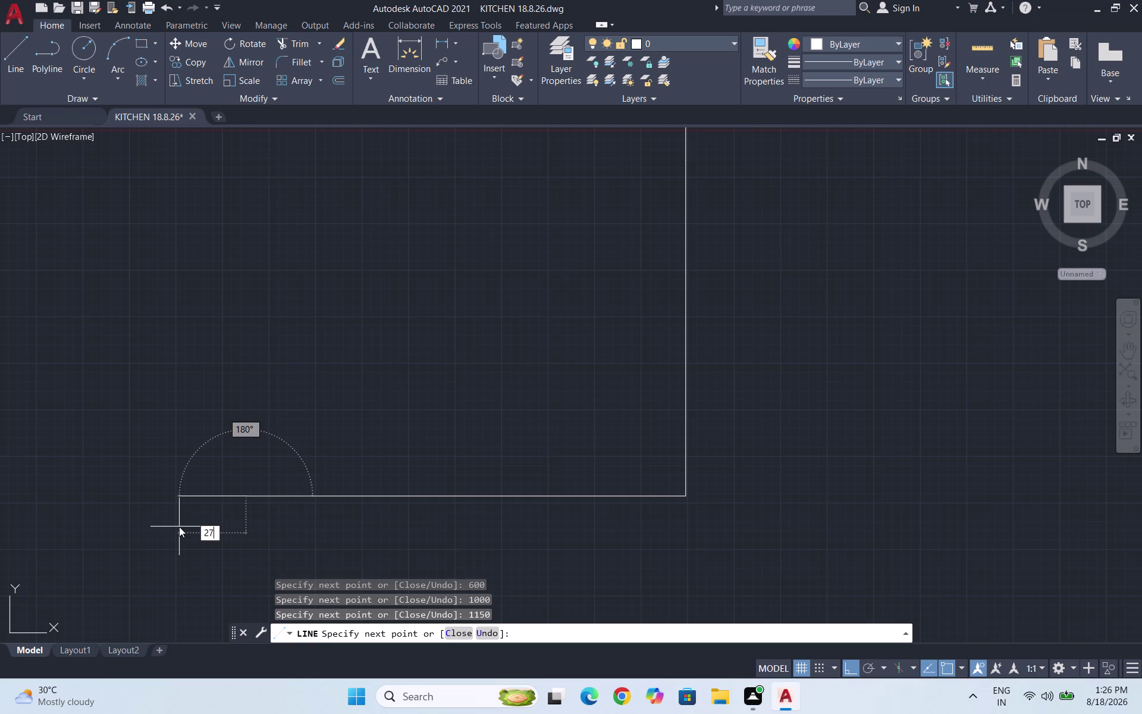
text(3)
key(Return)
scroll(down, 3)
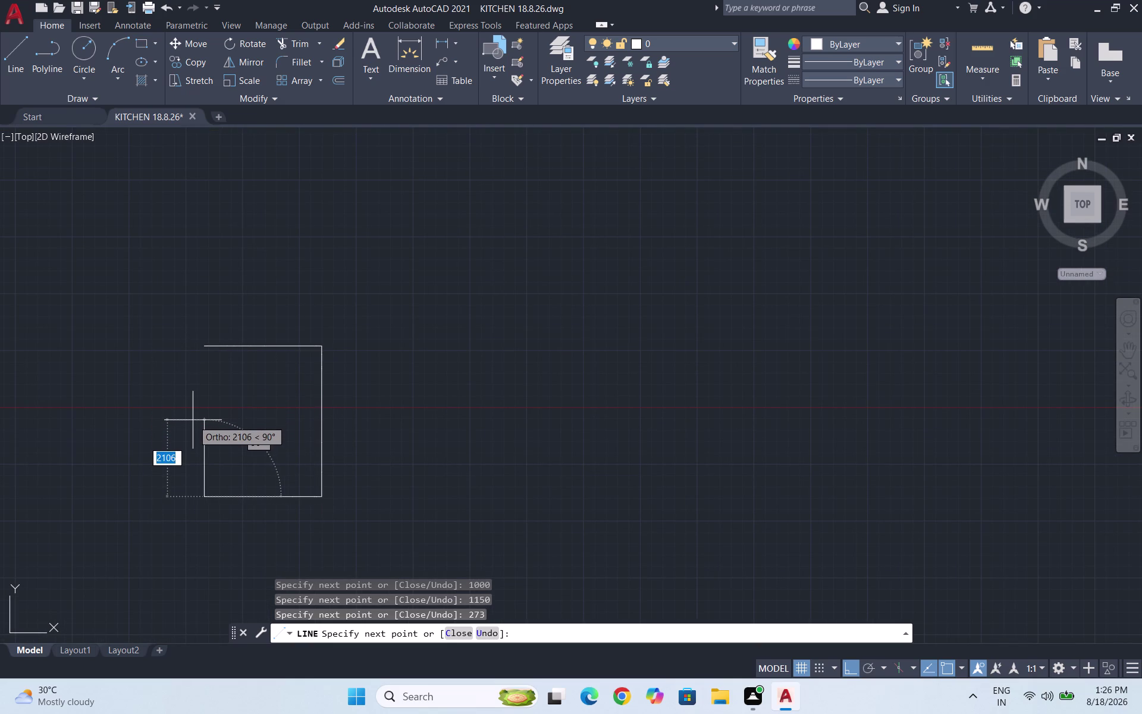
Continue the line with segments of 1120, 270, 600, 600, 410, 400, 40 and 350.
text(1120)
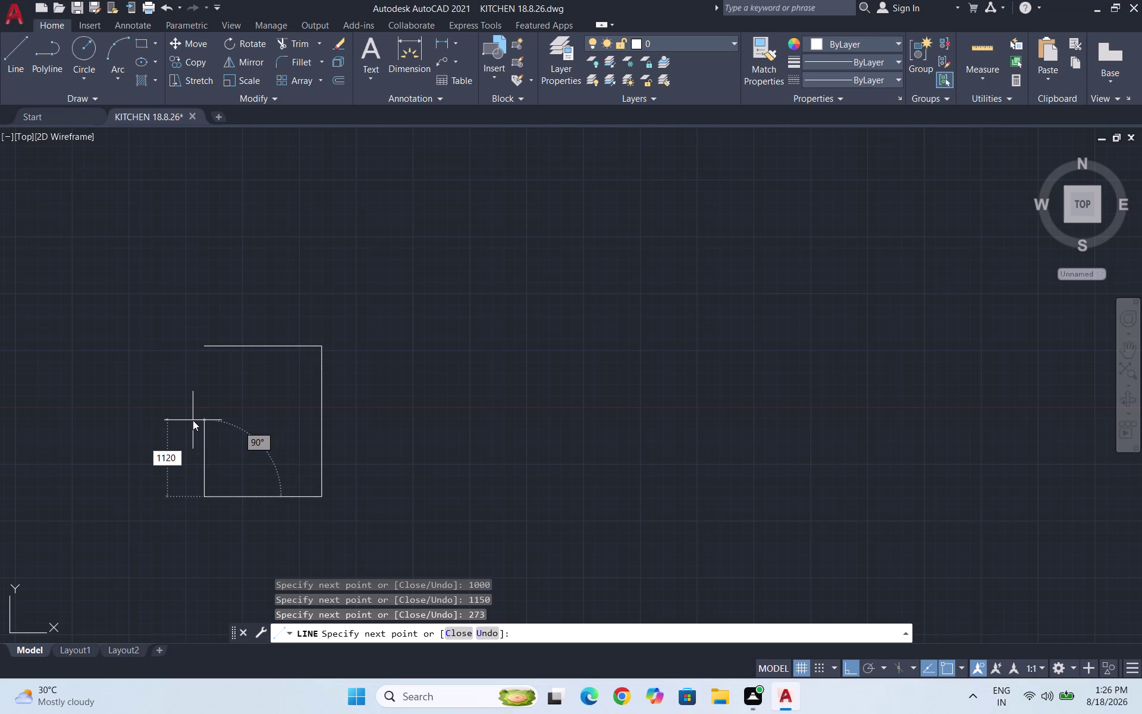
key(Return)
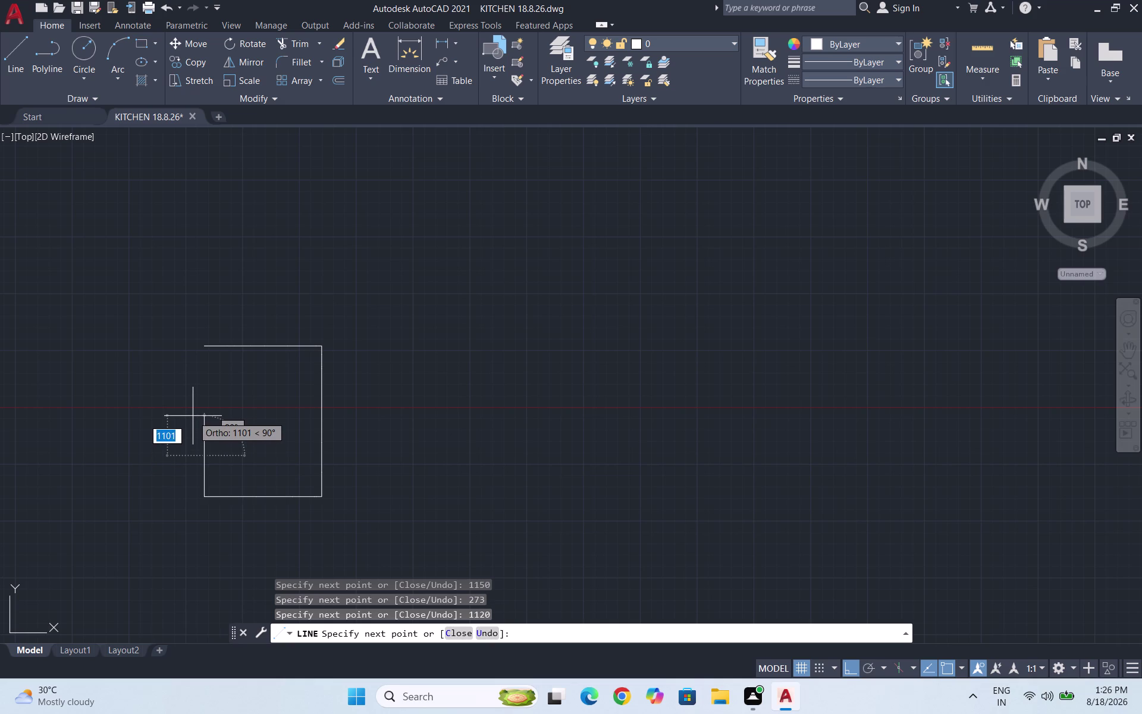
text(270)
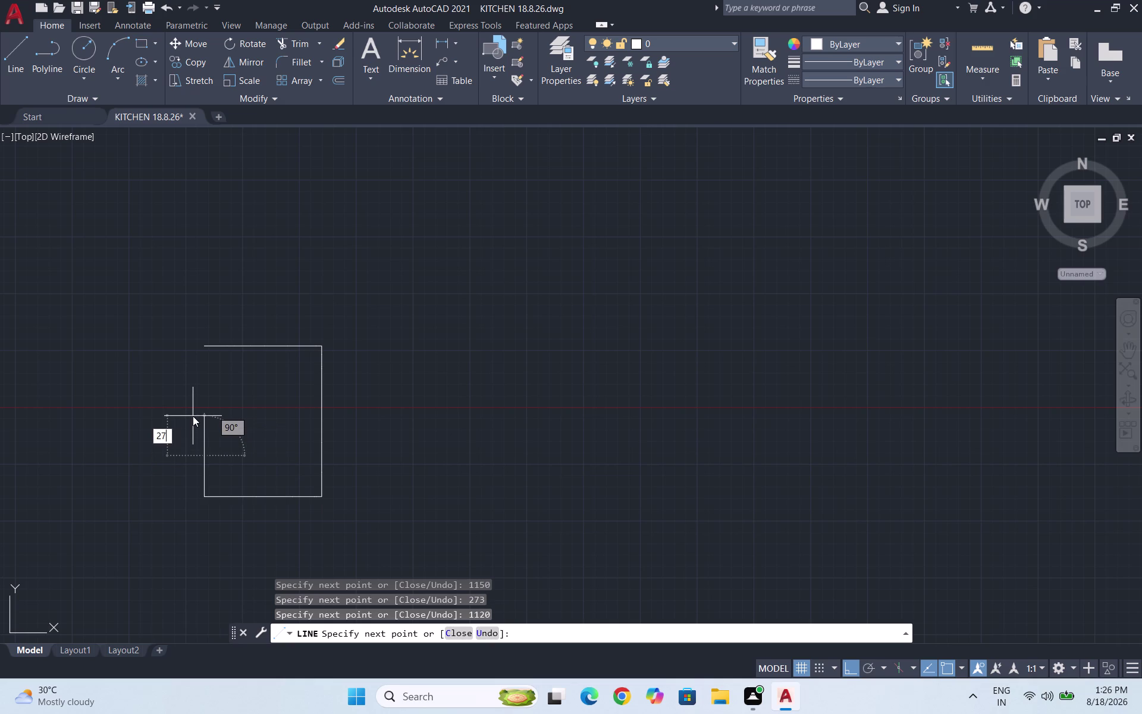
key(Return)
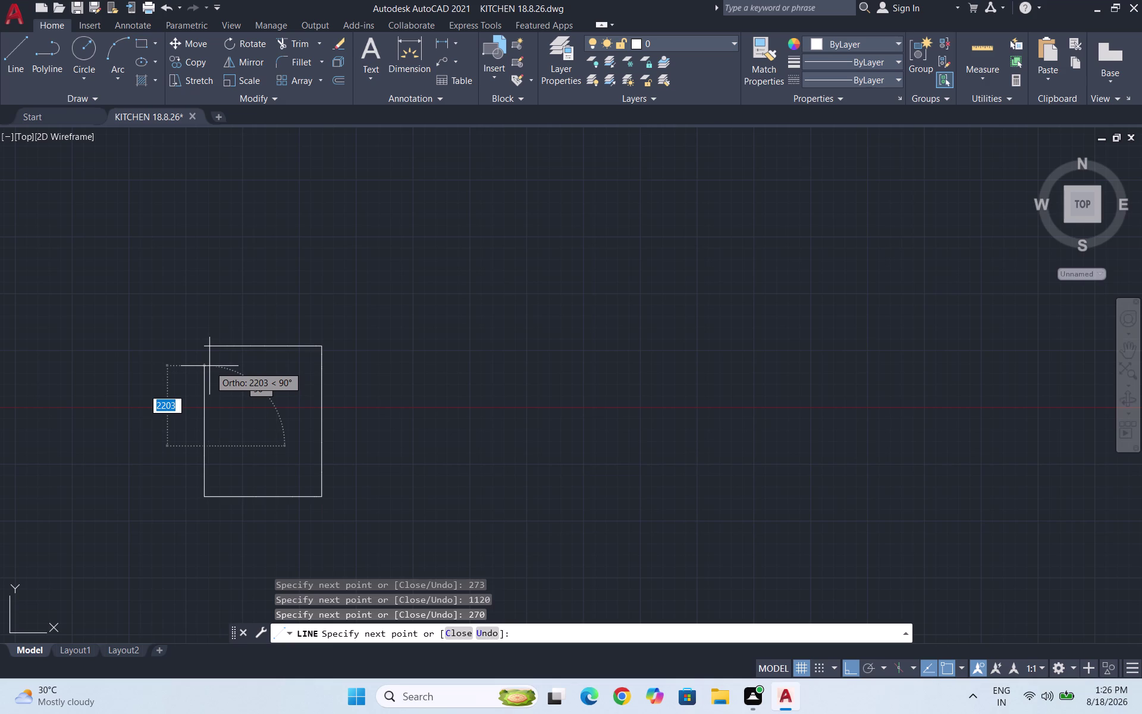
text(600)
key(Return)
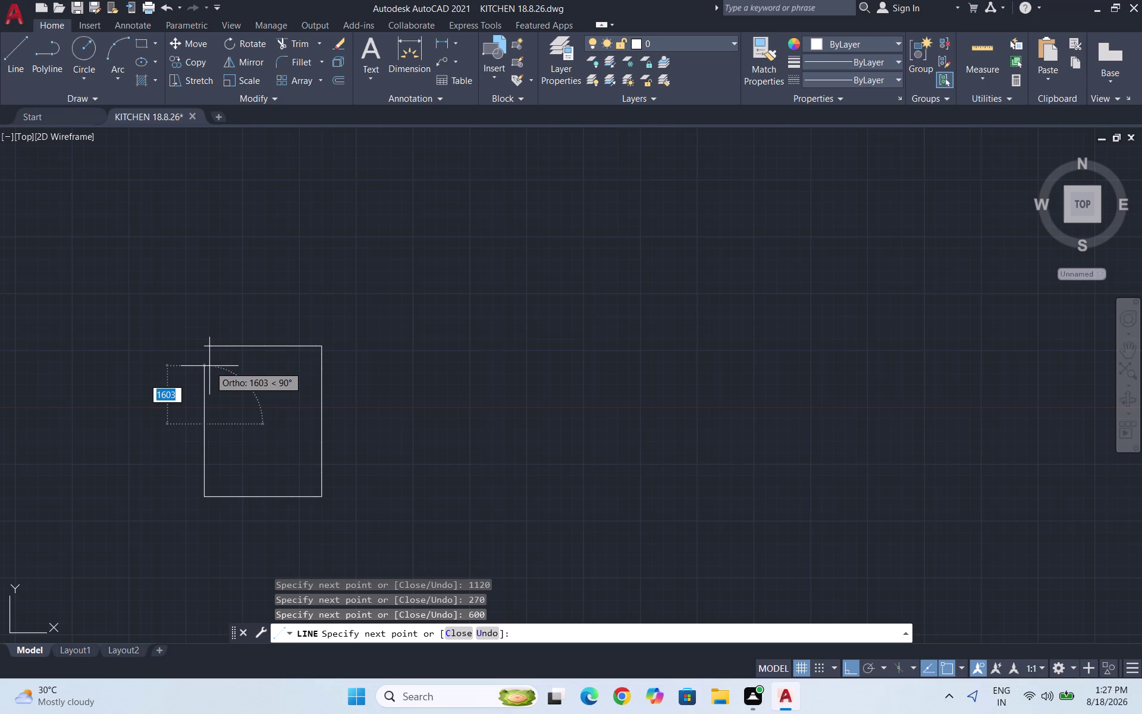
text(60)
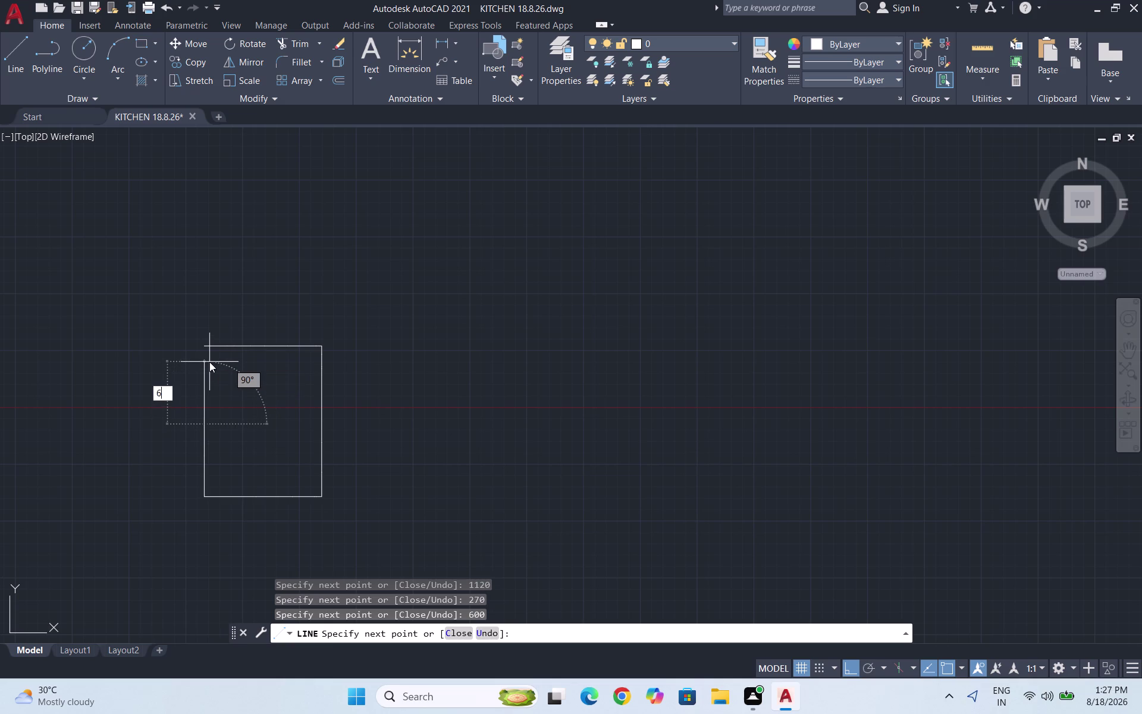
text(0)
key(Return)
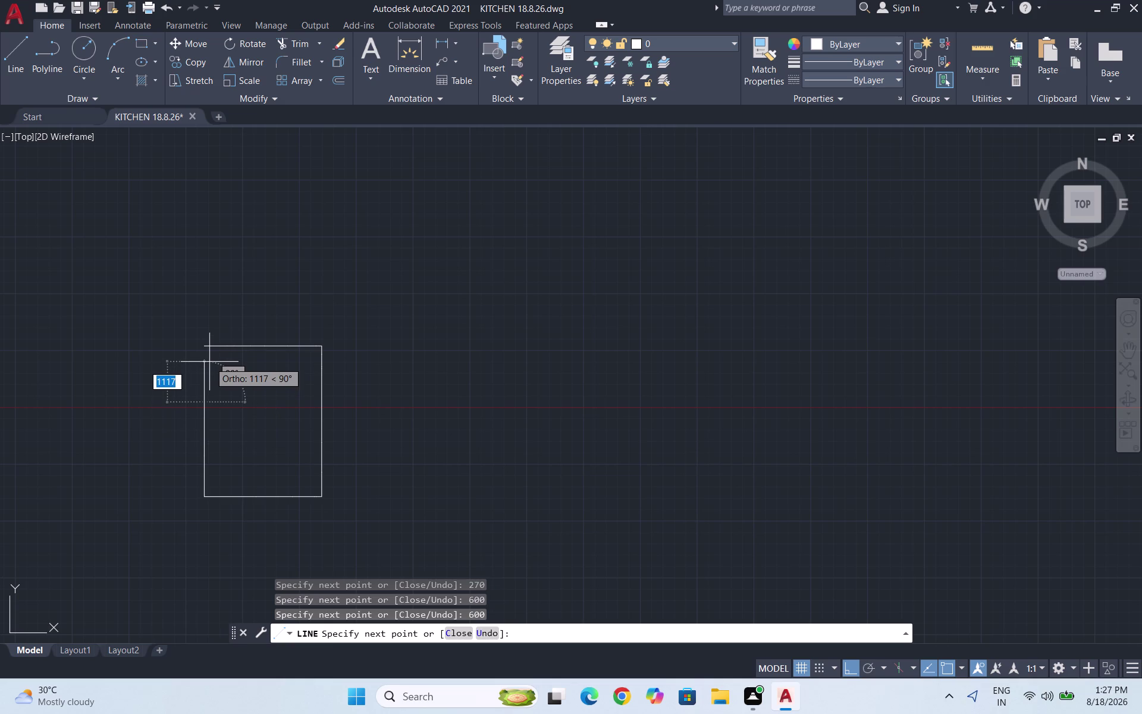
text(410)
key(Return)
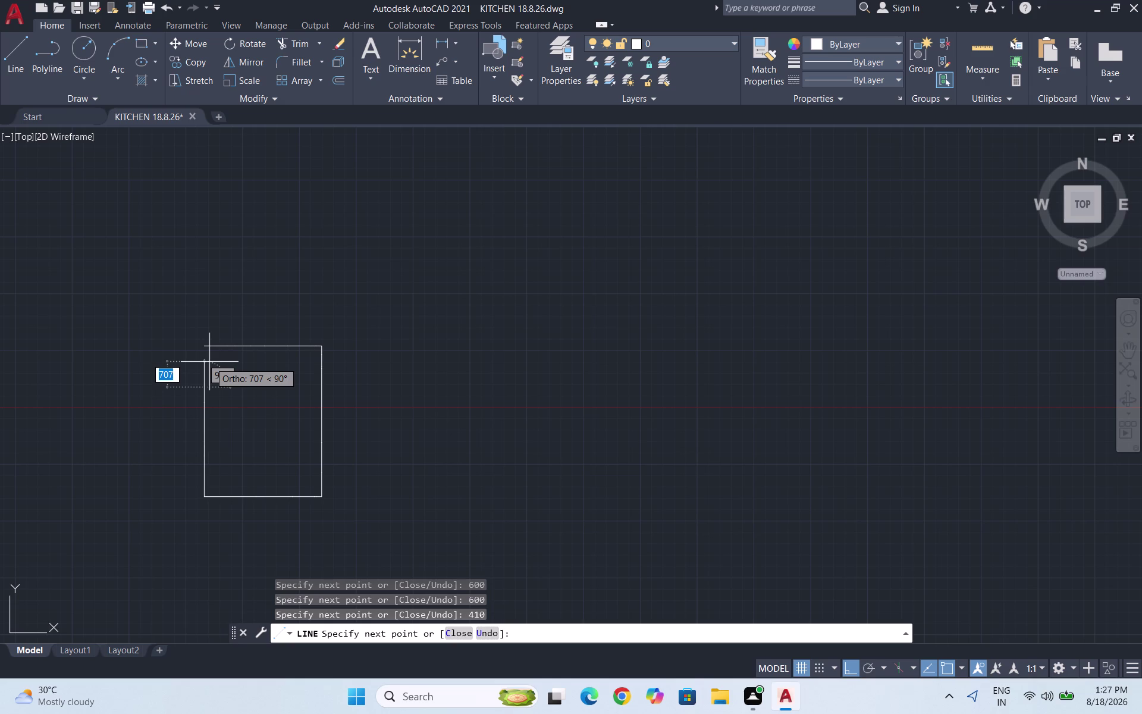
text(400)
key(Return)
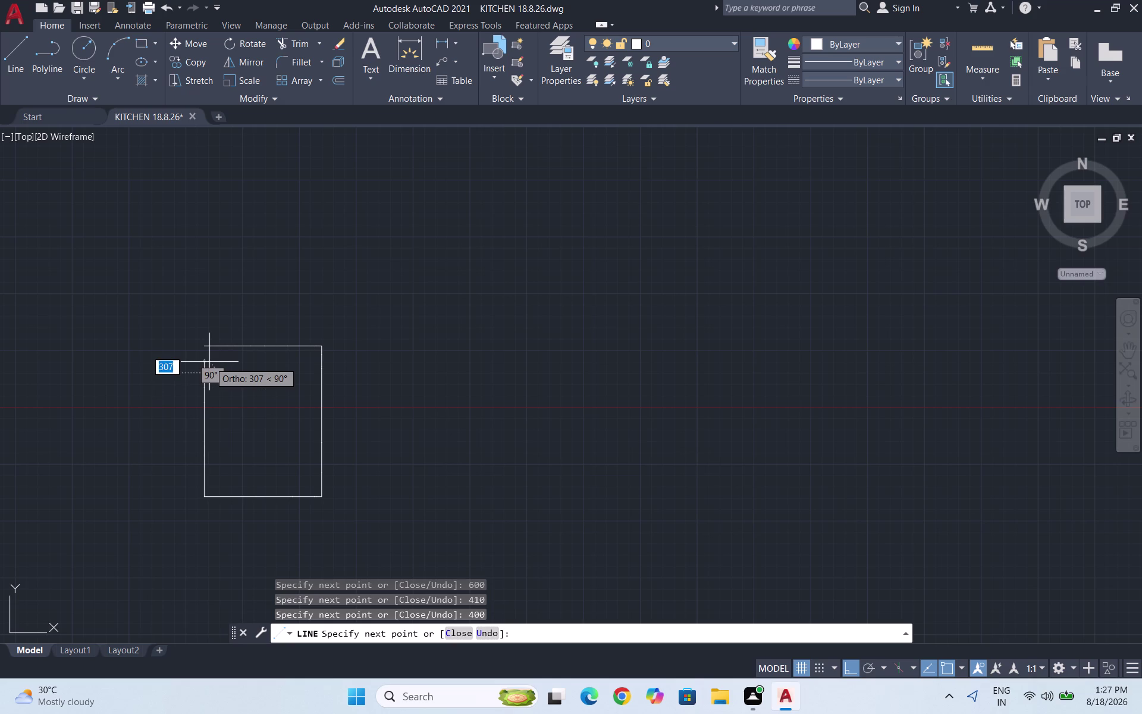
text(4)
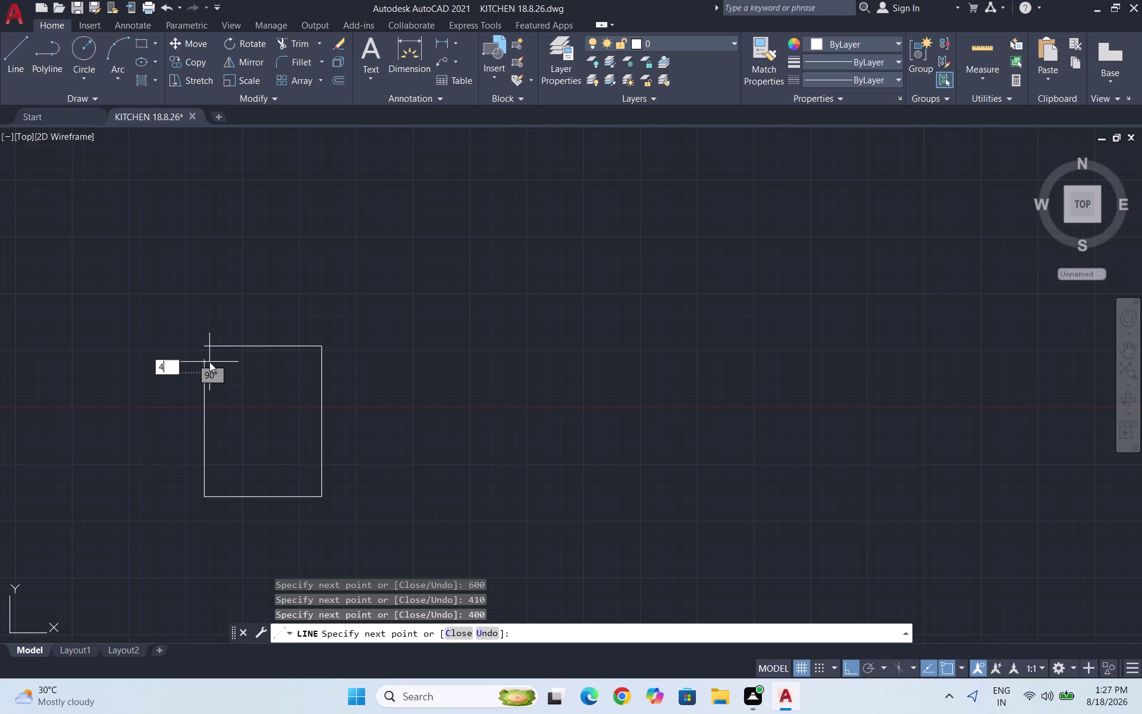
text(0)
key(Return)
text(350)
key(Return)
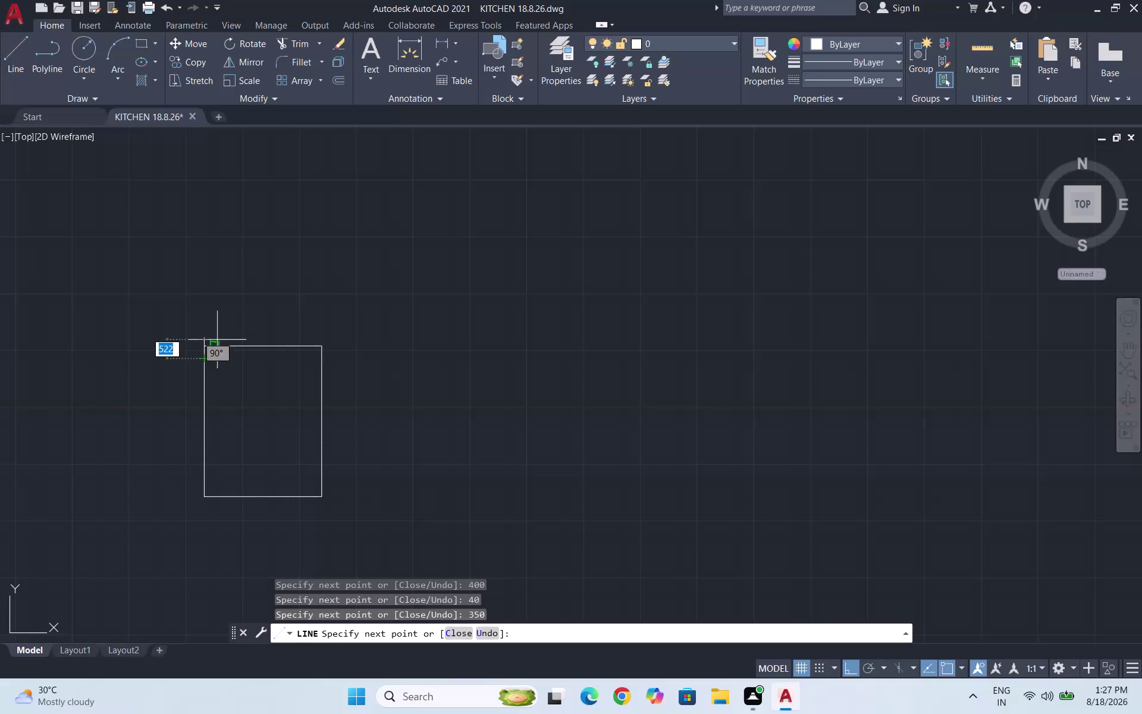
Add a 229-unit segment, then undo it.
scroll(up, 3)
text(229)
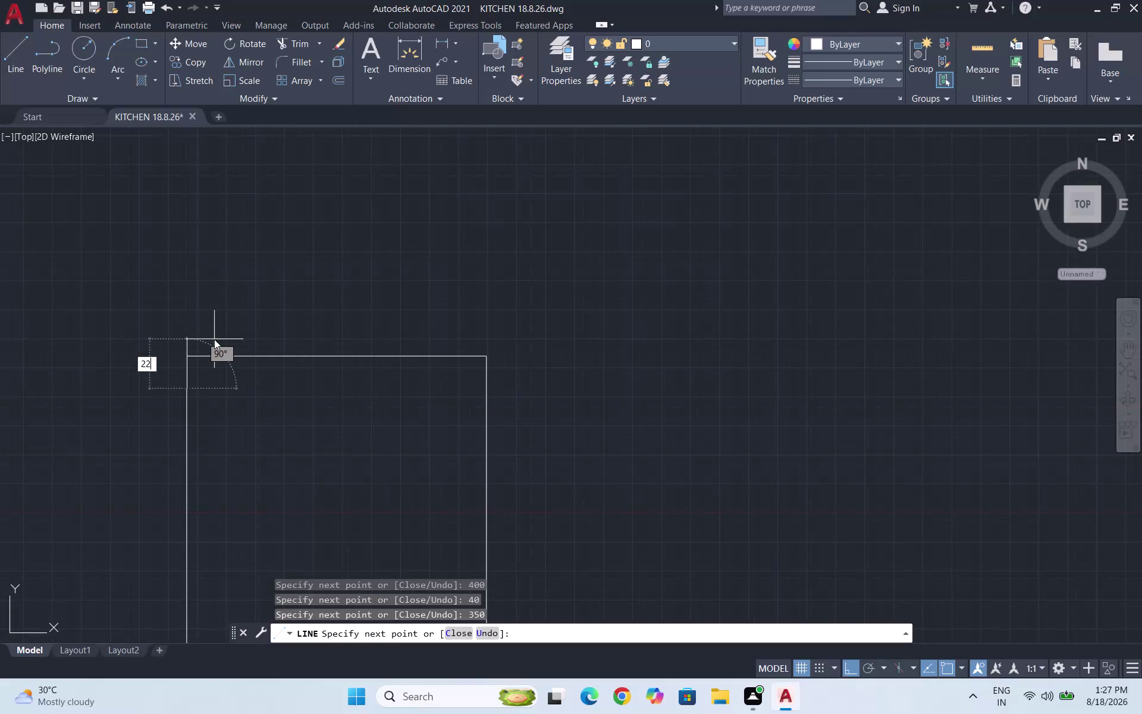
key(Return)
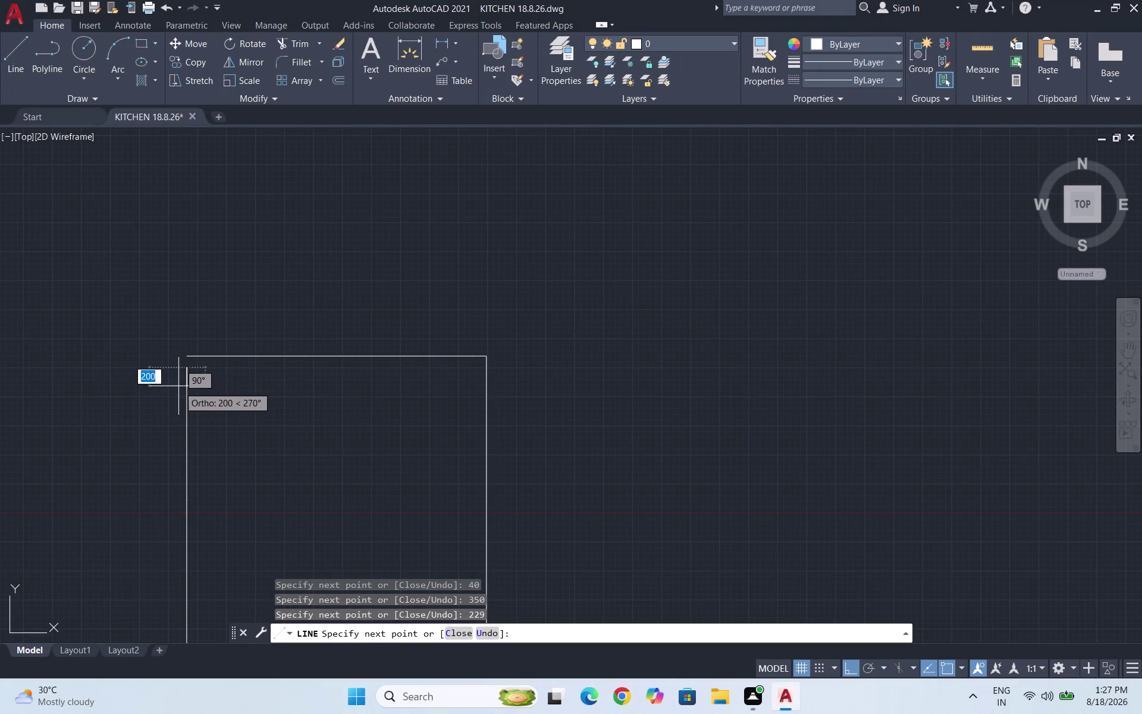
key(ctrl+z)
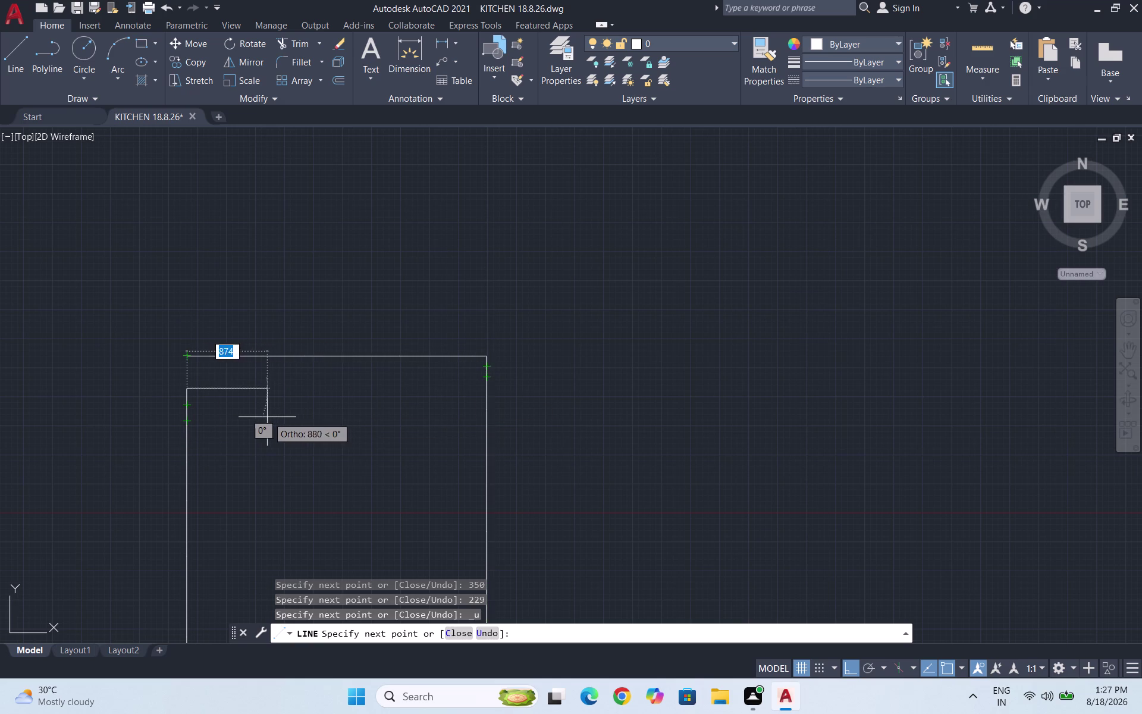
End the line run and erase the selected faulty left wall lines.
key(Escape)
scroll(down, 3)
click(273, 459)
click(194, 386)
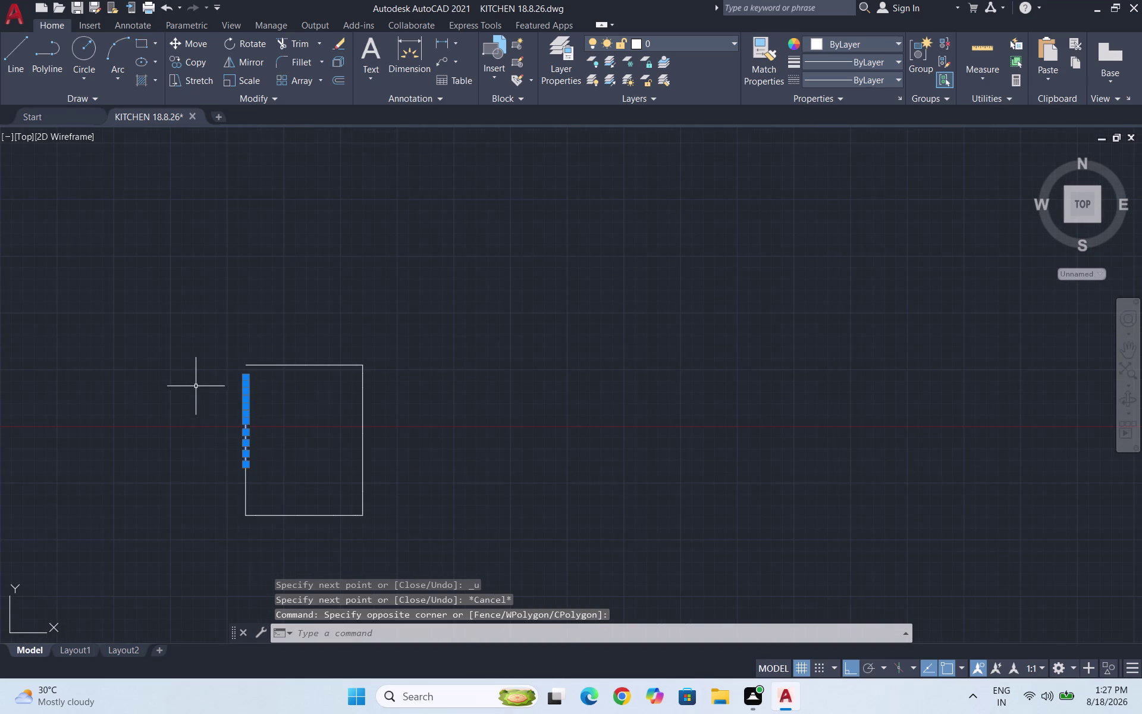
drag(276, 493, 269, 493)
click(148, 465)
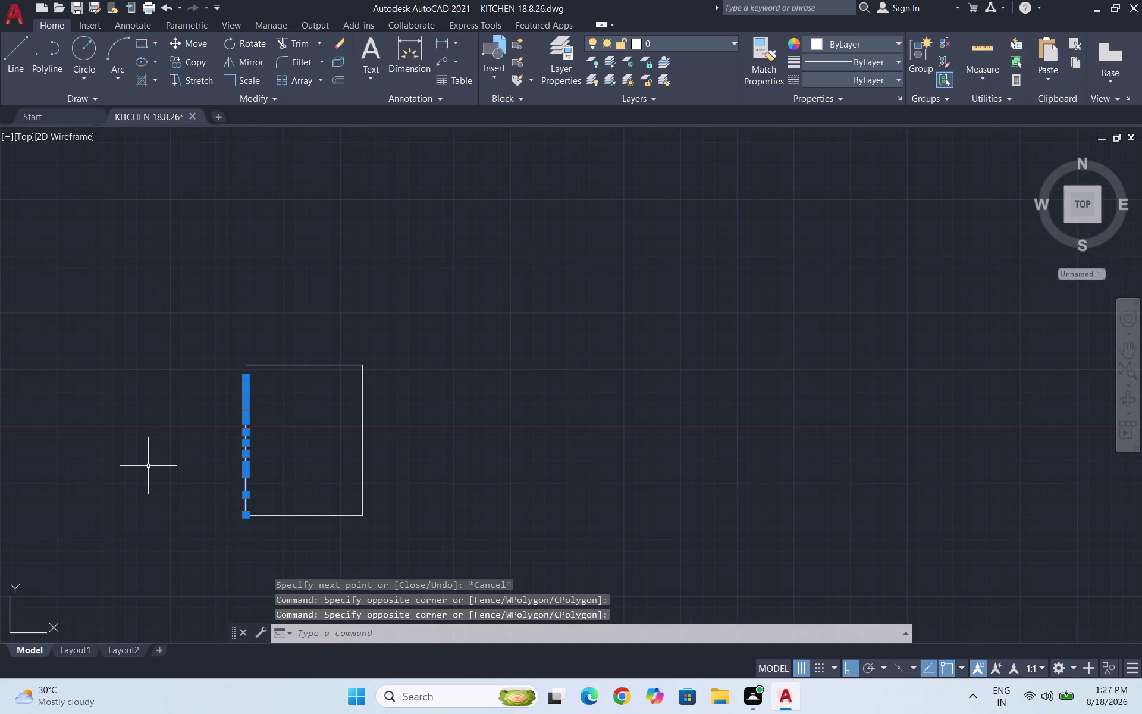
key(Delete)
Clear leftover prompts and start a new LINE command.
key(Escape)
key(Escape)
key(Escape)
key(Escape)
key(Escape)
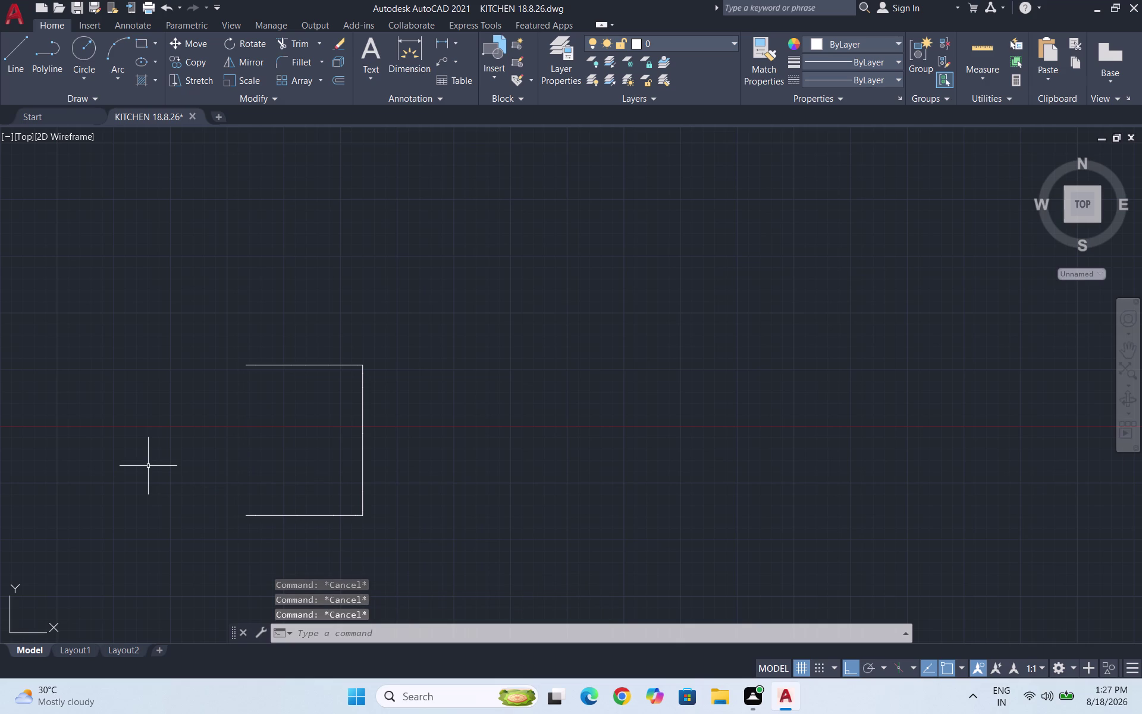
key(Escape)
key(Escape)
key(l)
key(Return)
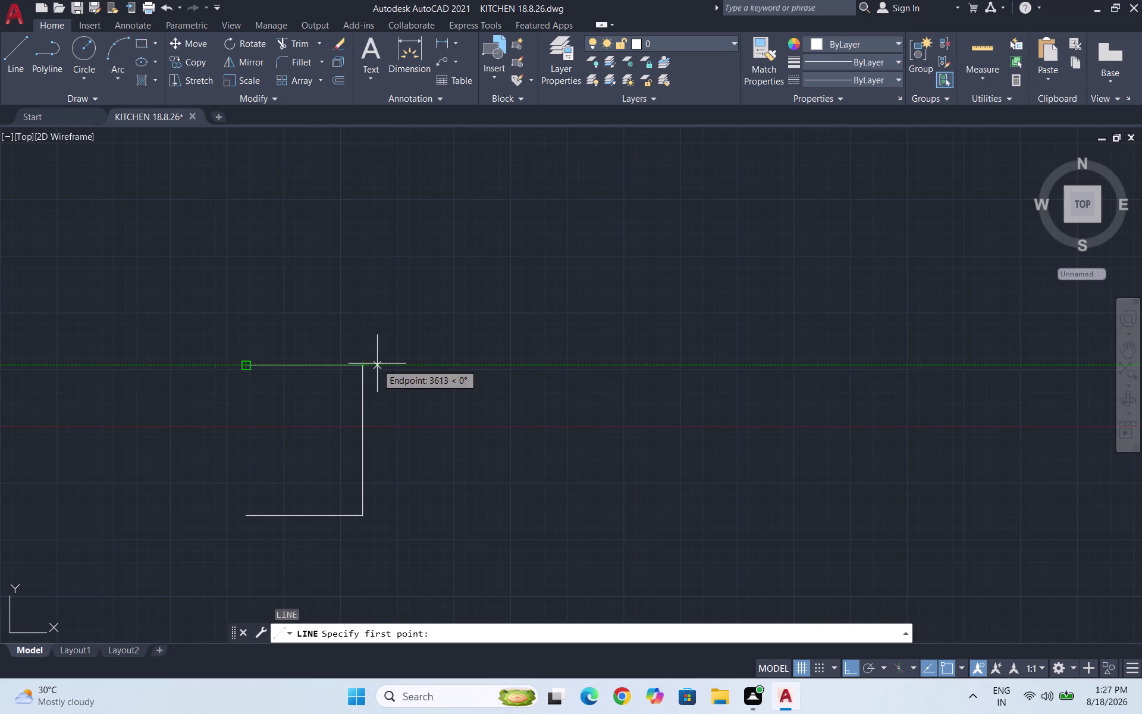
From the top-left corner, draw left wall segments of 229, 350, 40 and 400.
click(247, 366)
text(229)
key(Return)
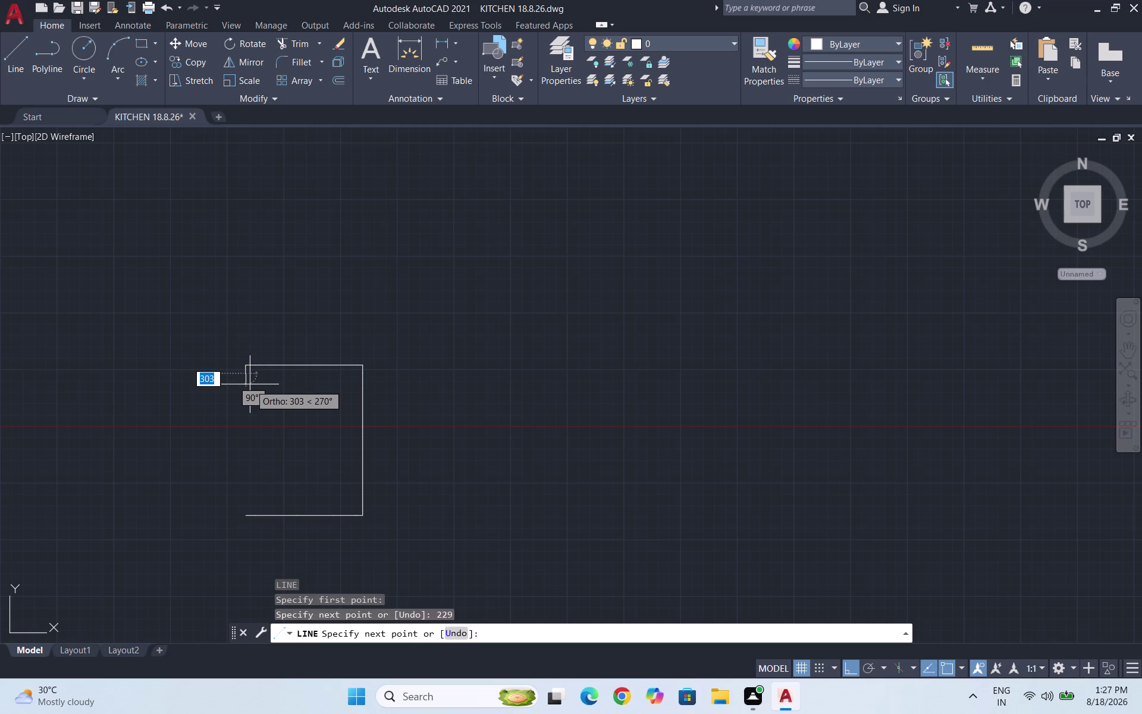
scroll(down, 3)
scroll(up, 3)
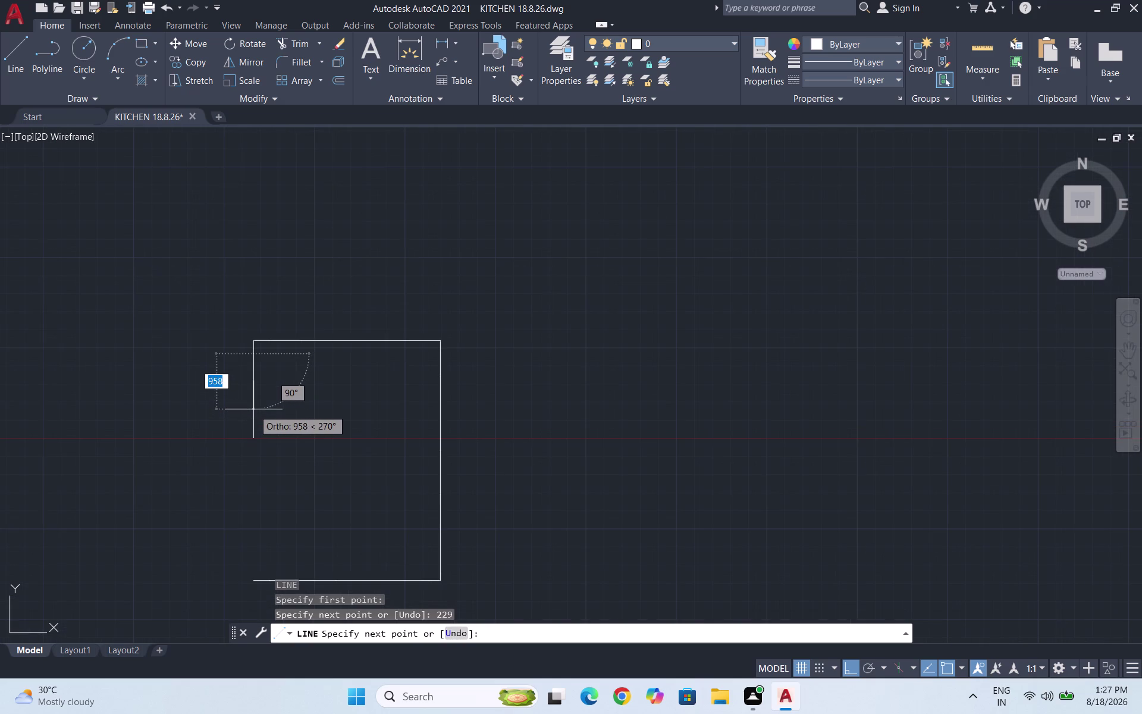
text(350)
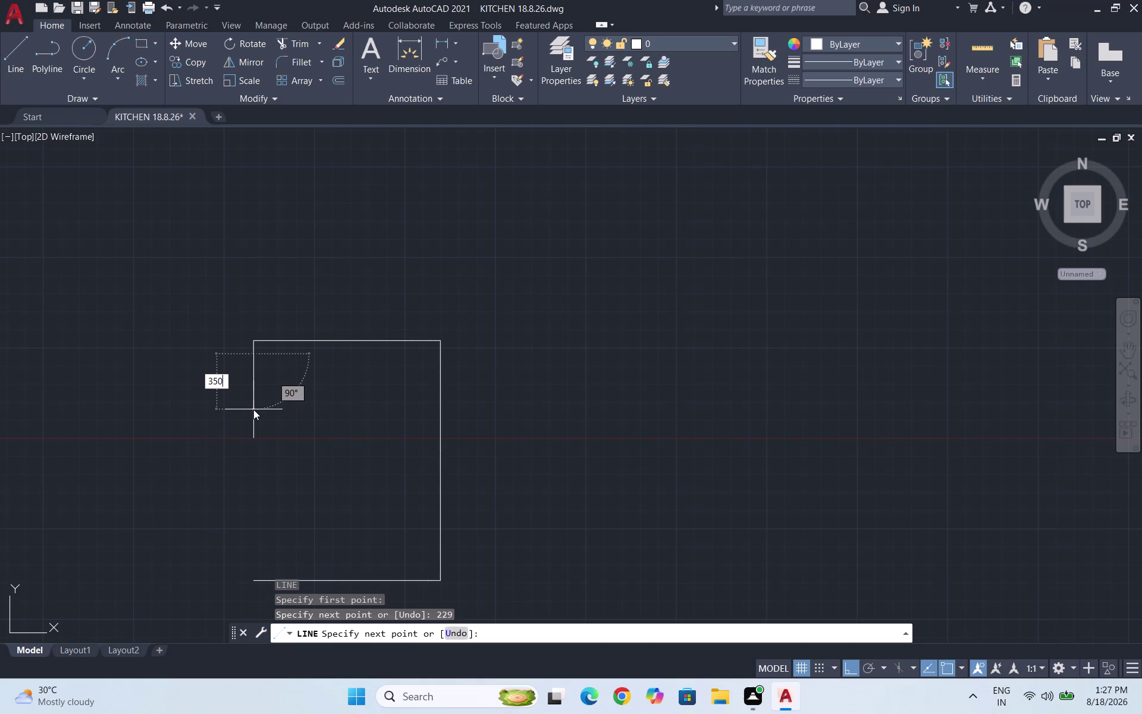
key(Return)
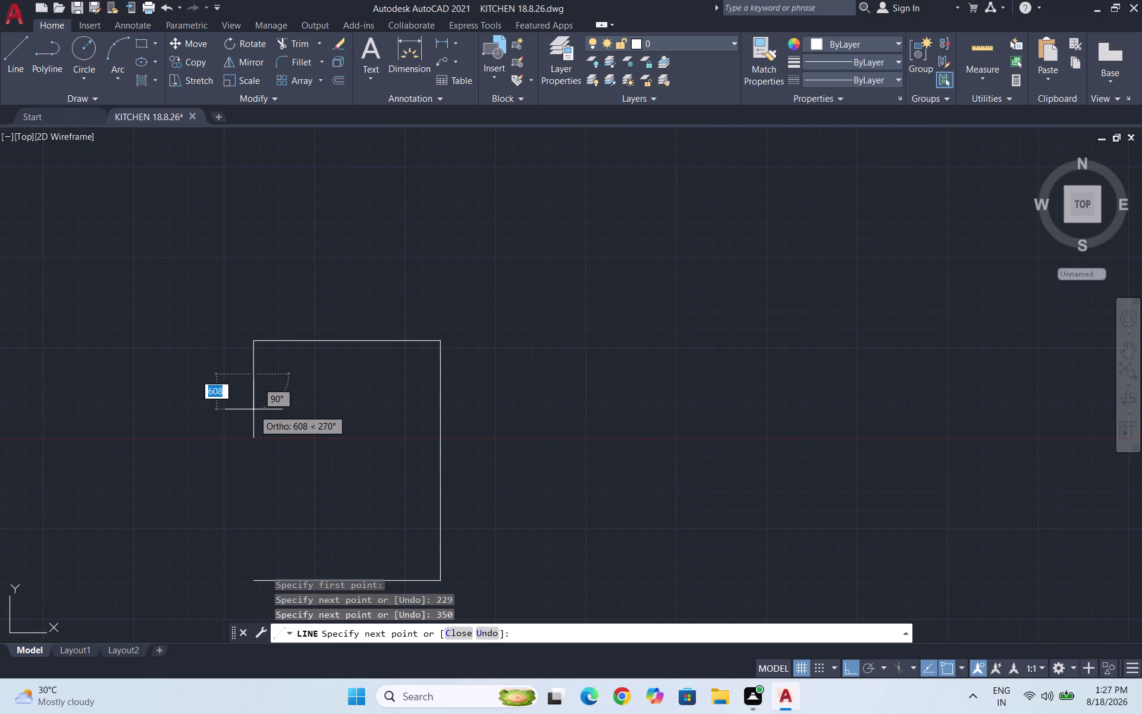
text(40)
key(Return)
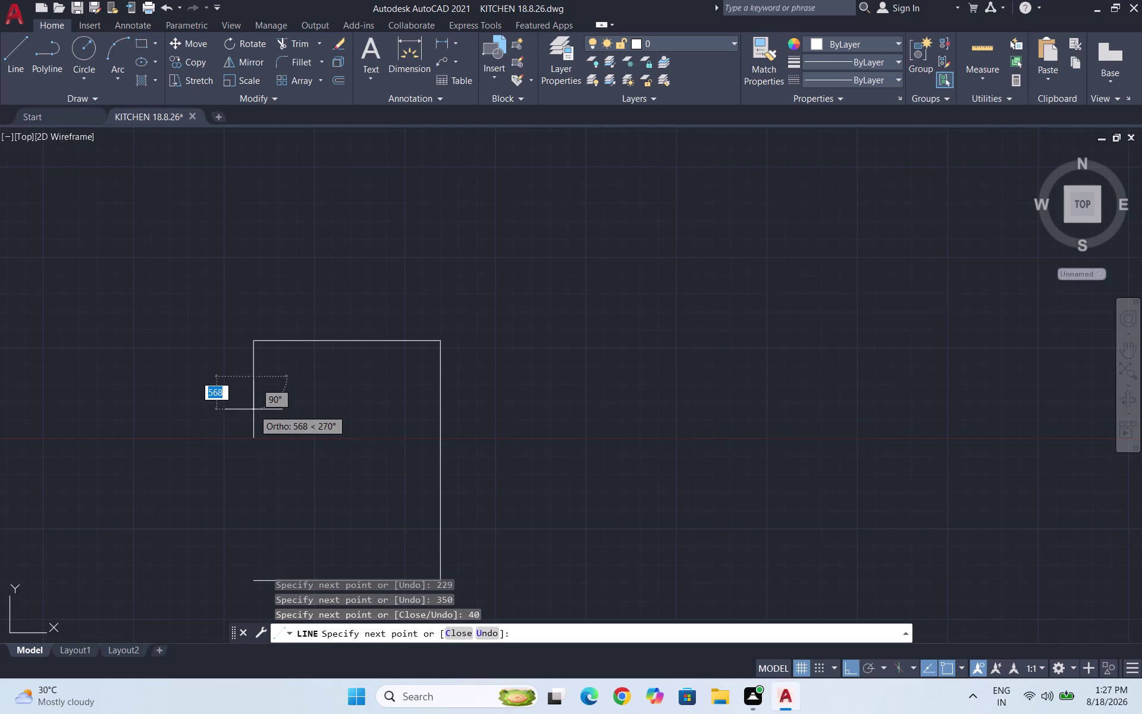
text(400)
key(Return)
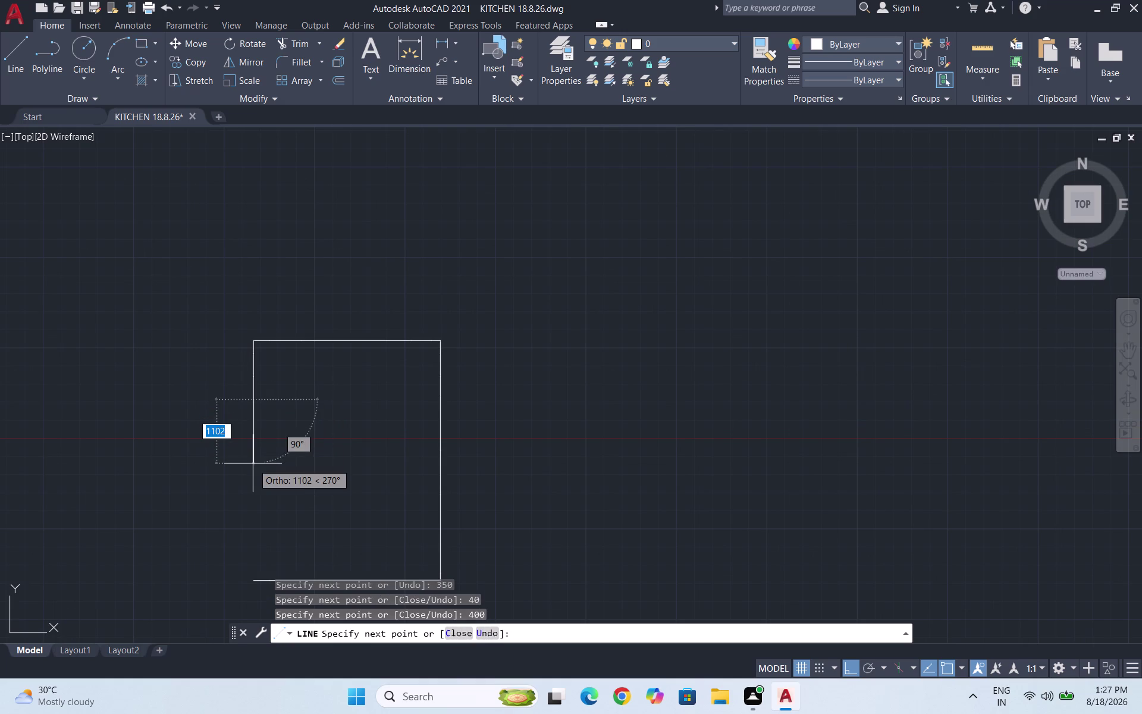
Continue with segments of 410, 600, 600, 270 and 1120, then end the chain.
text(4)
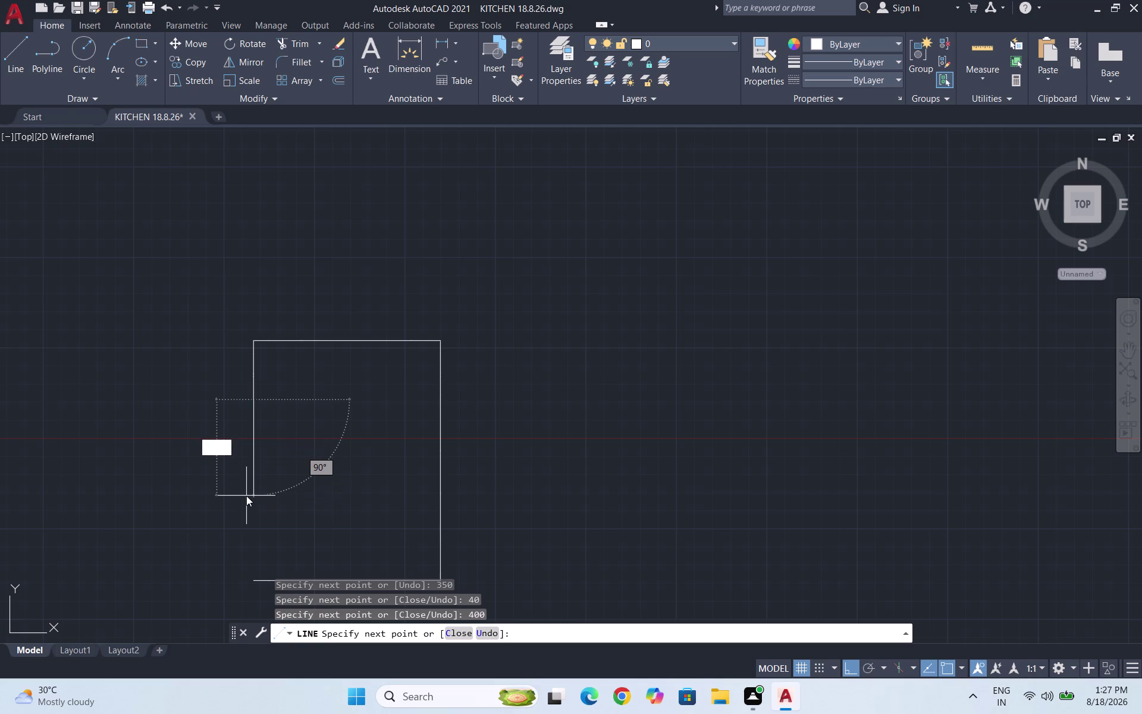
text(10)
key(Return)
text(6)
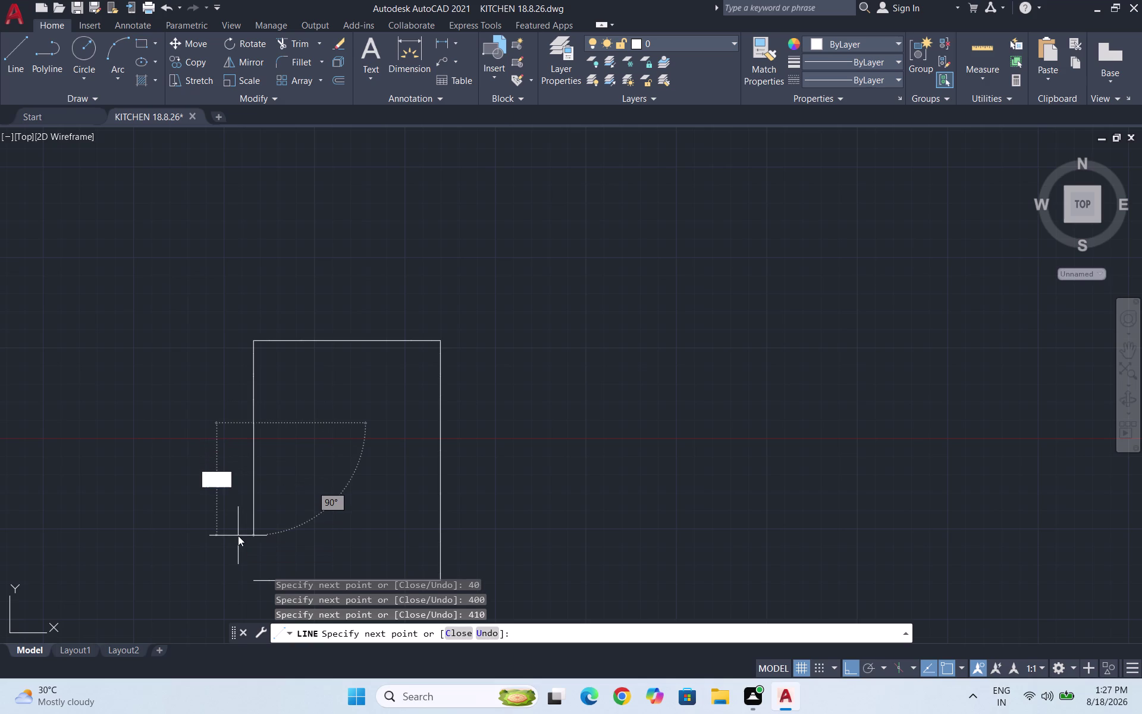
text(00)
key(Return)
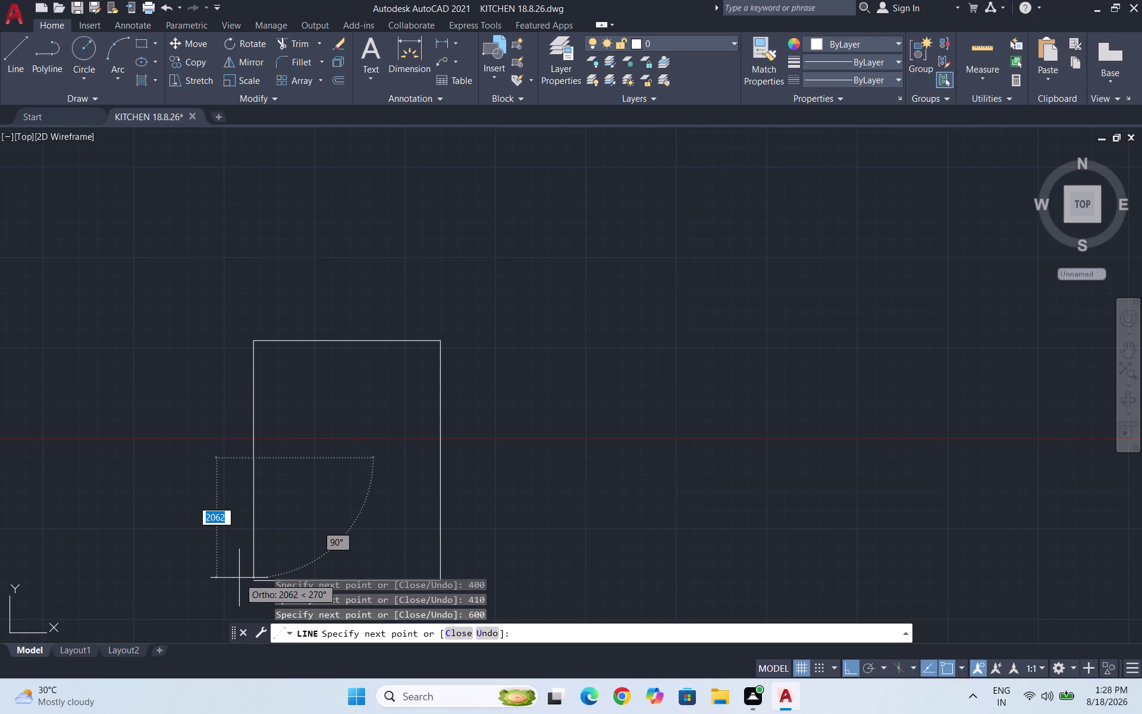
text(600)
key(Return)
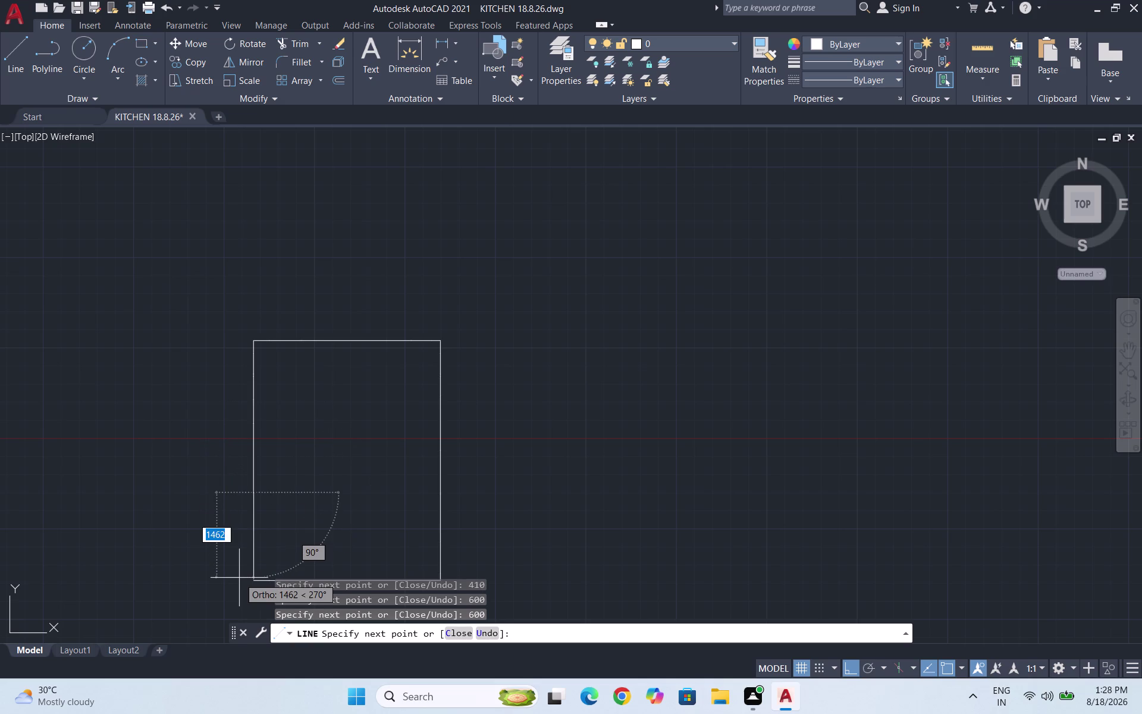
text(270)
key(Return)
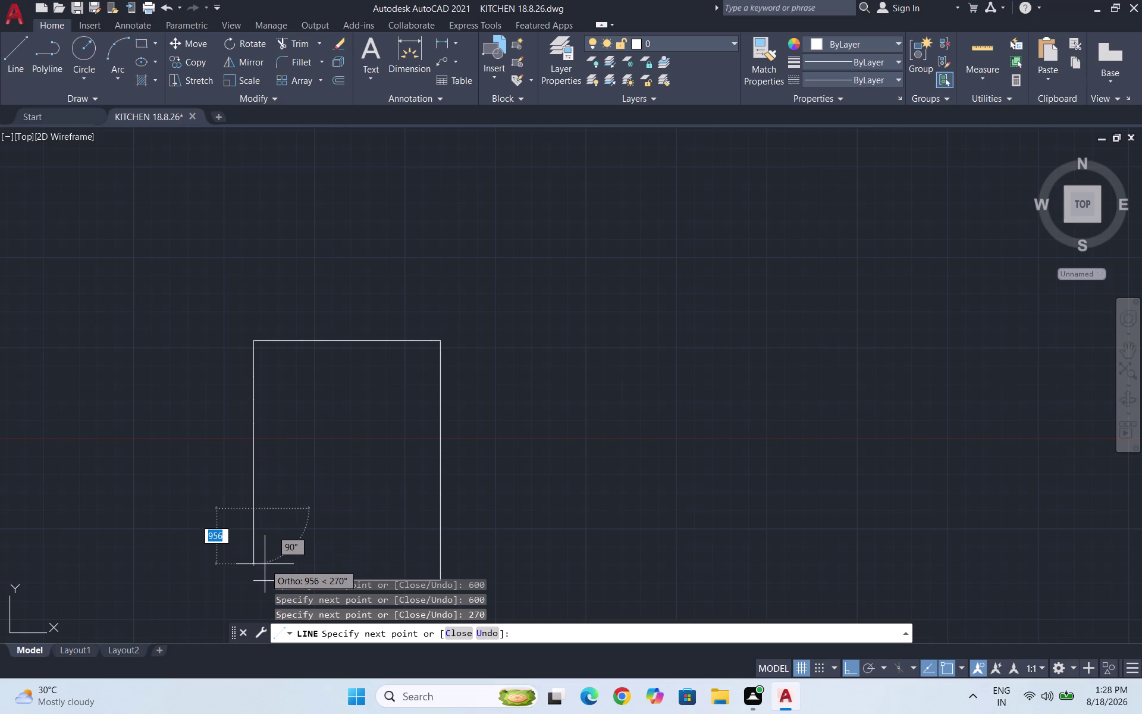
text(1120)
key(Return)
key(Return)
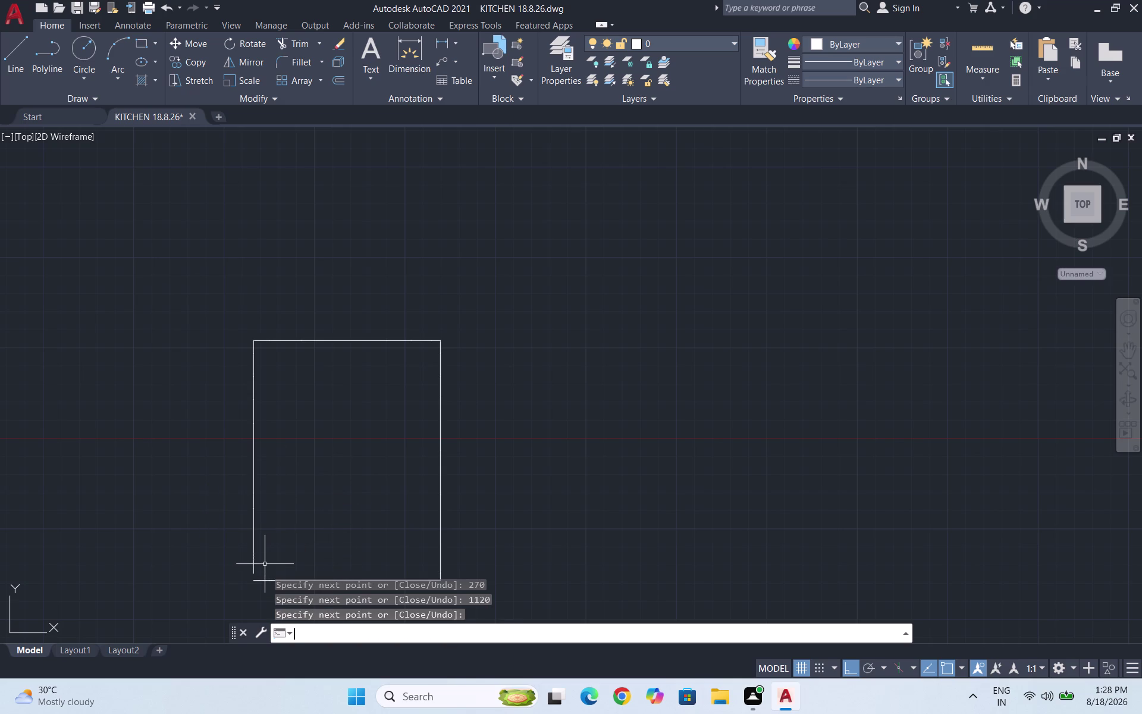
Draw a 124-unit line from the bottom-left corner.
scroll(down, 3)
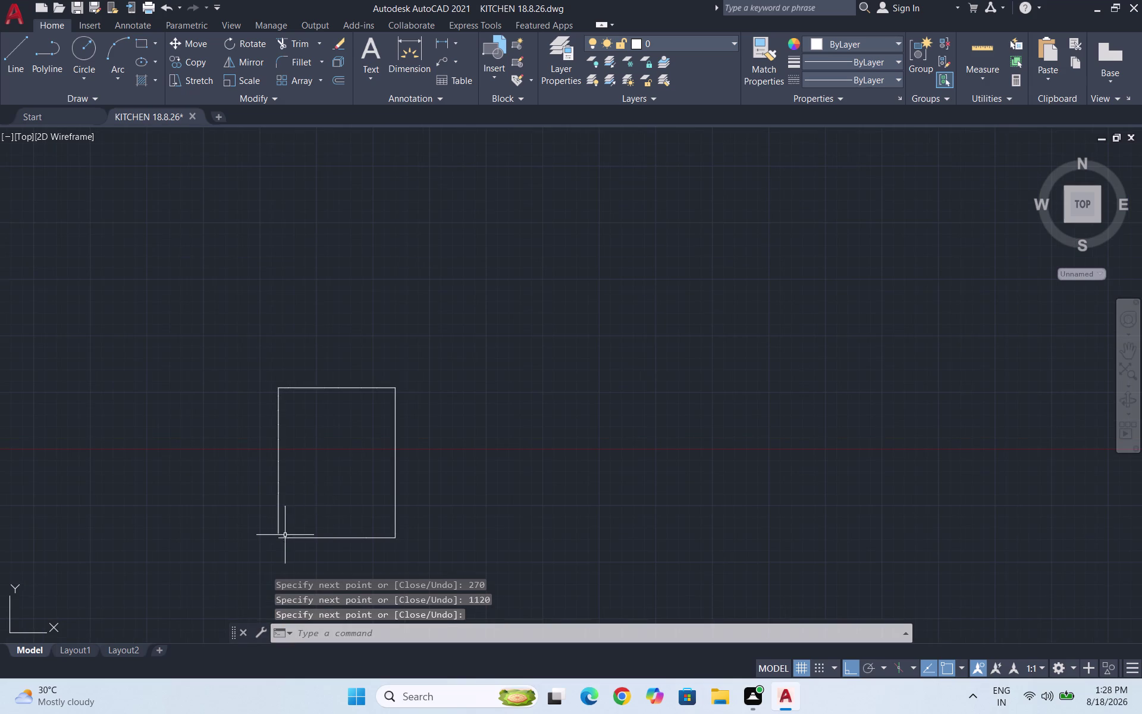
scroll(up, 3)
scroll(up, 3)
key(l)
key(Return)
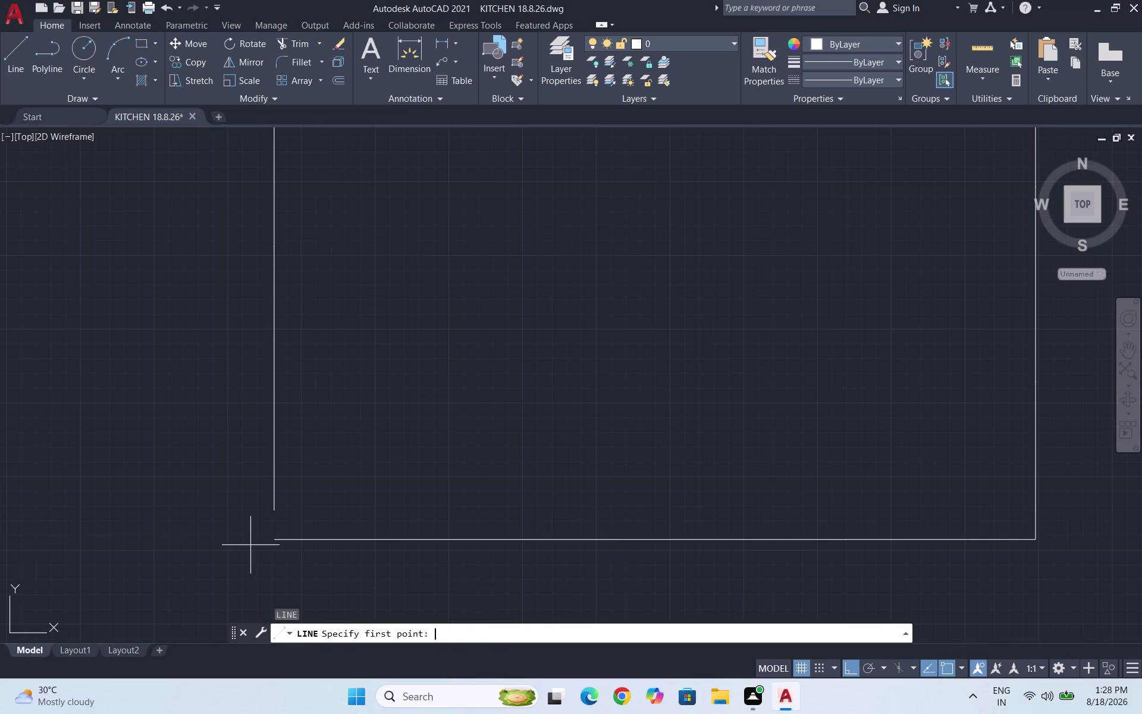
click(275, 507)
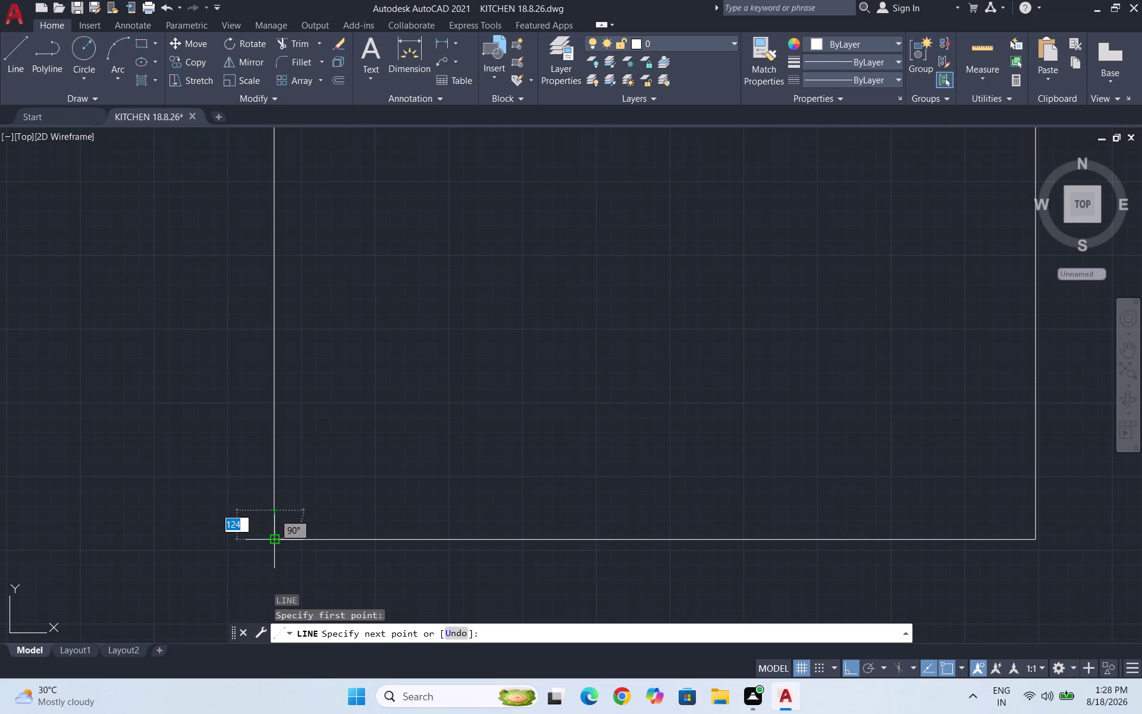
text(124)
key(Return)
key(Return)
scroll(down, 3)
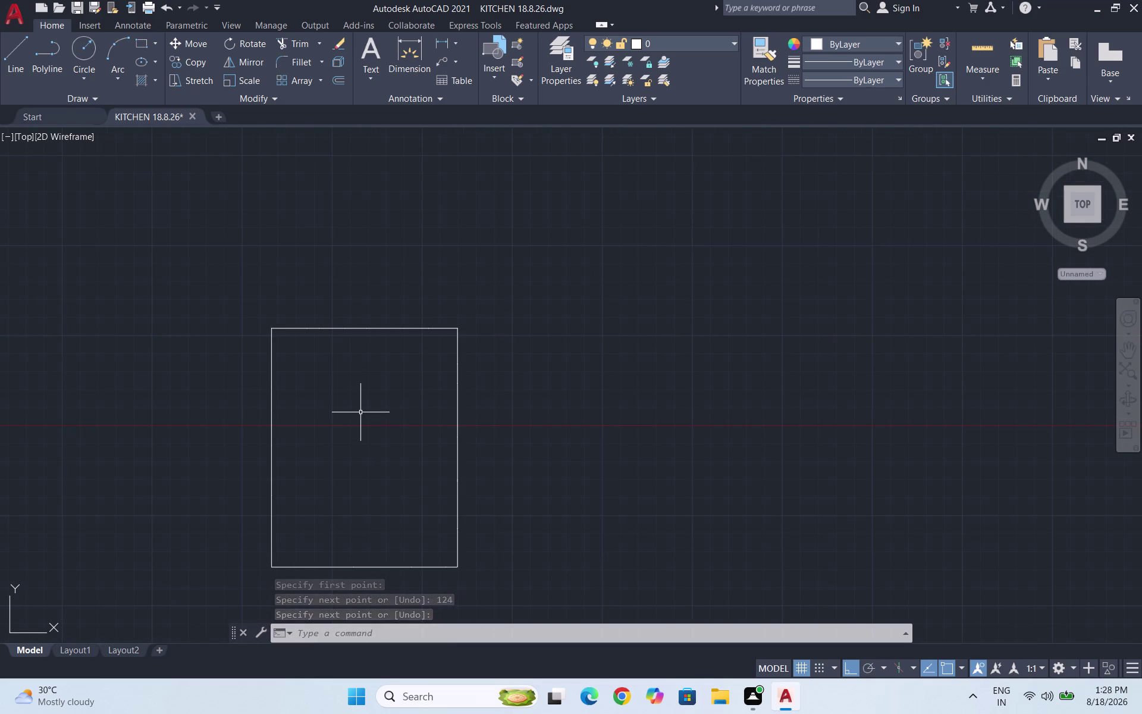
scroll(up, 3)
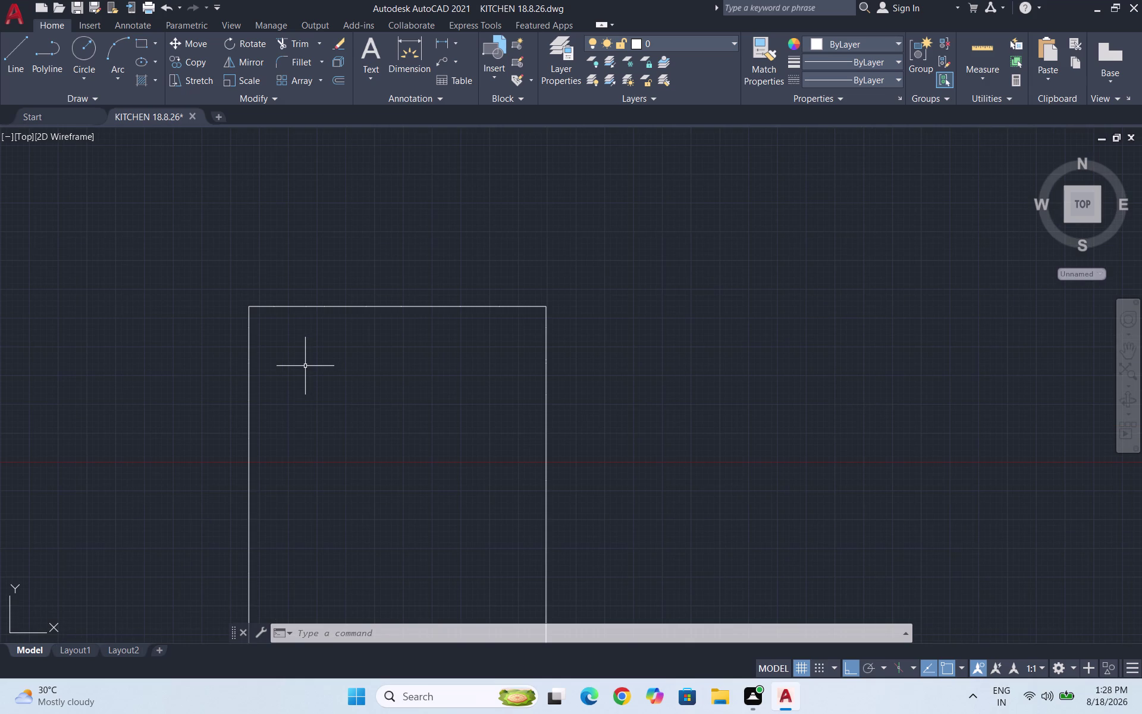
Offset the upper left wall segments 273 units into the room.
key(o)
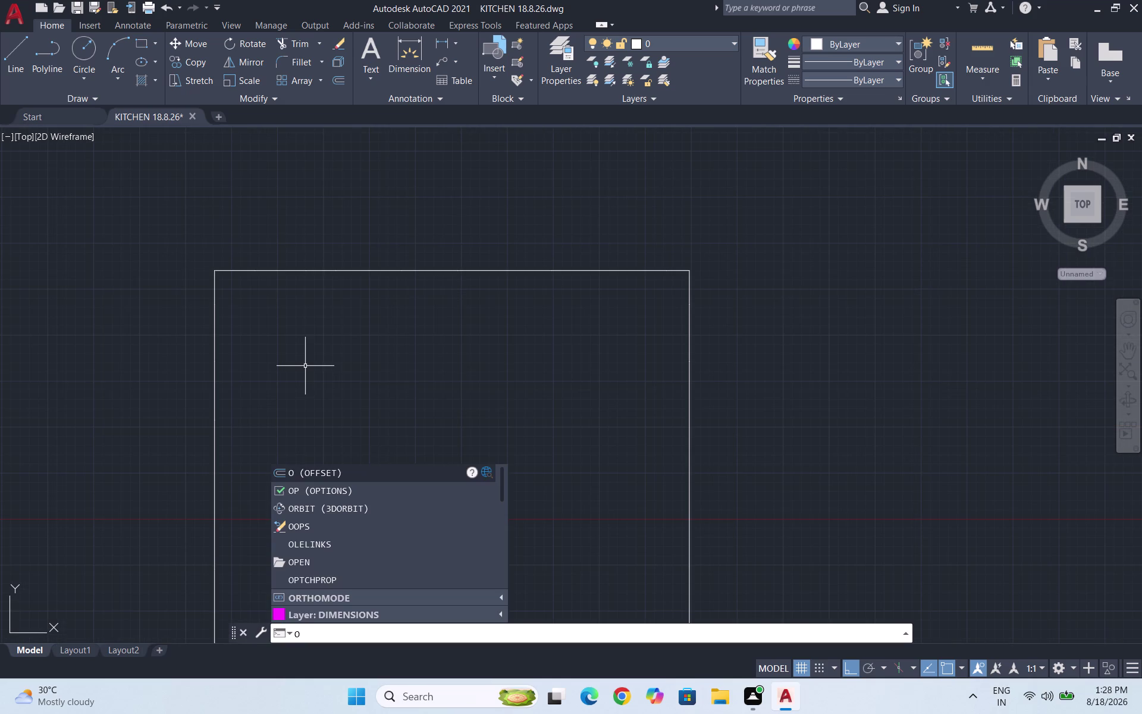
key(Return)
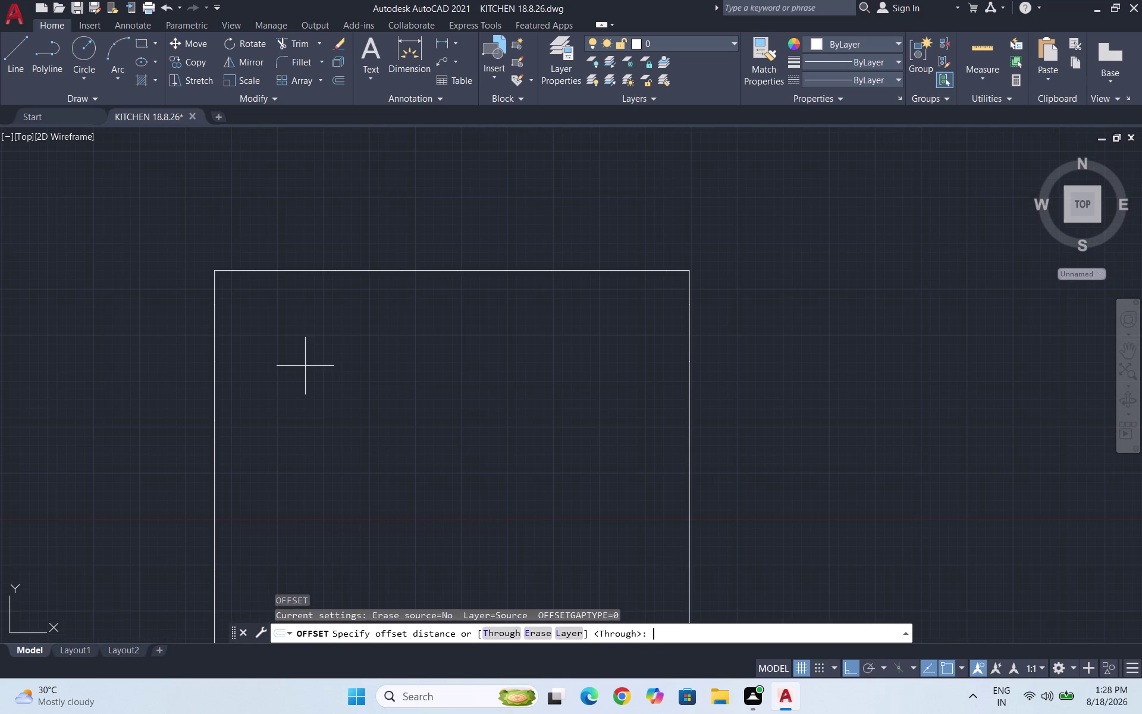
text(273)
key(Return)
click(213, 292)
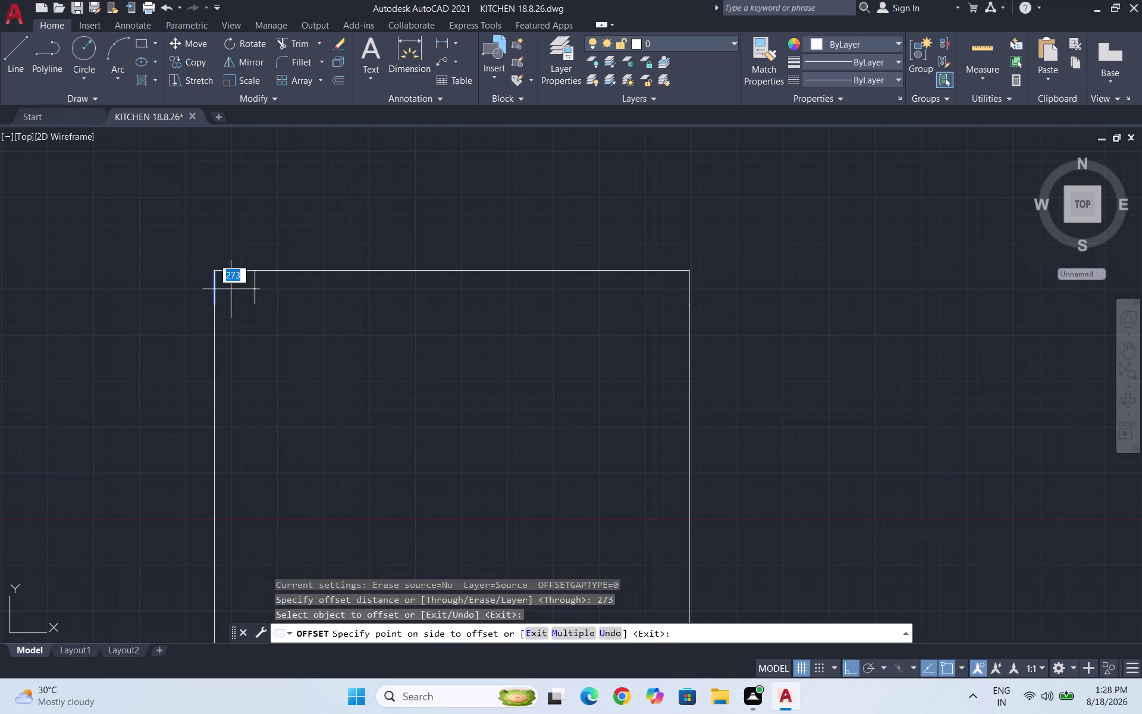
click(231, 289)
click(214, 314)
click(248, 319)
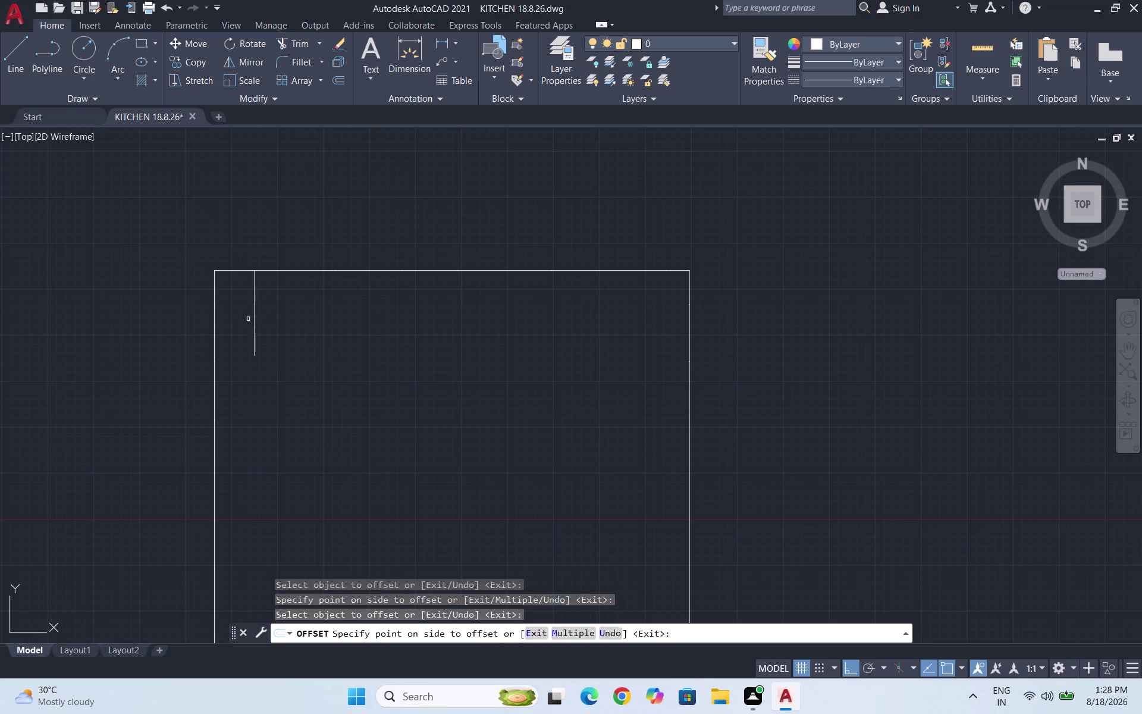
click(213, 369)
click(246, 369)
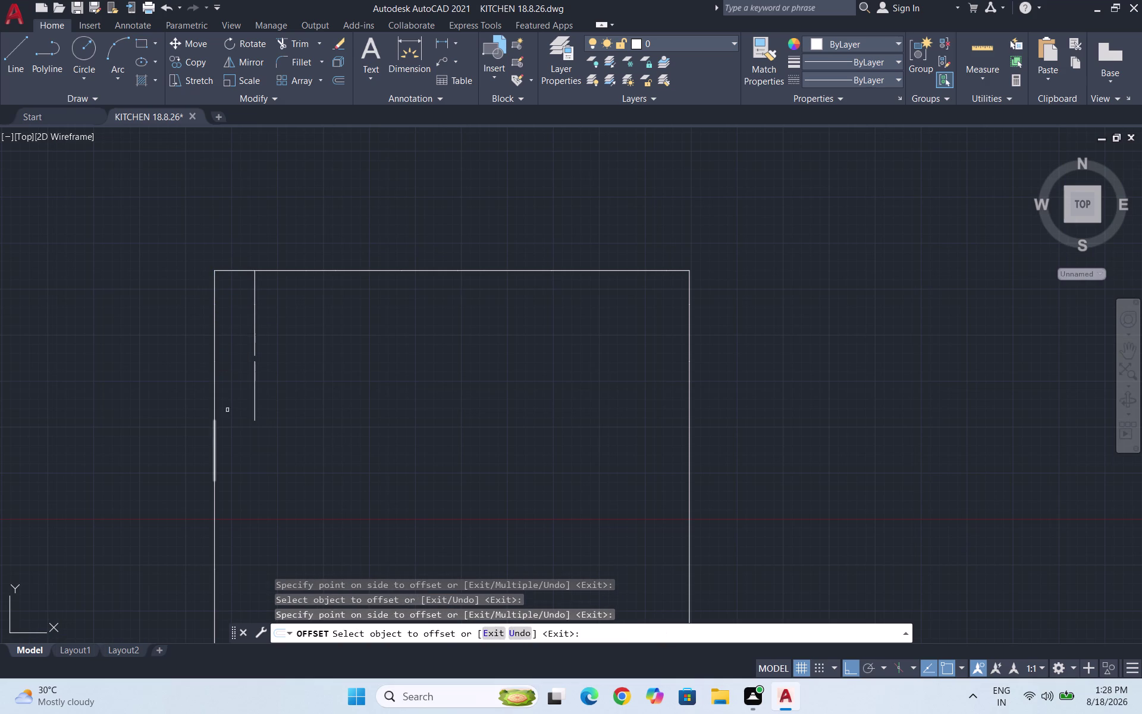
Offset the middle and lower left wall segments inward.
click(214, 357)
click(263, 408)
click(258, 407)
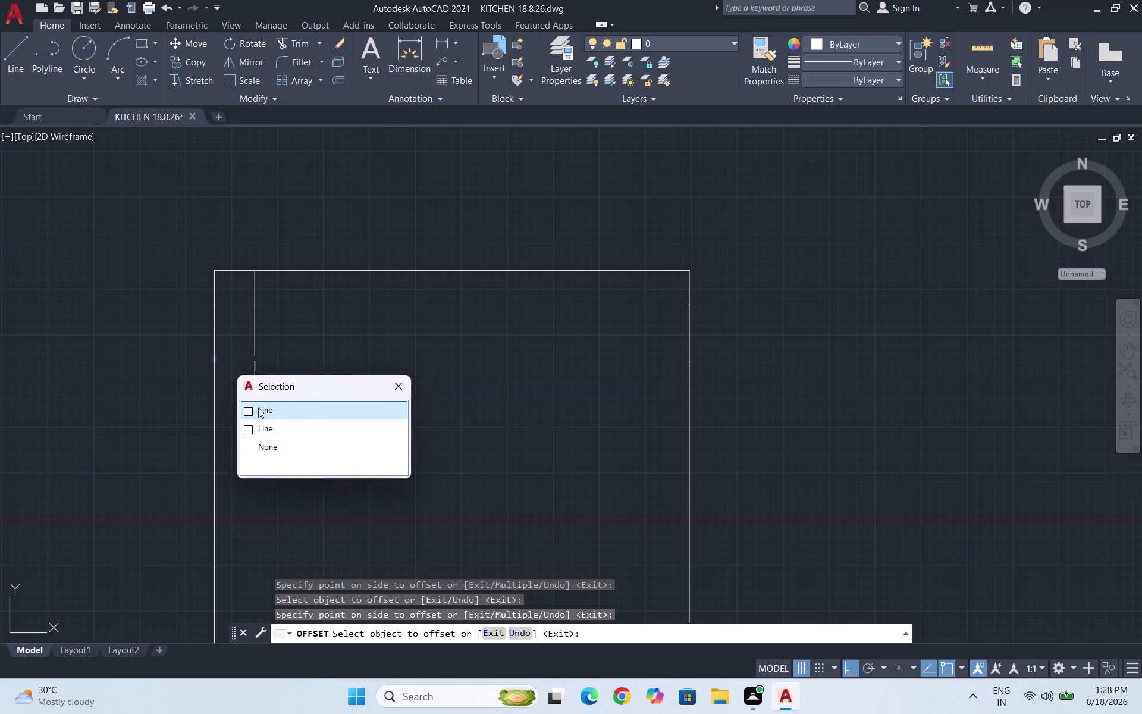
click(255, 368)
click(215, 446)
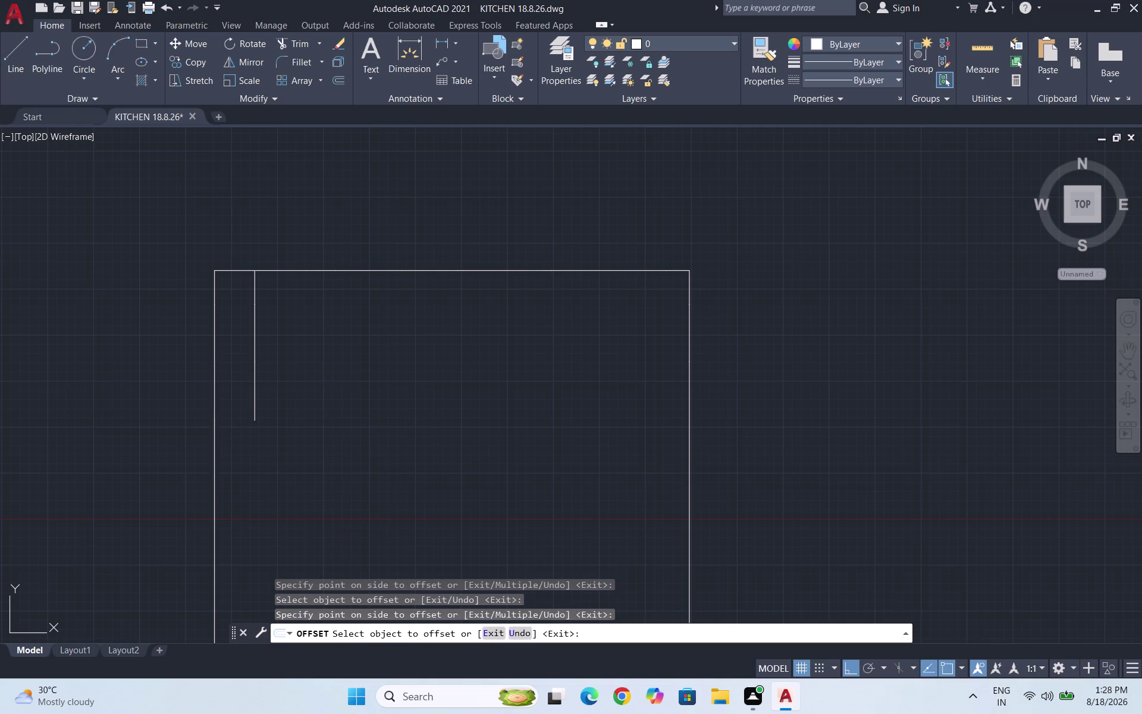
click(255, 439)
click(213, 512)
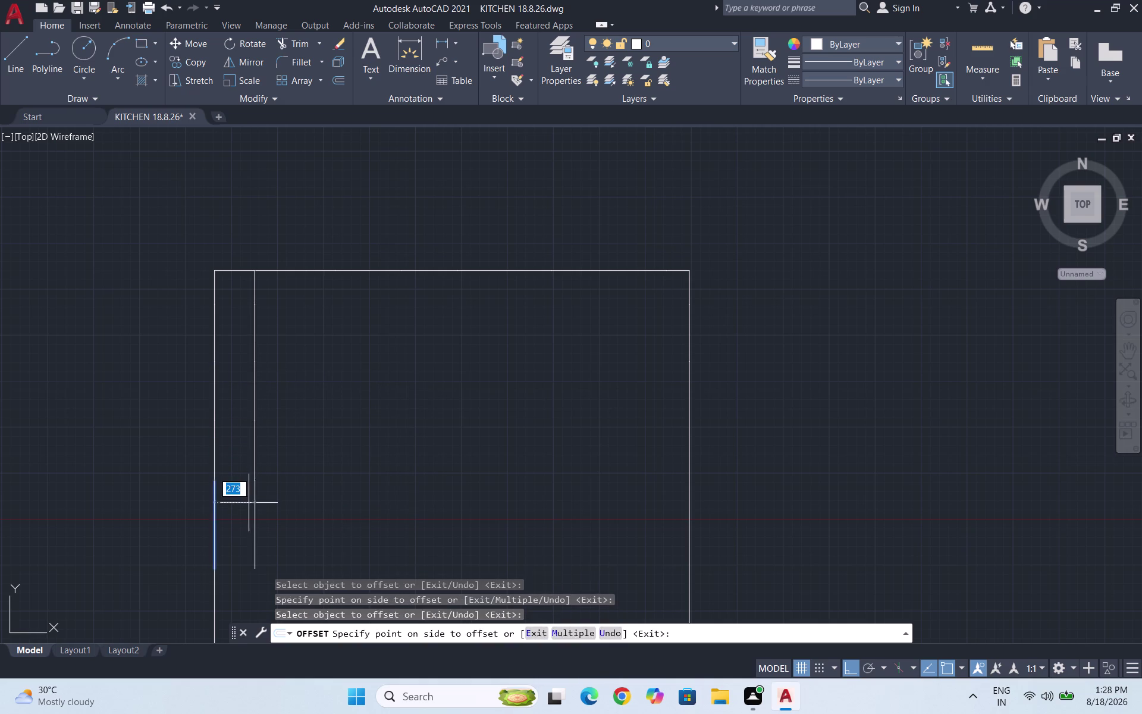
click(248, 503)
Offset the remaining bottom-left segments inward, then end the offset command.
scroll(down, 3)
click(260, 490)
click(267, 489)
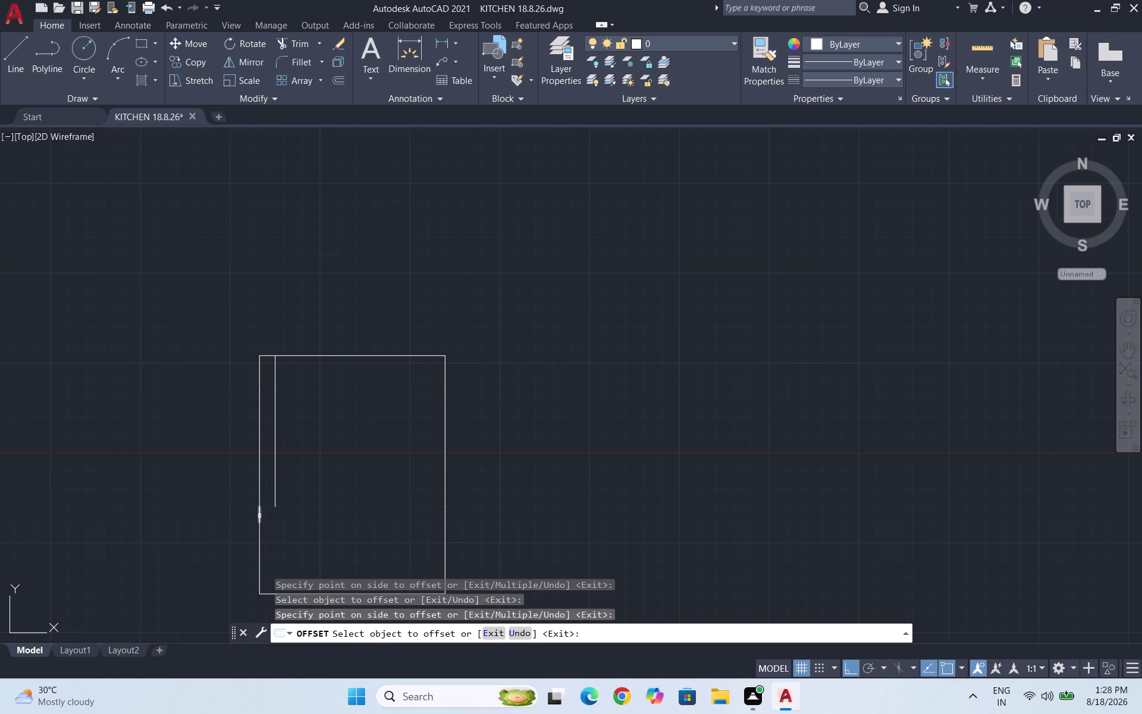
click(259, 515)
click(268, 517)
scroll(down, 3)
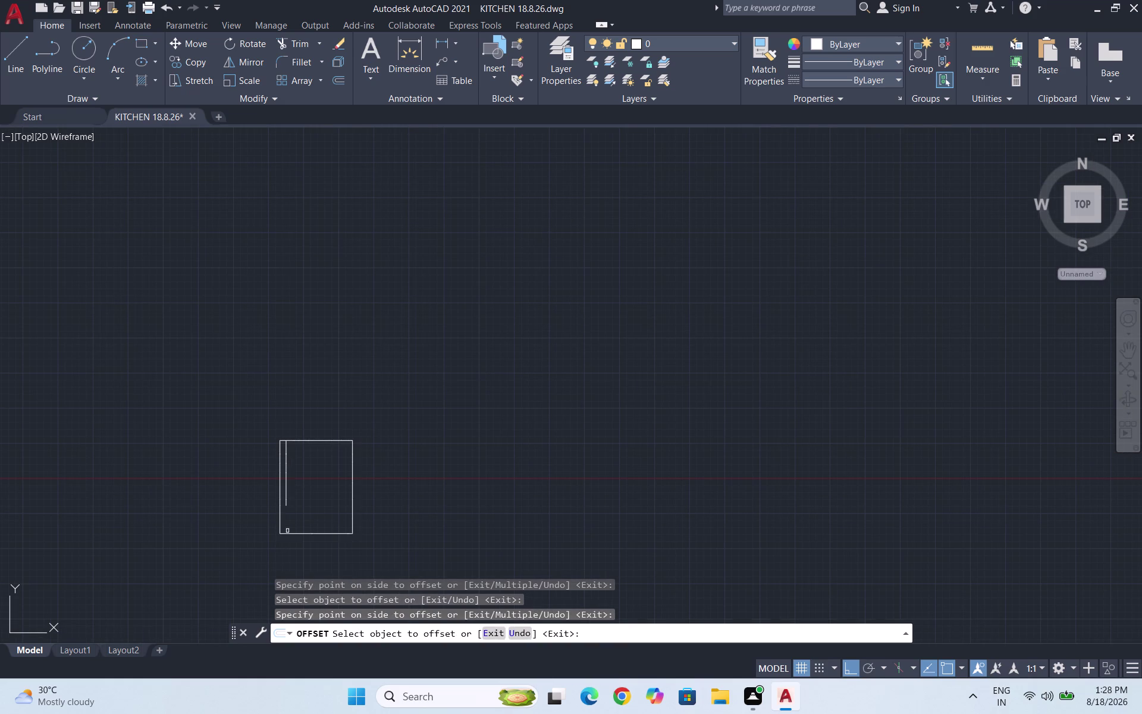
scroll(up, 3)
scroll(up, 3)
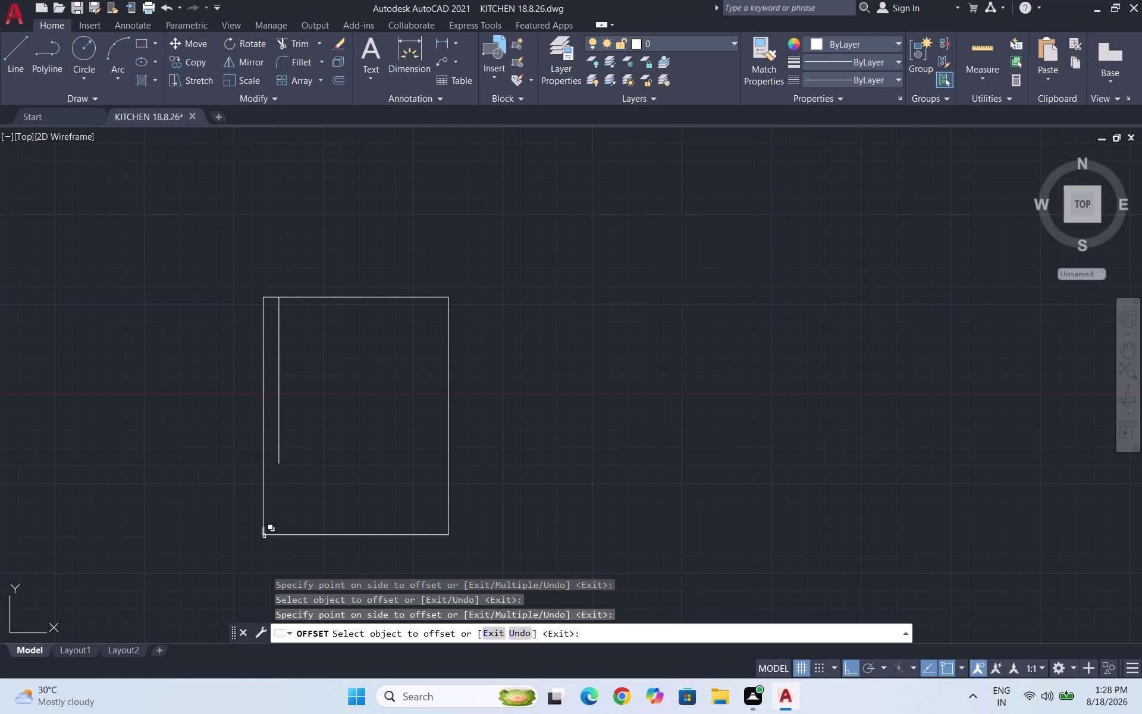
scroll(up, 3)
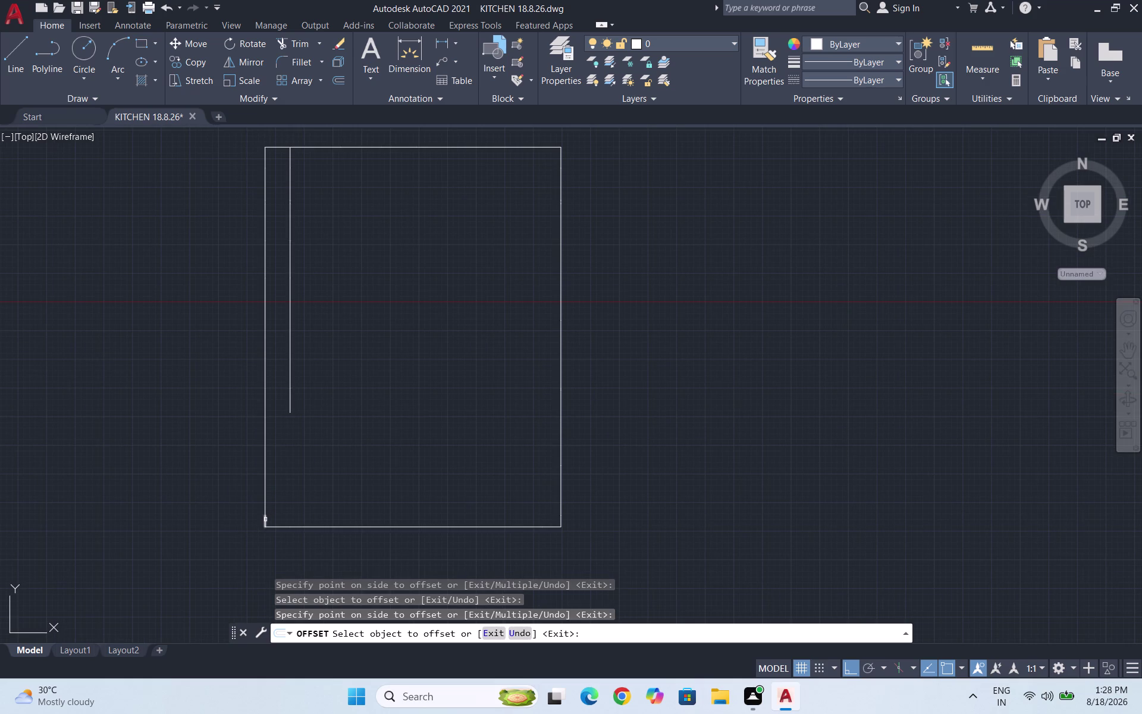
click(266, 519)
click(300, 517)
scroll(down, 3)
scroll(down, 3)
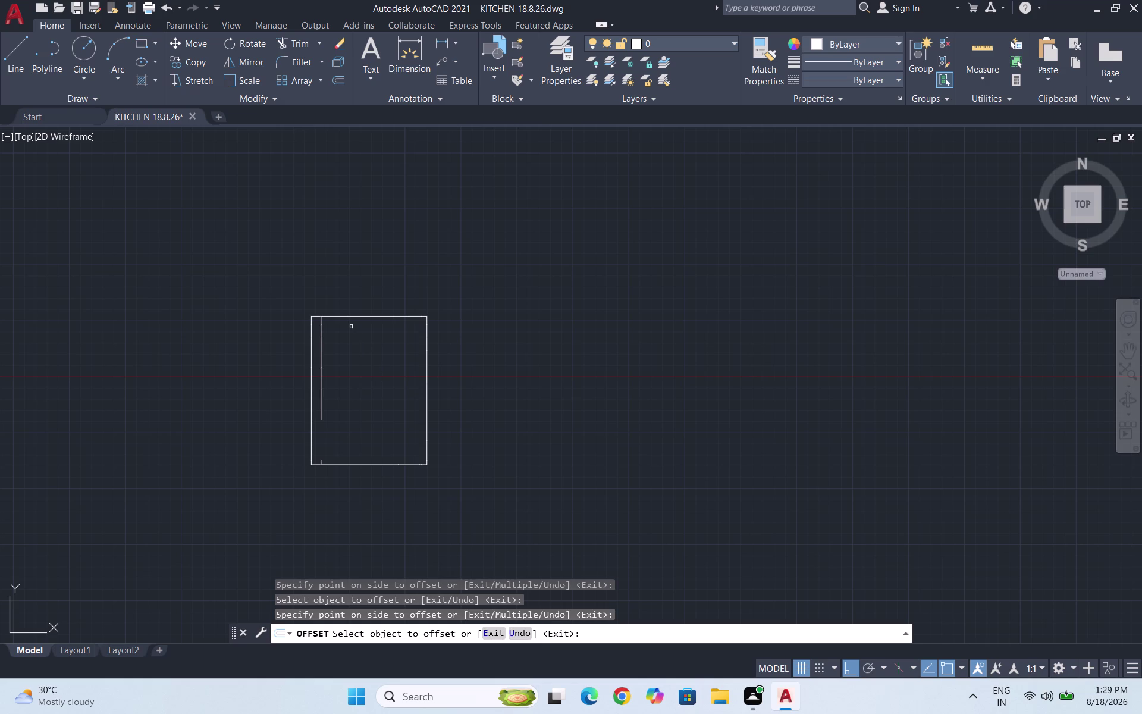
key(Escape)
key(Escape)
scroll(down, 3)
scroll(up, 3)
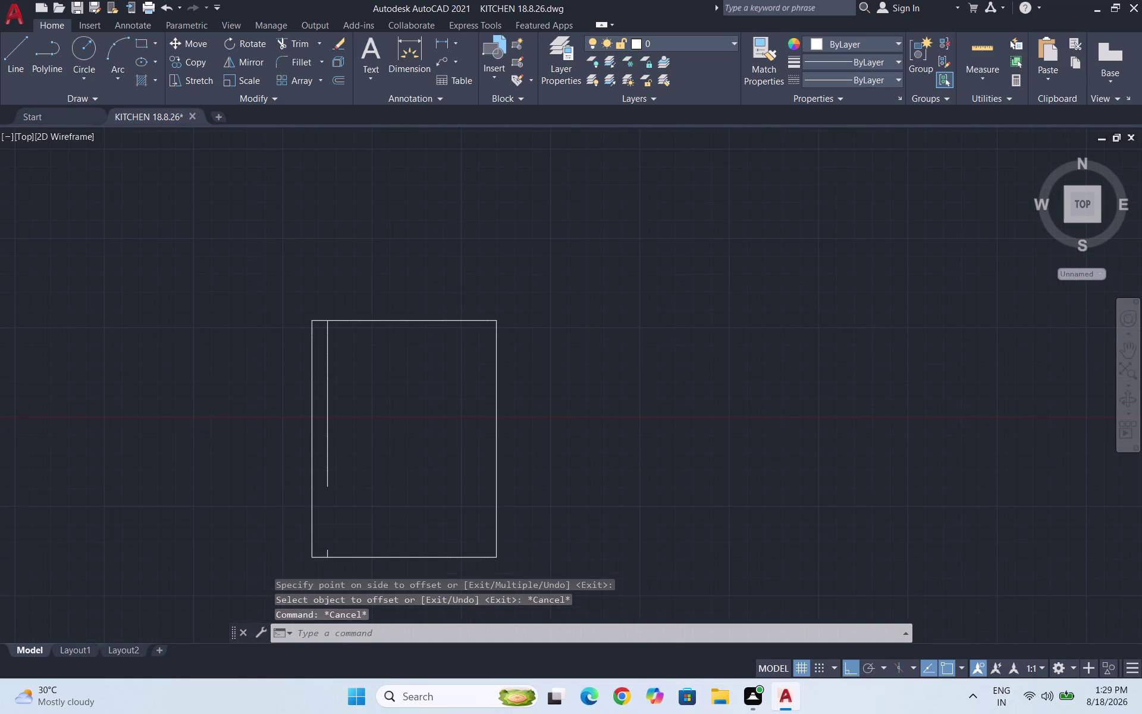
Offset the first three top wall segments 229 units downward into the room.
key(o)
key(Return)
text(22)
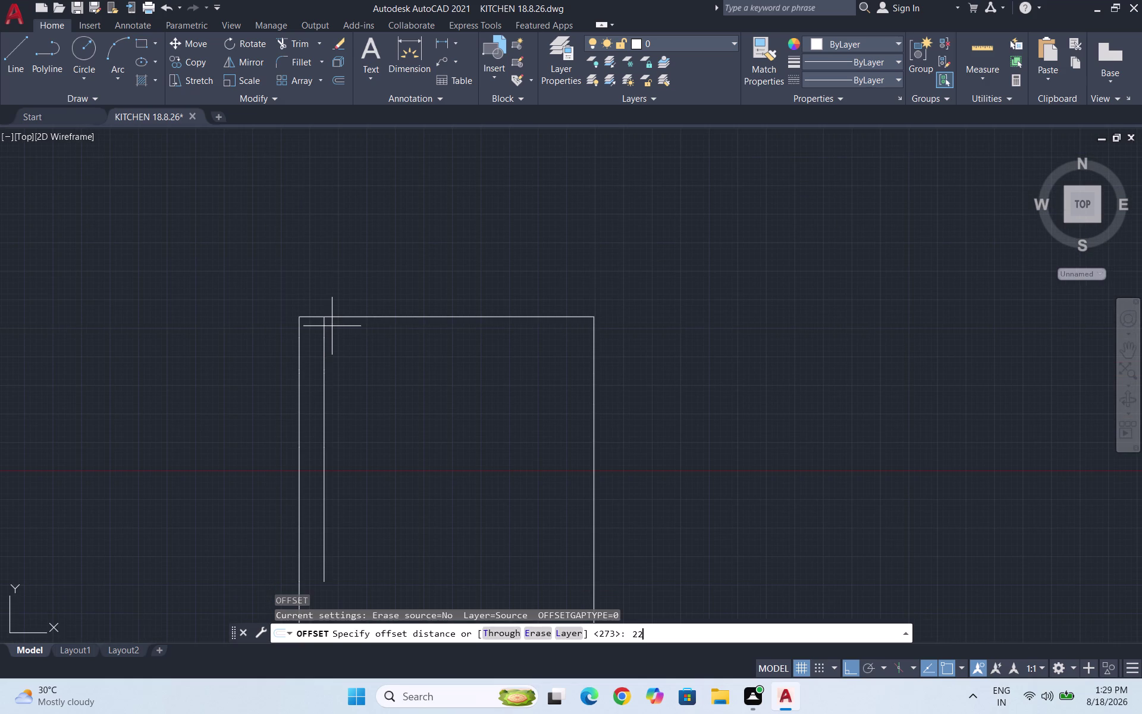
key(9)
key(Return)
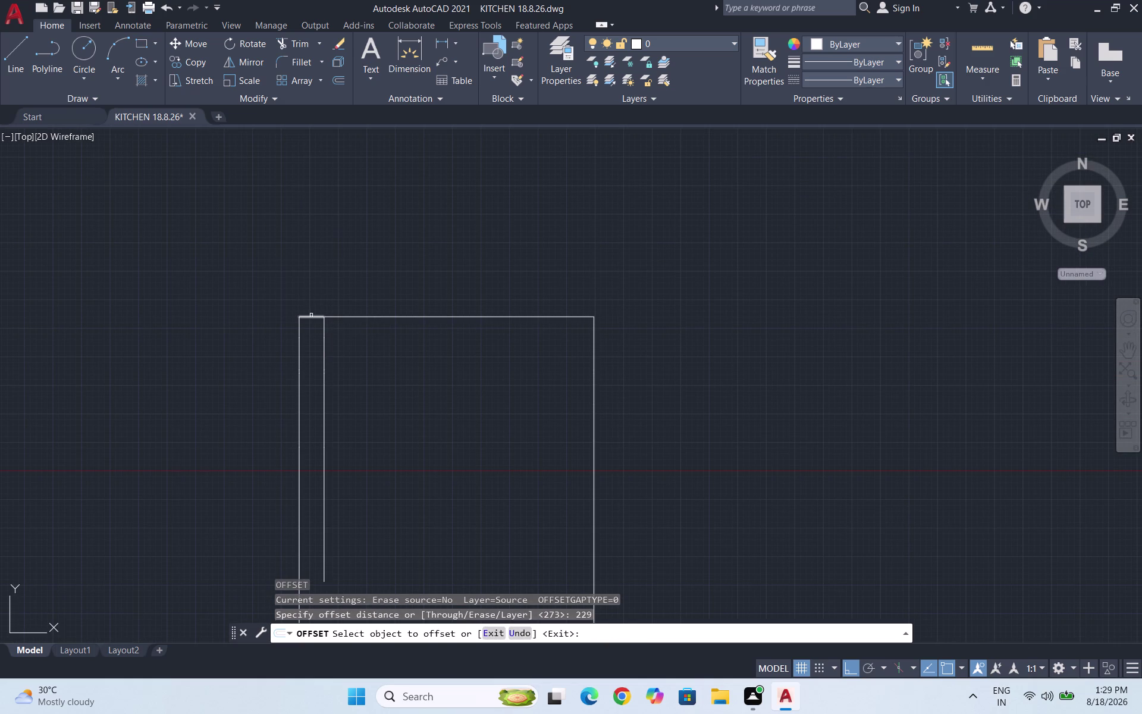
click(311, 318)
click(316, 334)
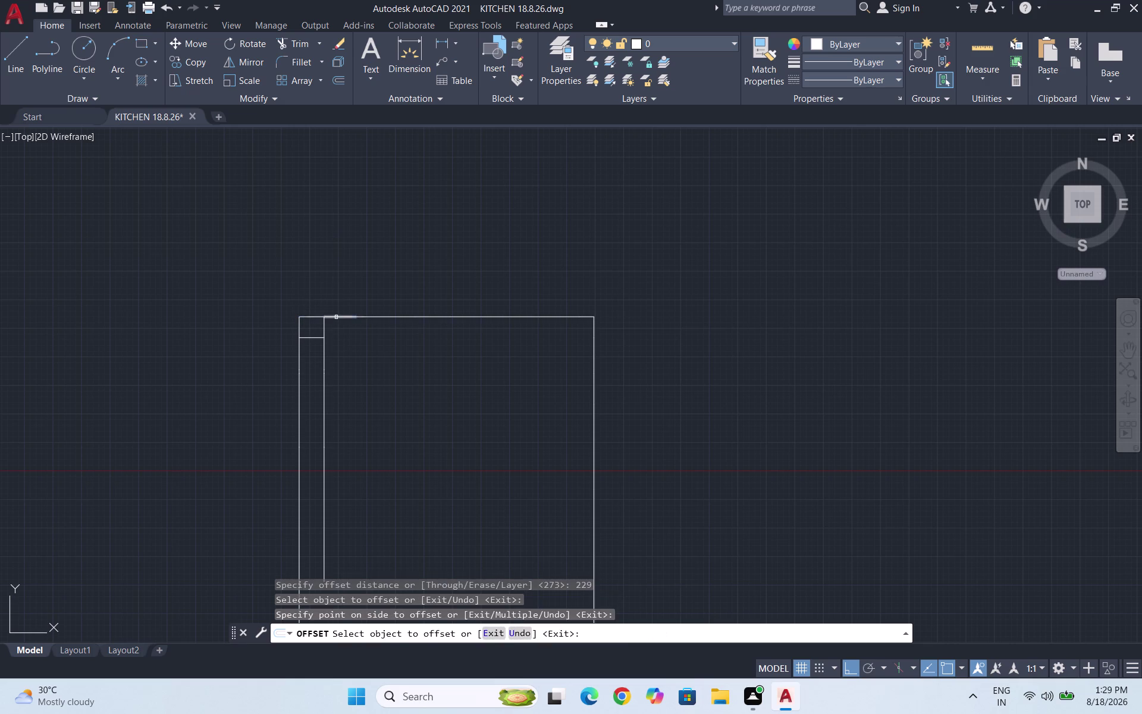
click(336, 317)
click(338, 336)
click(371, 317)
click(371, 336)
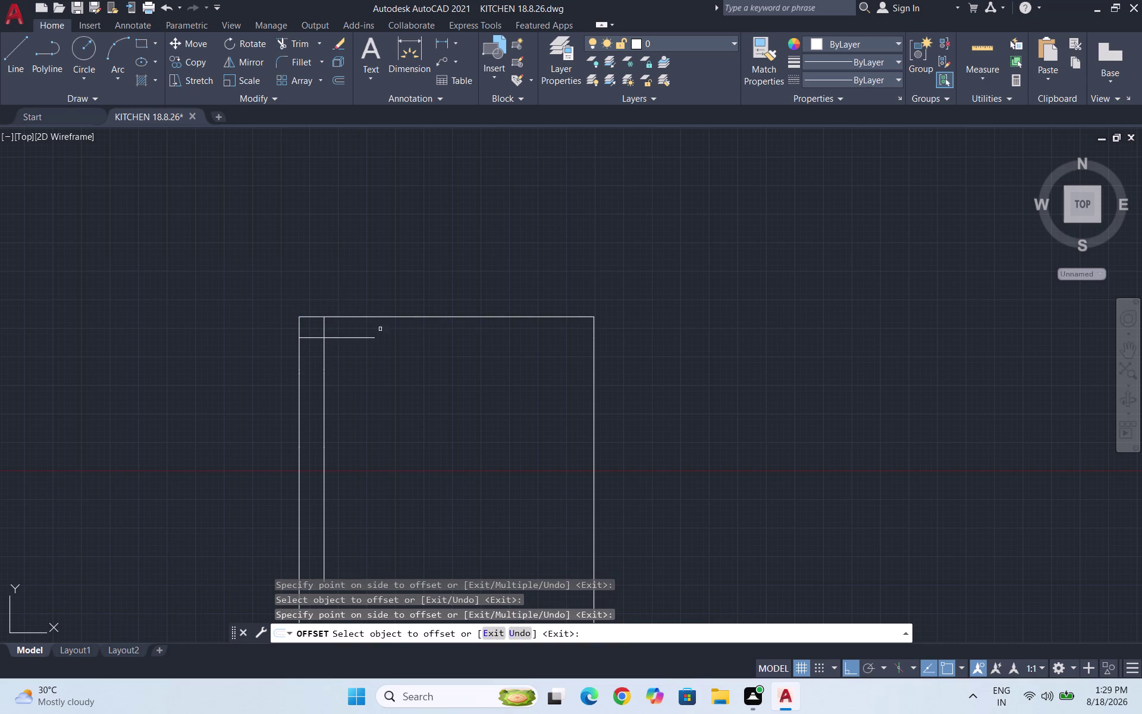
Offset the remaining top wall segments 229 units inward, then end the offset.
click(391, 316)
click(391, 335)
click(429, 315)
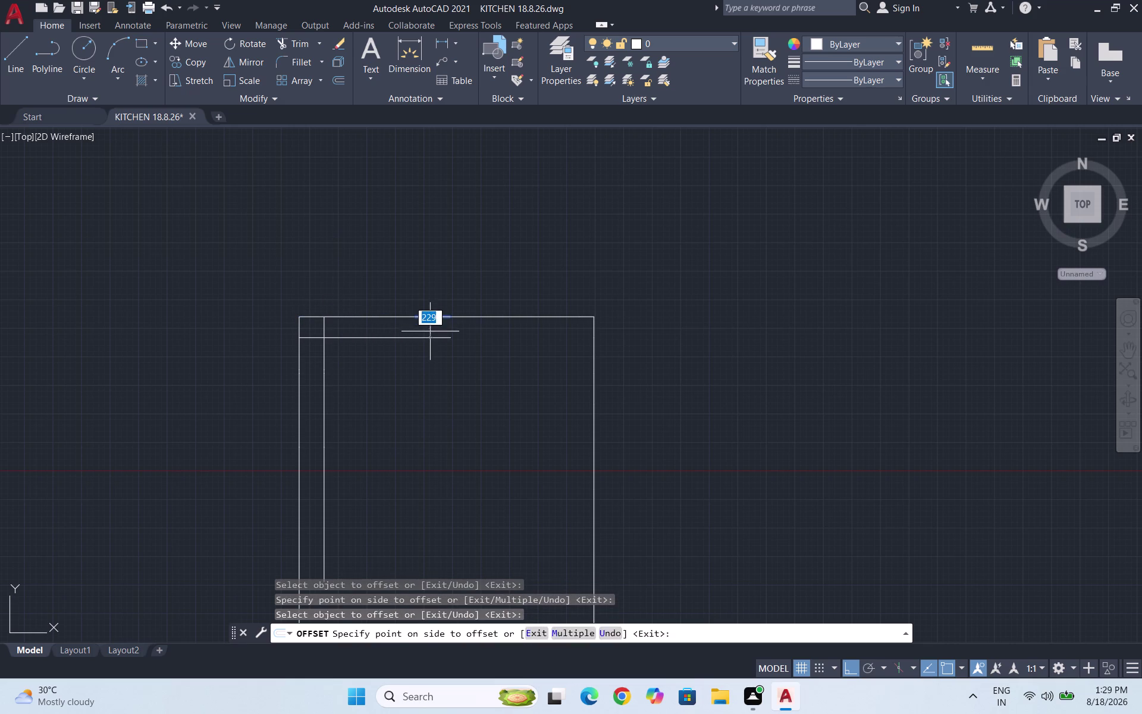
click(430, 331)
click(466, 317)
click(463, 340)
click(540, 317)
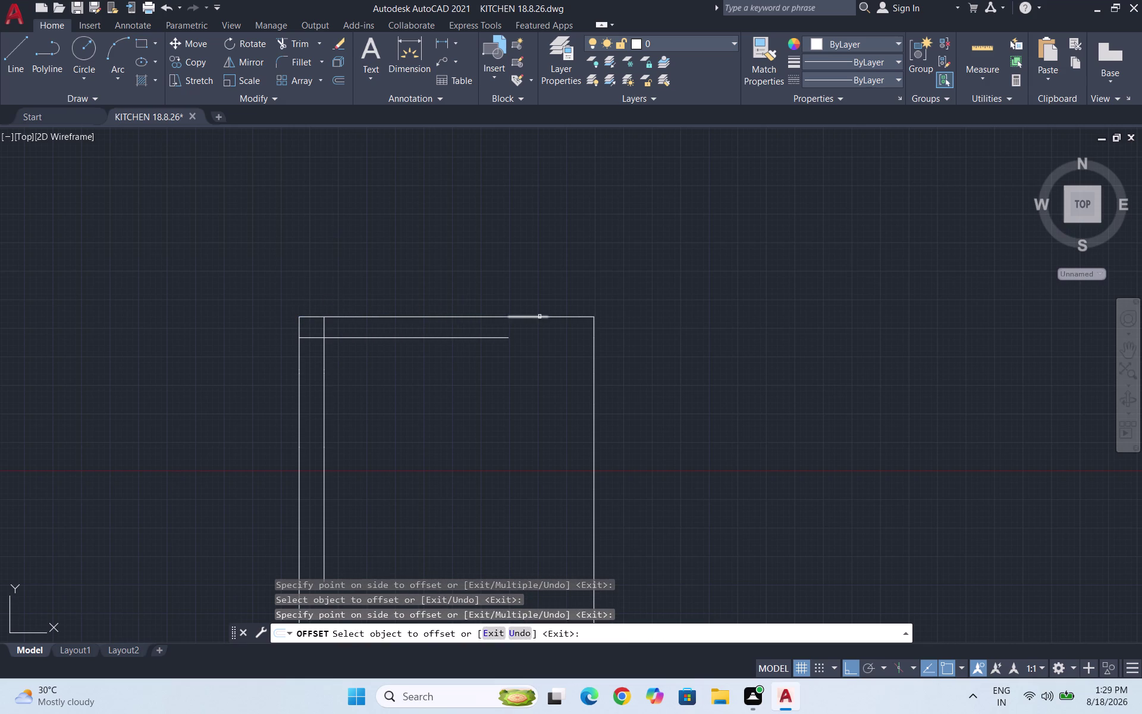
click(536, 339)
click(564, 317)
click(563, 342)
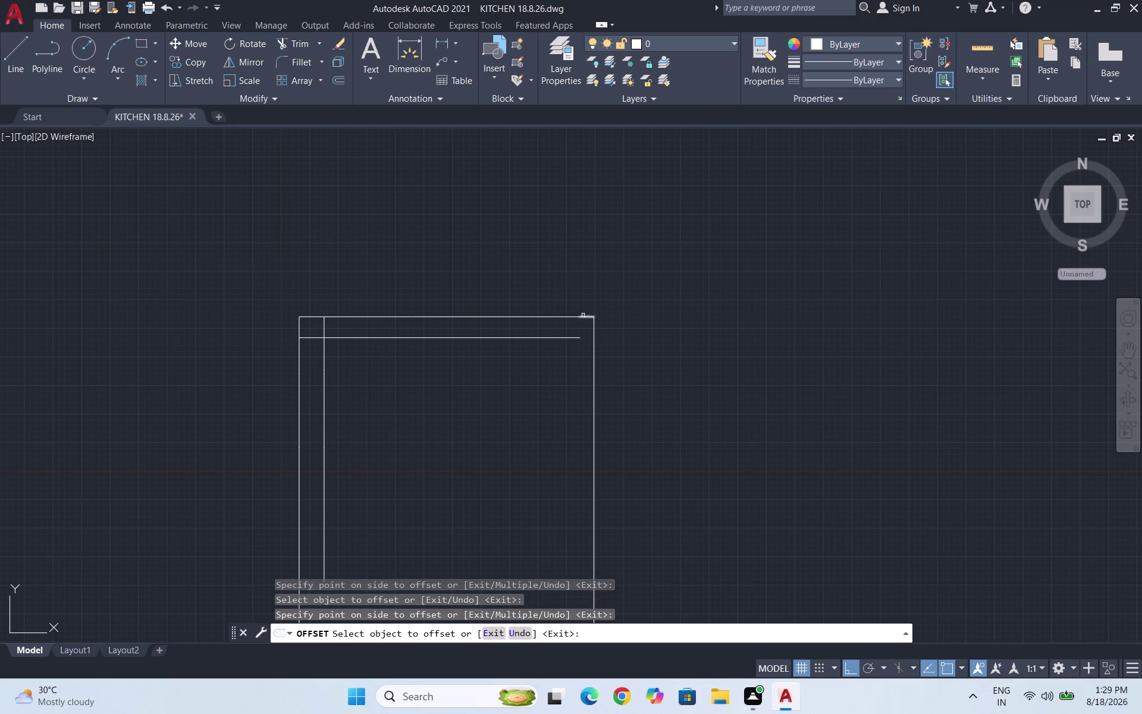
click(583, 317)
click(582, 336)
key(Escape)
scroll(down, 3)
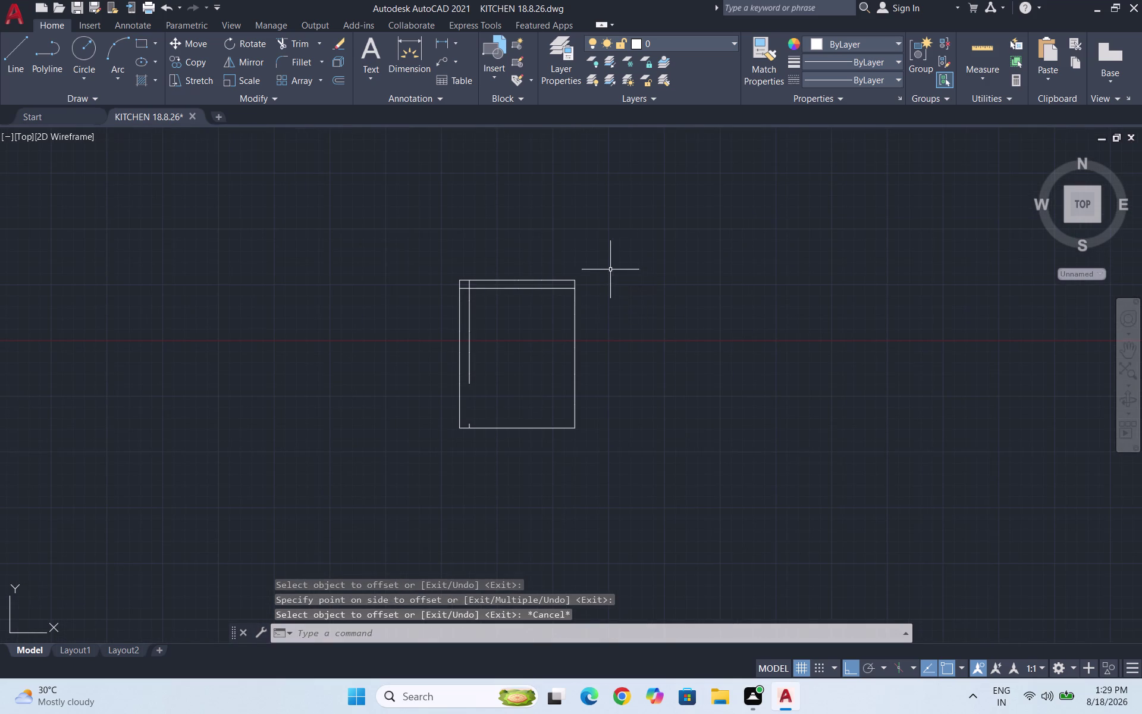
scroll(up, 3)
Offset the upper right wall segments 155 units into the room.
key(Escape)
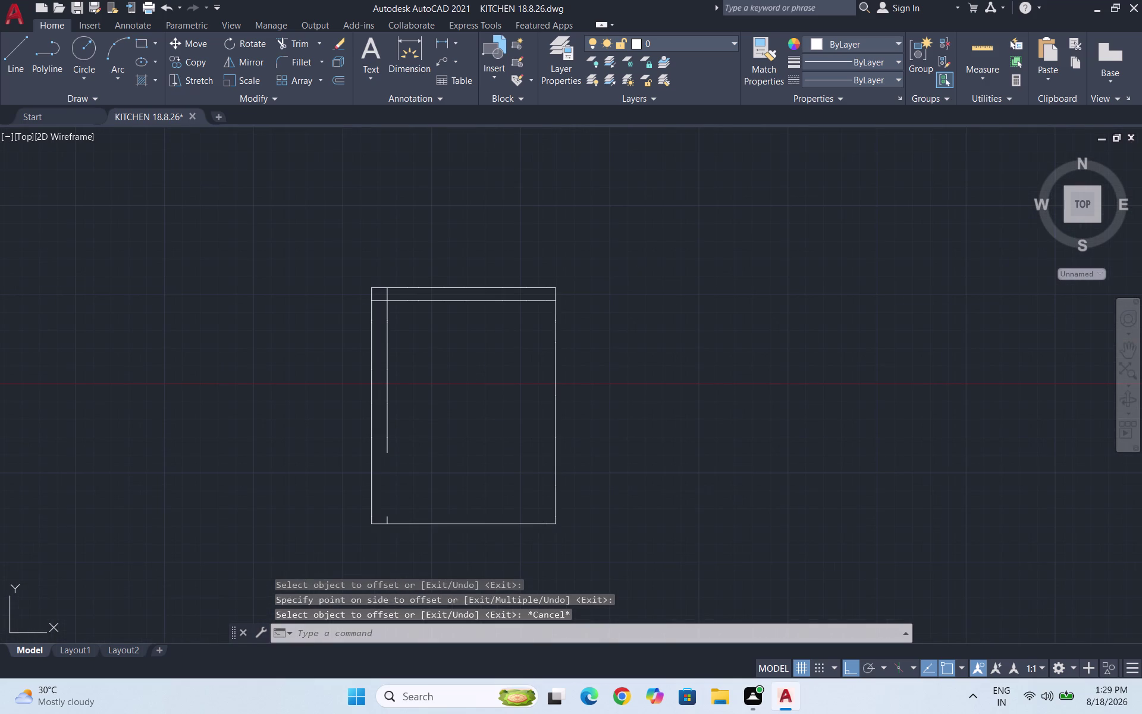
key(o)
key(Return)
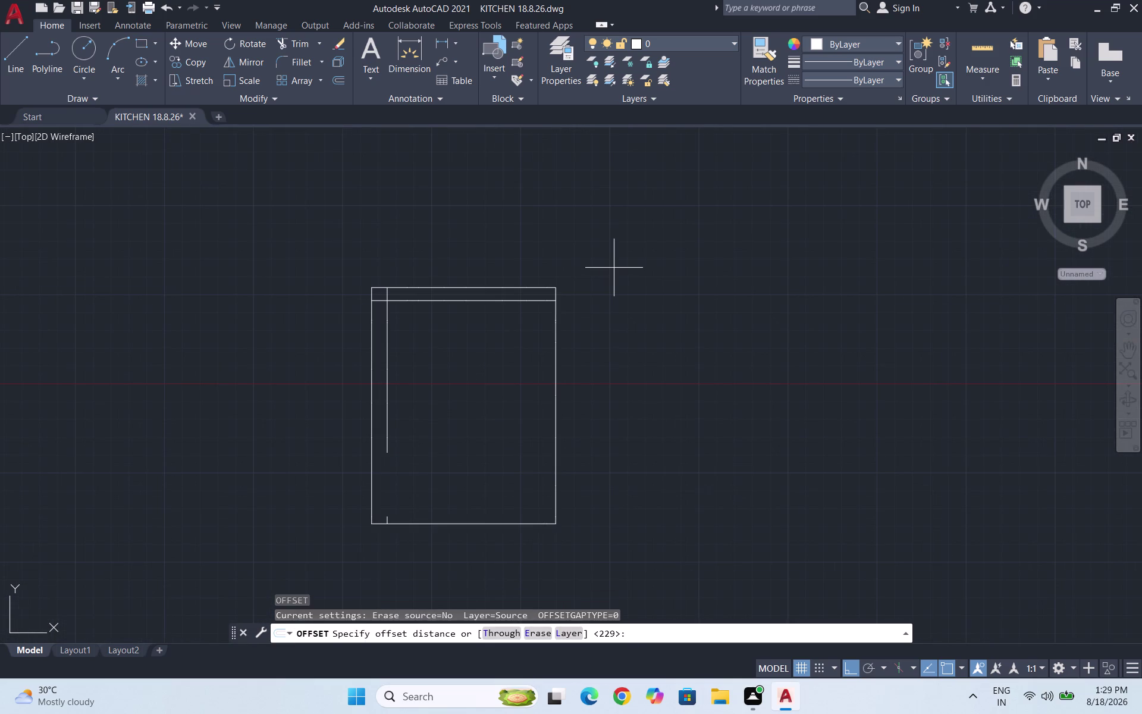
text(155)
key(Return)
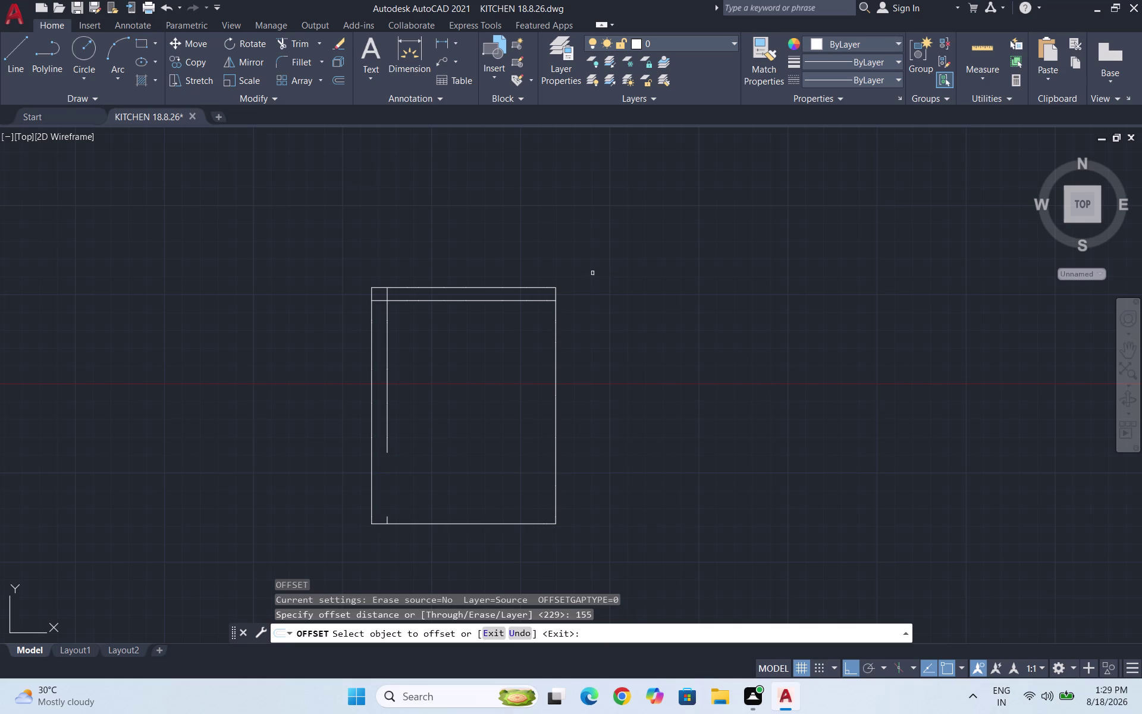
click(556, 295)
click(538, 301)
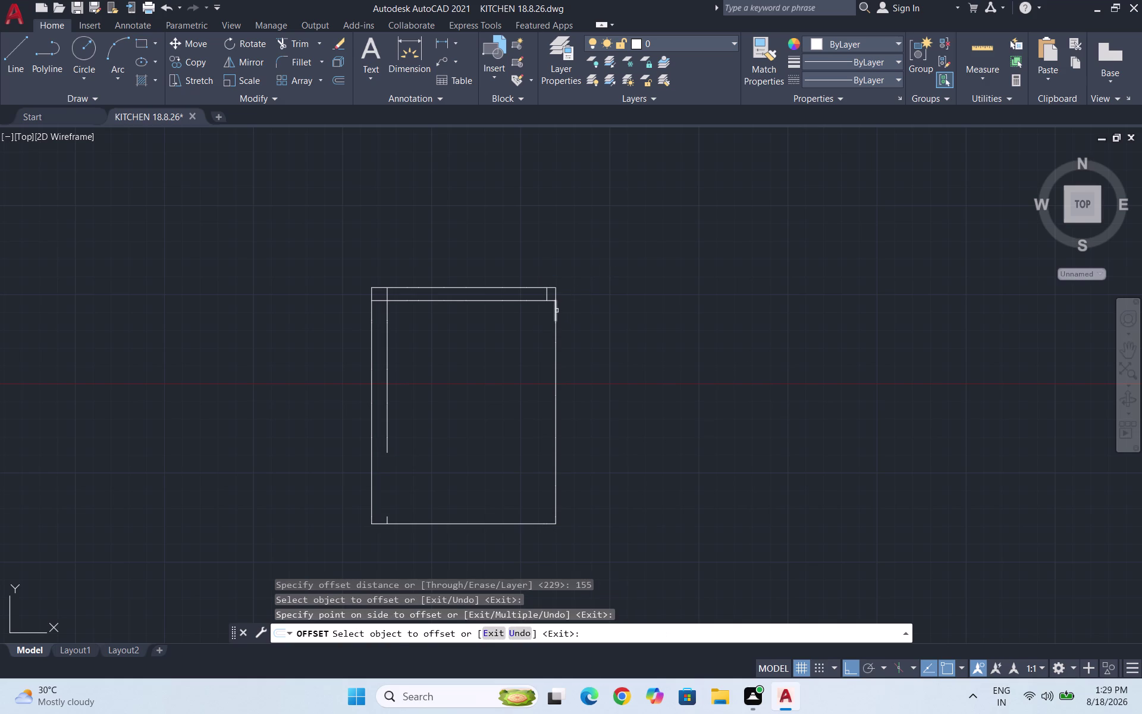
click(556, 310)
click(550, 313)
click(554, 311)
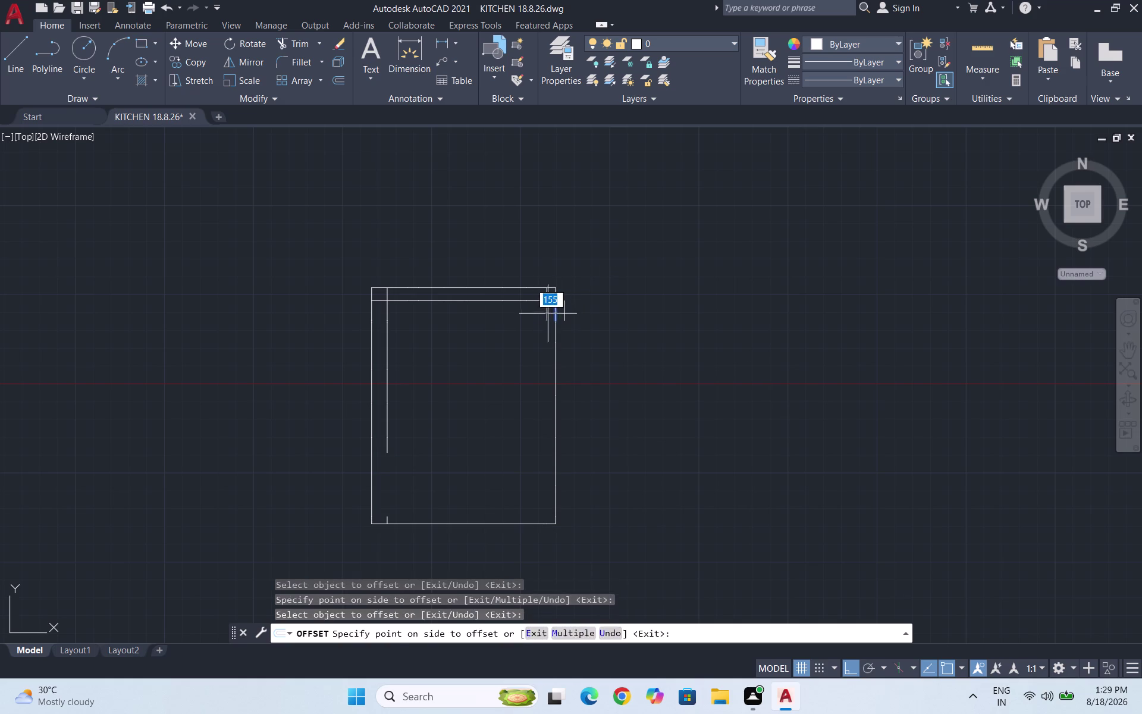
click(547, 314)
click(556, 334)
click(544, 335)
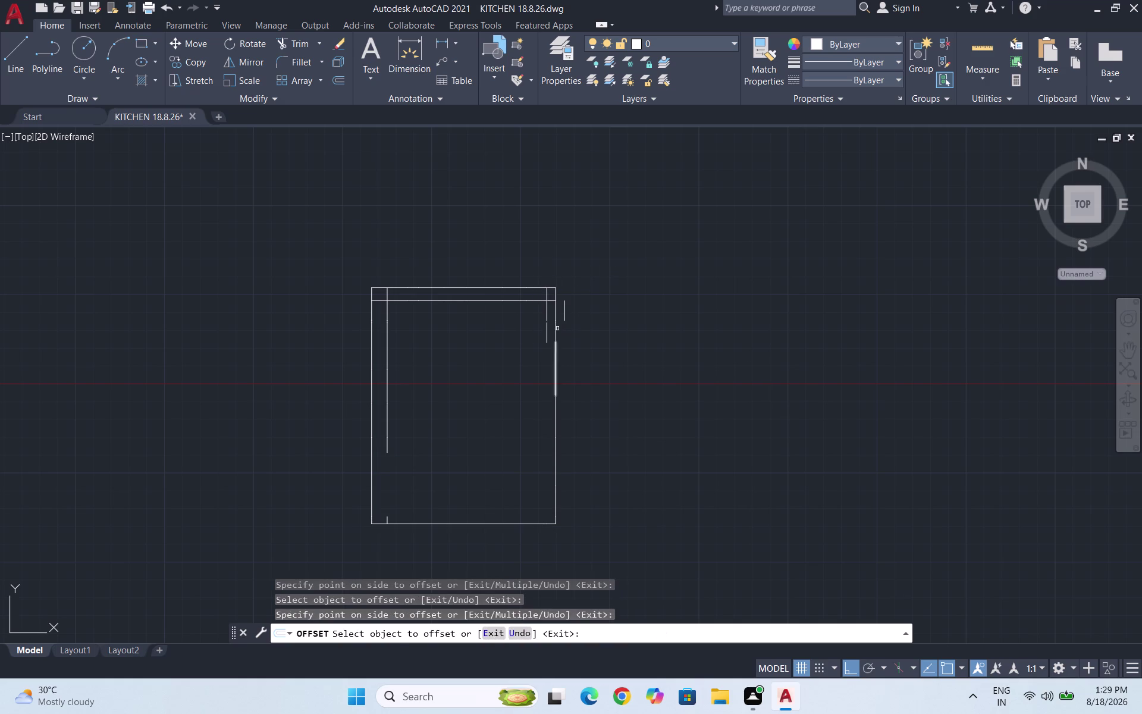
Offset the overlapping and middle right wall lines 155 units inward.
scroll(up, 3)
click(556, 318)
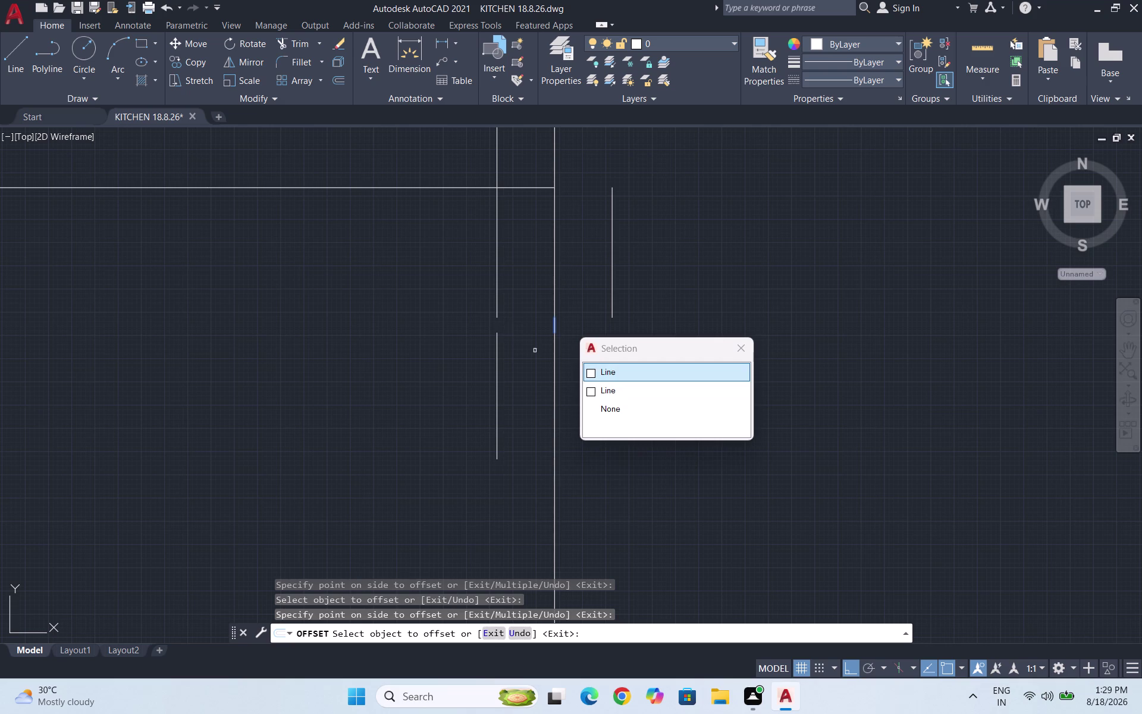
click(589, 370)
click(483, 339)
scroll(down, 3)
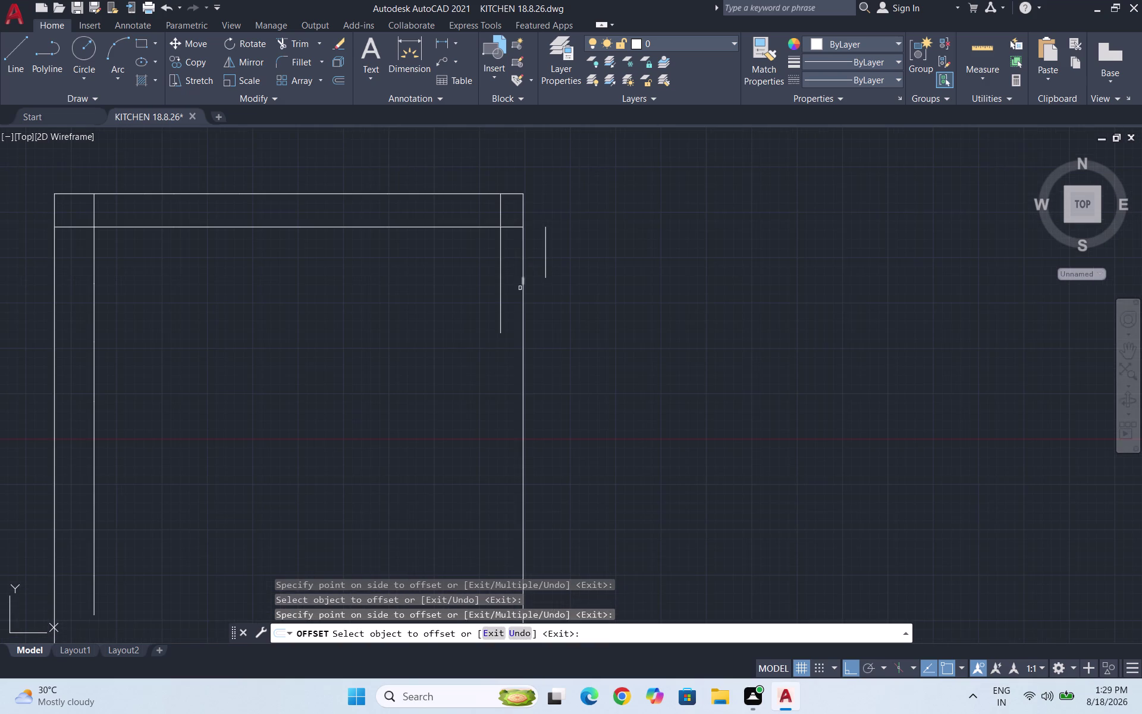
scroll(down, 3)
click(522, 351)
click(503, 357)
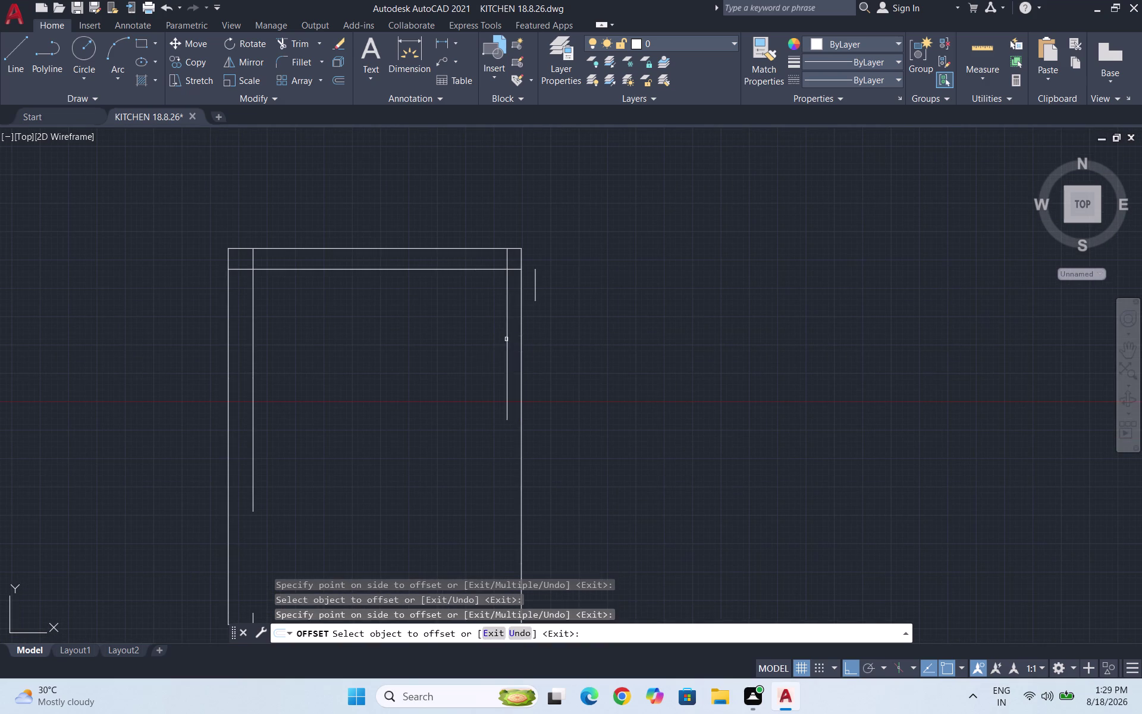
scroll(down, 3)
scroll(up, 3)
click(543, 320)
click(516, 331)
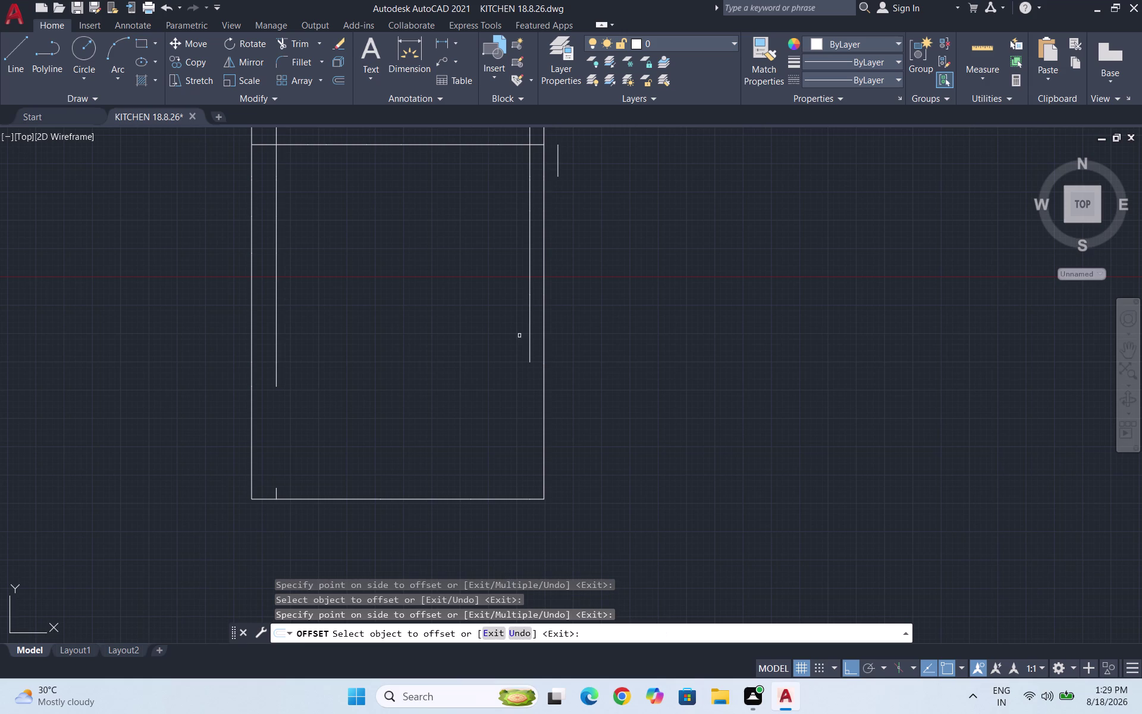
Offset the lower right wall segments 155 units inward, then end the offset.
scroll(down, 3)
scroll(up, 3)
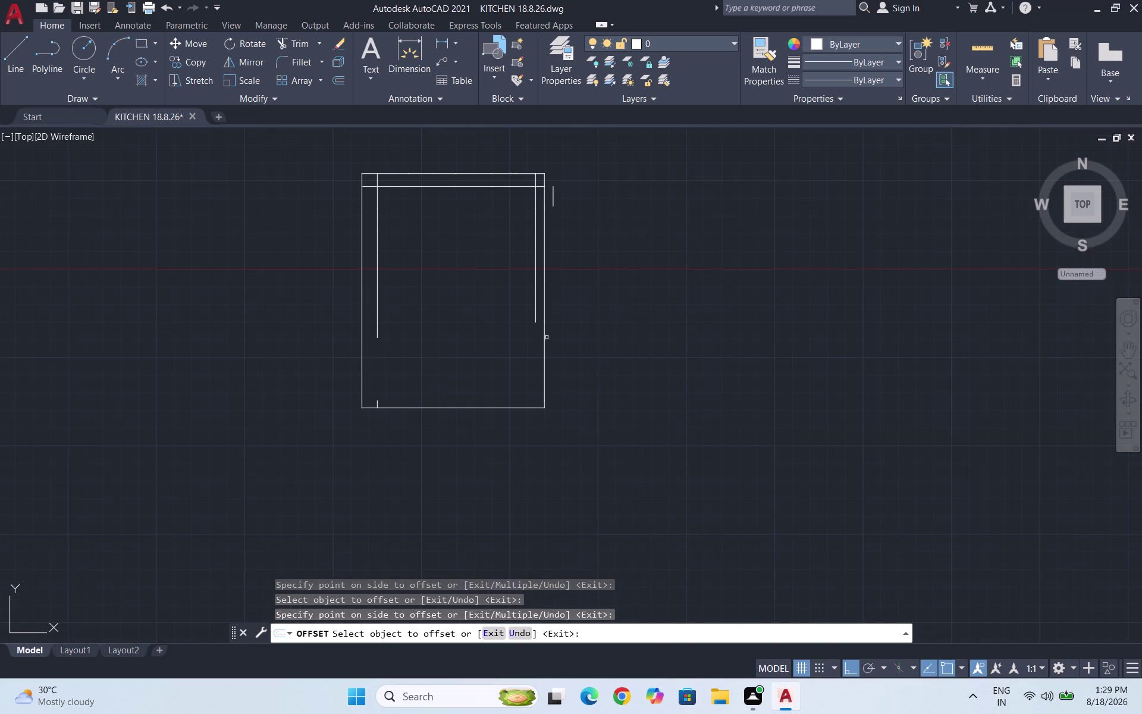
scroll(down, 3)
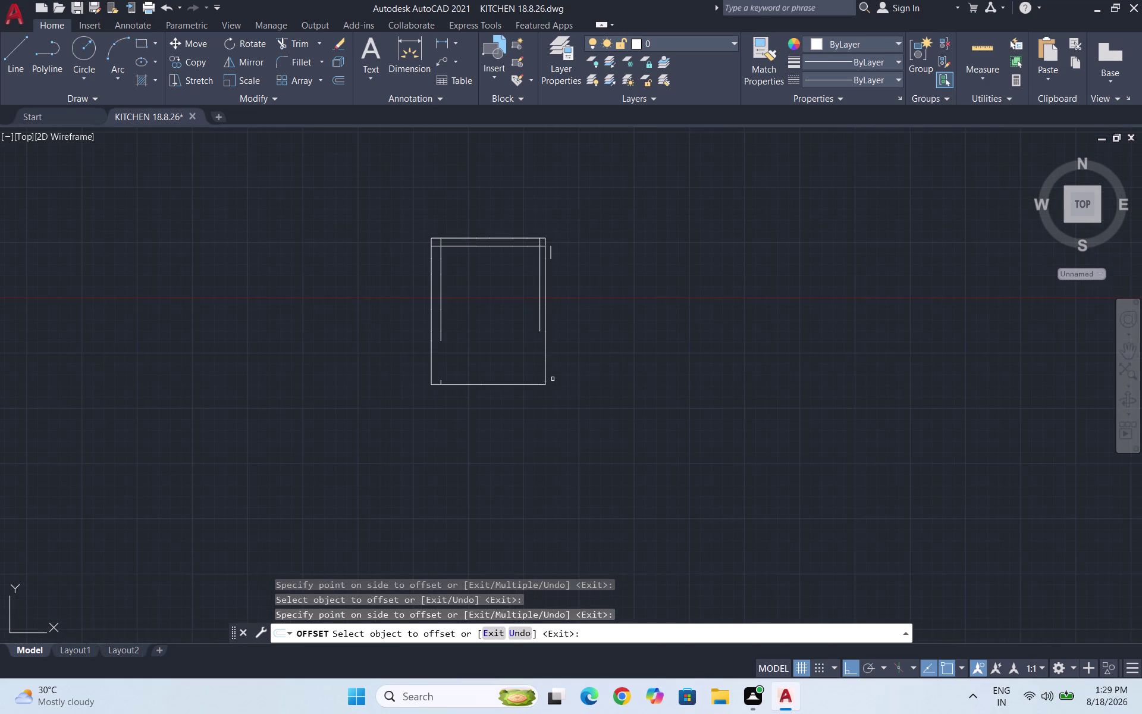
scroll(up, 3)
click(538, 358)
click(505, 360)
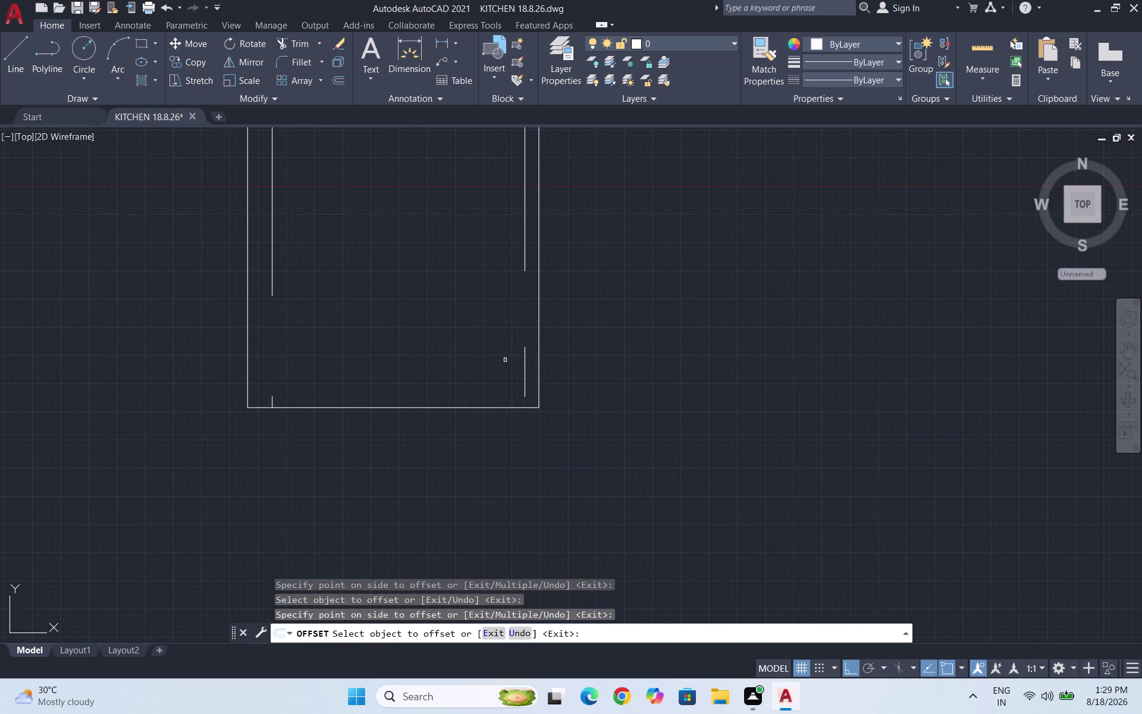
click(537, 401)
click(523, 399)
scroll(down, 3)
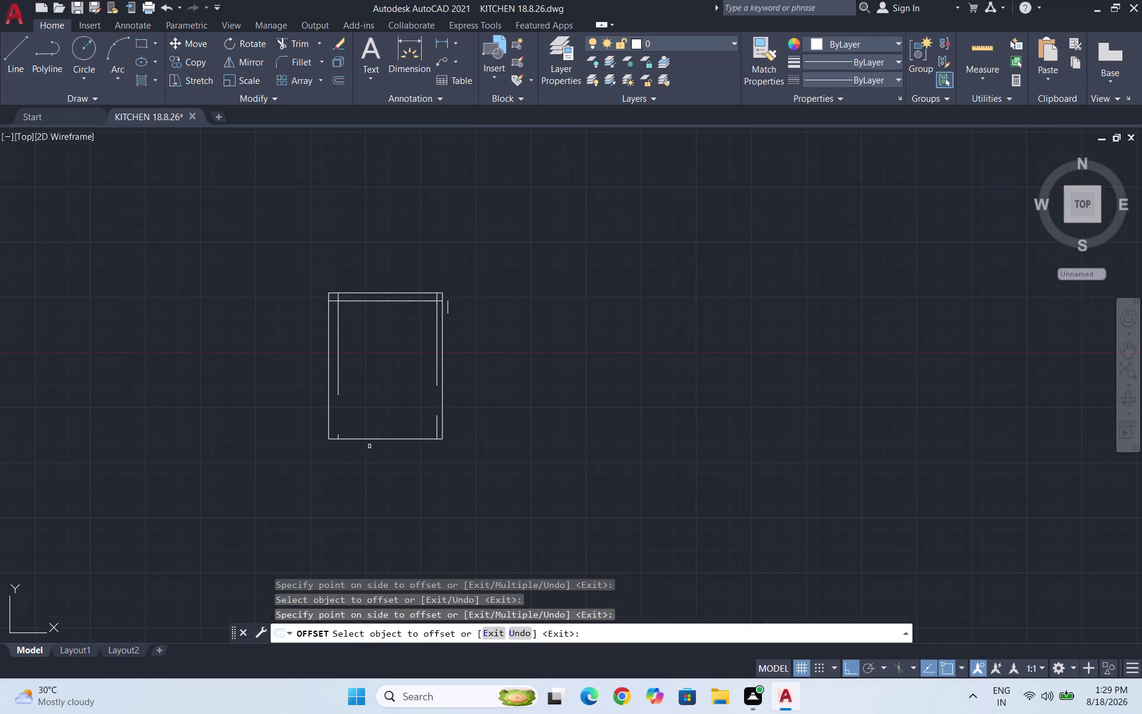
scroll(down, 3)
key(Escape)
scroll(up, 3)
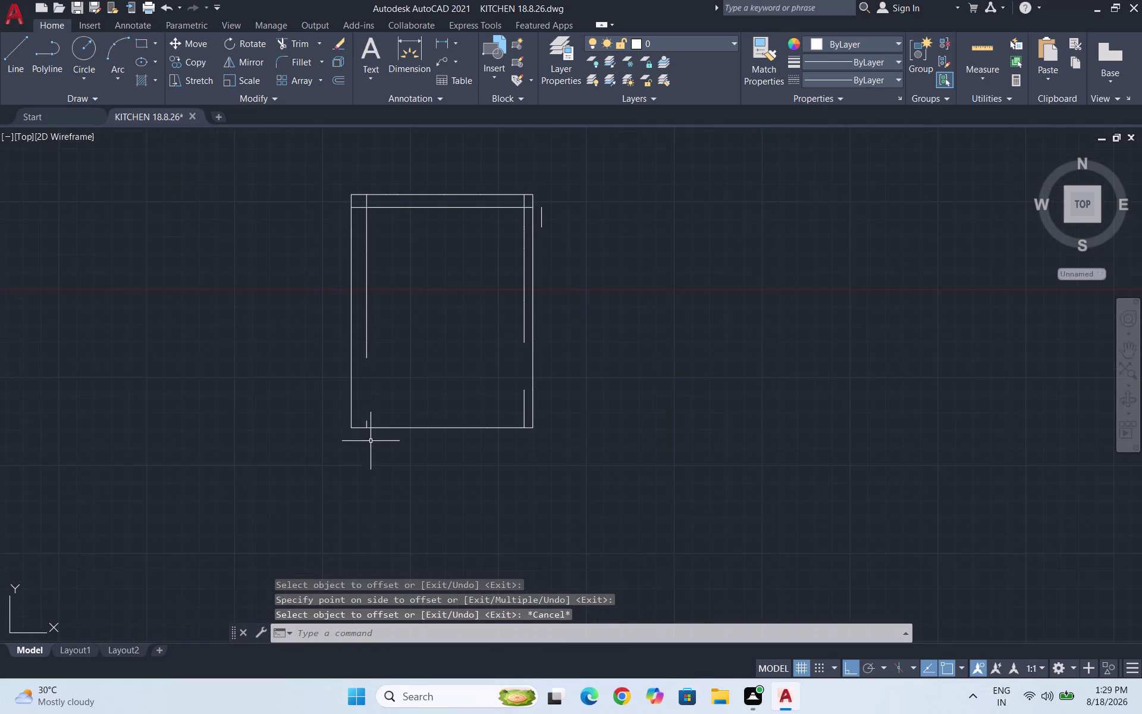
Offset the left bottom wall segments 124 units inward.
scroll(up, 3)
key(o)
key(Return)
text(12)
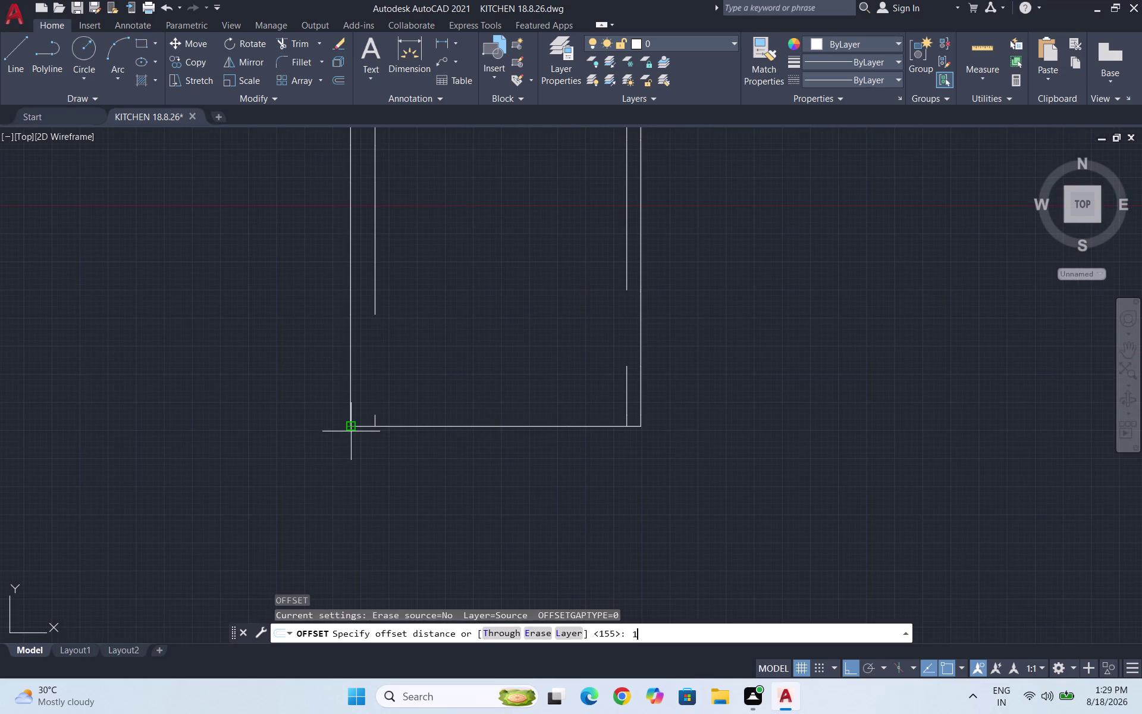
text(4)
key(Return)
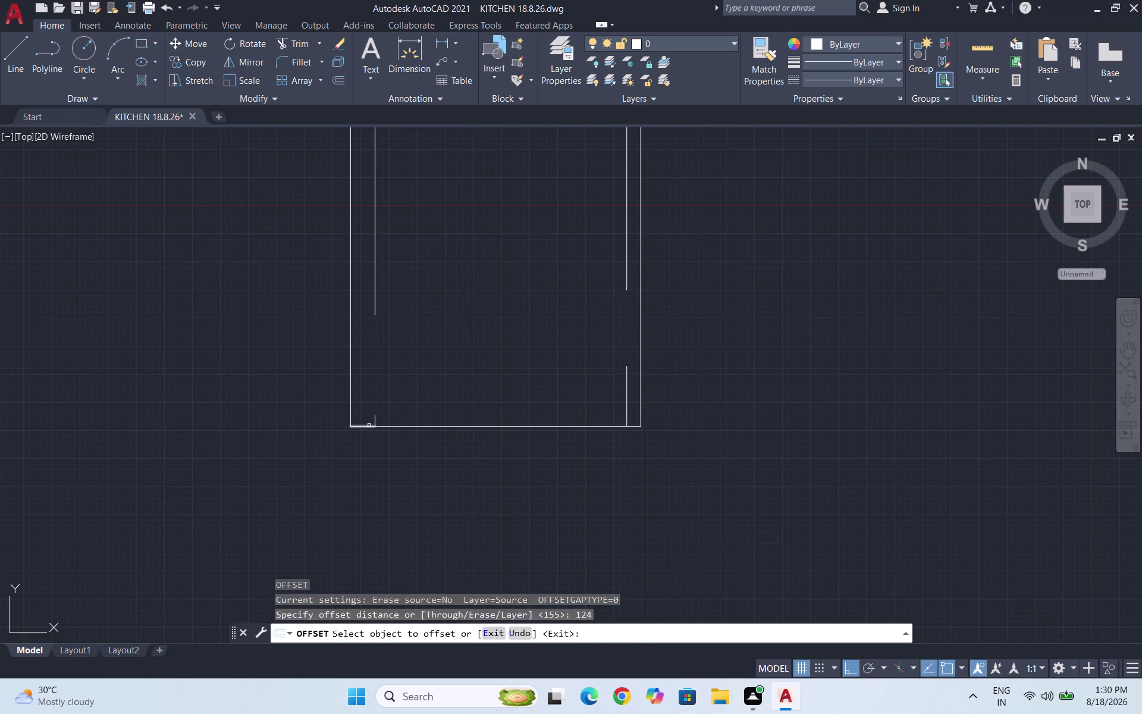
click(368, 426)
click(367, 407)
click(397, 426)
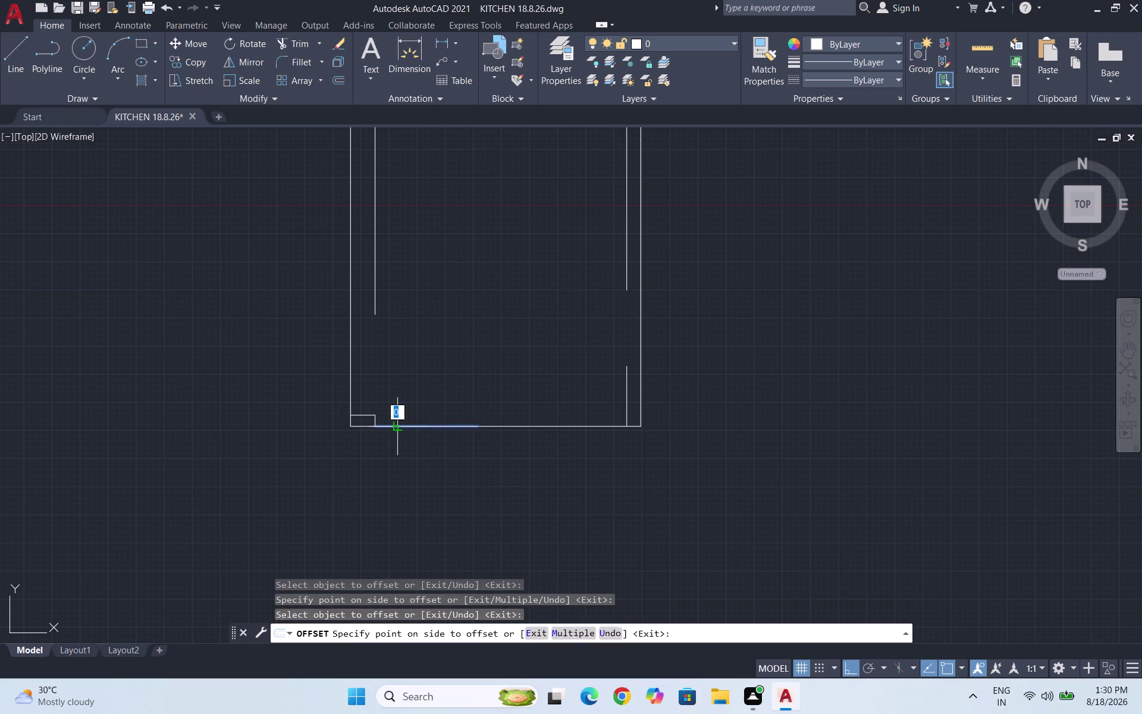
click(396, 419)
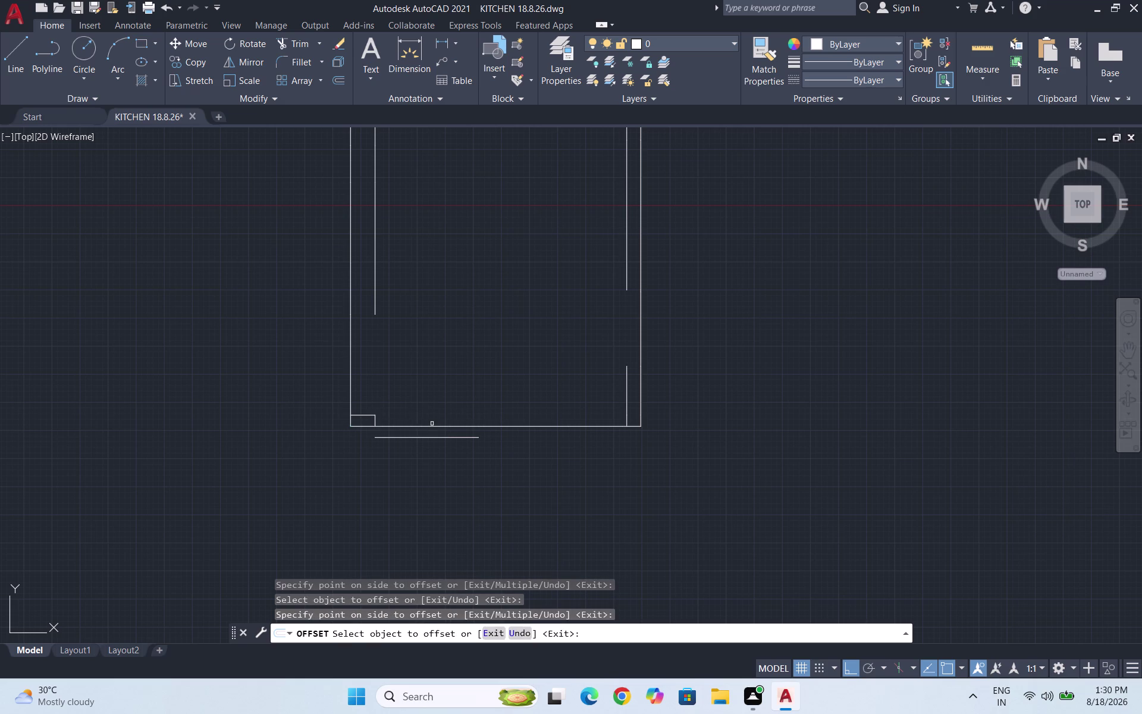
click(430, 427)
click(429, 415)
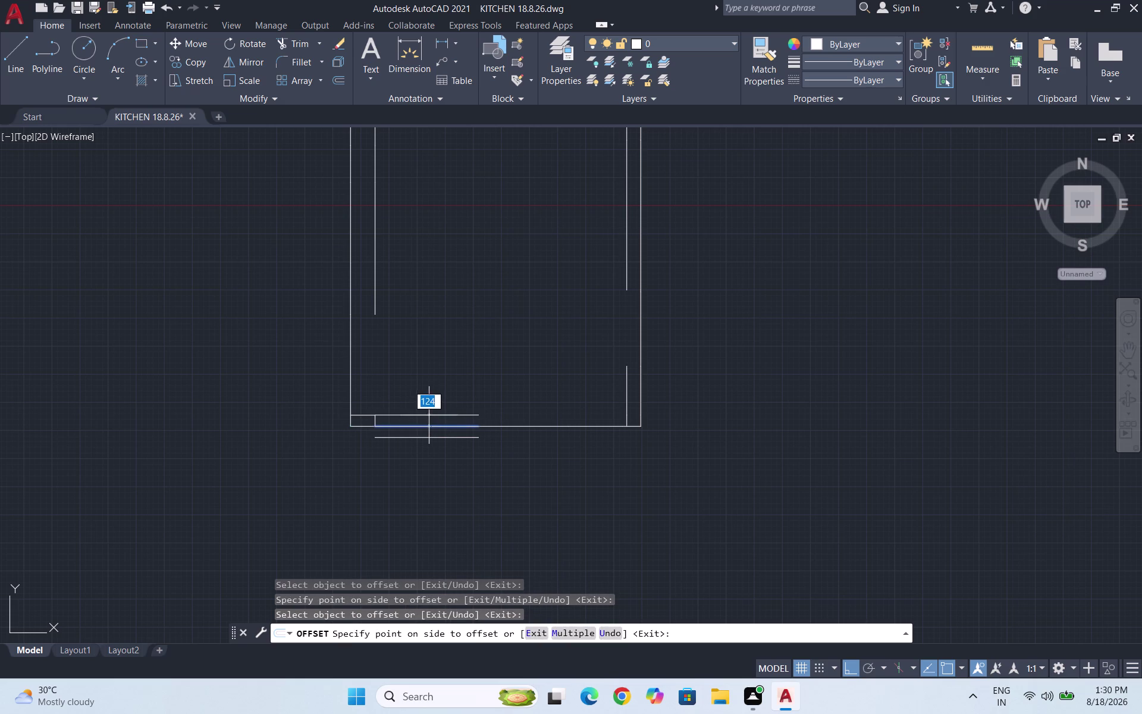
Offset the remaining bottom wall lines 124 units inward, then end the offset.
click(497, 425)
click(497, 416)
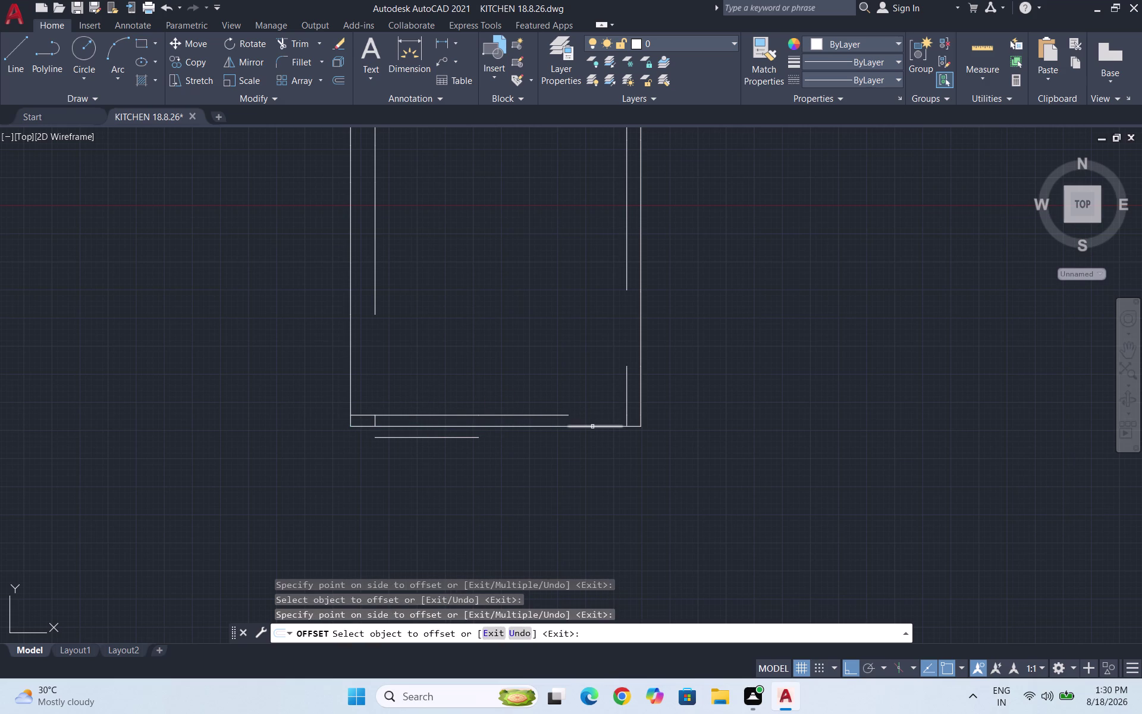
click(592, 426)
click(592, 412)
scroll(up, 3)
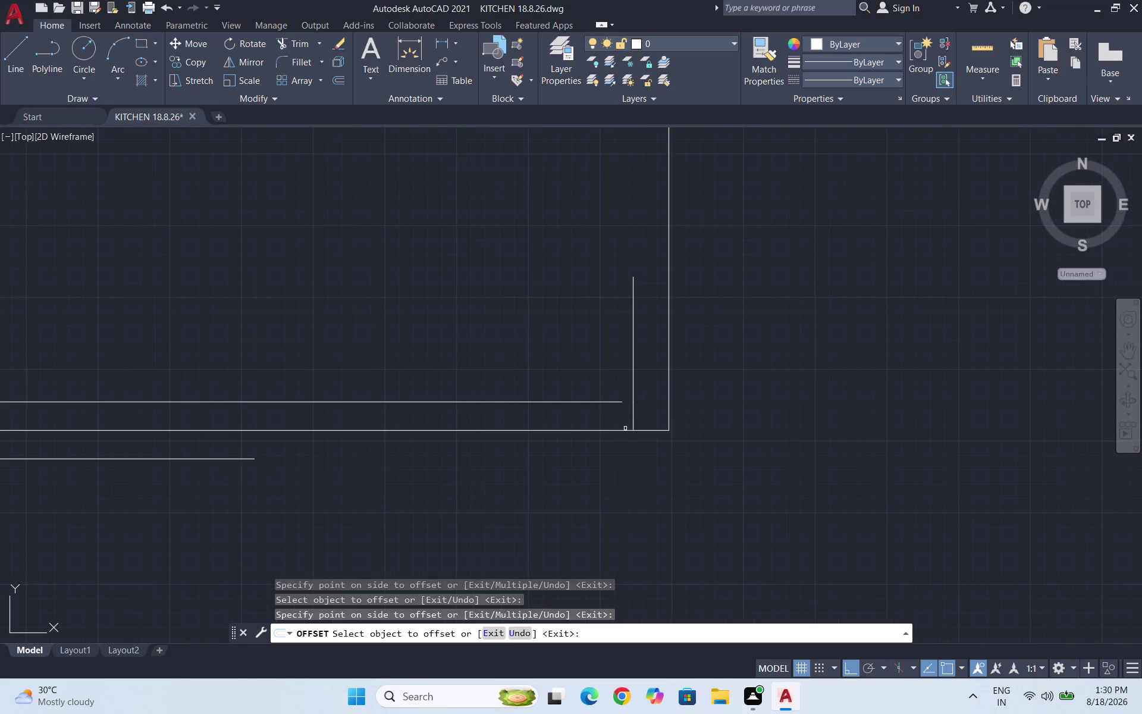
click(625, 430)
click(623, 405)
scroll(down, 3)
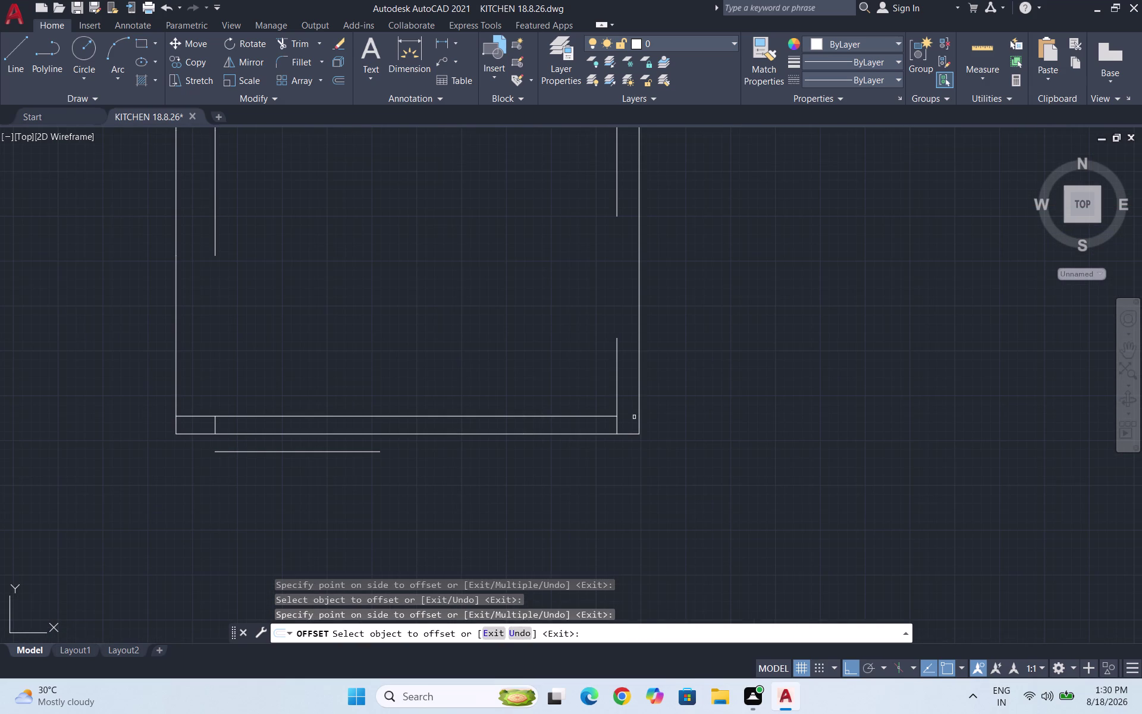
click(625, 433)
click(621, 416)
scroll(down, 3)
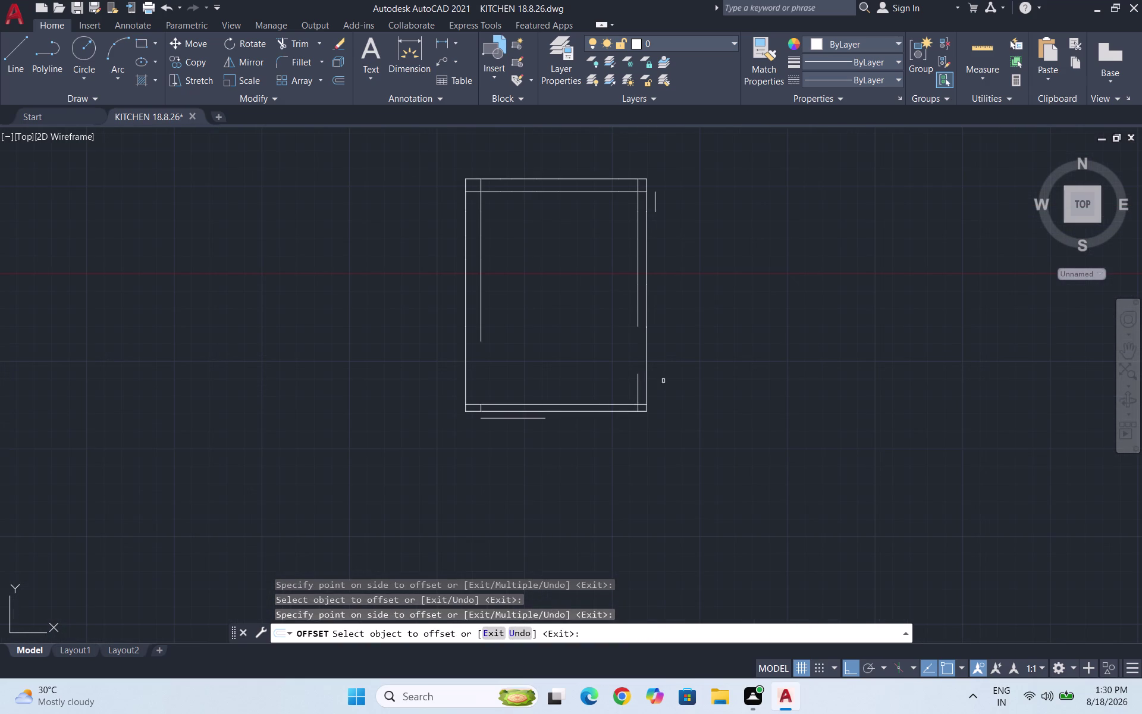
key(Escape)
scroll(down, 3)
scroll(up, 3)
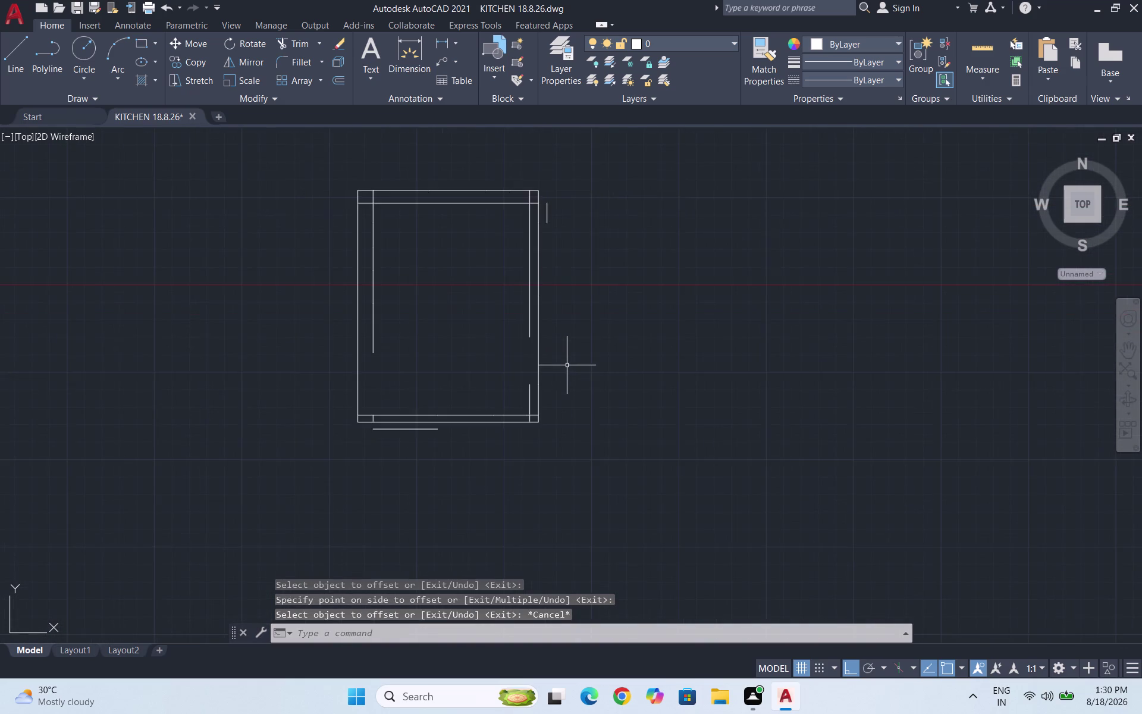
scroll(down, 3)
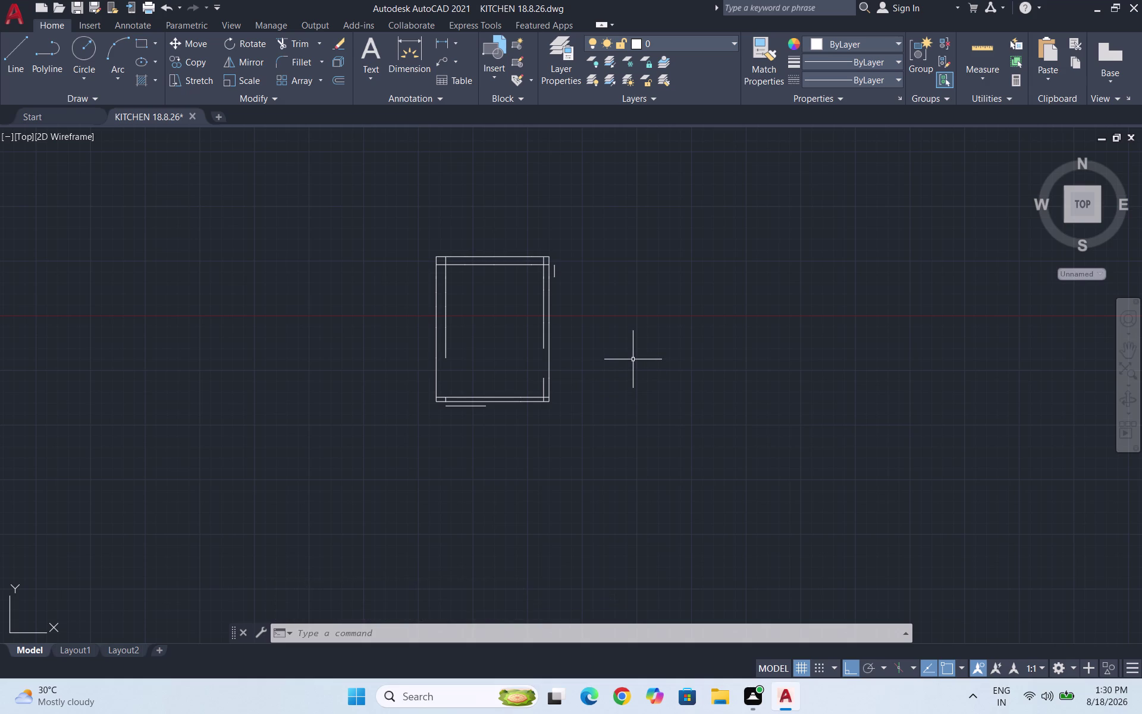
Draw a short cap line closing the left inner wall end.
scroll(up, 3)
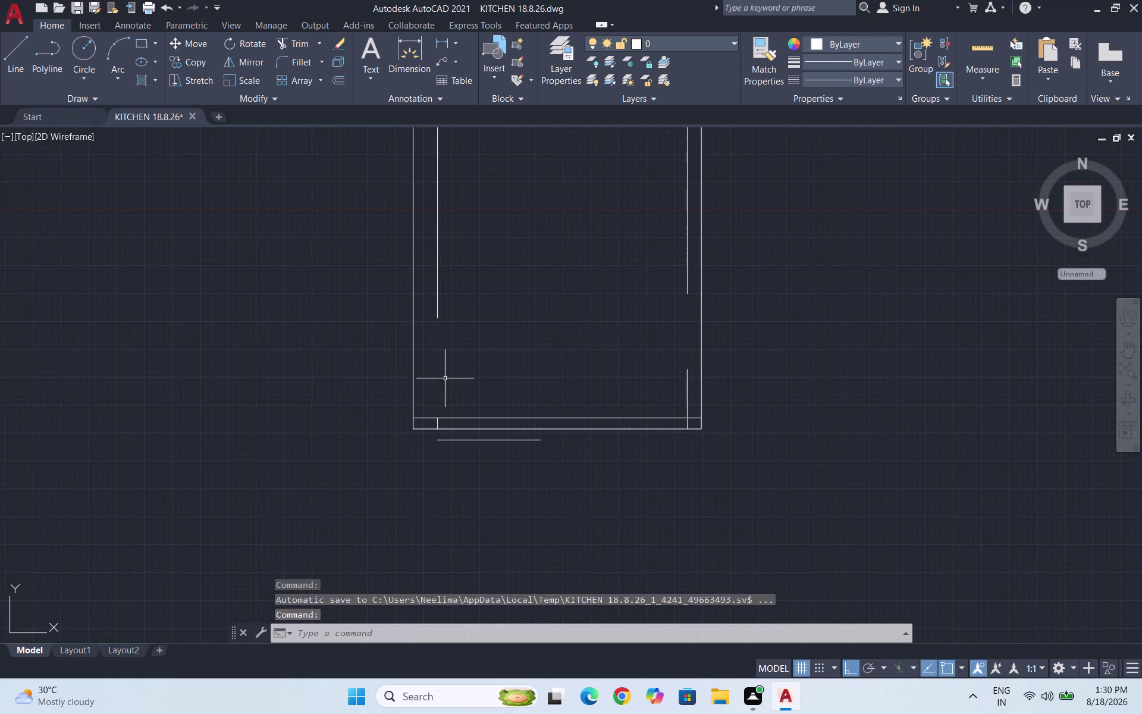
key(l)
key(Return)
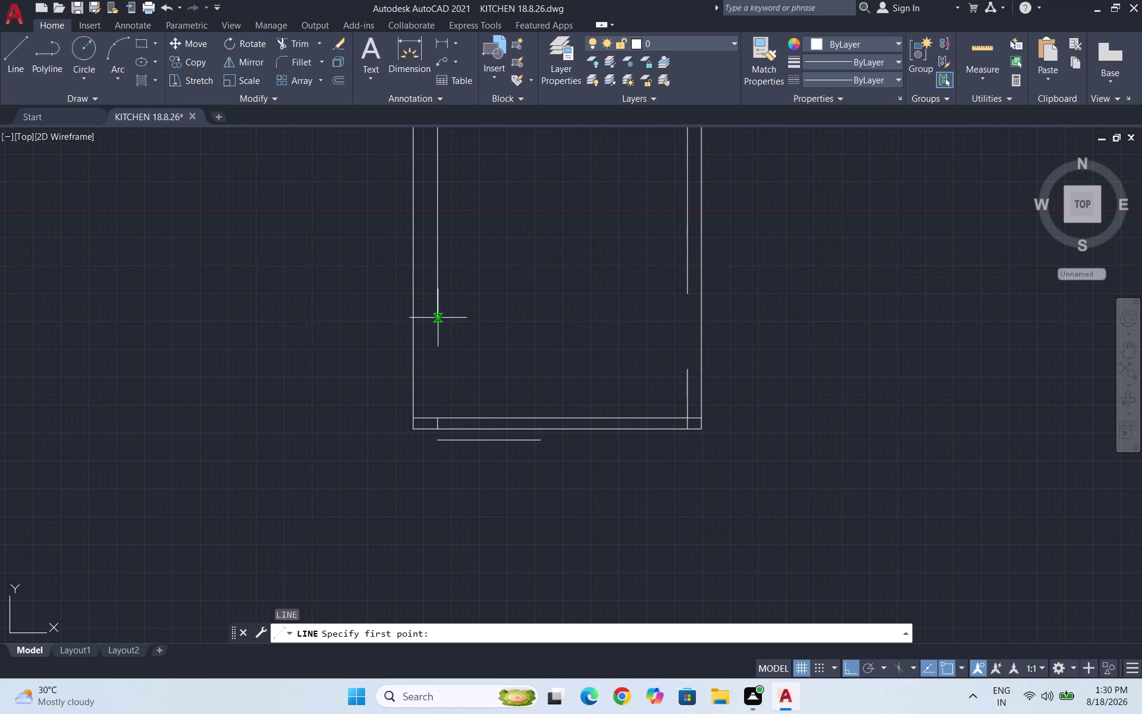
click(438, 317)
click(416, 318)
key(Escape)
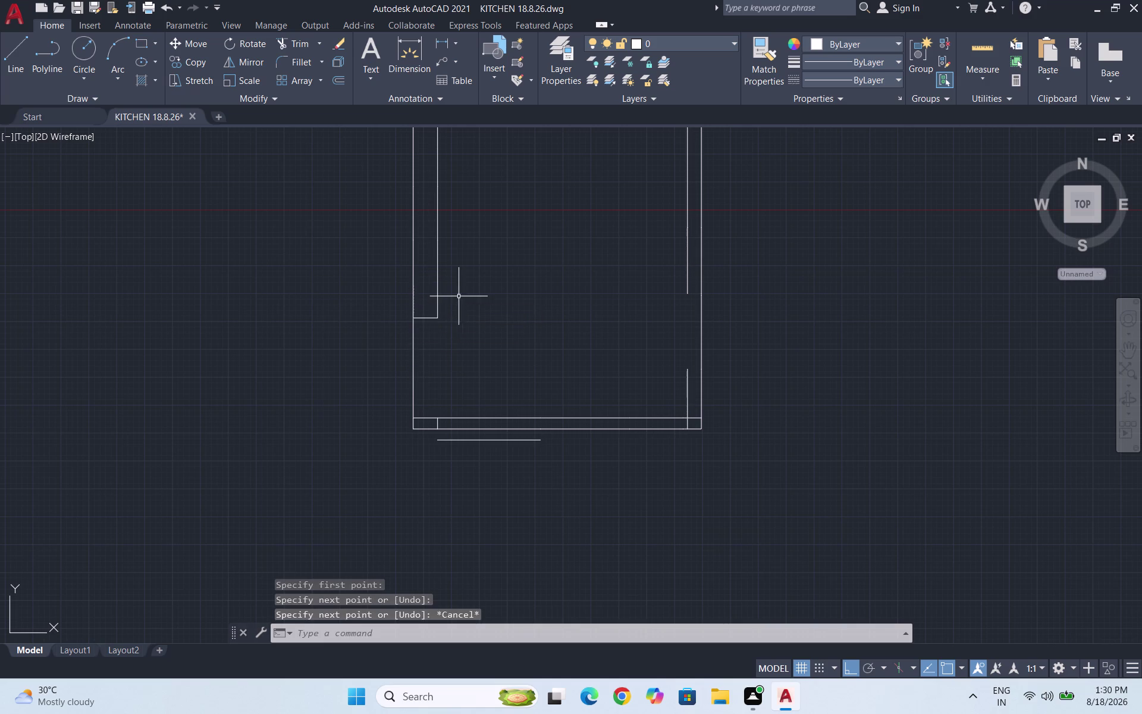
Trim the outer wall below the cap with a fence to cut the door opening.
key(t)
key(r)
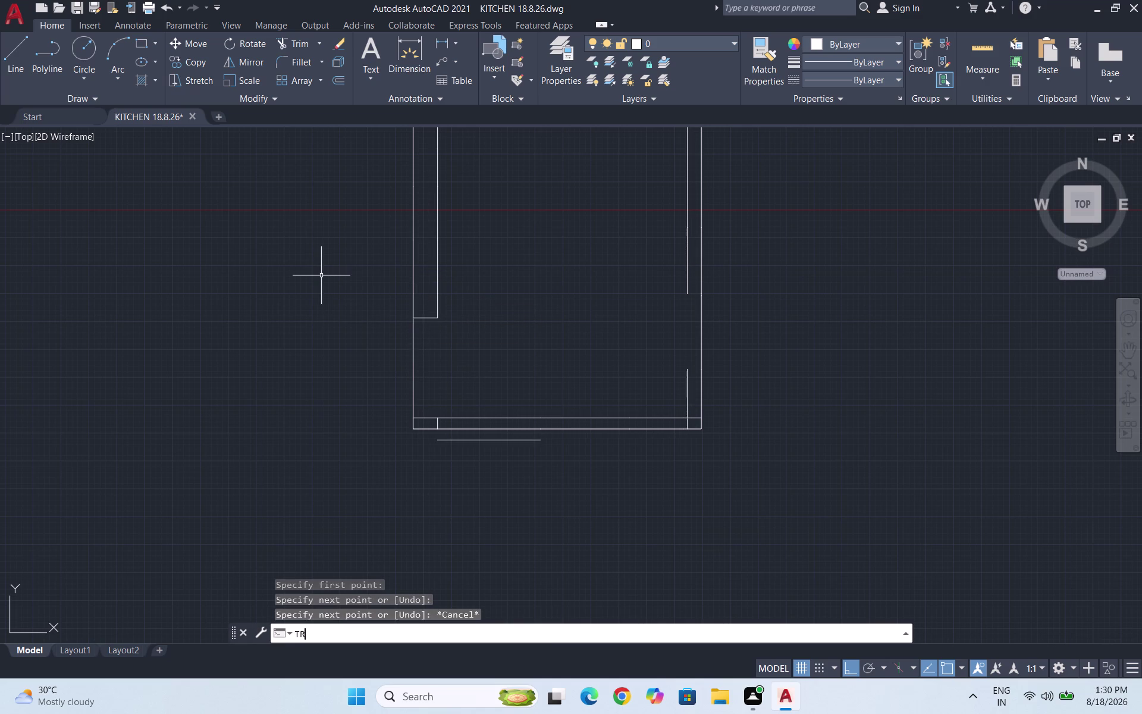
key(Return)
key(Return)
drag(447, 356, 316, 354)
key(Escape)
key(Escape)
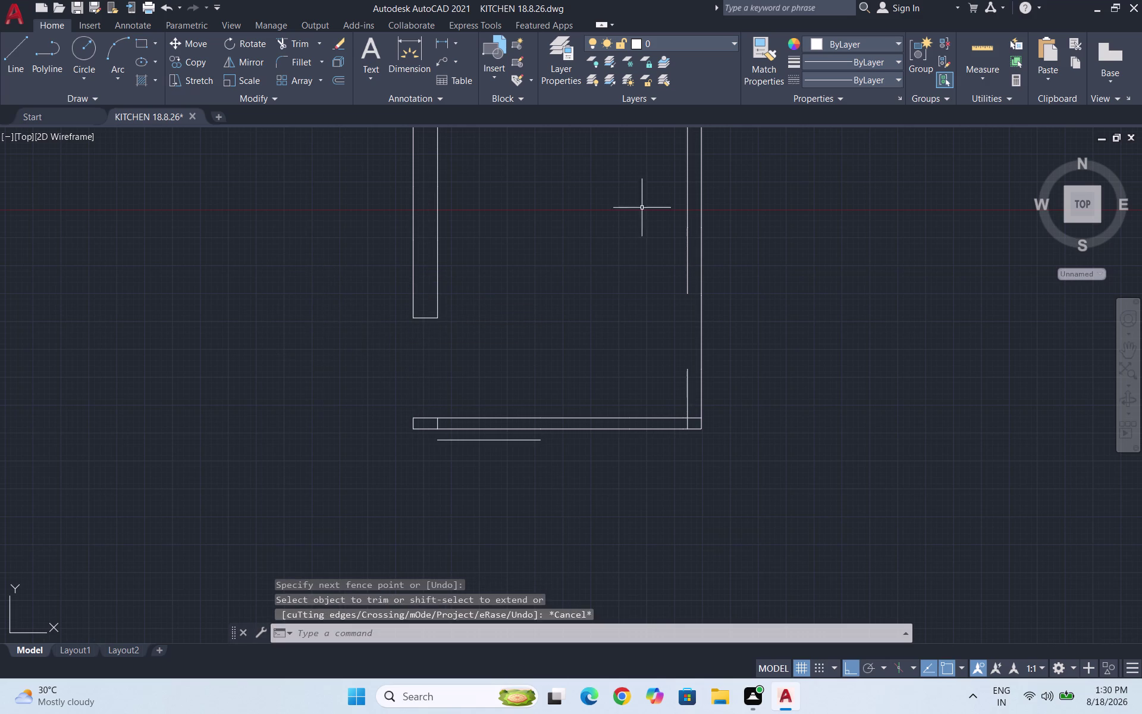
click(879, 76)
Load the ACAD_ISO02W100 linetype through the Linetype Manager.
click(870, 150)
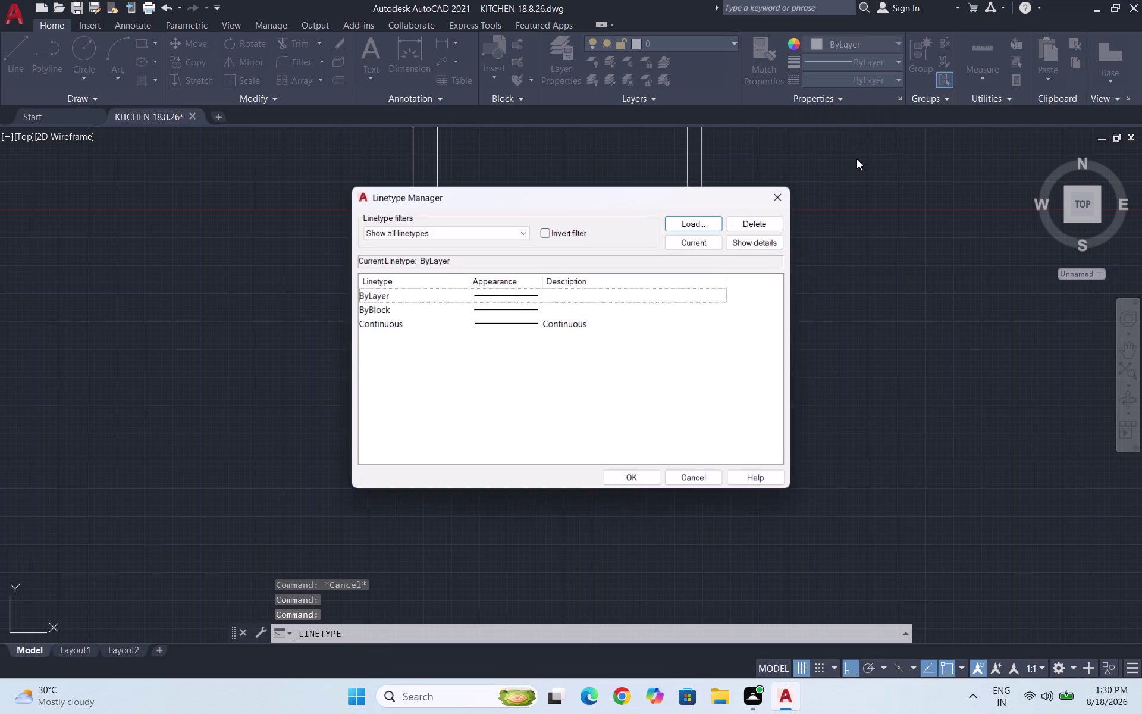
click(693, 221)
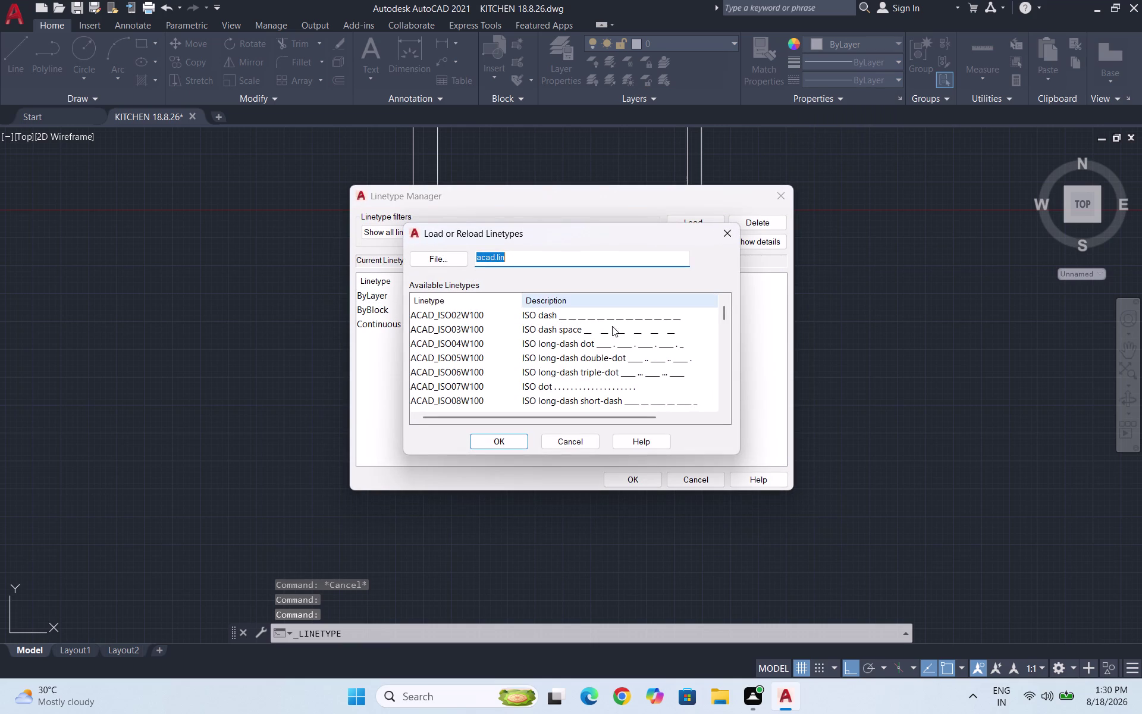
click(613, 322)
click(620, 337)
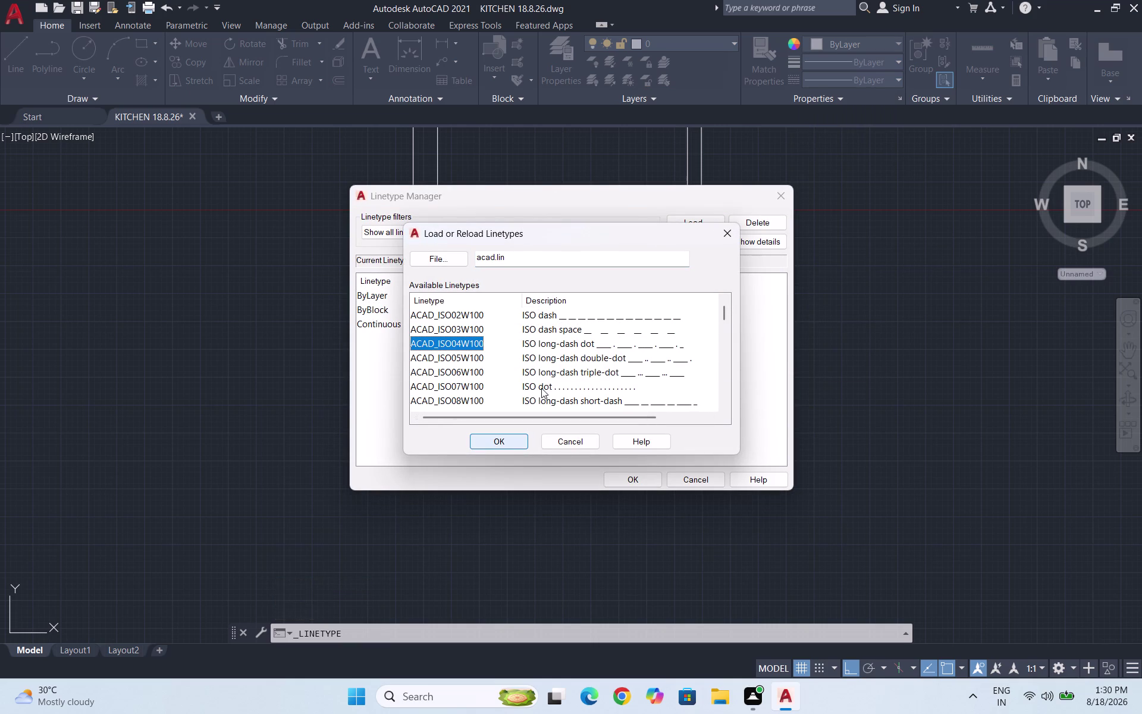
click(584, 316)
click(489, 436)
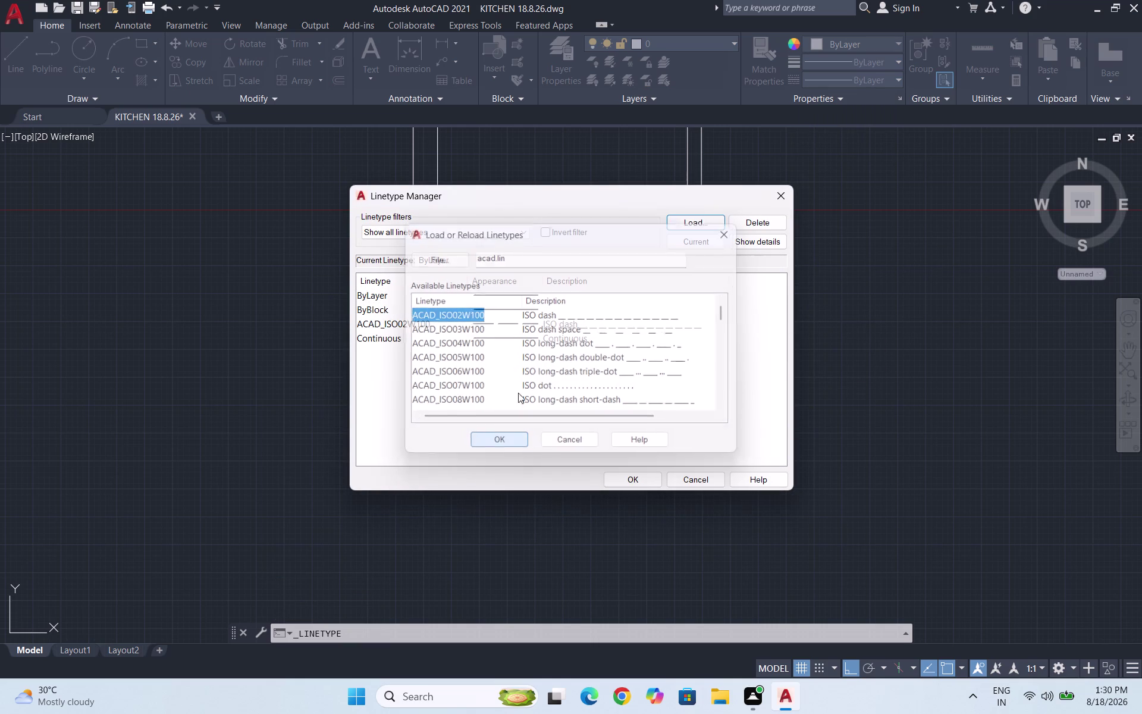
click(590, 332)
click(626, 330)
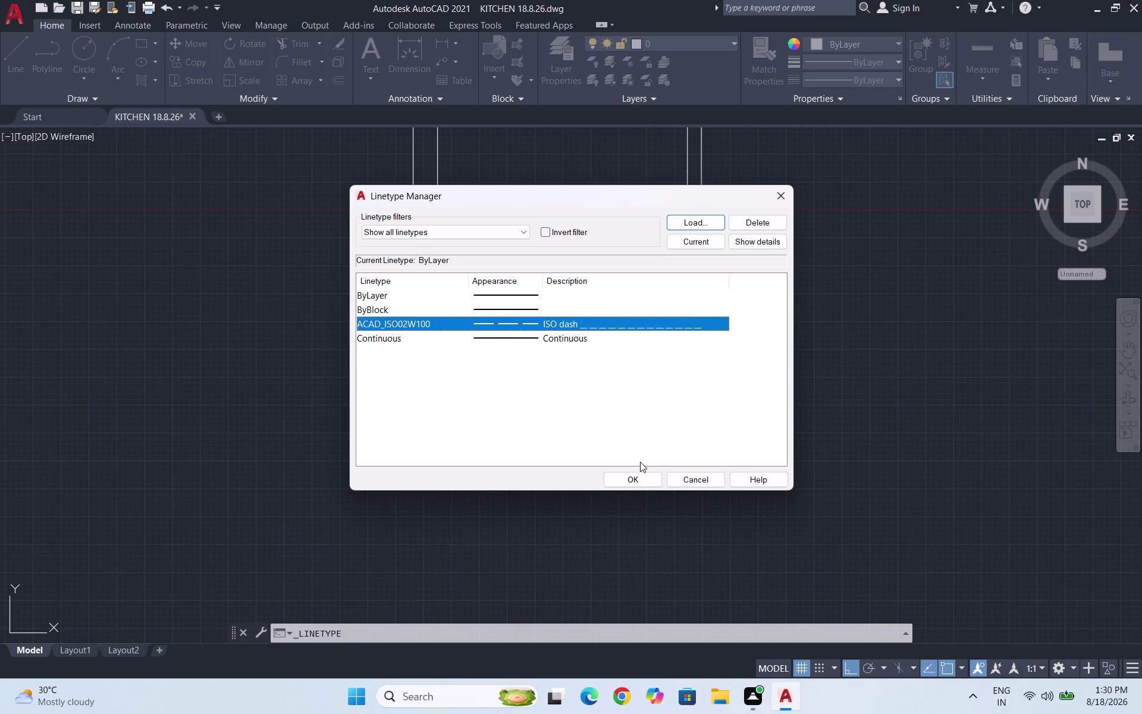
click(636, 481)
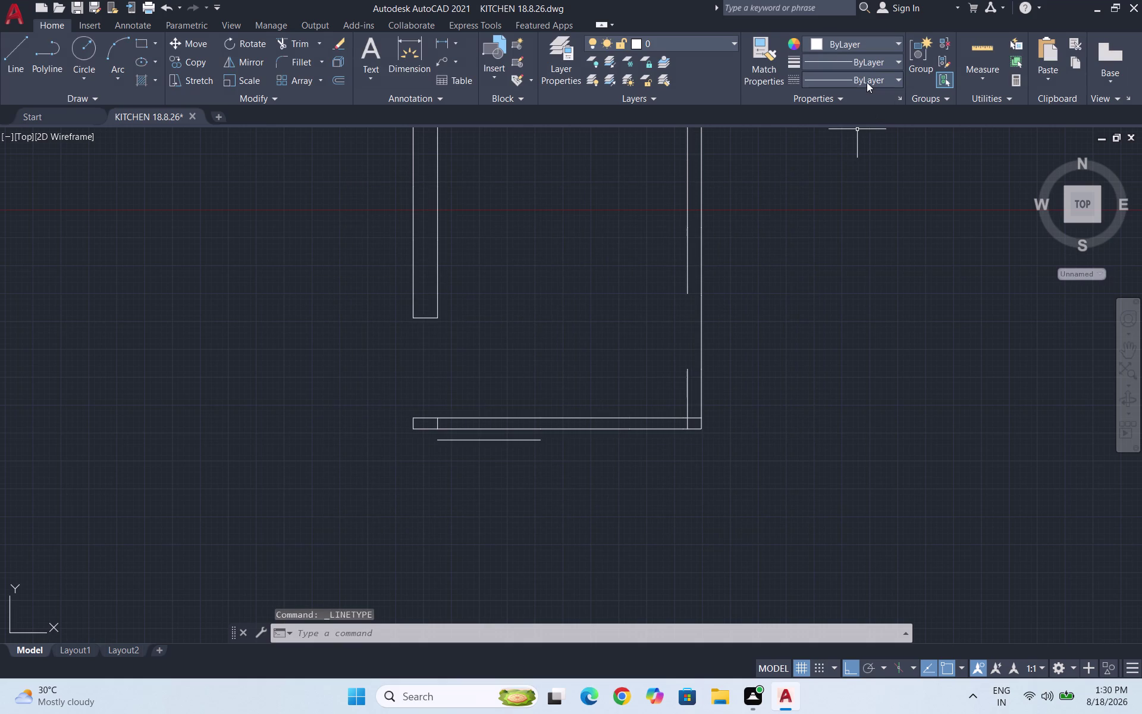
Make ACAD_ISO02W100 current, draw a 1120-unit line across the door opening, and select it.
click(866, 82)
click(861, 135)
key(l)
key(Return)
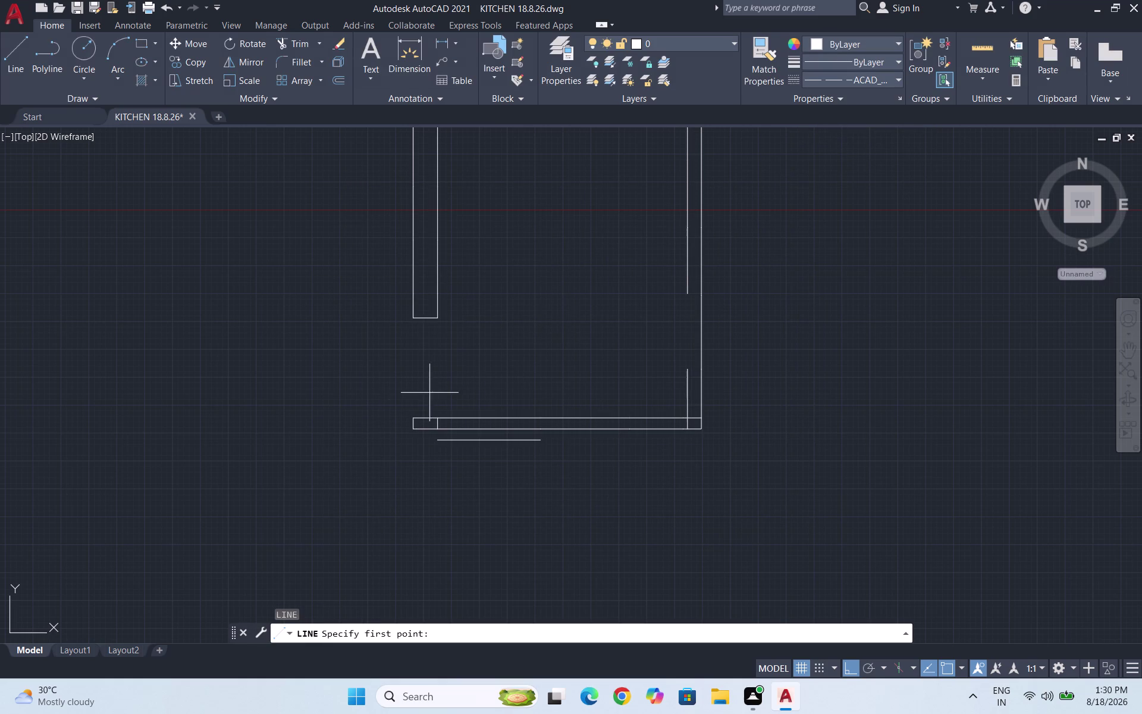
click(412, 415)
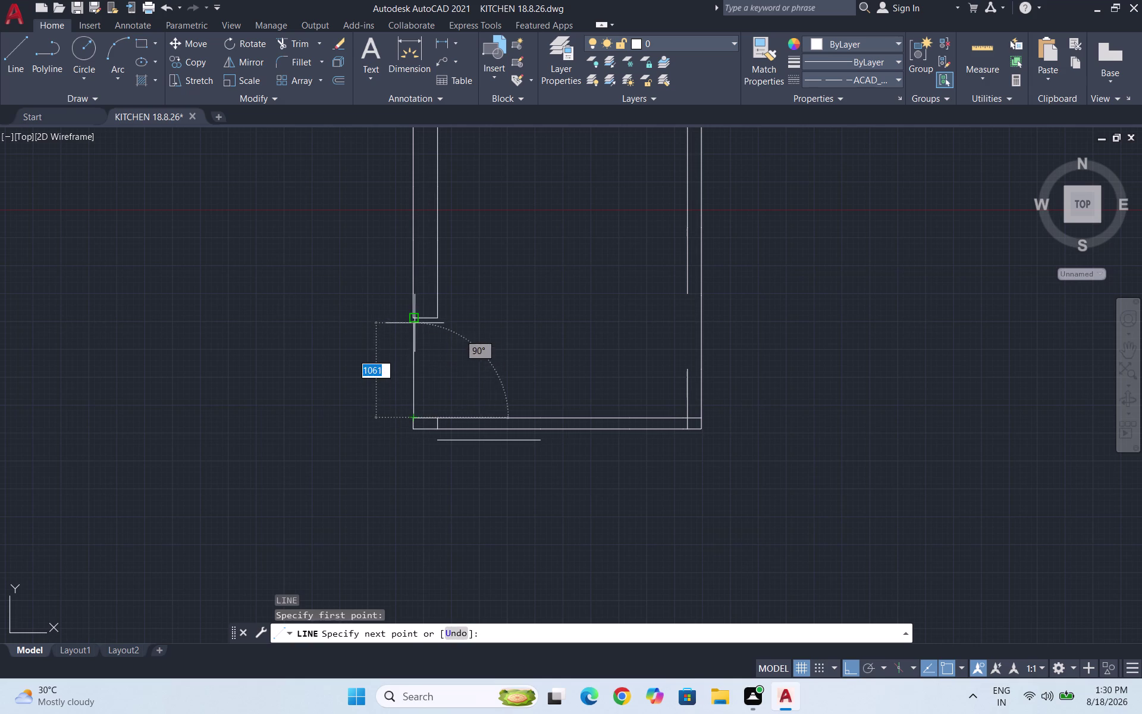
click(415, 321)
key(Escape)
drag(438, 363, 427, 364)
click(388, 362)
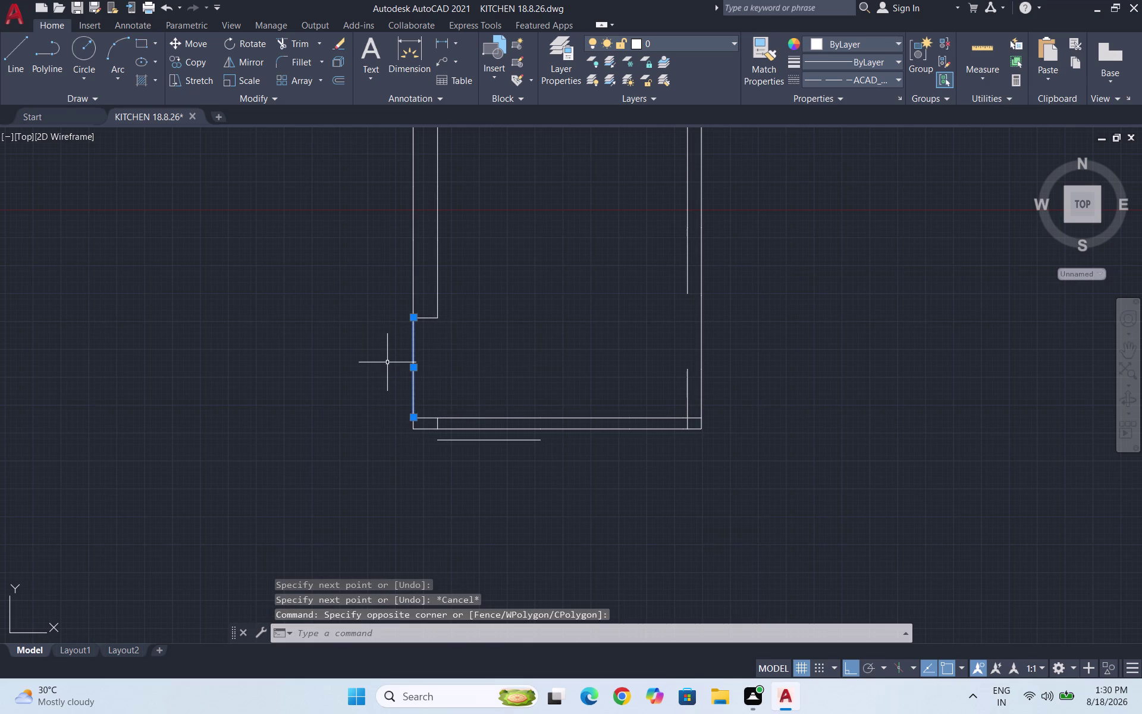
Show the door-opening line's properties and try a linetype scale of 0.2.
text(PR)
key(Return)
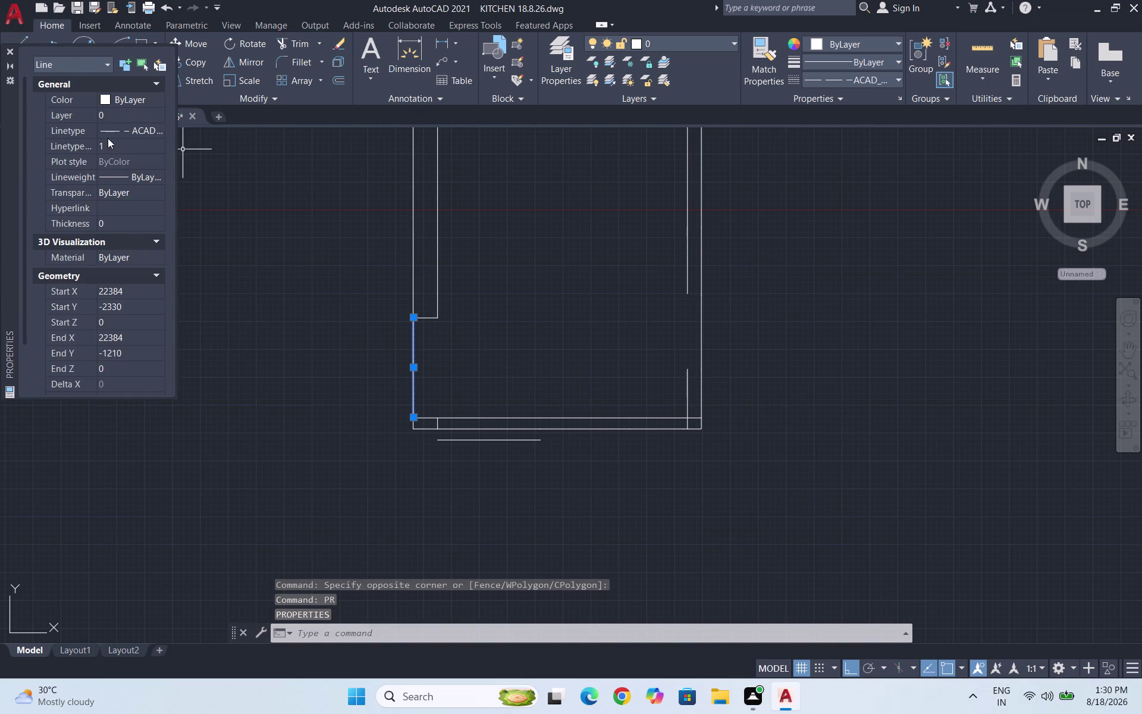
drag(107, 138, 94, 146)
click(101, 147)
text(0.2)
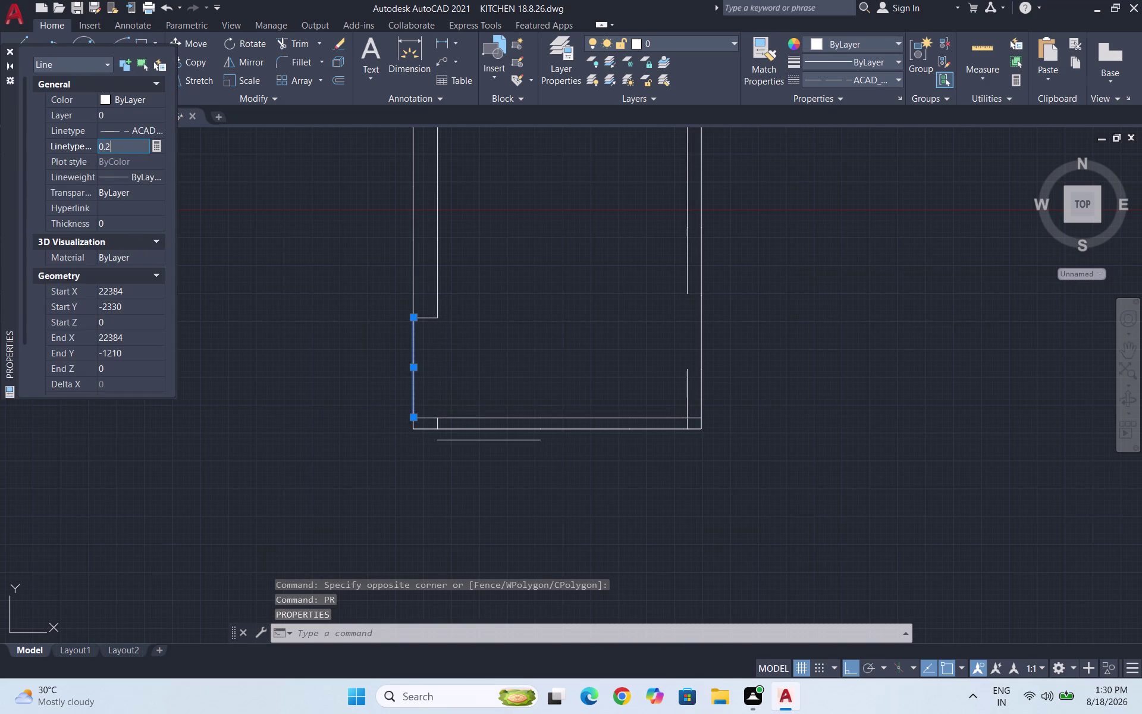
key(Return)
key(Escape)
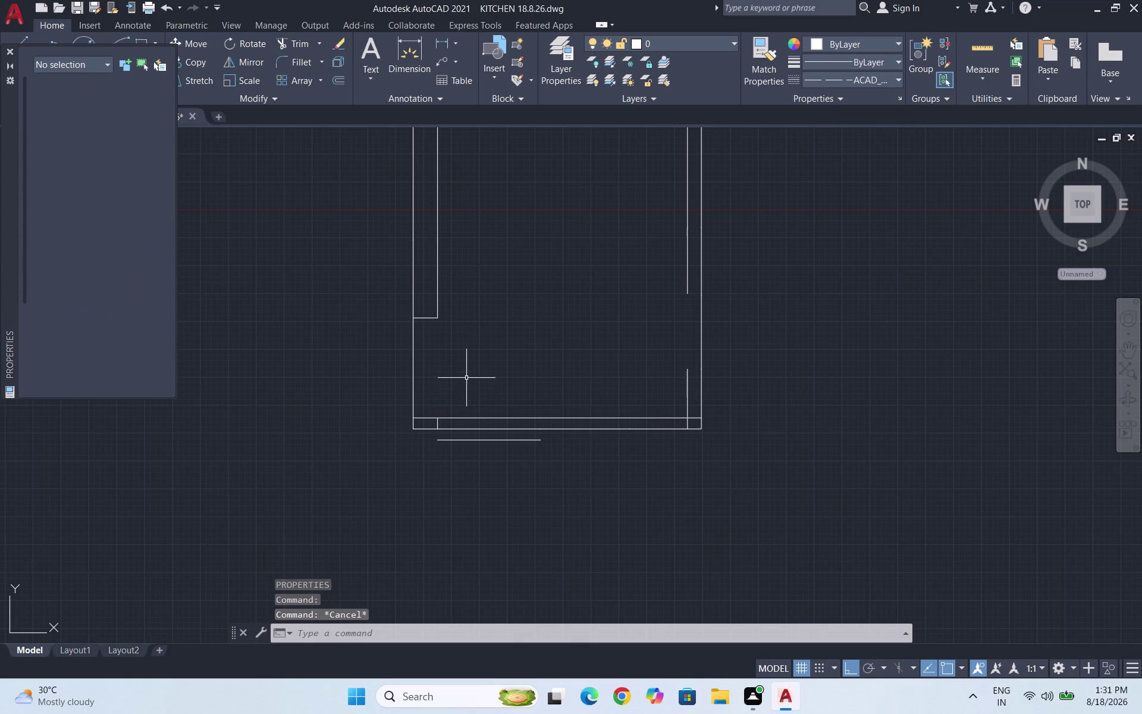
Reselect the dashed door line and try linetype scales of 0.5, then 0.9.
drag(436, 352, 413, 347)
click(307, 346)
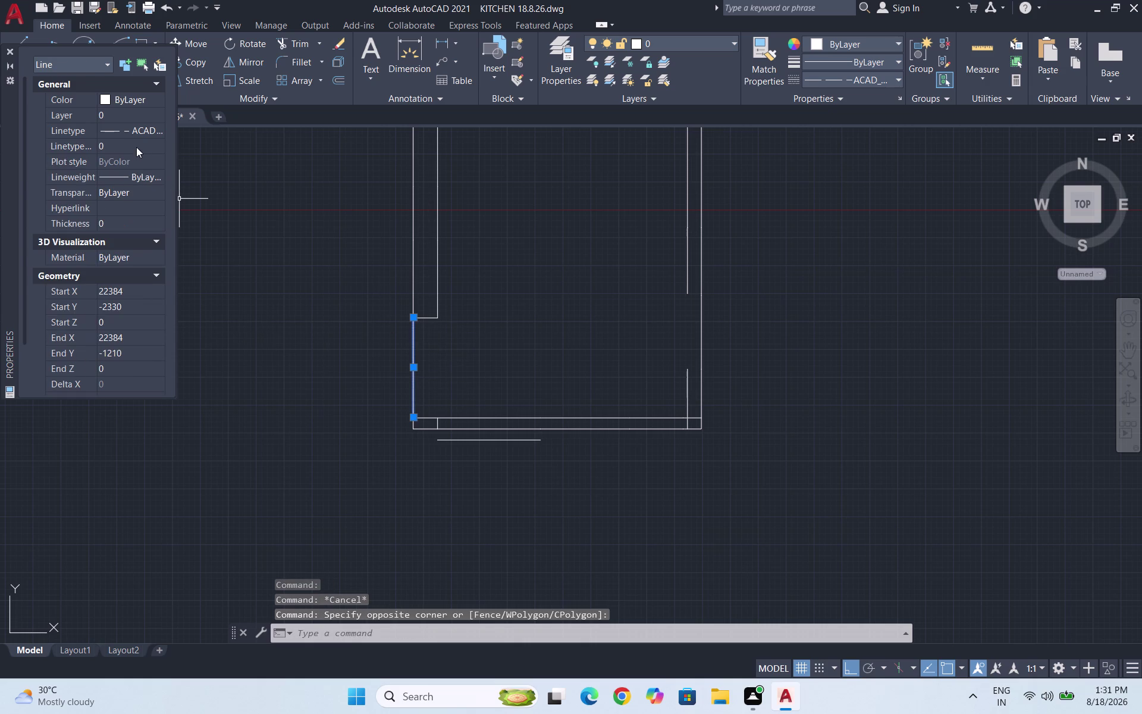
click(136, 147)
text(0.5)
key(Return)
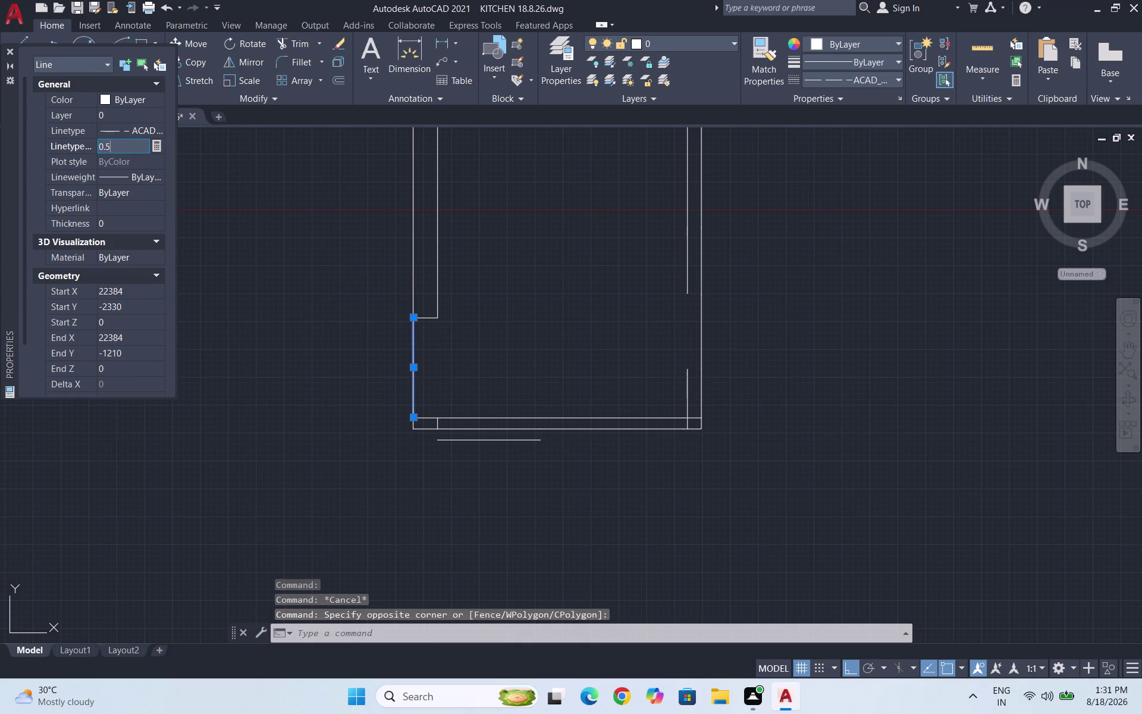
drag(124, 139, 106, 145)
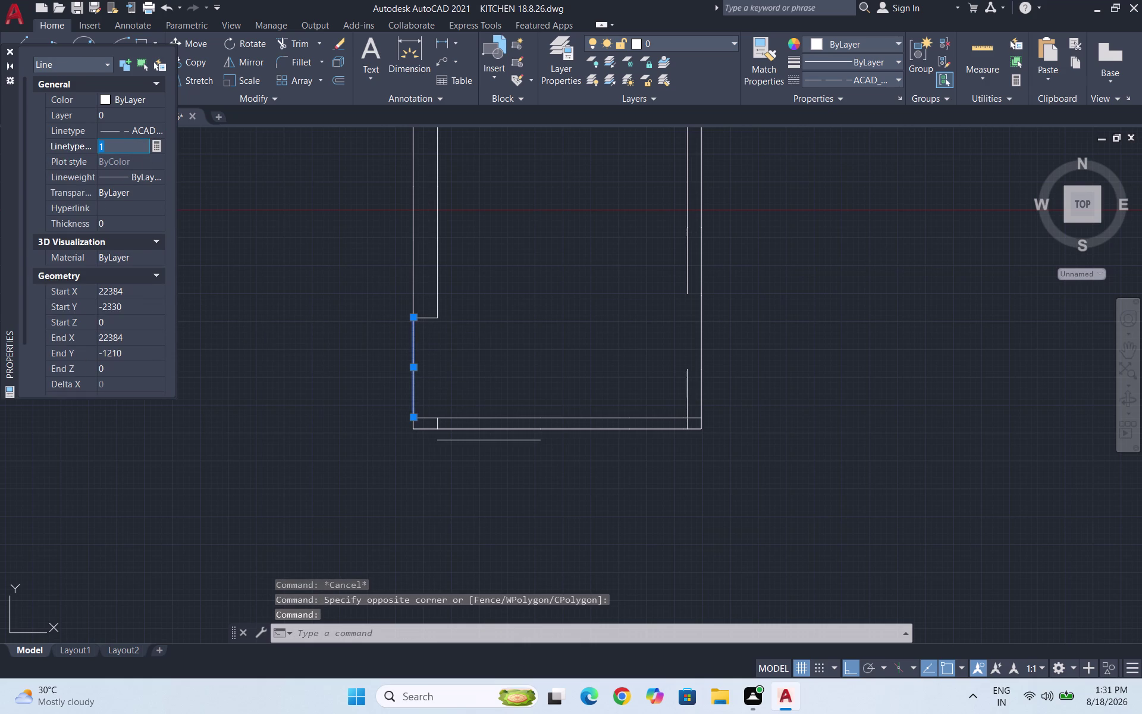
text(0.9)
key(Return)
key(Escape)
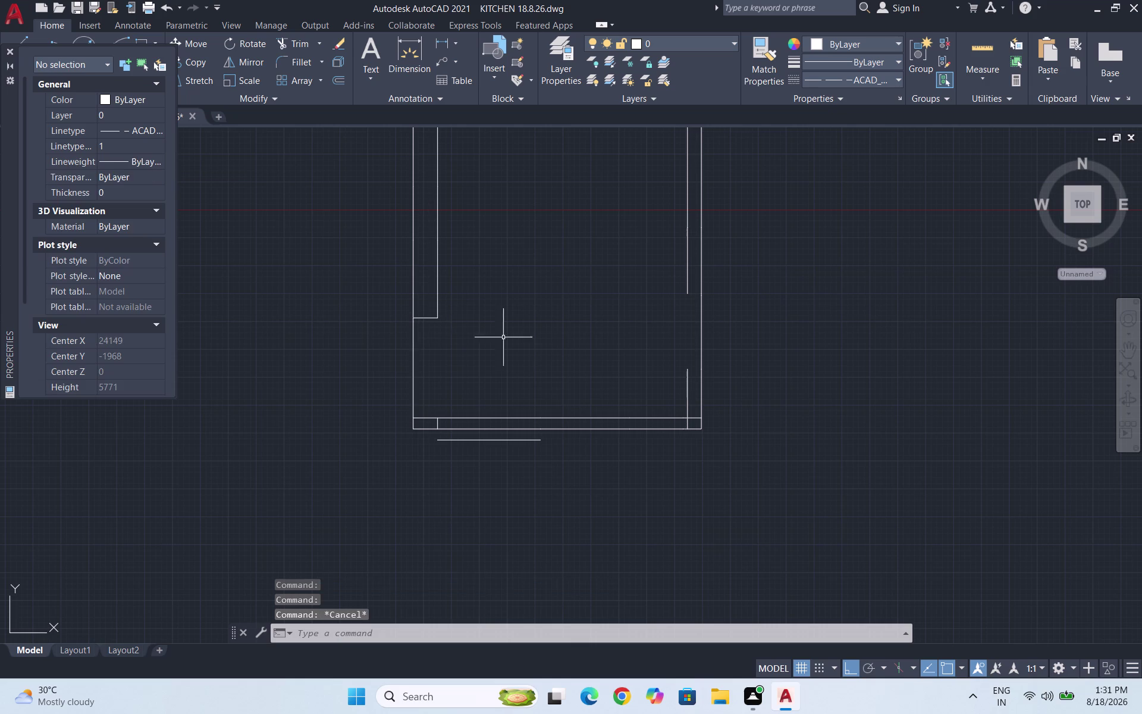
Reselect the door line and try a linetype scale of 100.
scroll(up, 3)
scroll(down, 3)
click(434, 325)
click(311, 322)
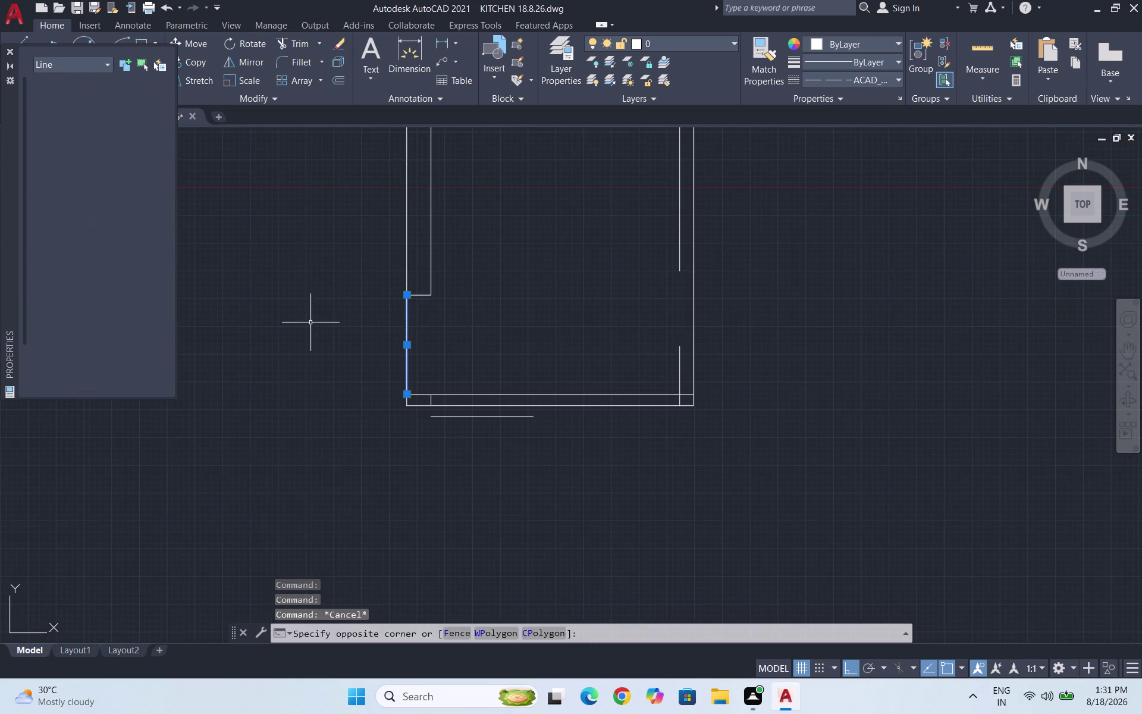
click(123, 149)
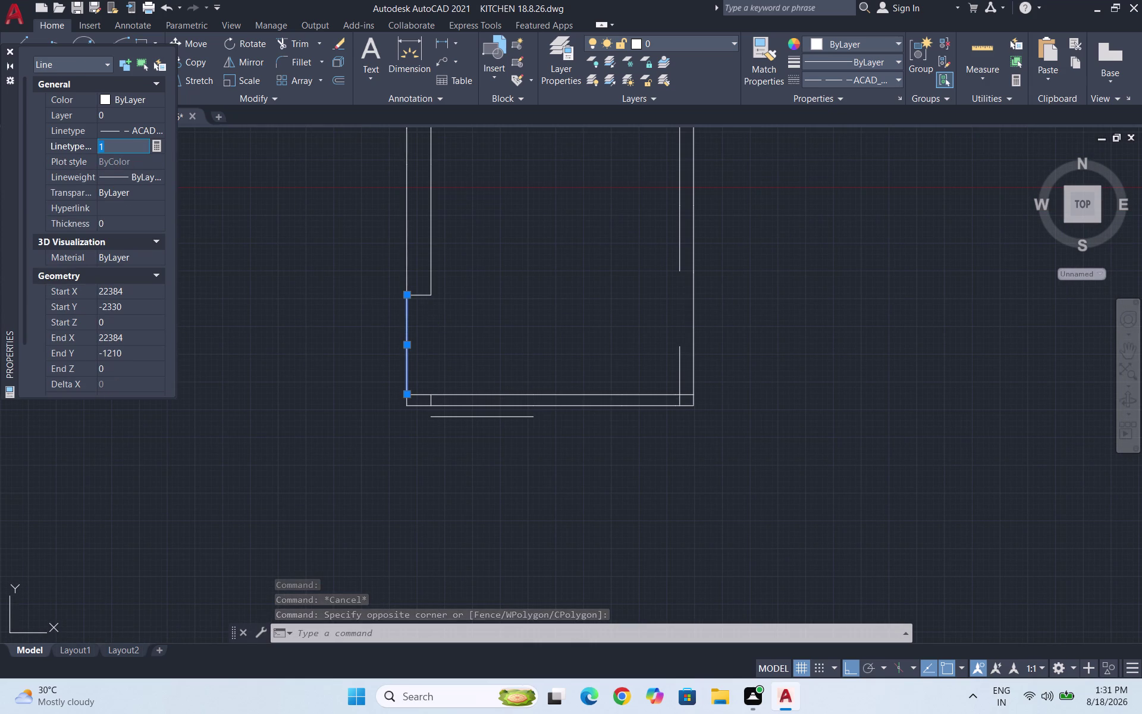
text(100)
key(Return)
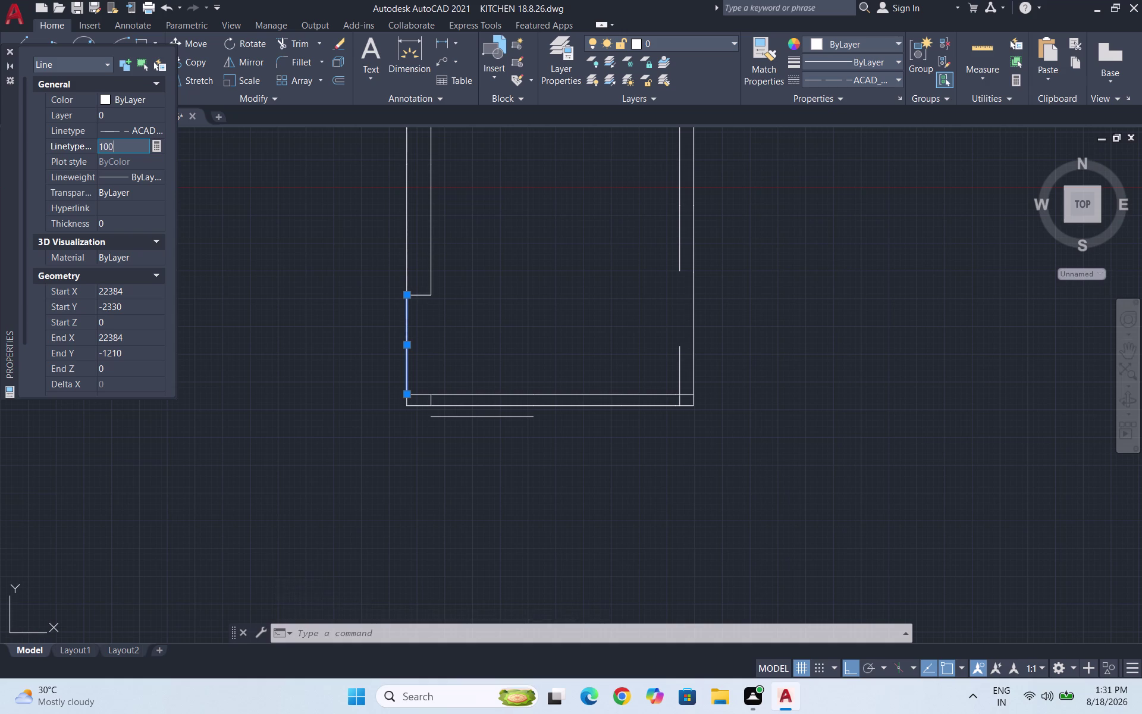
key(Escape)
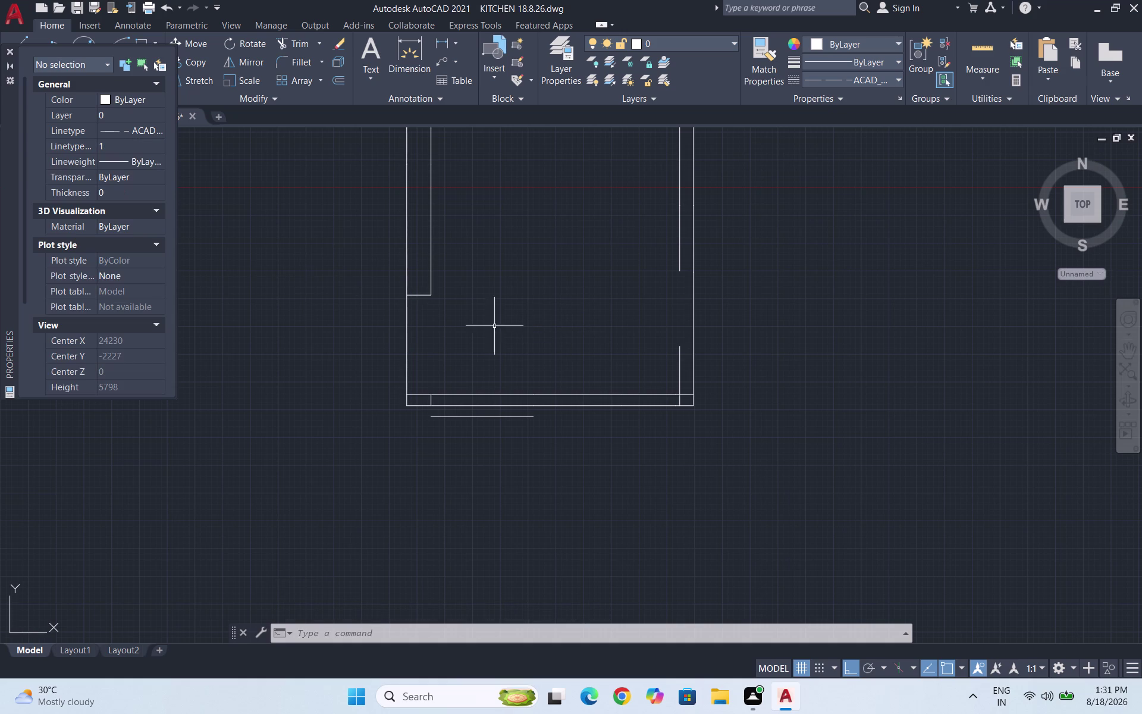
Reselect the door line and try linetype scales of 0.1, then 10.
click(456, 335)
scroll(up, 3)
click(383, 317)
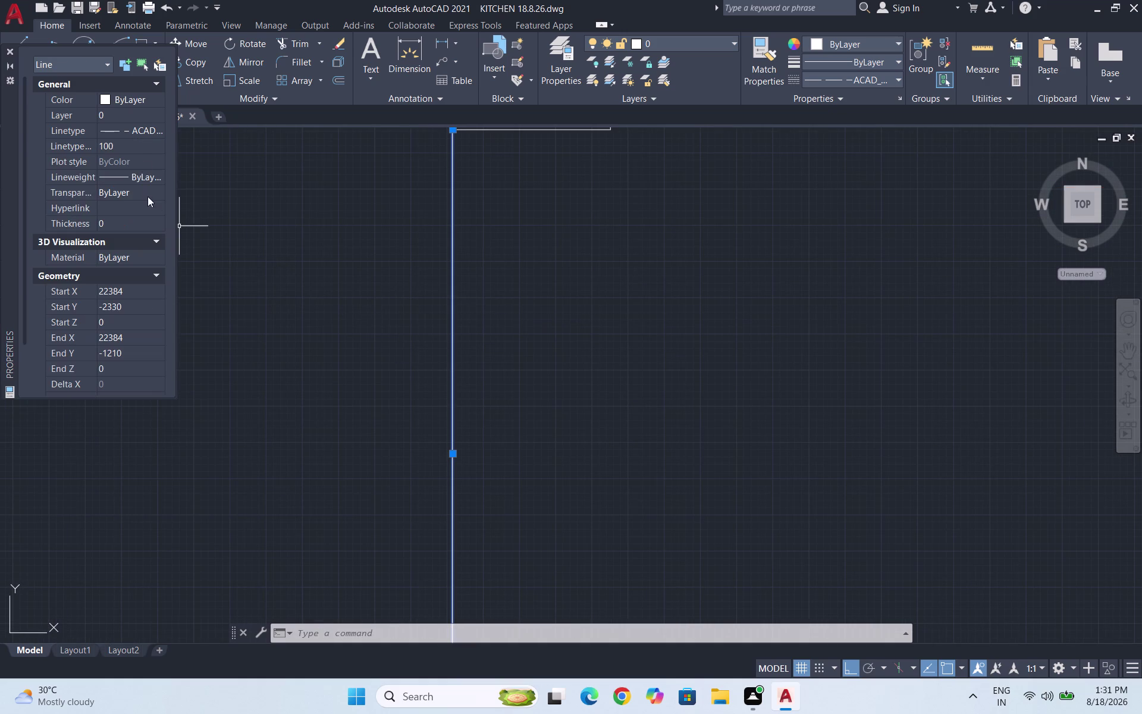
click(137, 145)
text(0.1)
key(Return)
drag(144, 149, 131, 155)
text(10)
key(Return)
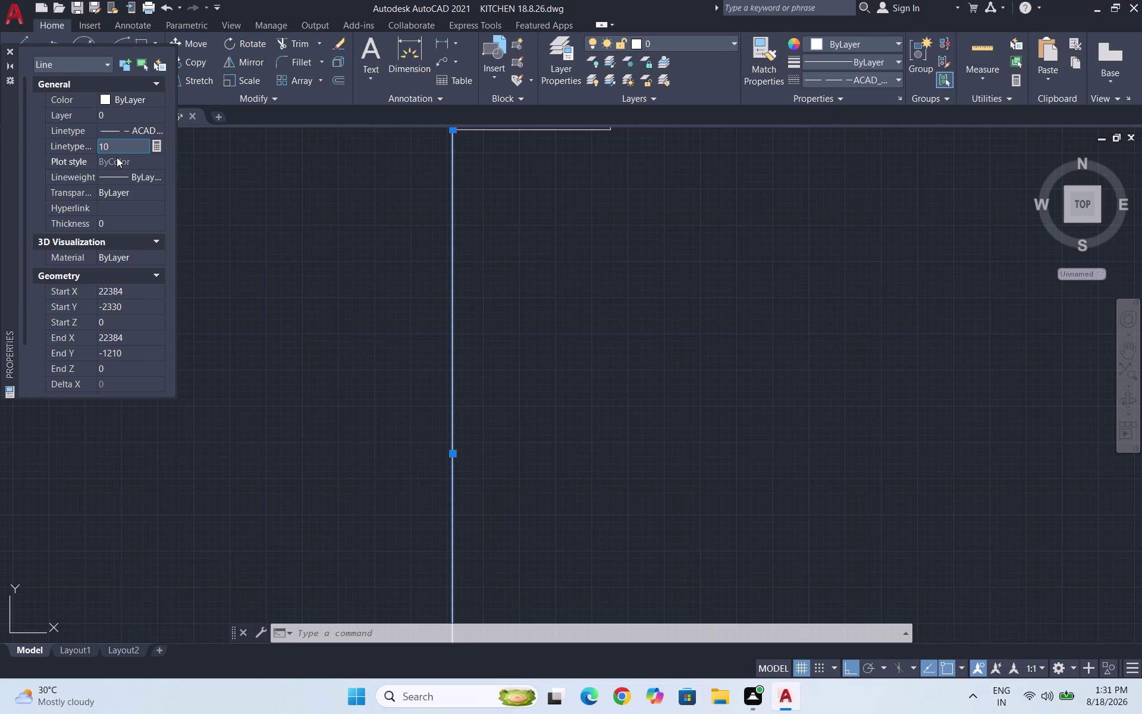
Change the door line's linetype scale to 15, then settle on 7.
scroll(down, 3)
scroll(down, 3)
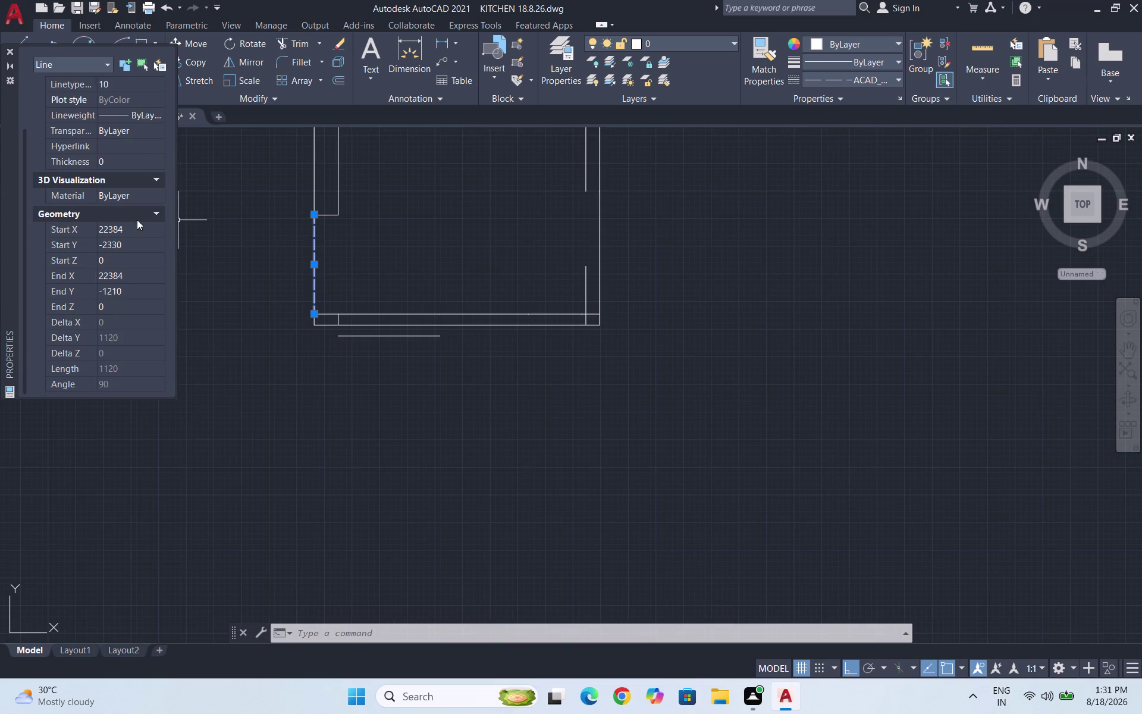
scroll(up, 3)
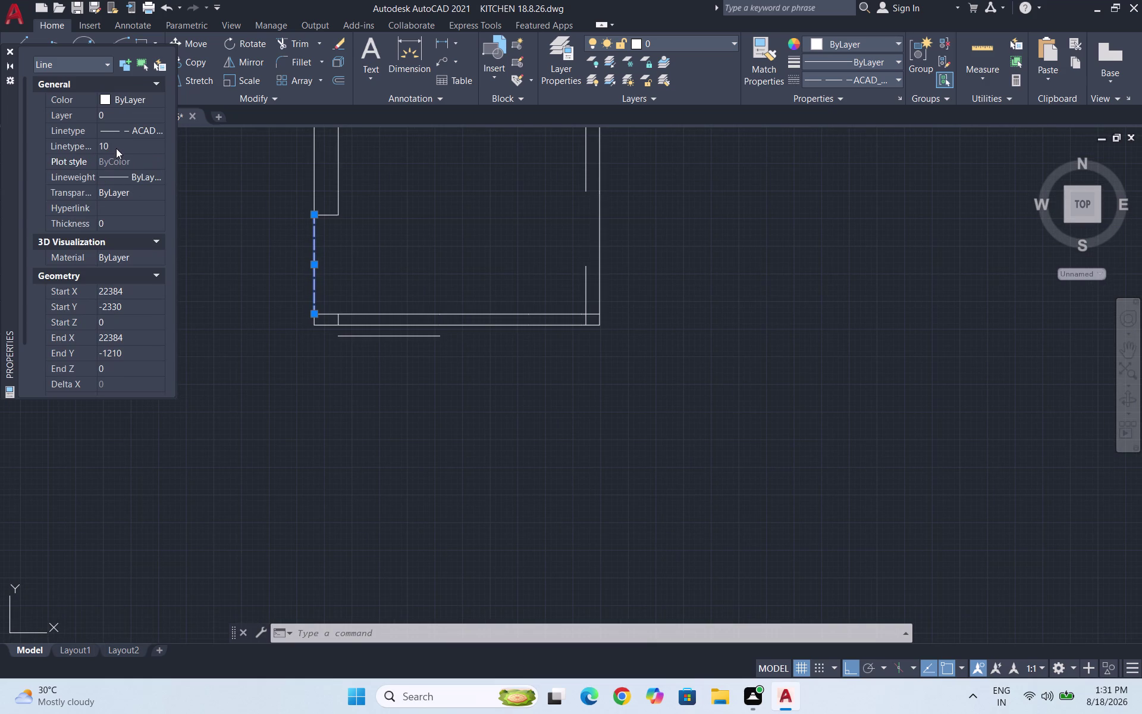
click(116, 147)
text(15)
key(Return)
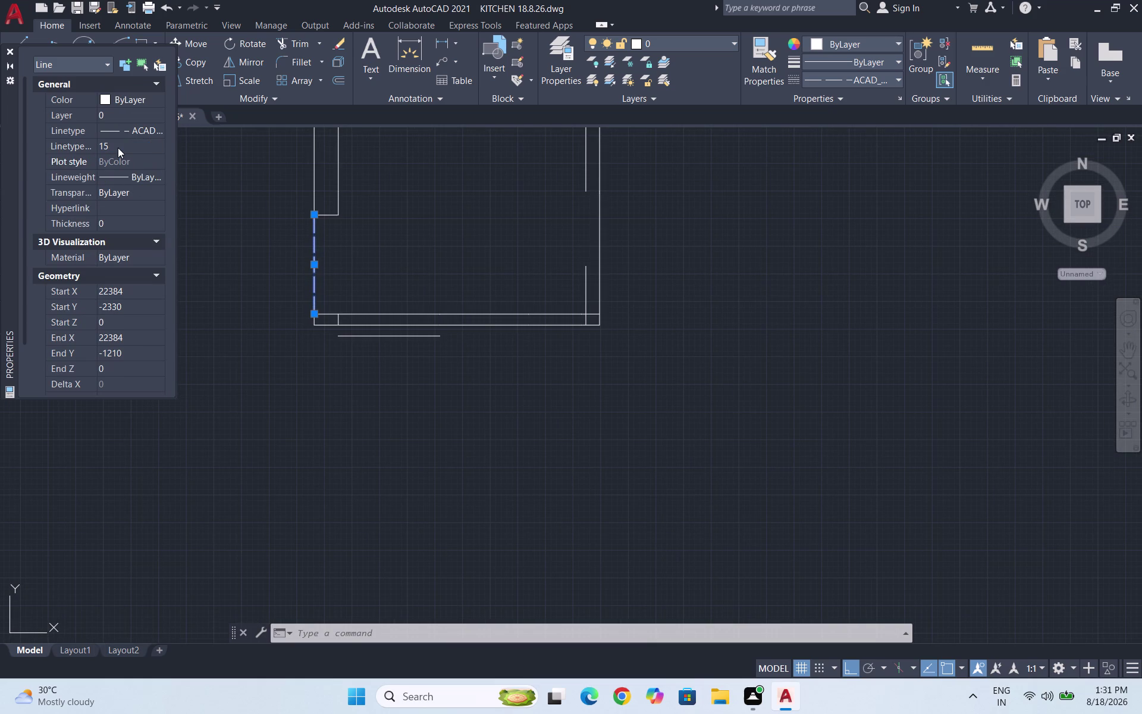
click(123, 147)
key(7)
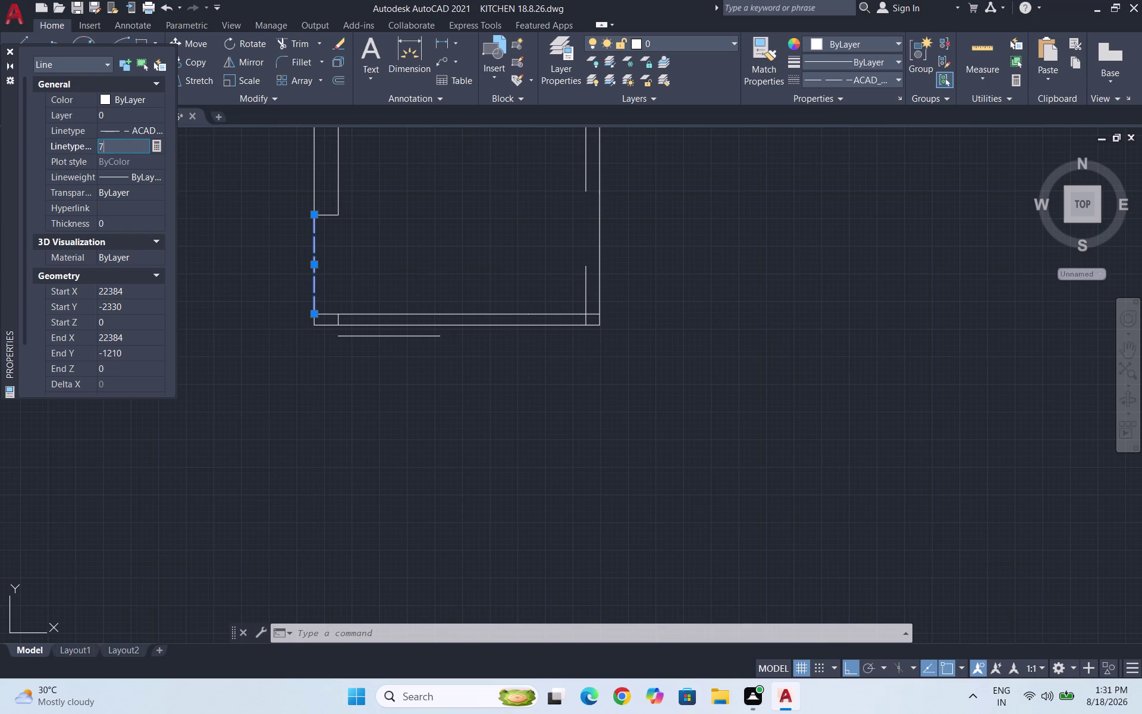
key(Return)
key(Escape)
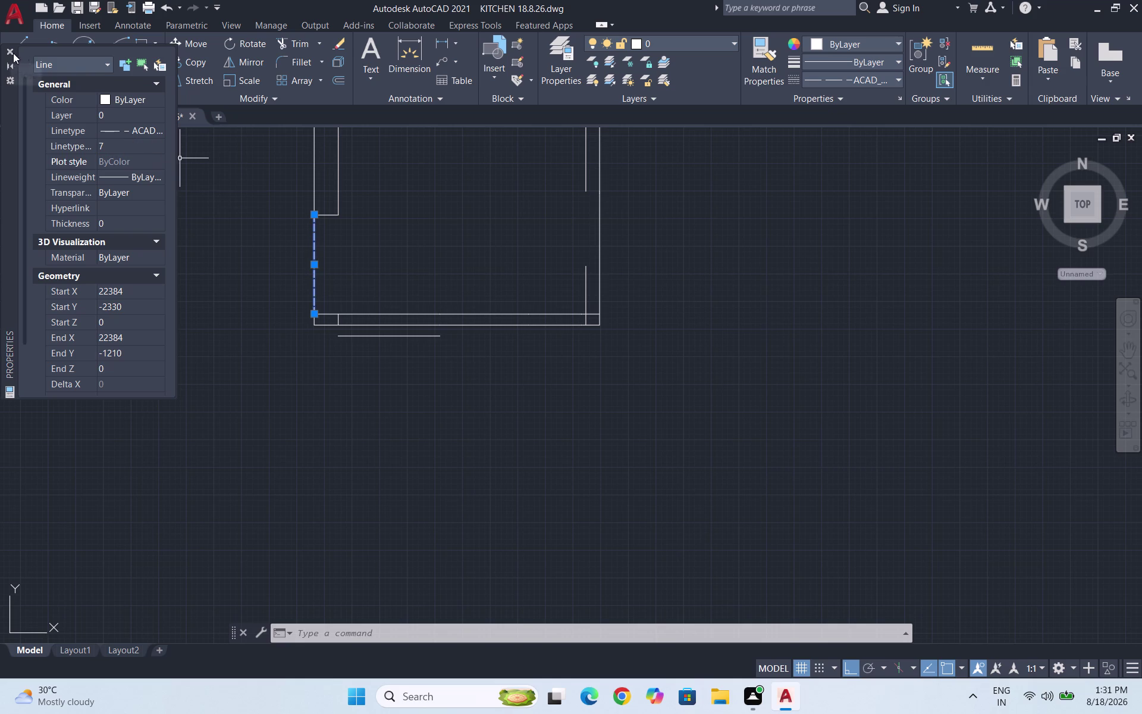
Close the Properties palette and reframe the view around the dashed wall line.
click(12, 50)
key(Escape)
scroll(up, 3)
drag(316, 295, 285, 280)
click(139, 277)
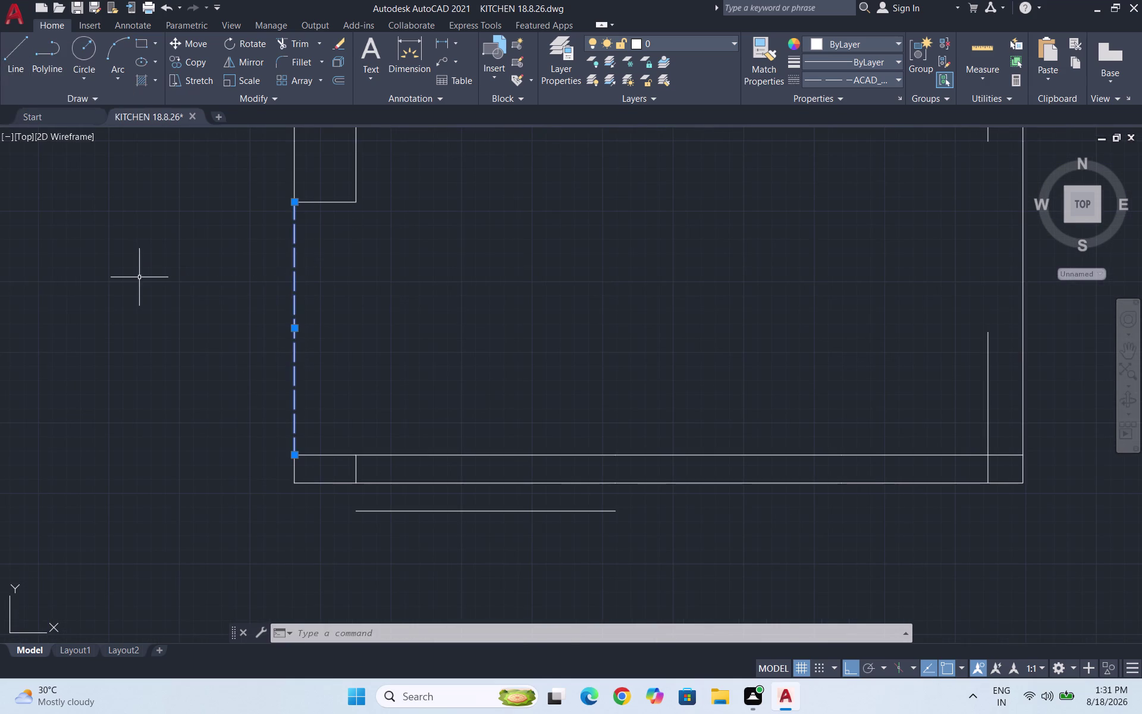
Copy the dashed door-opening line onto the inner wall corner.
text(CO)
key(Return)
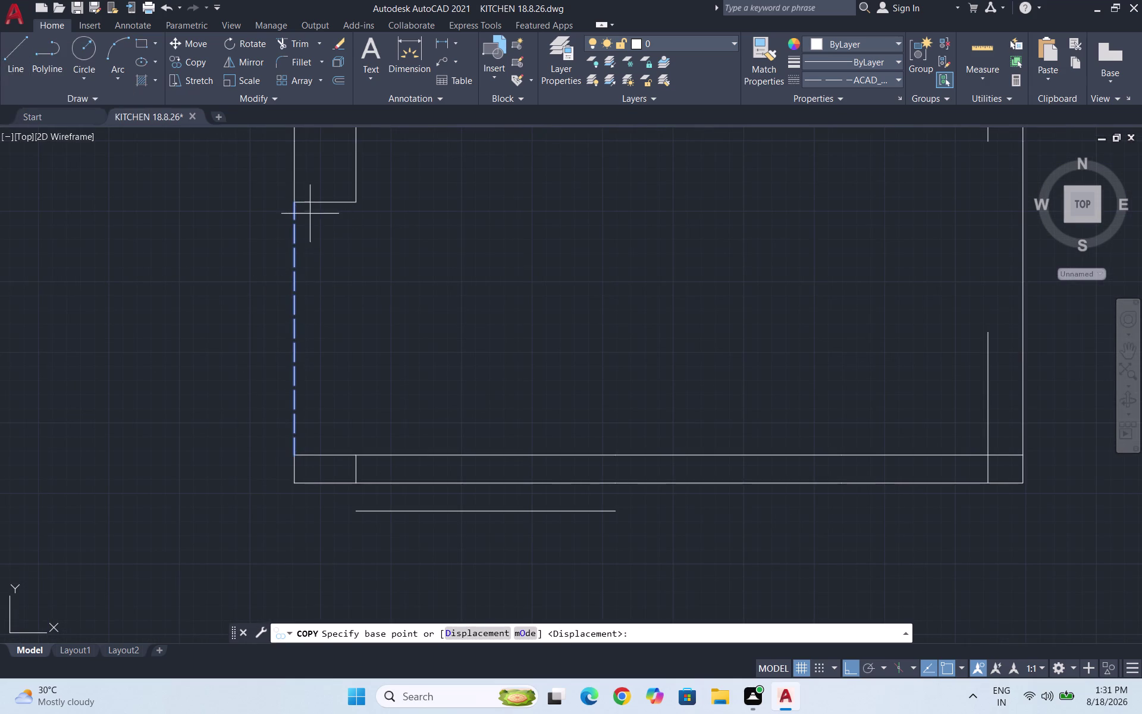
click(291, 205)
click(354, 204)
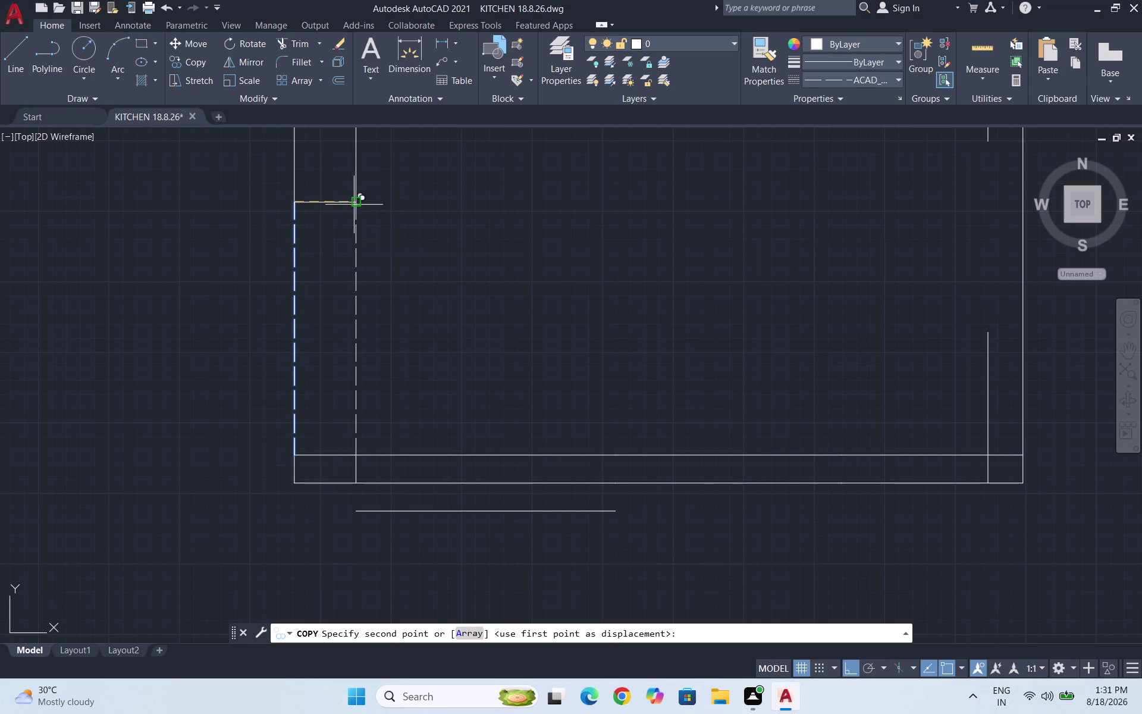
scroll(down, 3)
key(Escape)
scroll(down, 3)
scroll(up, 3)
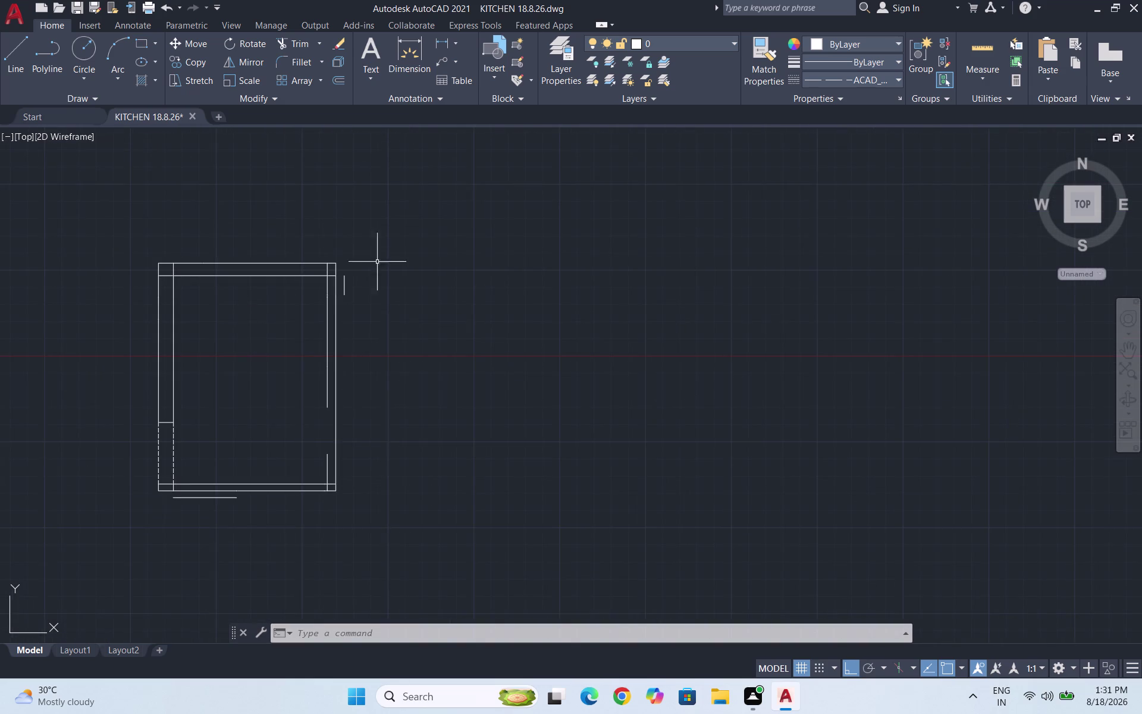
scroll(up, 3)
drag(274, 373, 270, 358)
Delete the loose line lying below the kitchen plan.
click(238, 307)
key(Delete)
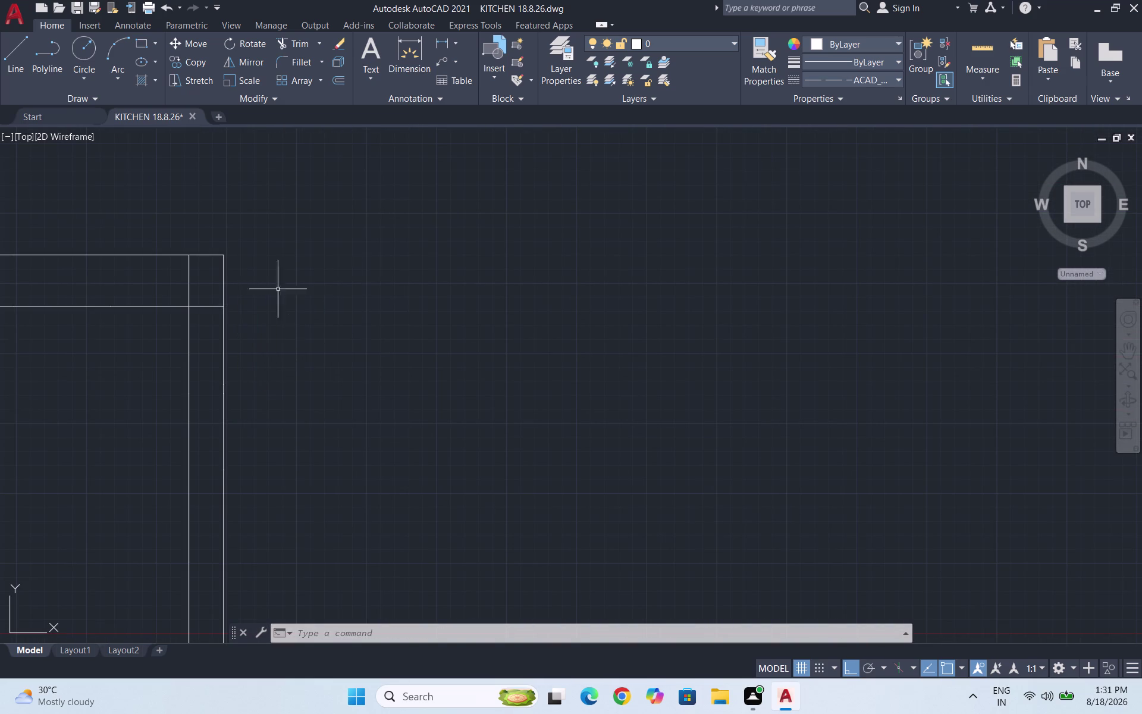
scroll(down, 3)
scroll(up, 3)
click(344, 462)
click(263, 445)
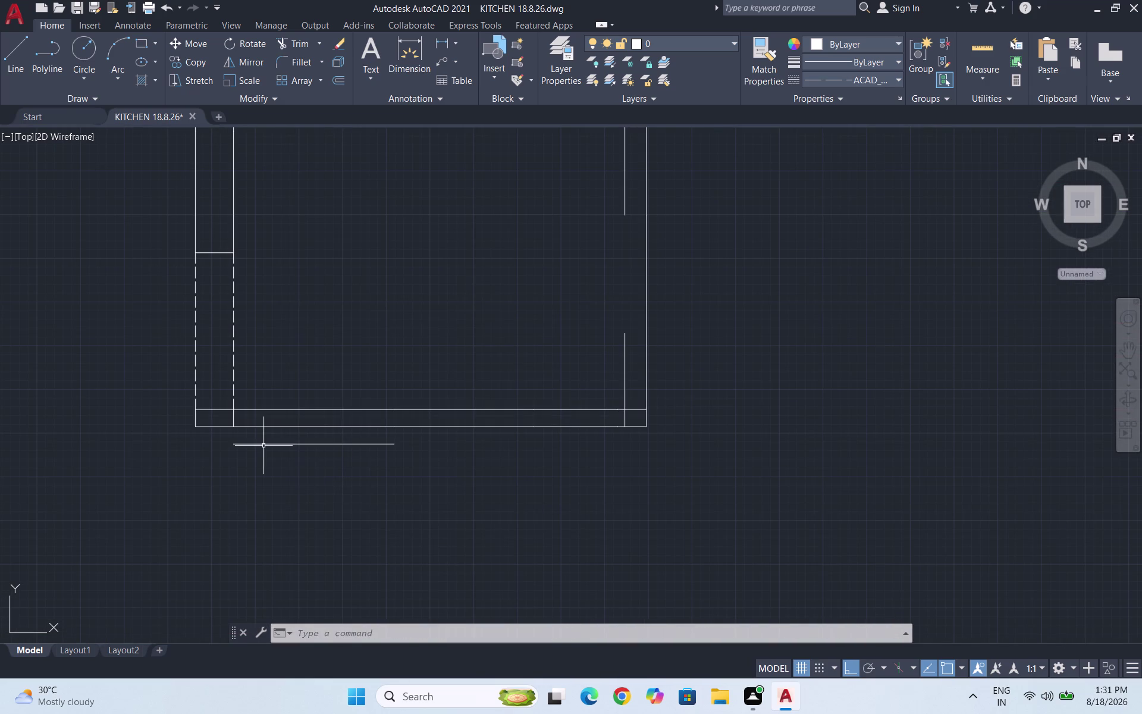
drag(343, 475, 339, 466)
click(211, 438)
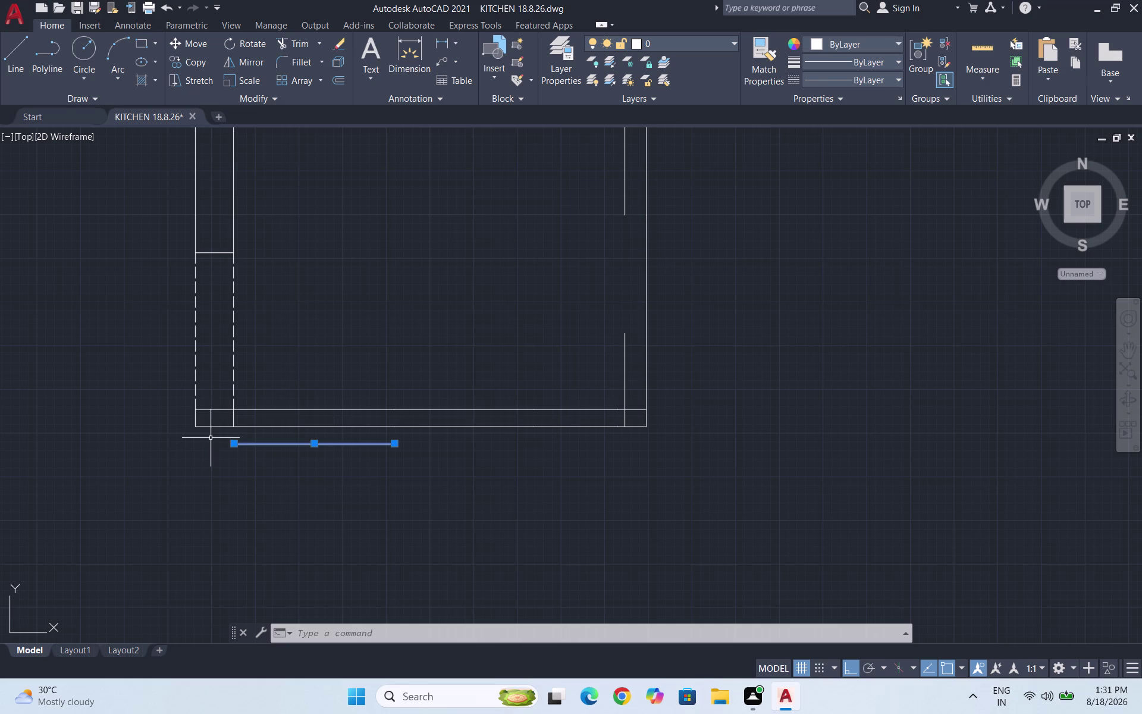
key(Delete)
scroll(down, 3)
key(Escape)
scroll(down, 3)
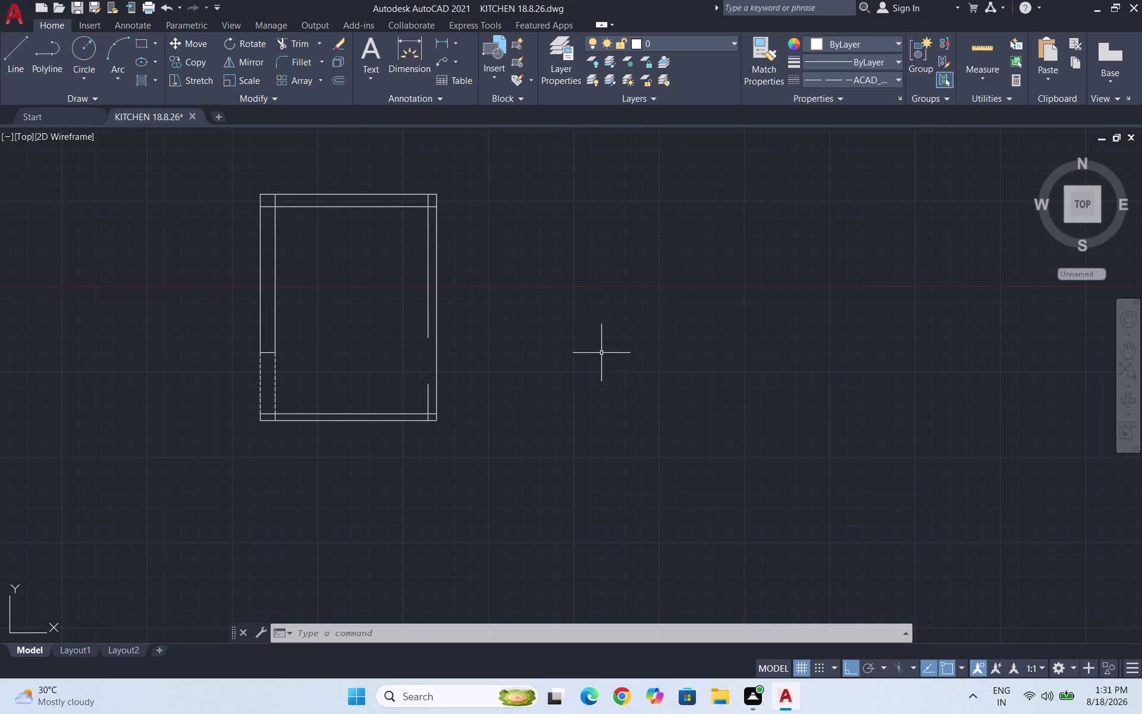
Insert the Door - Imperial sample right of the plan and save the drawing.
text(T)
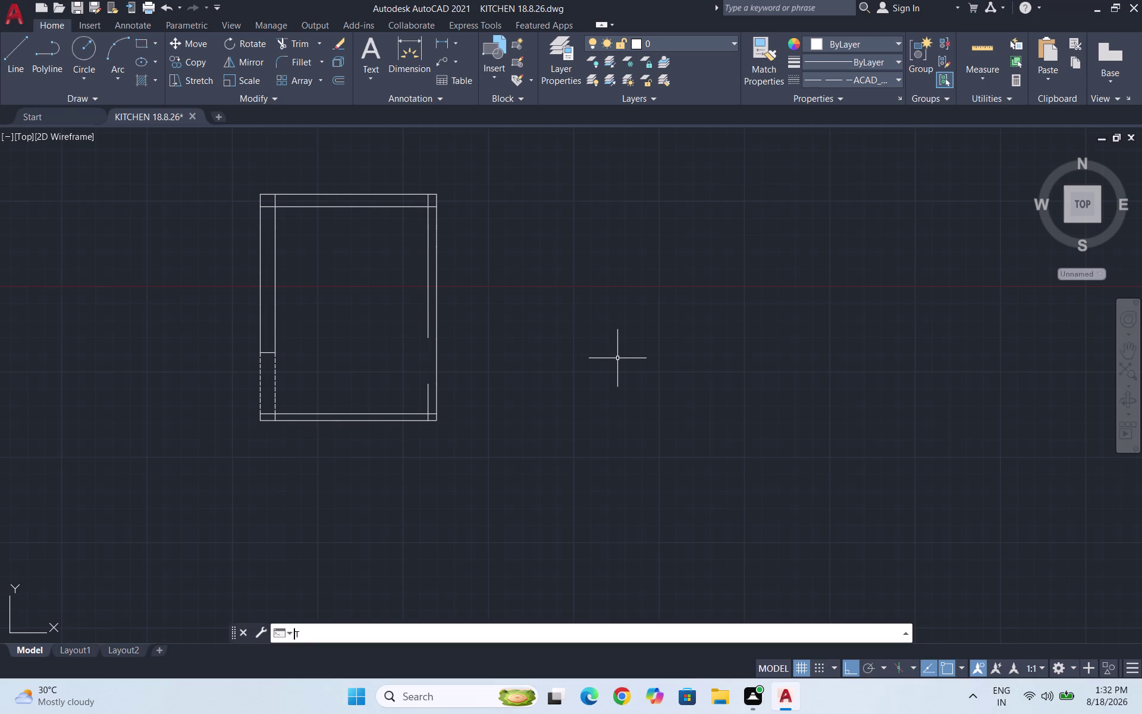
text(P)
key(Return)
click(652, 128)
click(846, 284)
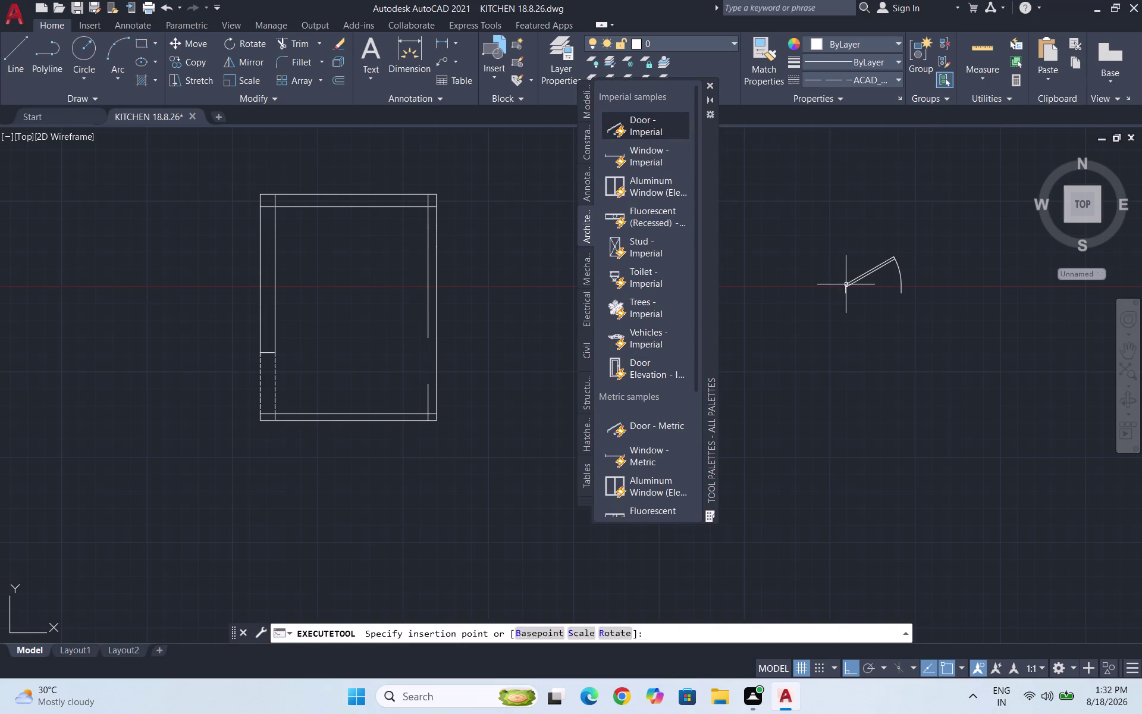
click(712, 87)
key(Escape)
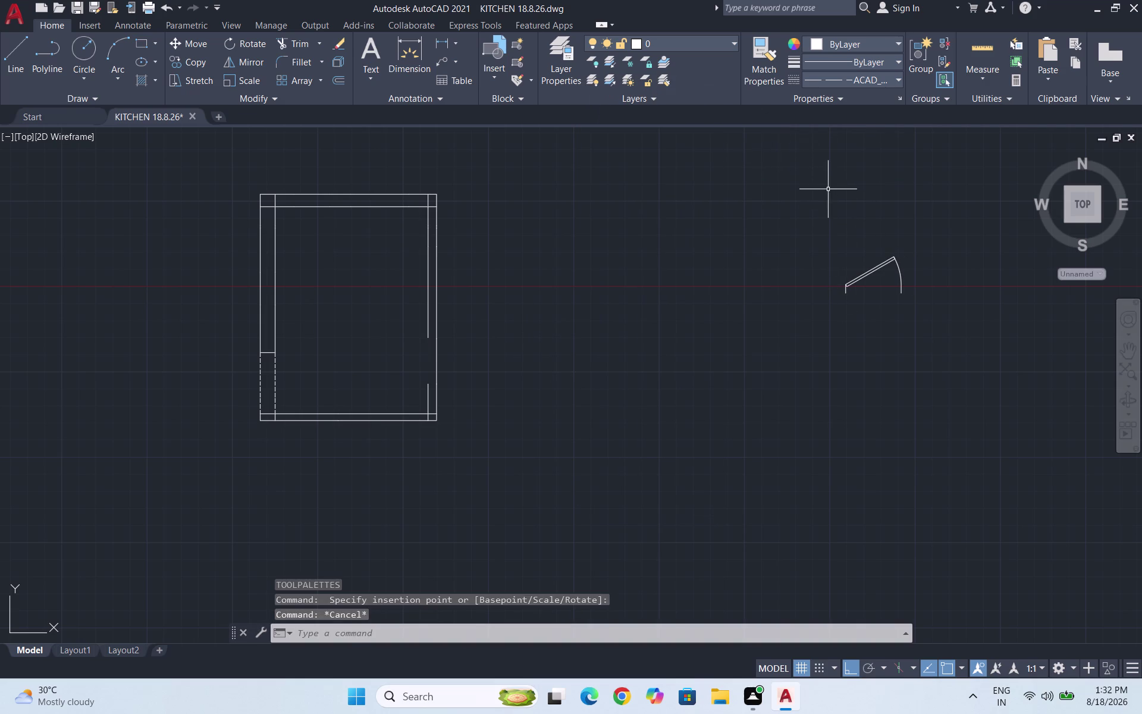
key(ctrl+s)
key(ctrl+s)
Set the inserted door's swing to Open 90° using its grip.
click(935, 308)
click(802, 252)
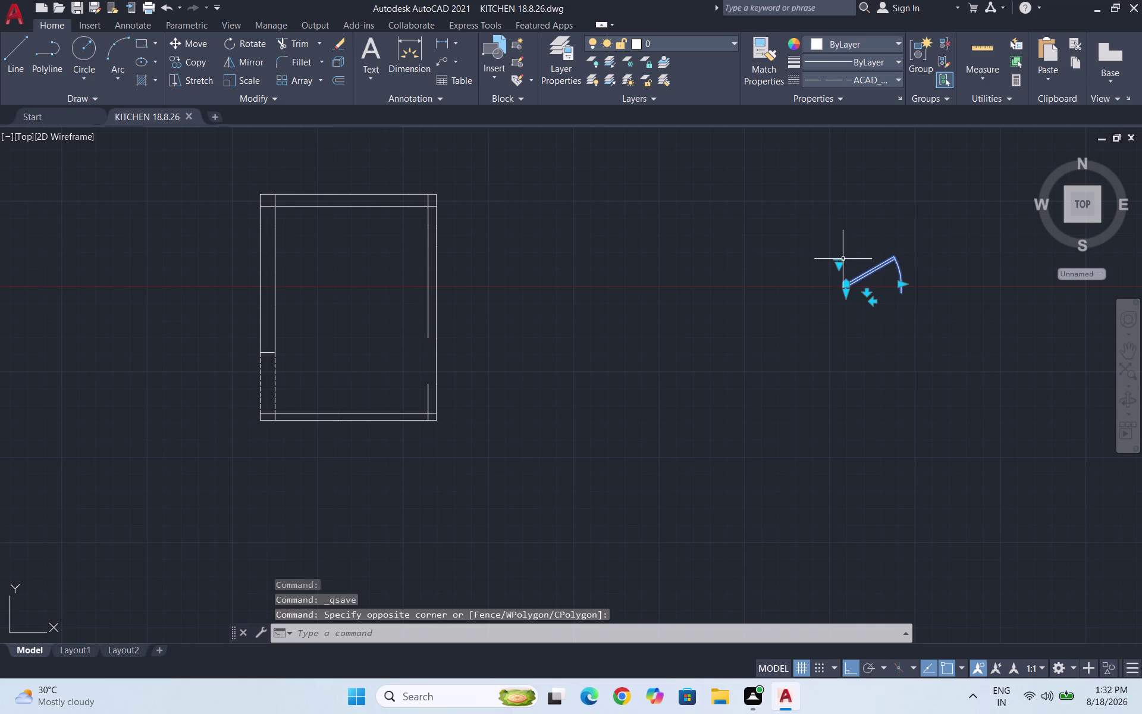
click(839, 259)
click(845, 264)
click(833, 265)
click(841, 265)
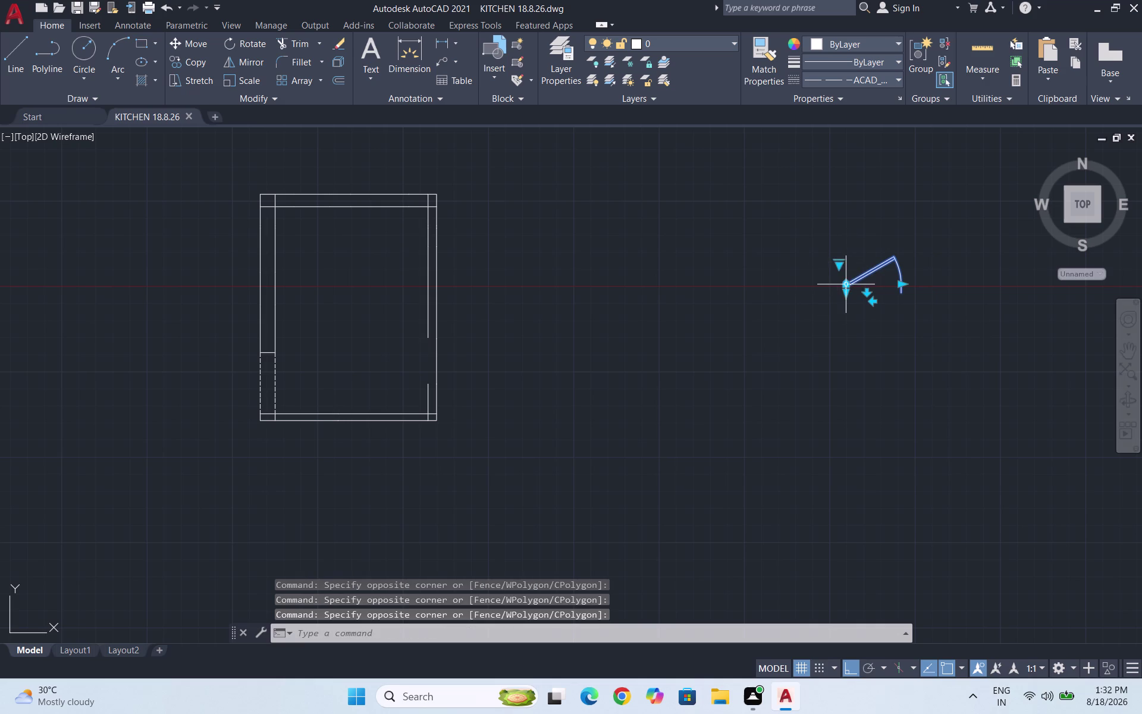
click(842, 260)
click(842, 263)
click(841, 263)
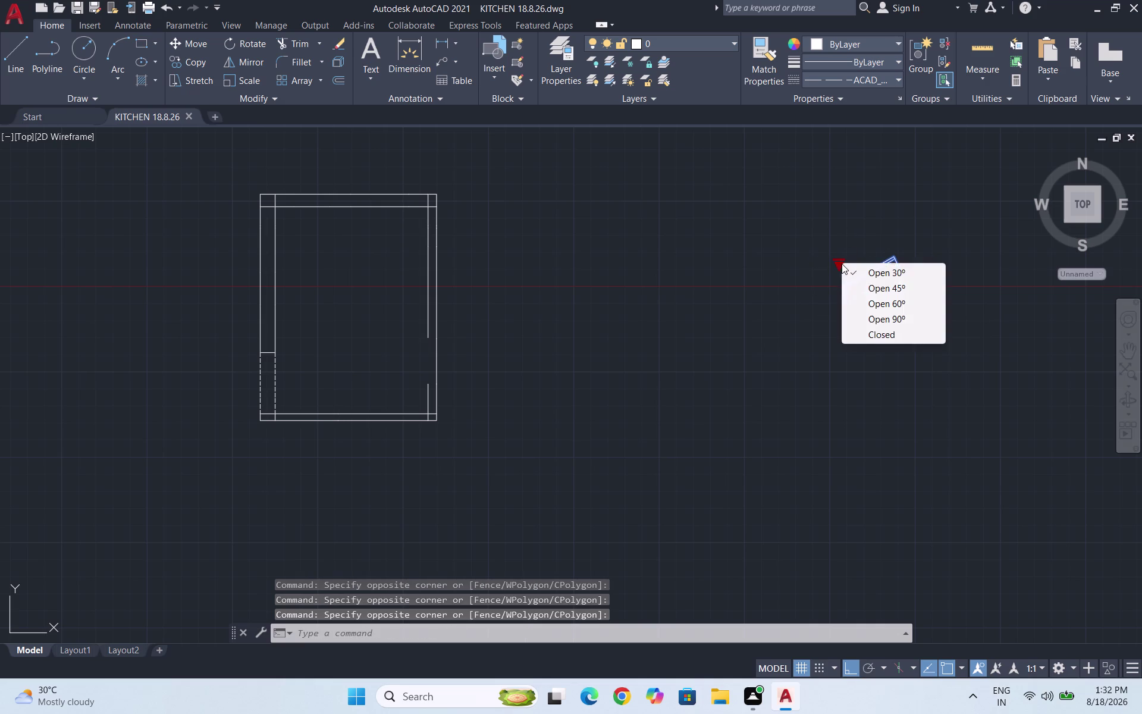
click(876, 321)
Scale the door by reference so its opening width becomes 825.
key(Escape)
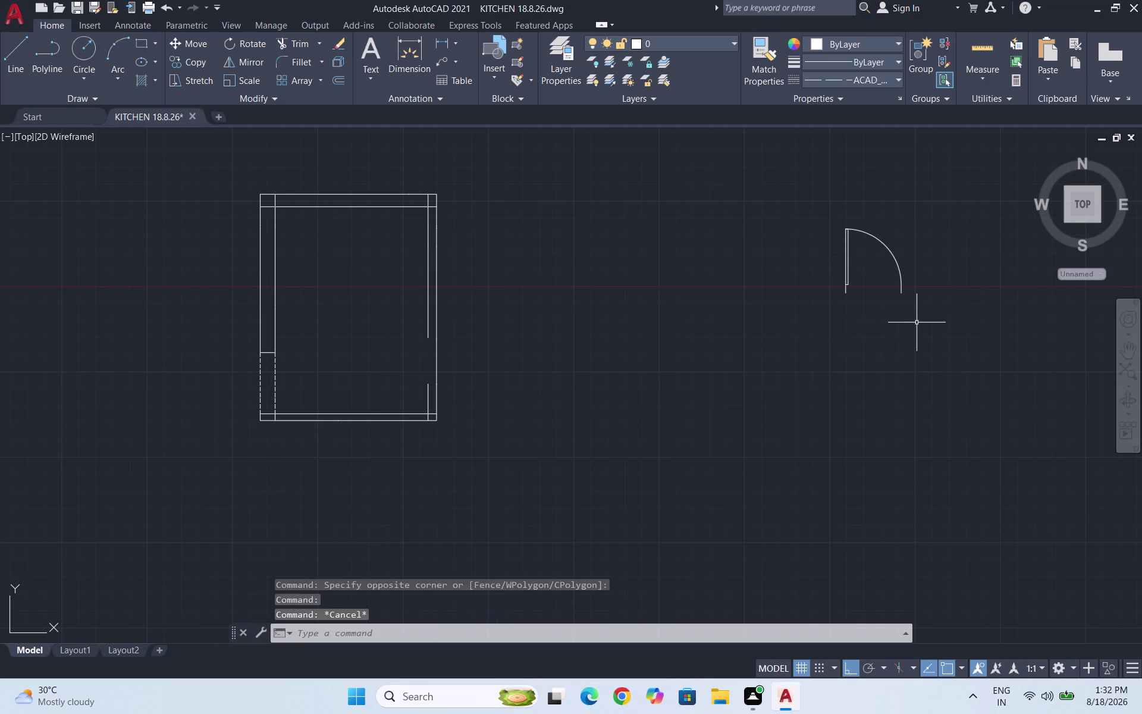
click(927, 328)
click(805, 225)
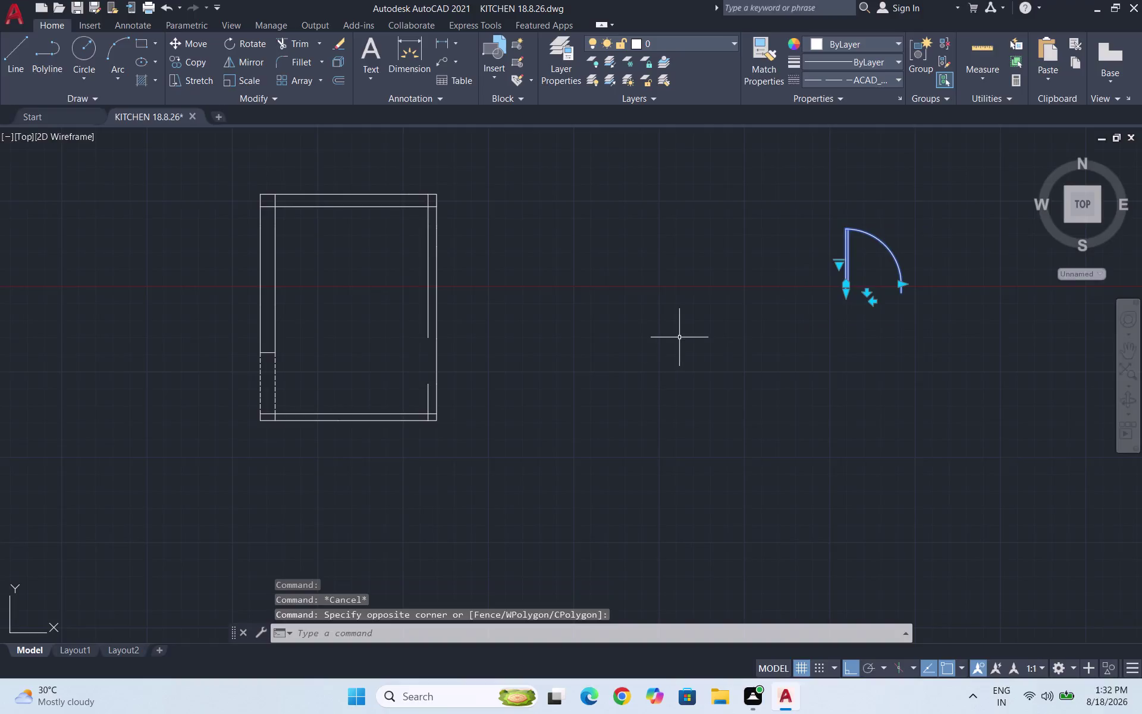
text(SC)
key(Return)
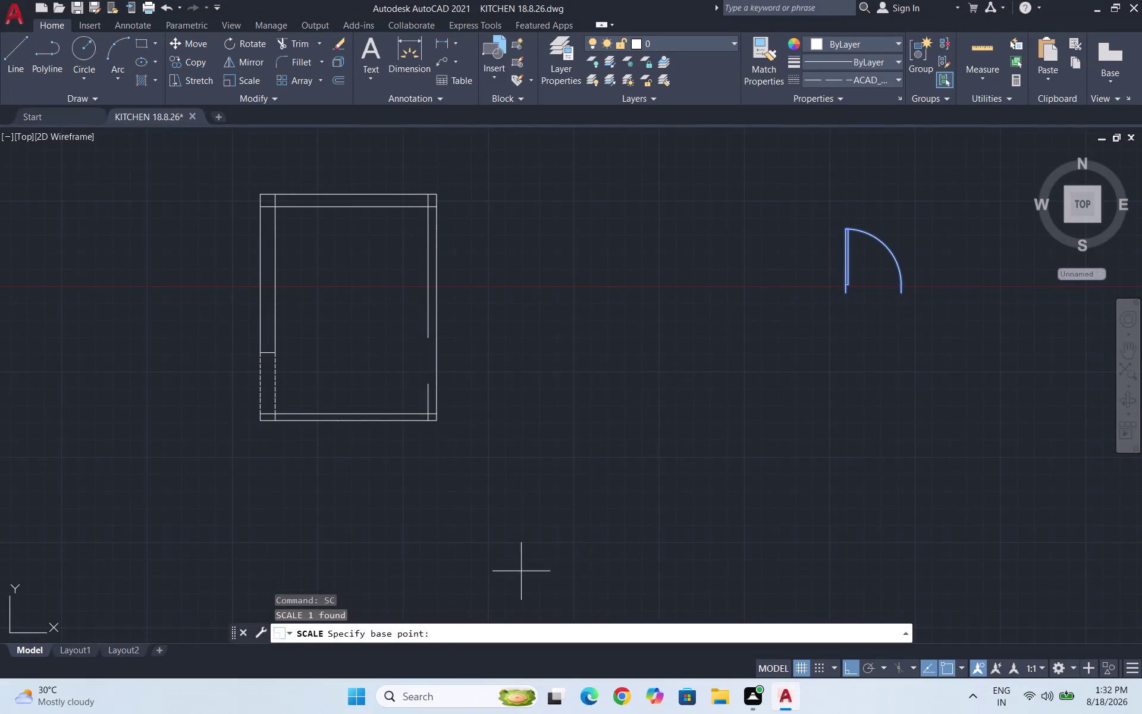
click(846, 293)
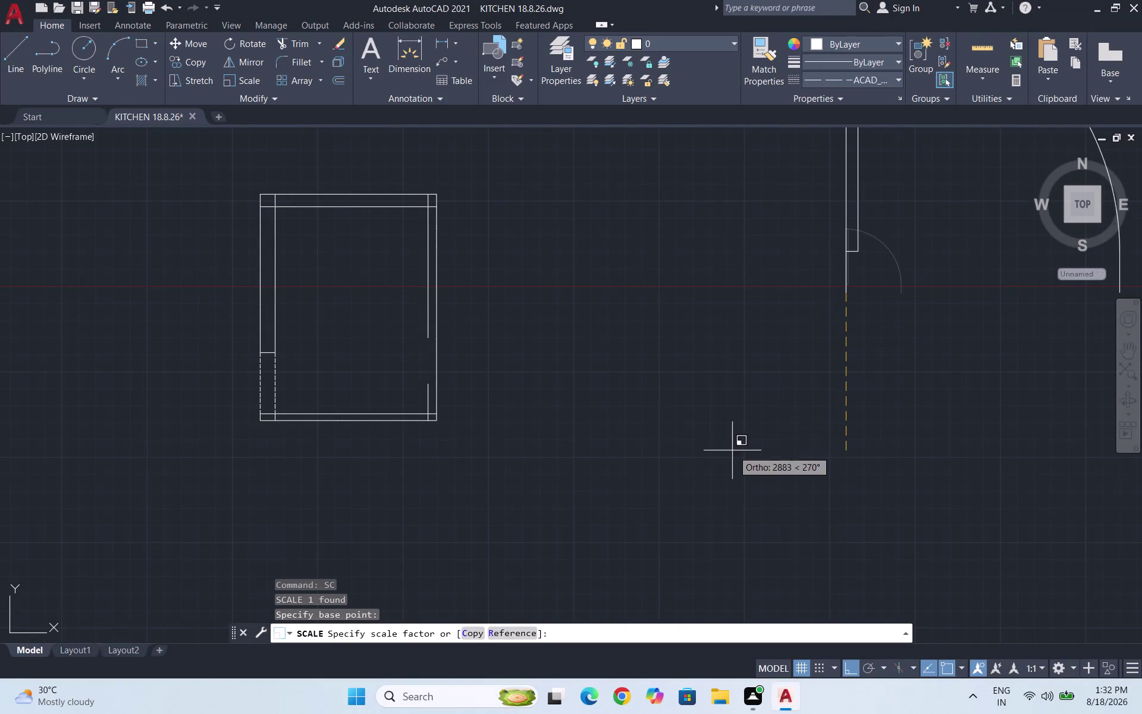
click(507, 636)
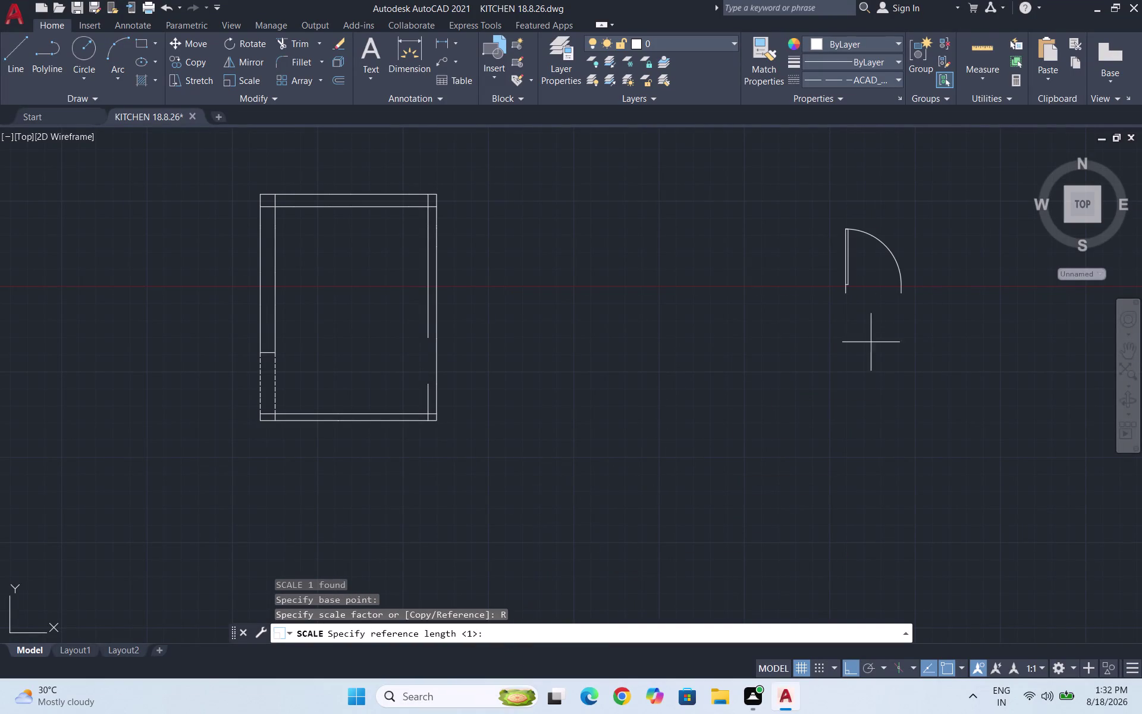
click(845, 295)
click(900, 294)
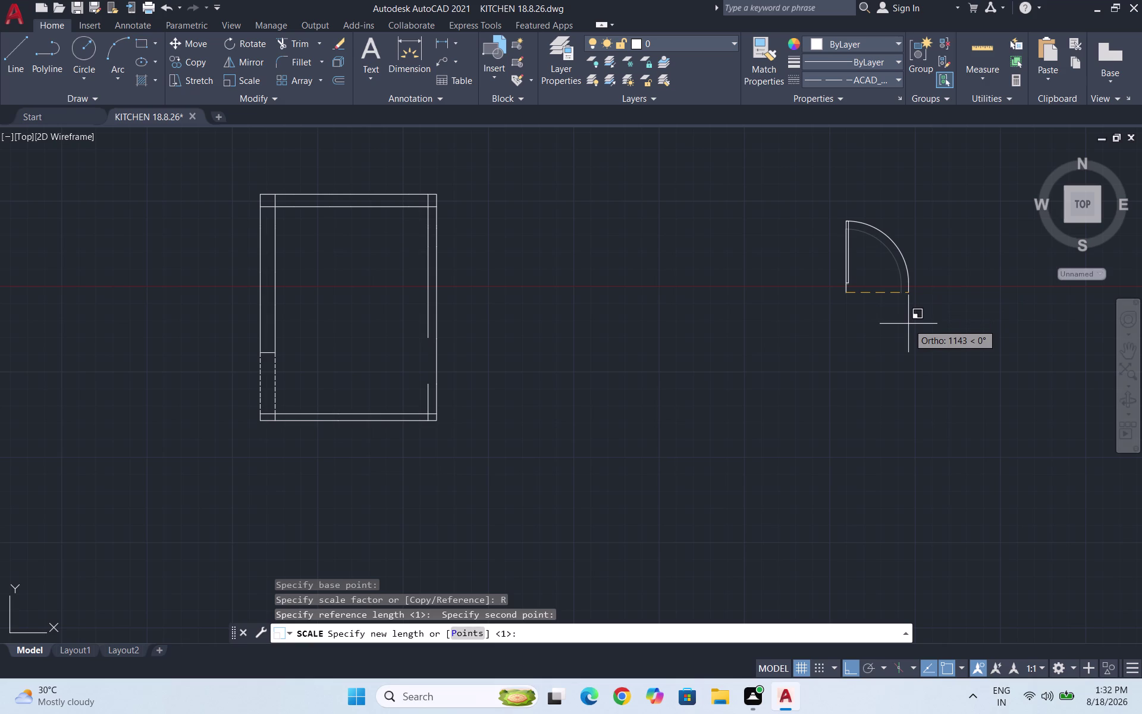
text(825)
key(Return)
key(Return)
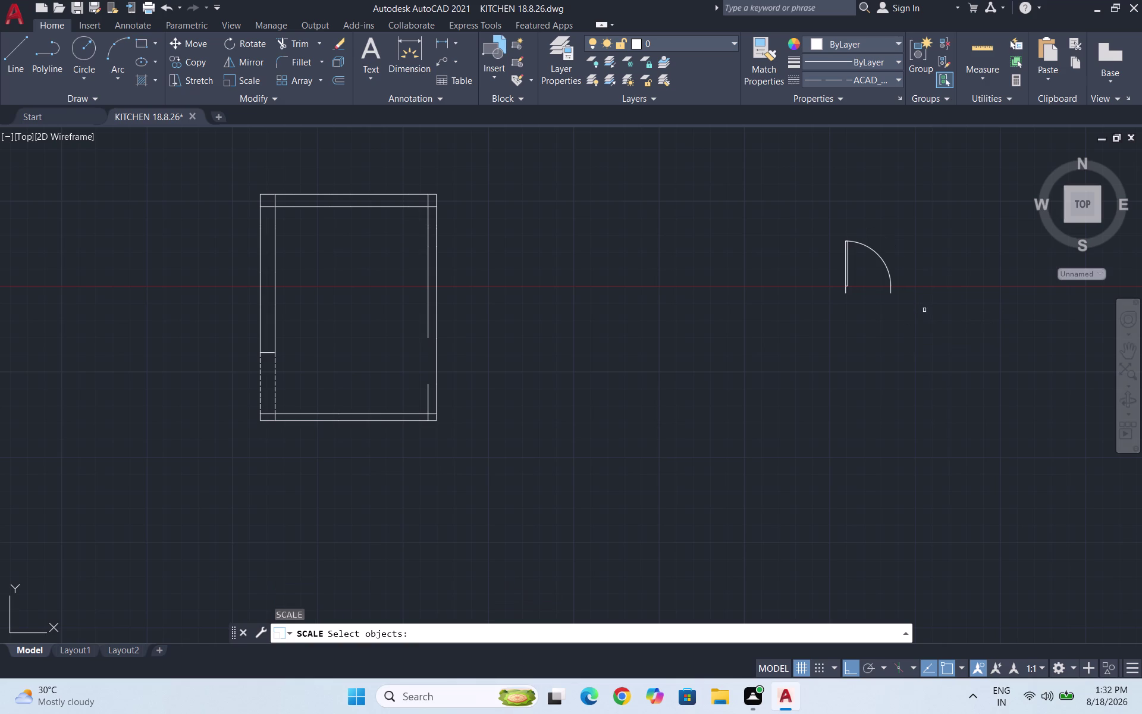
key(Escape)
Check the door's 825 width, then rotate the door about its hinge point.
click(991, 61)
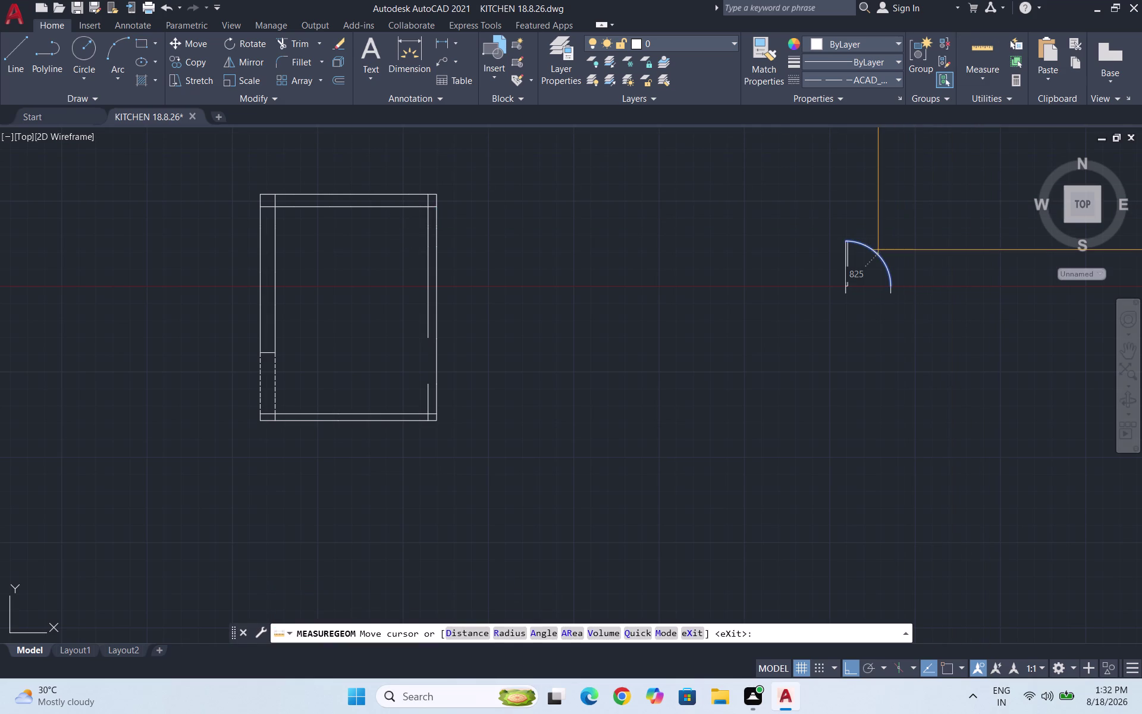
key(Escape)
drag(974, 300, 961, 302)
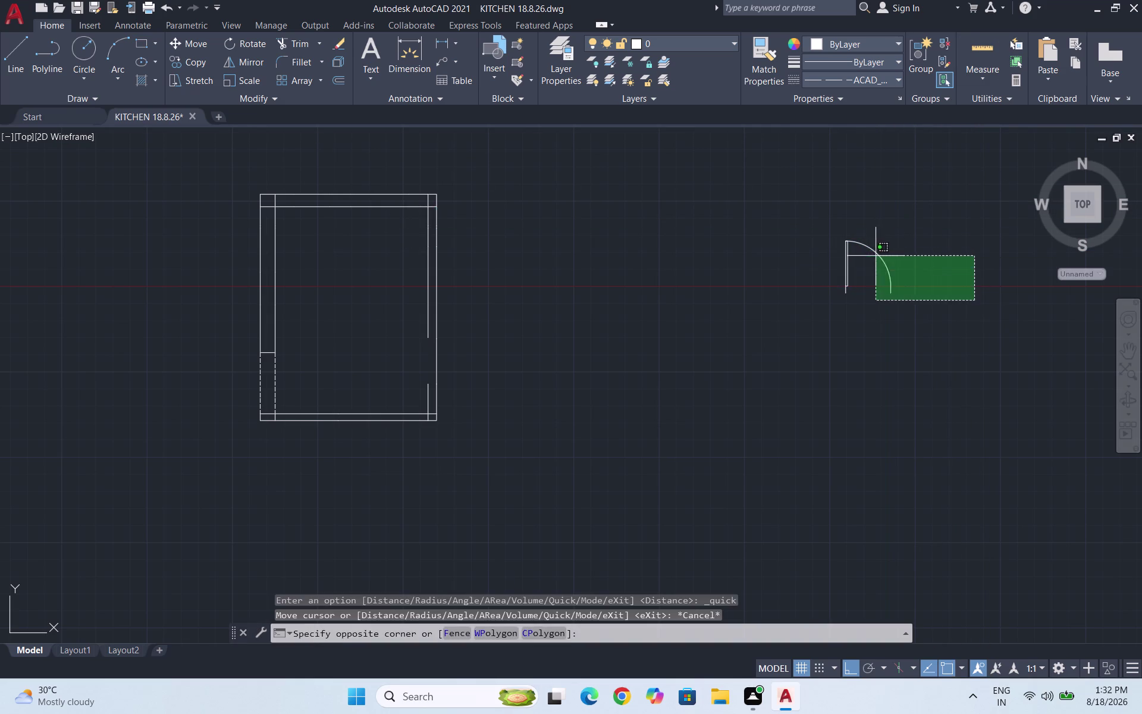
click(791, 218)
text(RO)
key(Return)
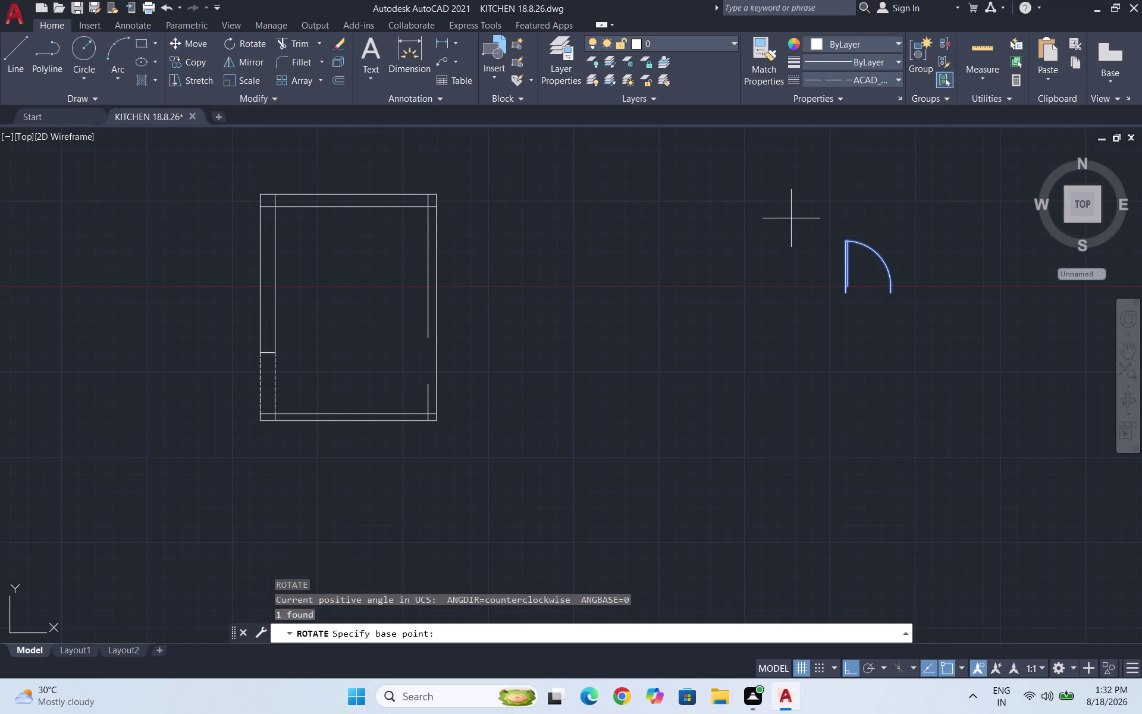
click(845, 297)
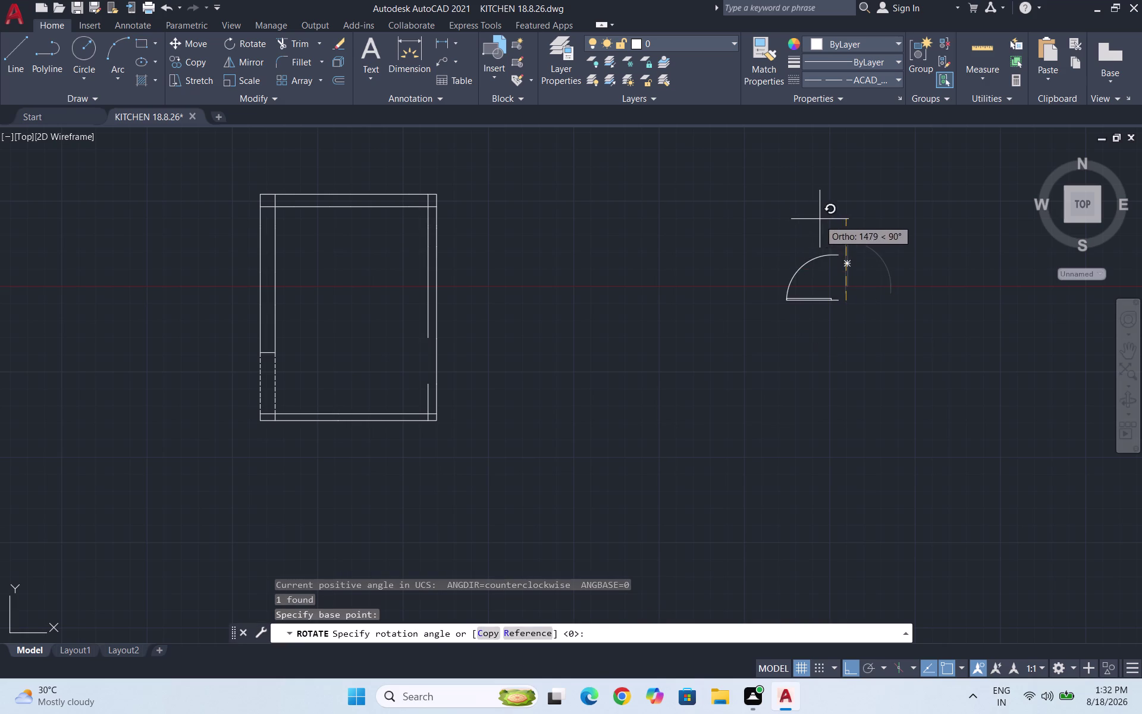
click(870, 423)
drag(948, 412, 942, 394)
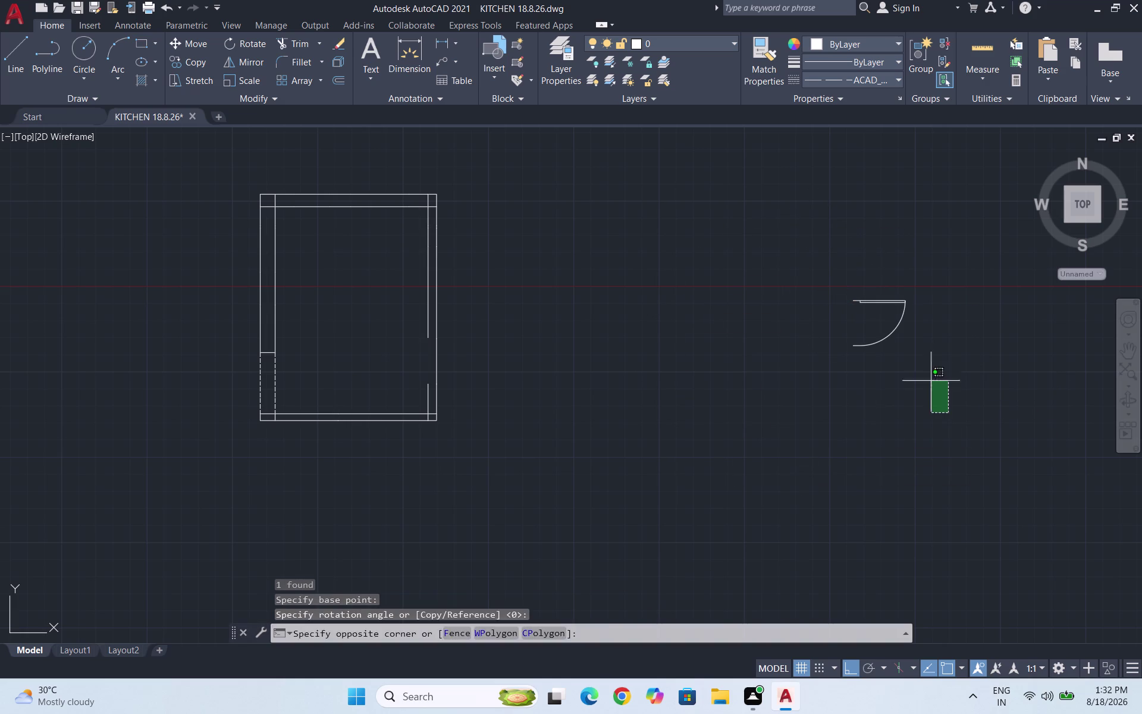
drag(942, 394, 935, 385)
Mirror the door swing across the hinge line, erasing the original.
click(820, 255)
text(MI)
key(Return)
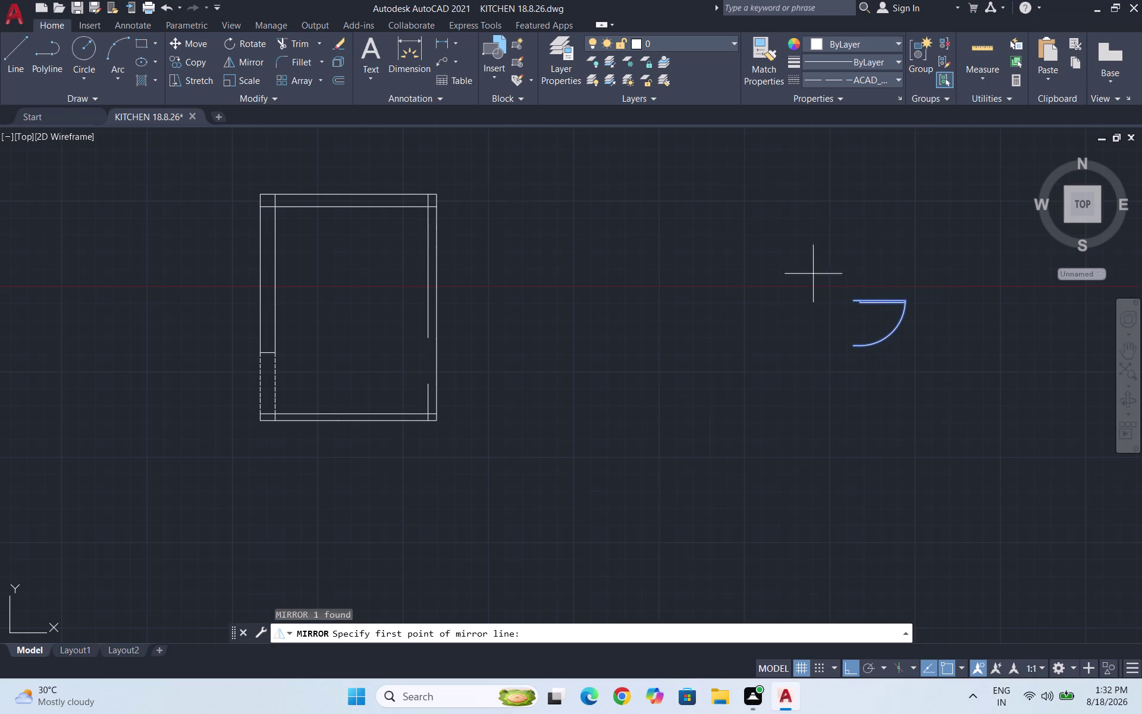
click(855, 298)
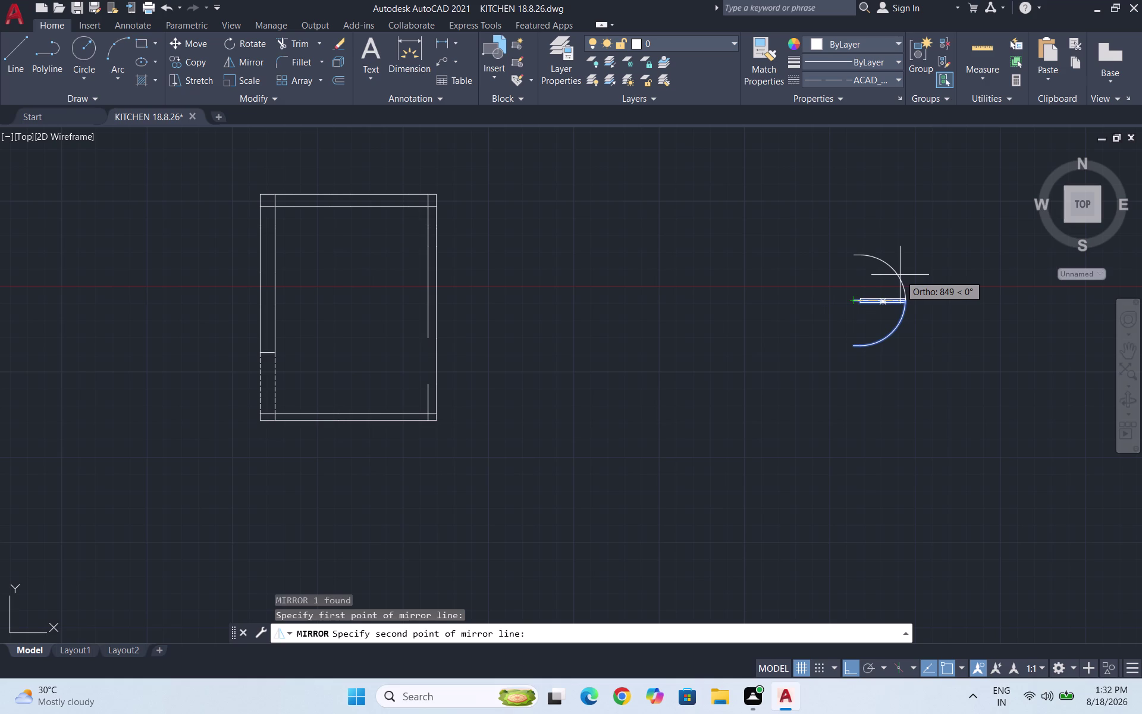
click(900, 275)
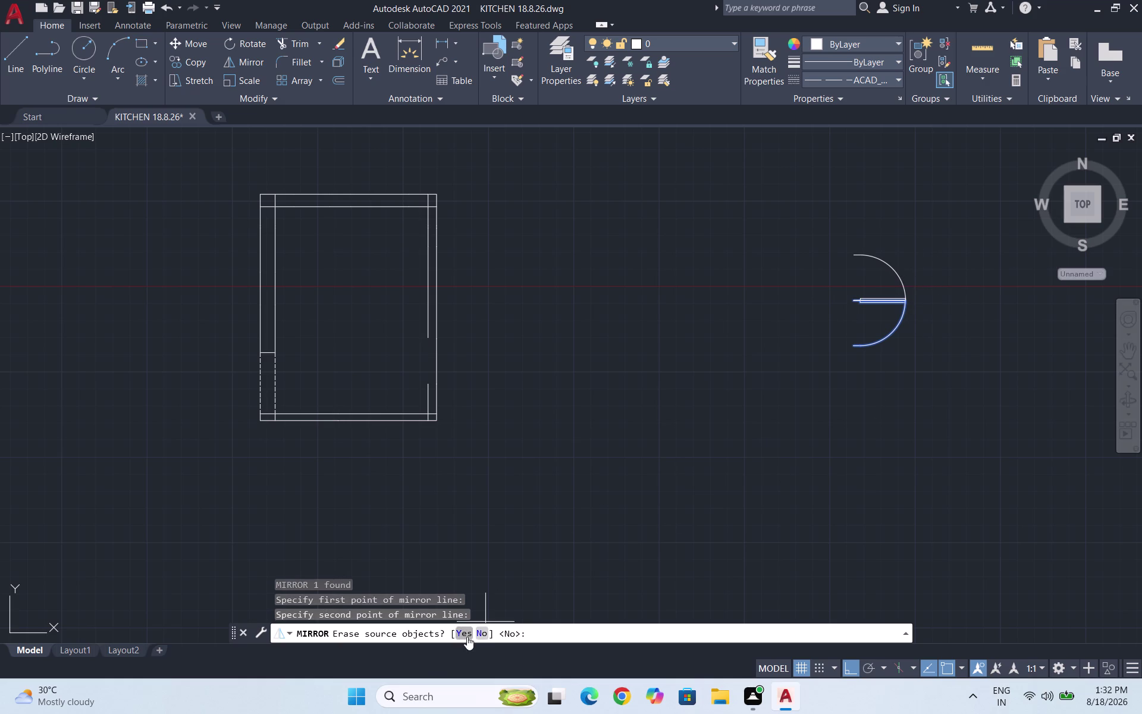
click(467, 637)
click(940, 365)
click(833, 233)
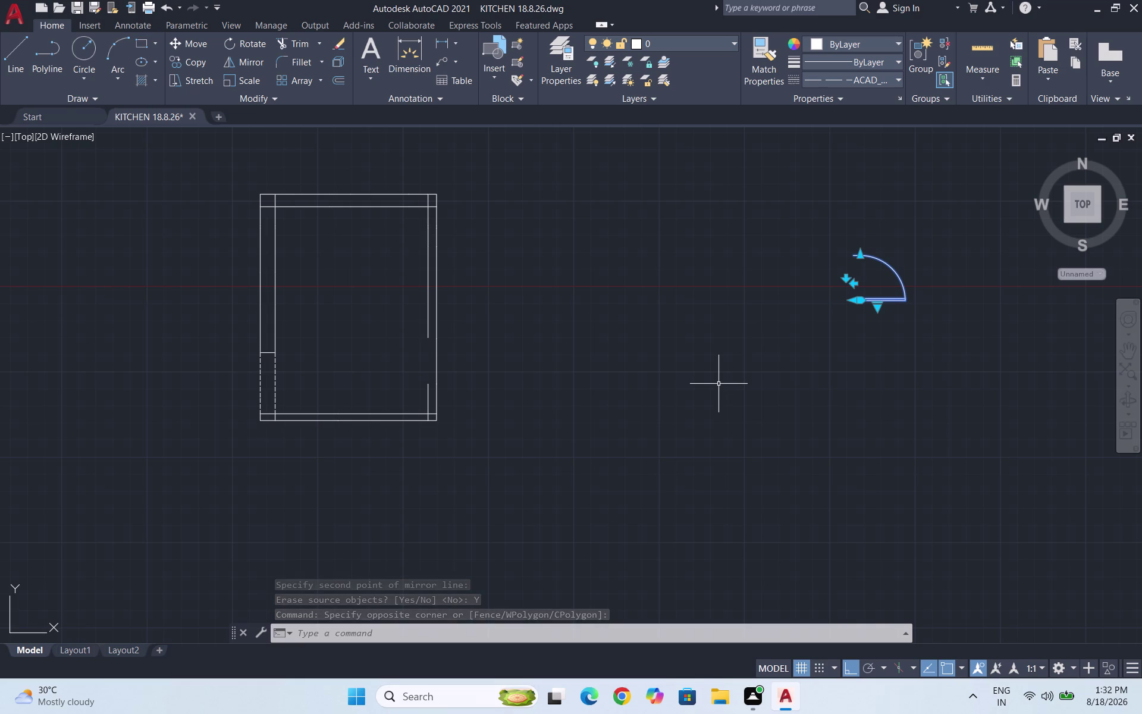
text(CO)
key(Return)
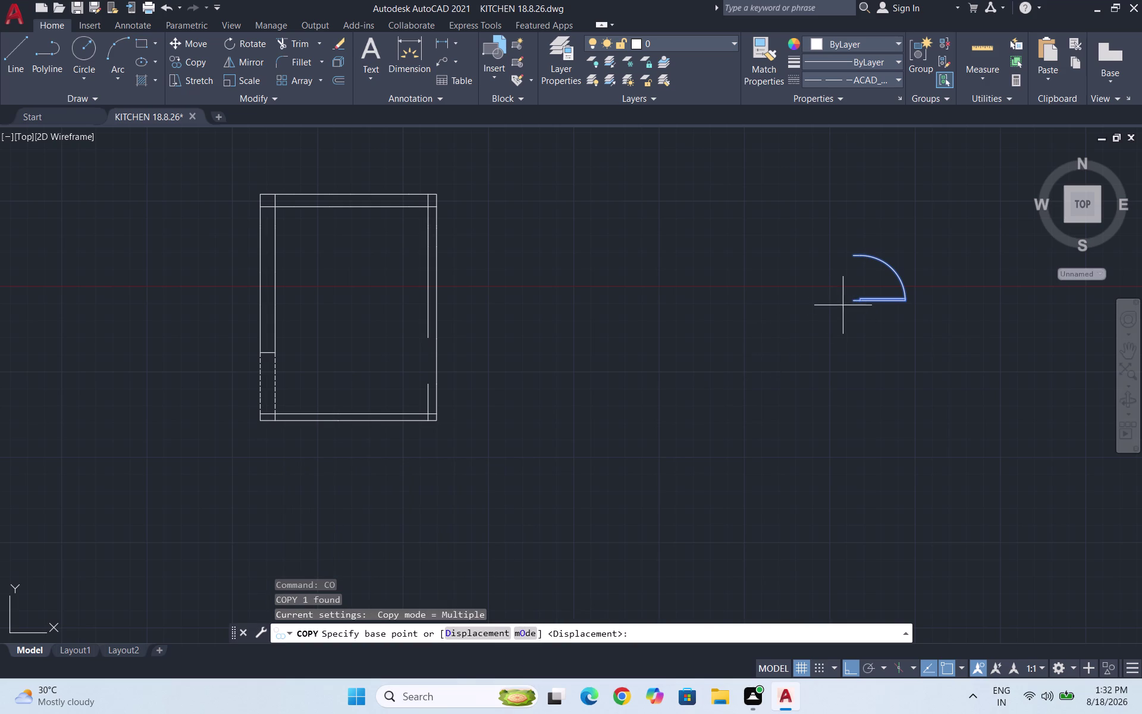
Abandon the pending door copy after picking its base point.
scroll(up, 3)
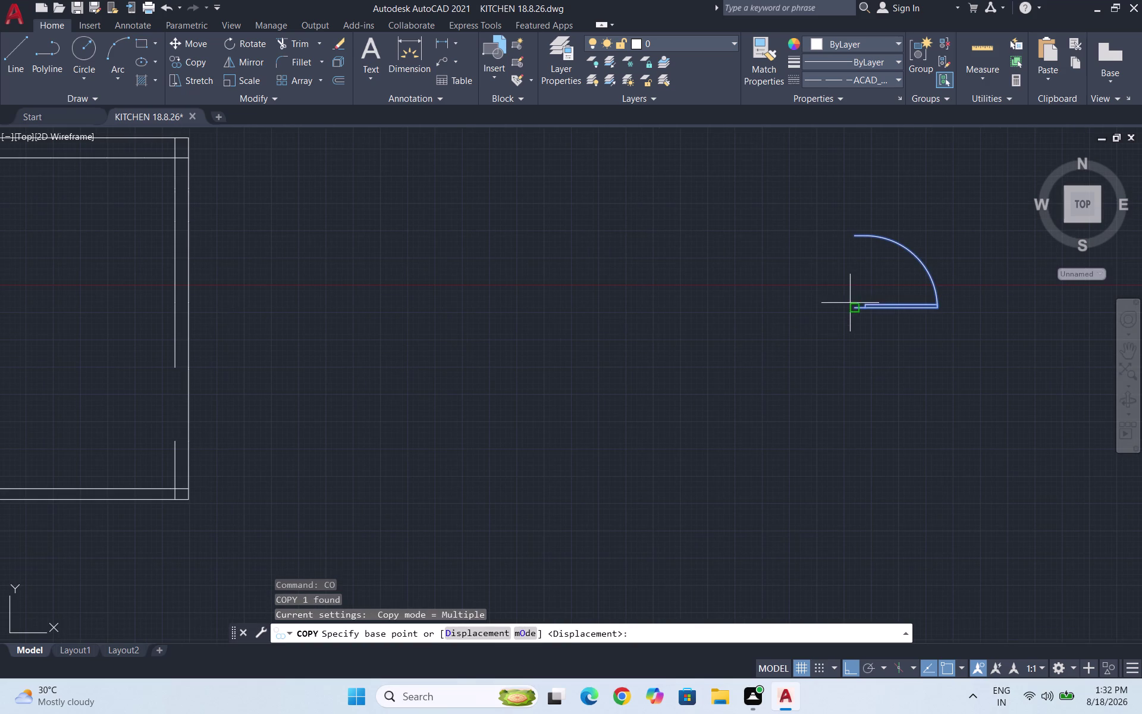
click(855, 306)
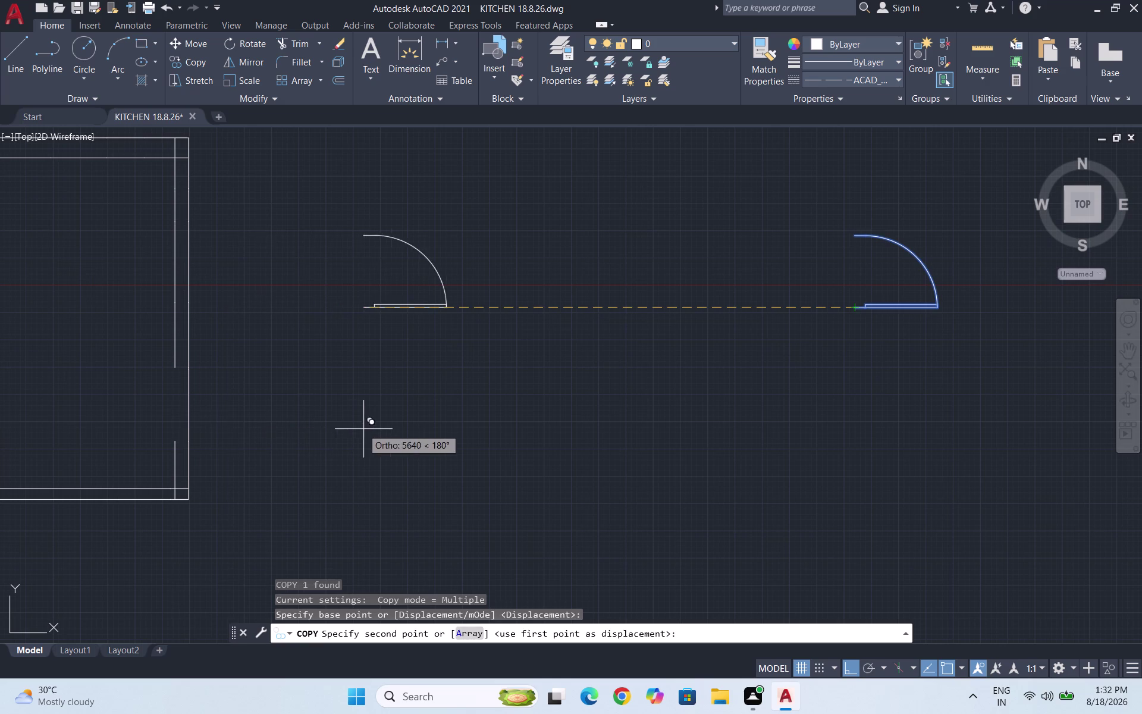
key(Escape)
Draw the lower jamb line across the wall thickness at the opening.
key(l)
key(Return)
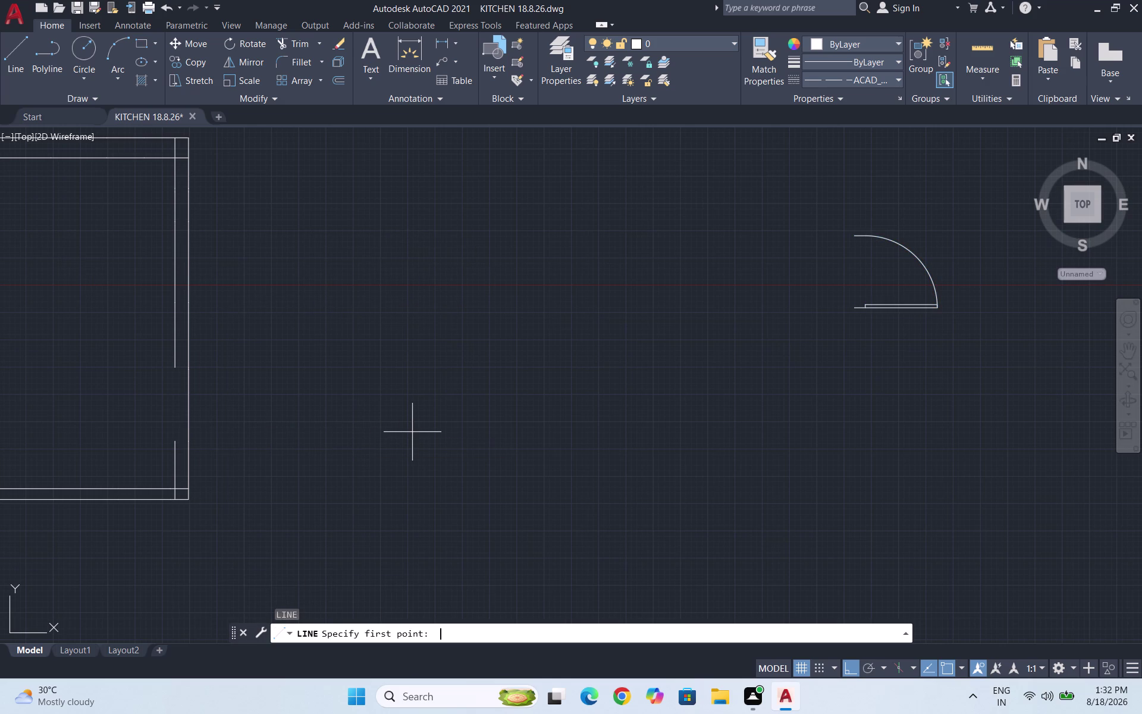
click(869, 74)
click(862, 98)
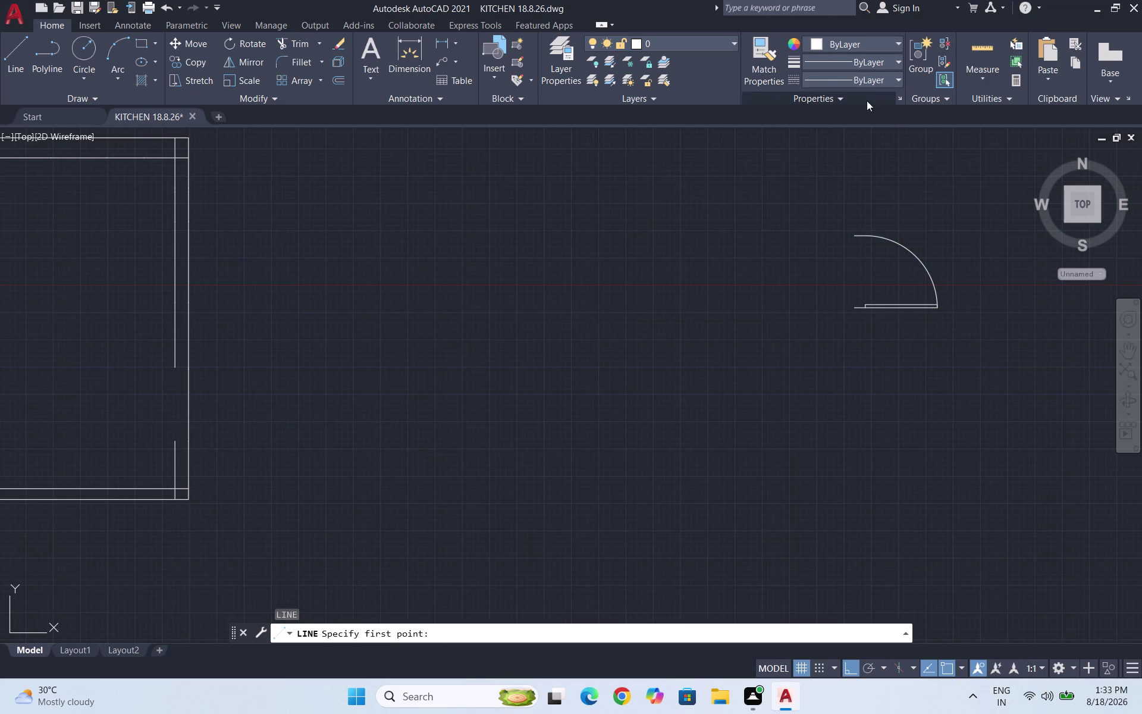
scroll(down, 3)
scroll(up, 3)
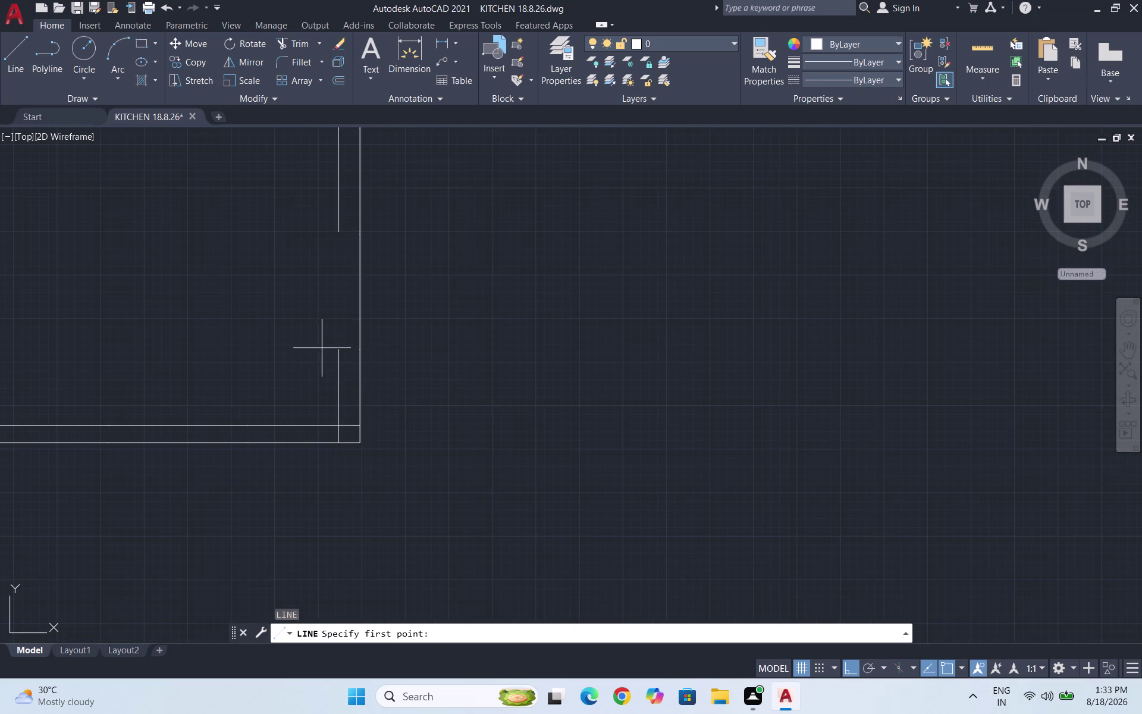
click(339, 351)
click(363, 349)
key(Escape)
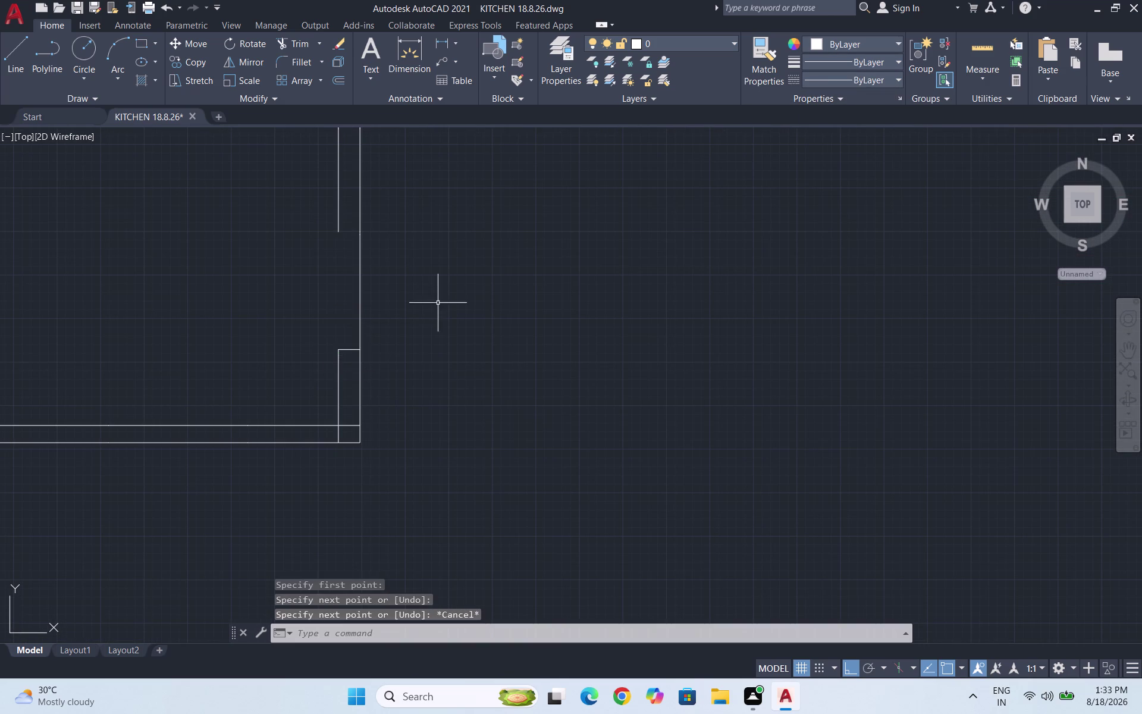
Draw the upper jamb line across the wall at the opening's other end.
scroll(down, 3)
key(space)
scroll(up, 3)
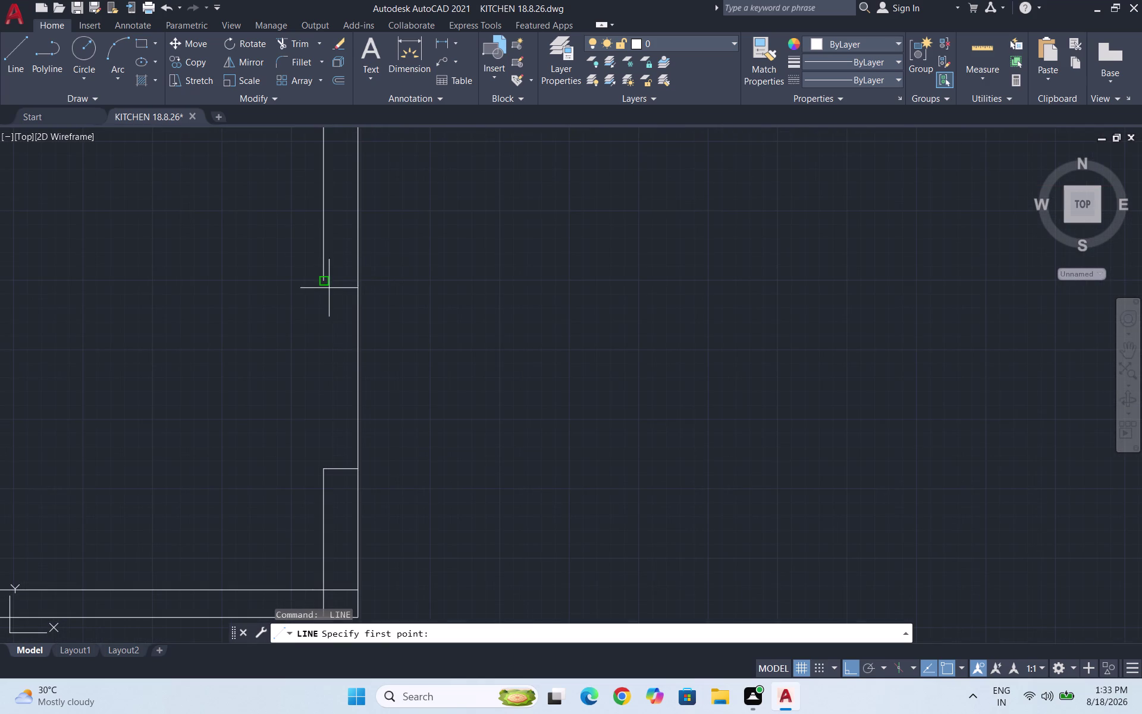
click(320, 282)
click(359, 277)
key(Escape)
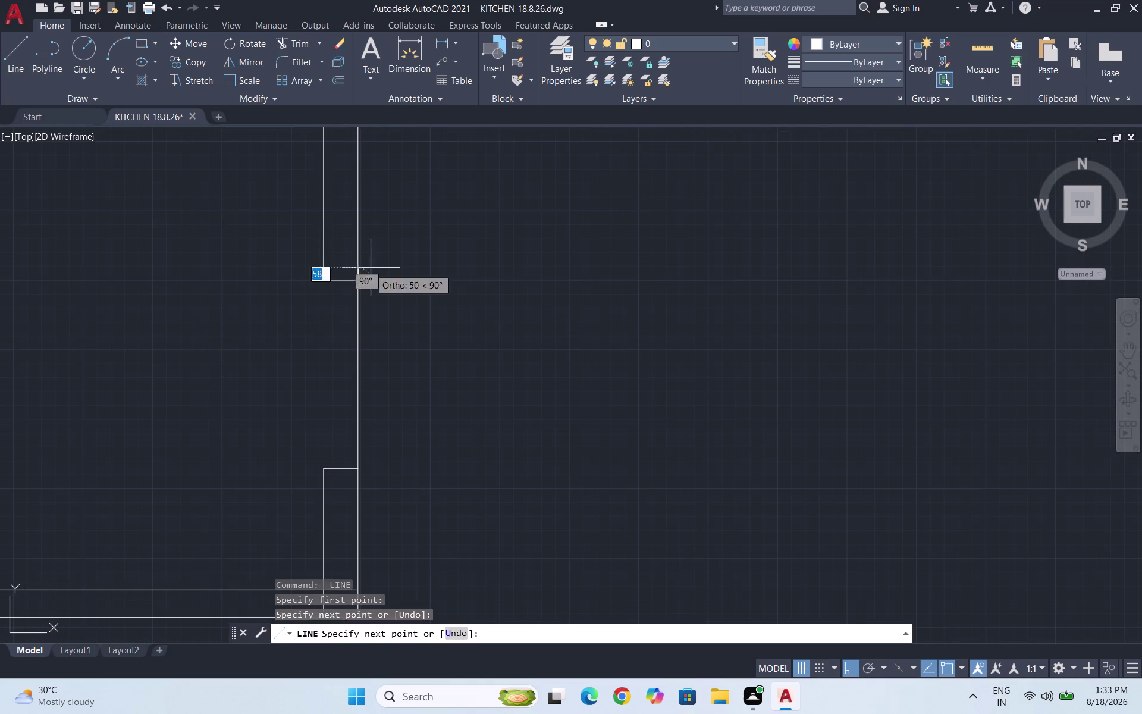
Window-select the door swing again.
scroll(down, 3)
scroll(down, 3)
drag(874, 274, 830, 223)
click(744, 180)
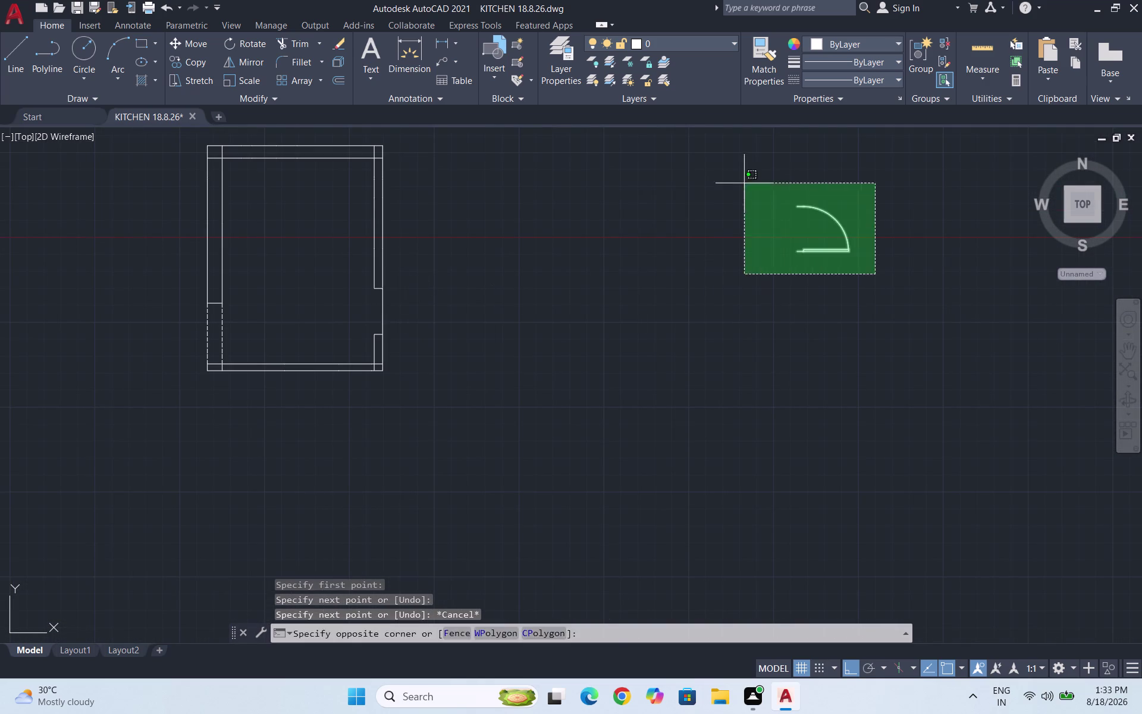
Start copying the door swing from its hinge, then abandon the attempt.
text(CO)
key(Return)
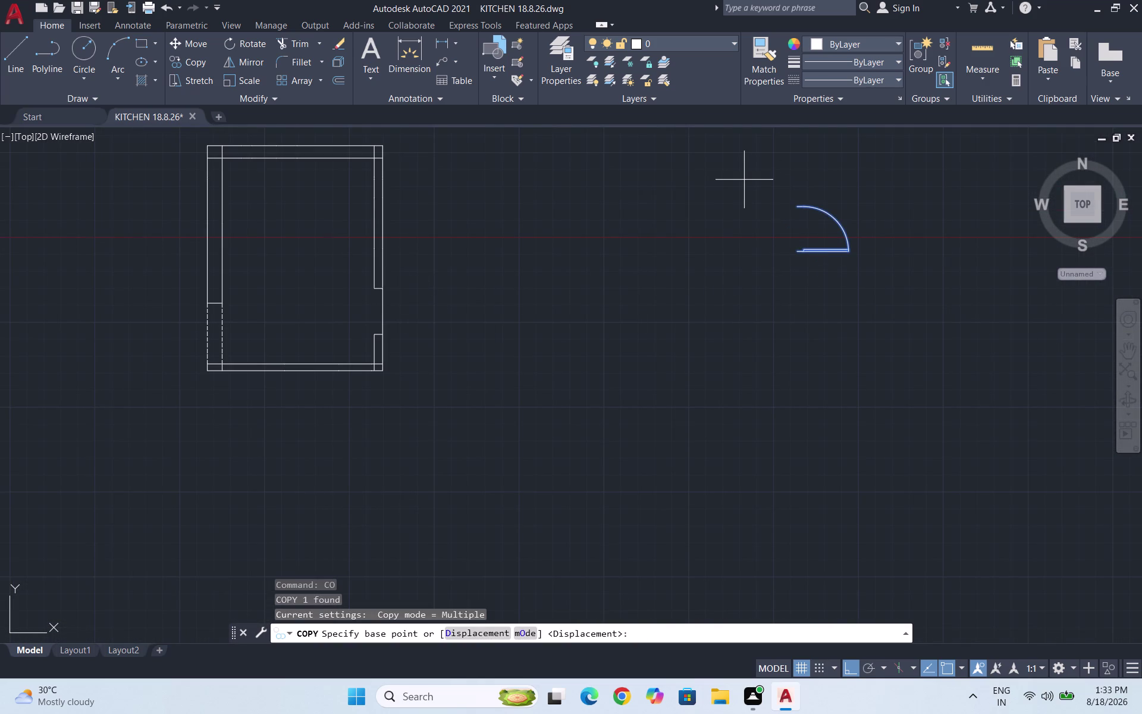
scroll(up, 3)
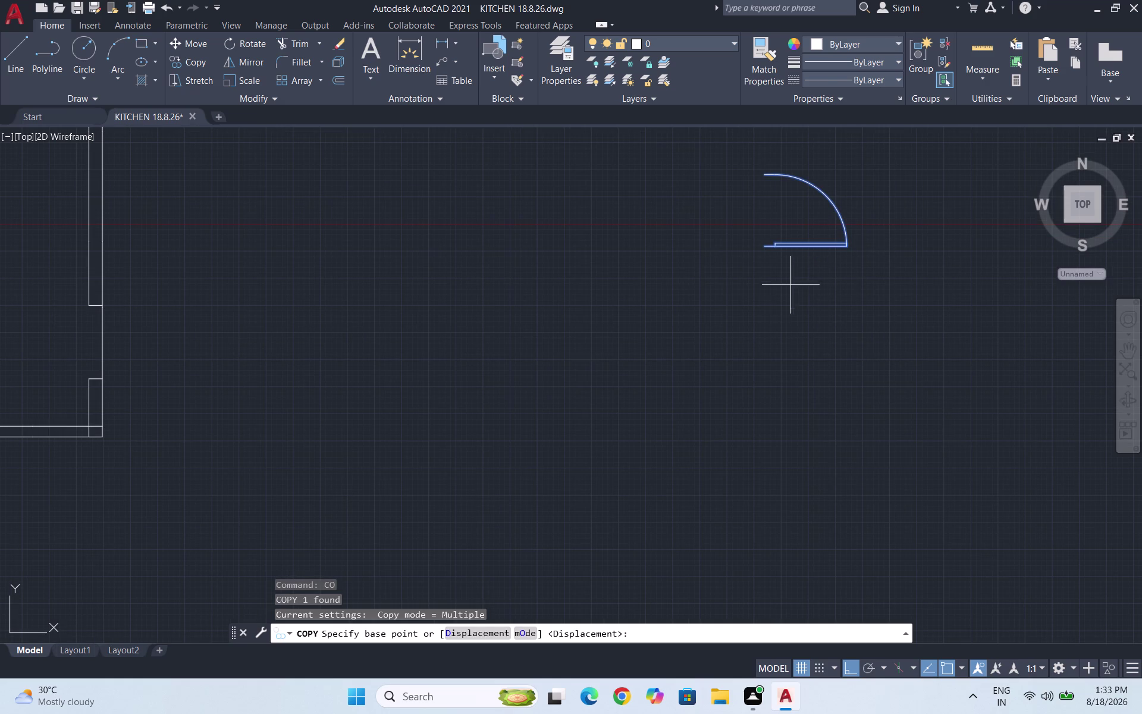
click(764, 246)
scroll(down, 3)
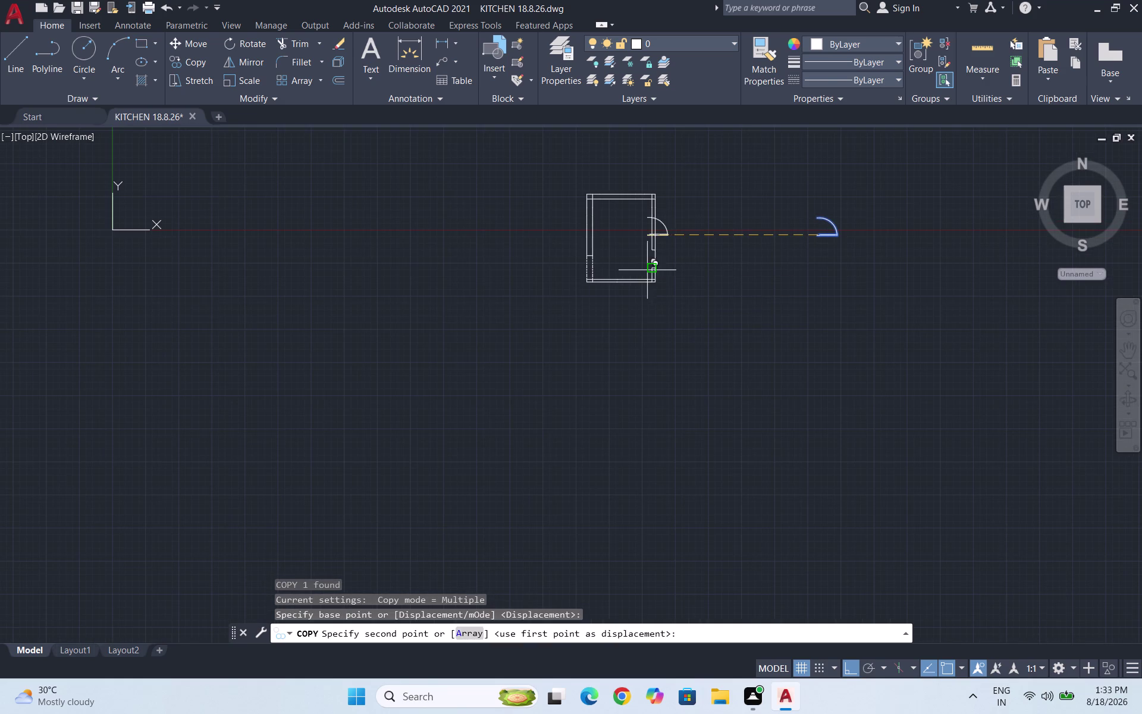
scroll(up, 3)
key(Escape)
Reselect the door swing and copy it from its arc end to the right-wall opening's jamb.
drag(964, 247, 945, 220)
click(900, 177)
text(CO)
key(Return)
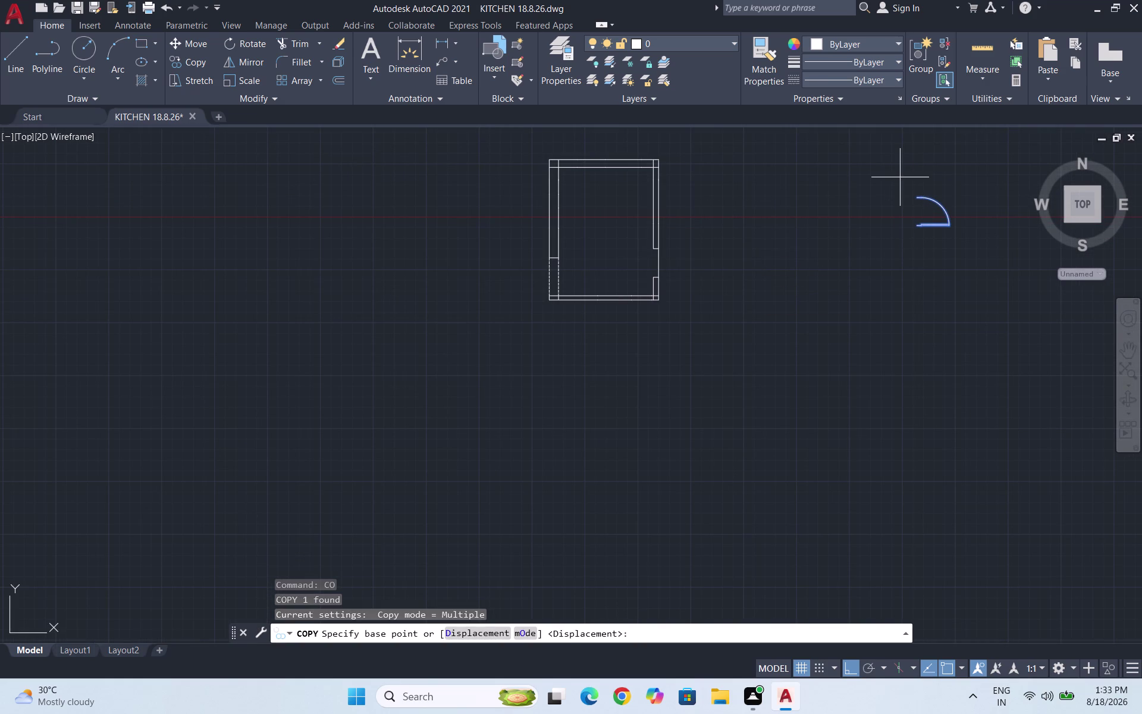
scroll(down, 3)
scroll(up, 3)
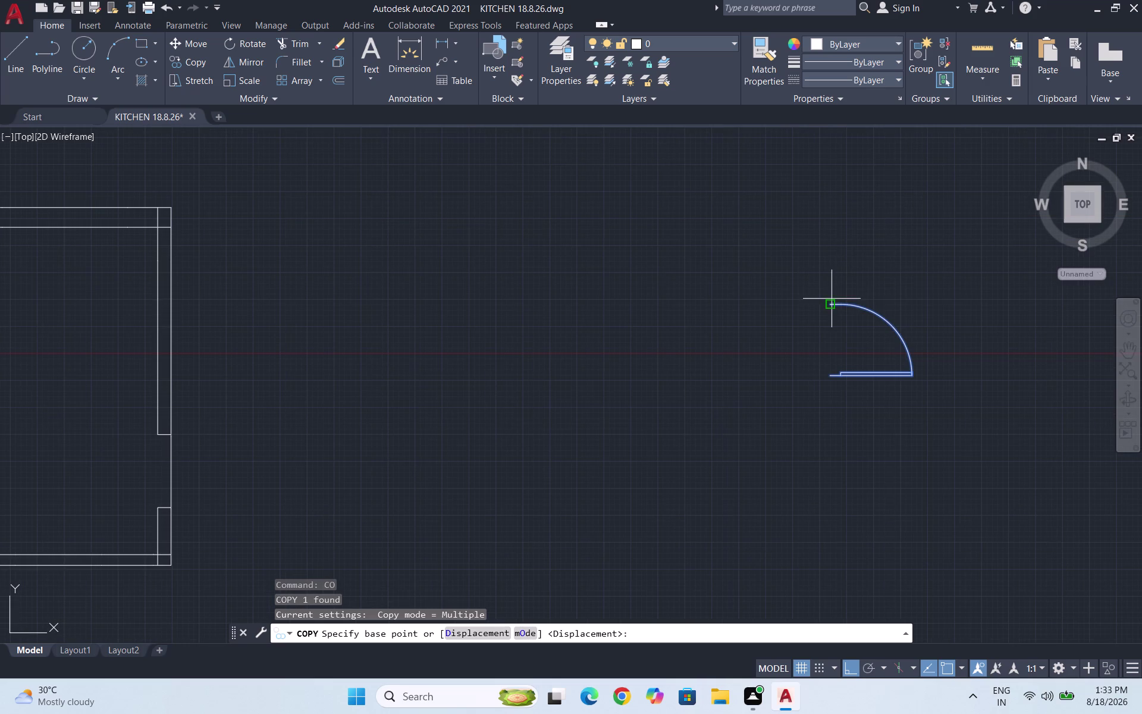
click(830, 304)
scroll(down, 3)
scroll(up, 3)
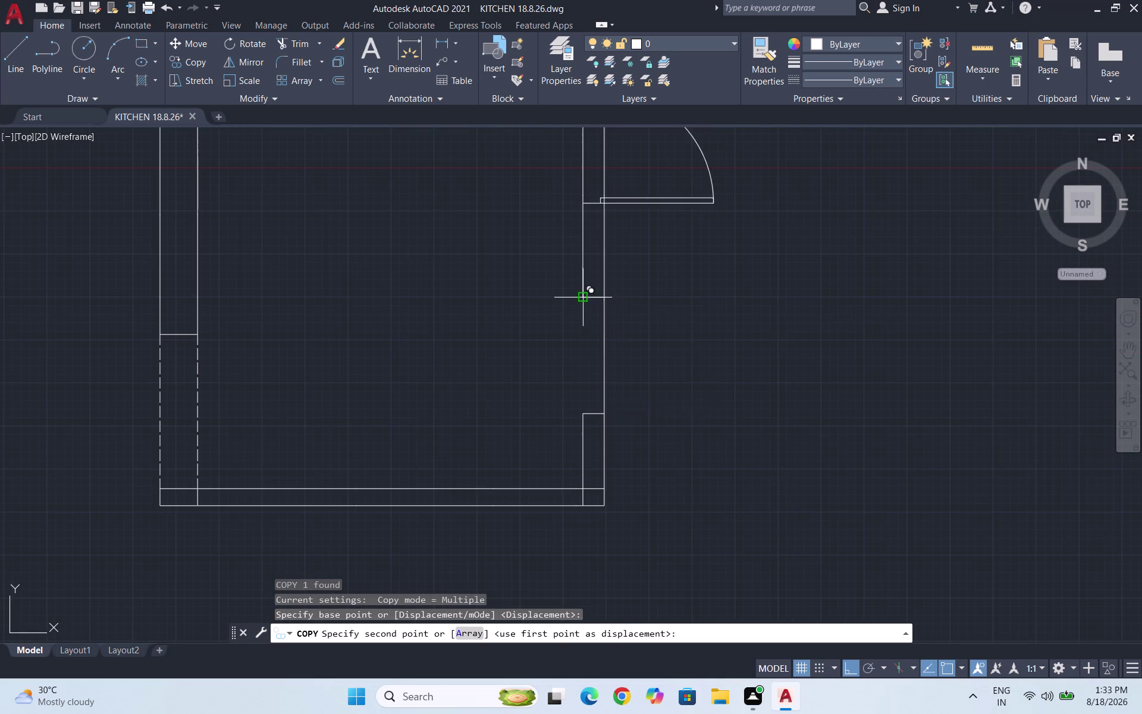
click(582, 299)
key(Escape)
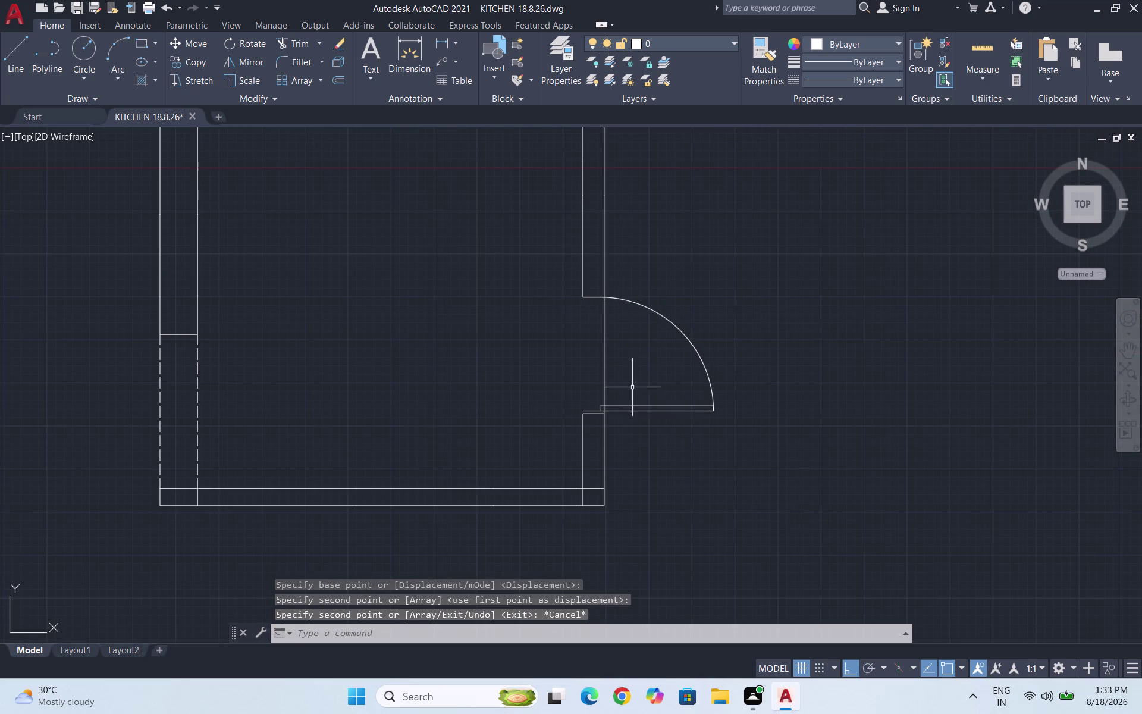
Start a short line at one jamb corner, then cancel it.
scroll(up, 3)
scroll(up, 3)
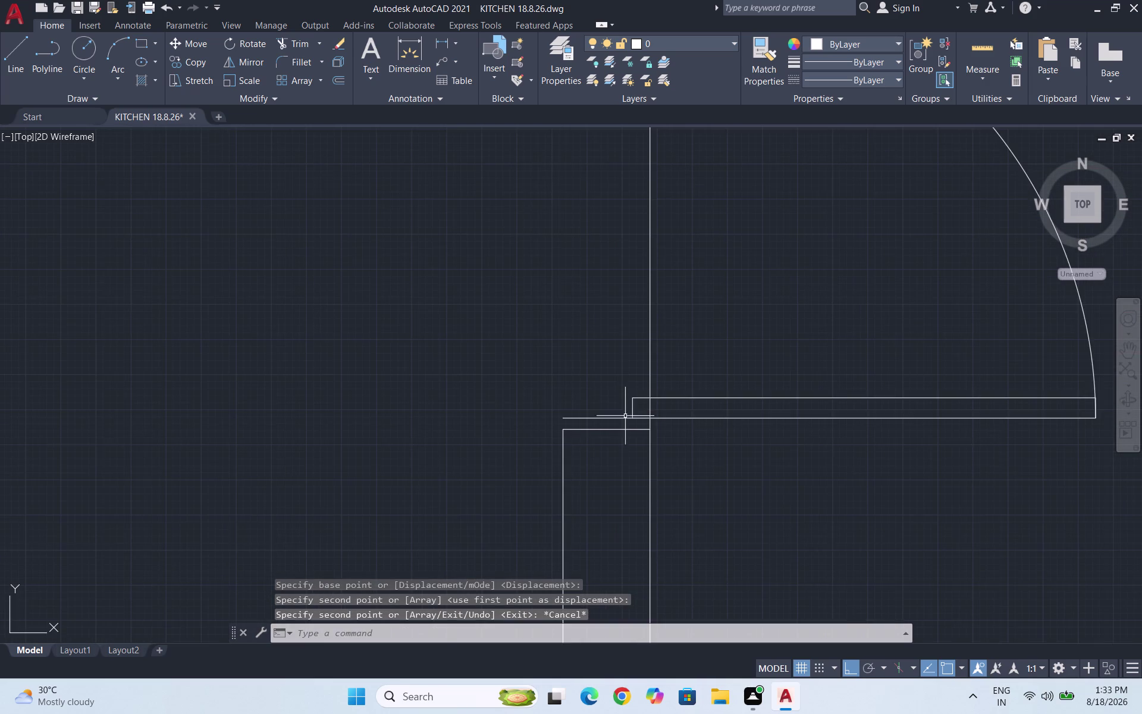
scroll(up, 3)
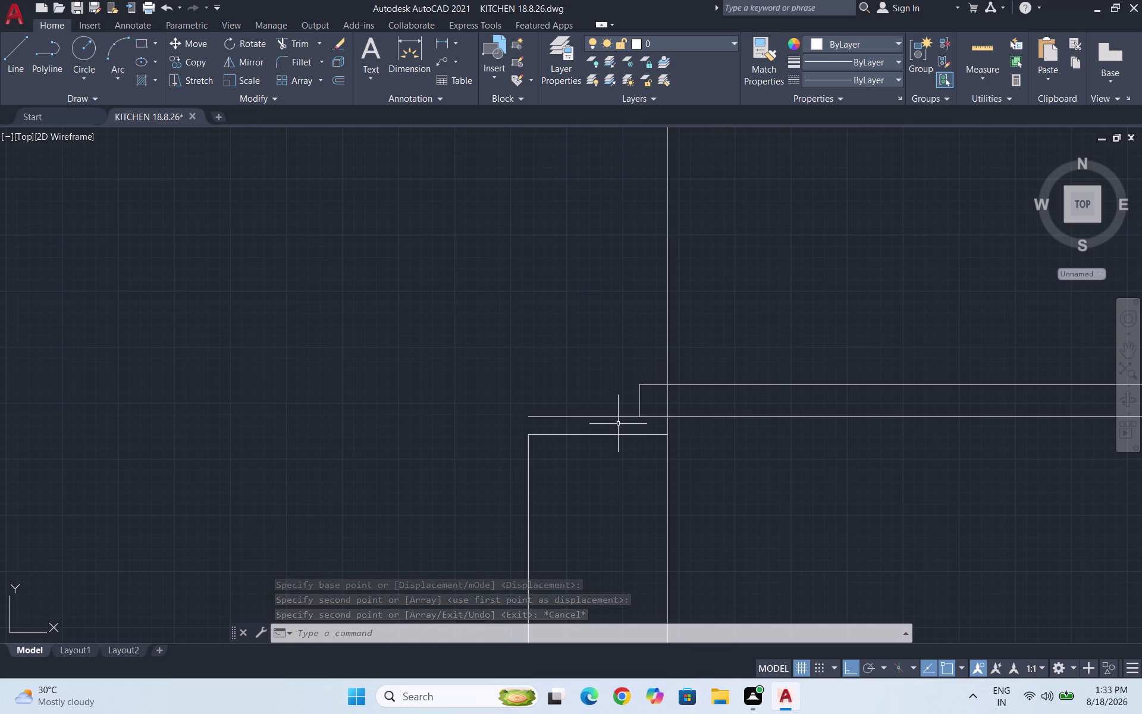
key(l)
key(Return)
click(528, 418)
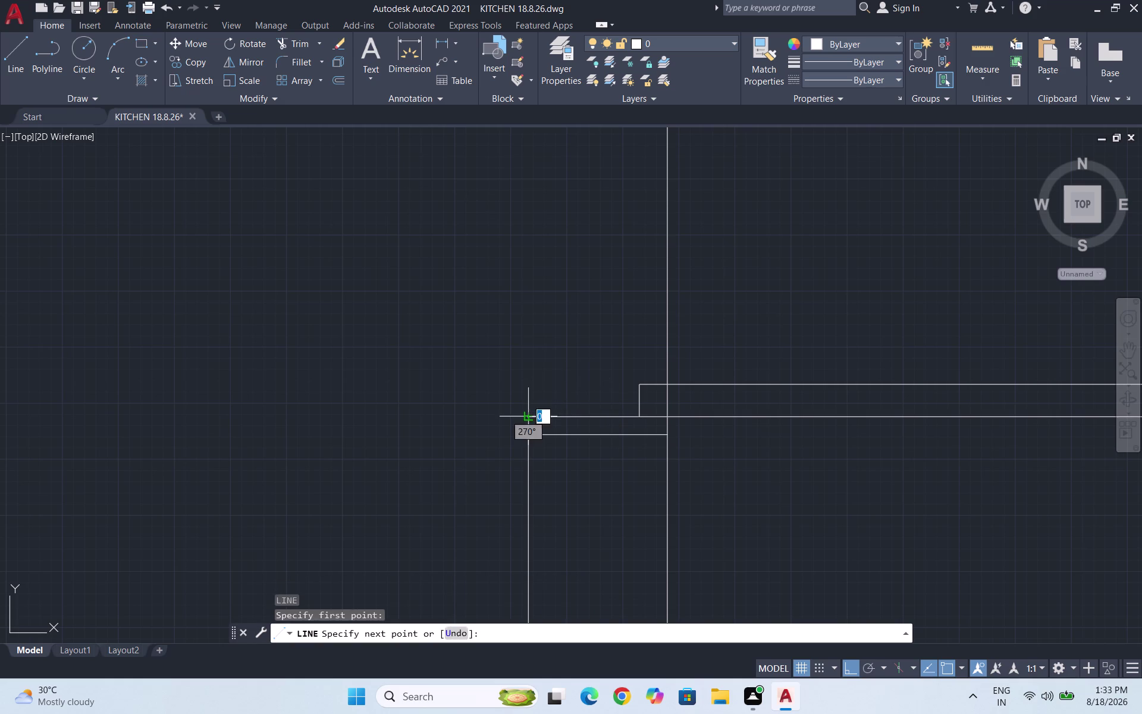
click(528, 437)
key(Escape)
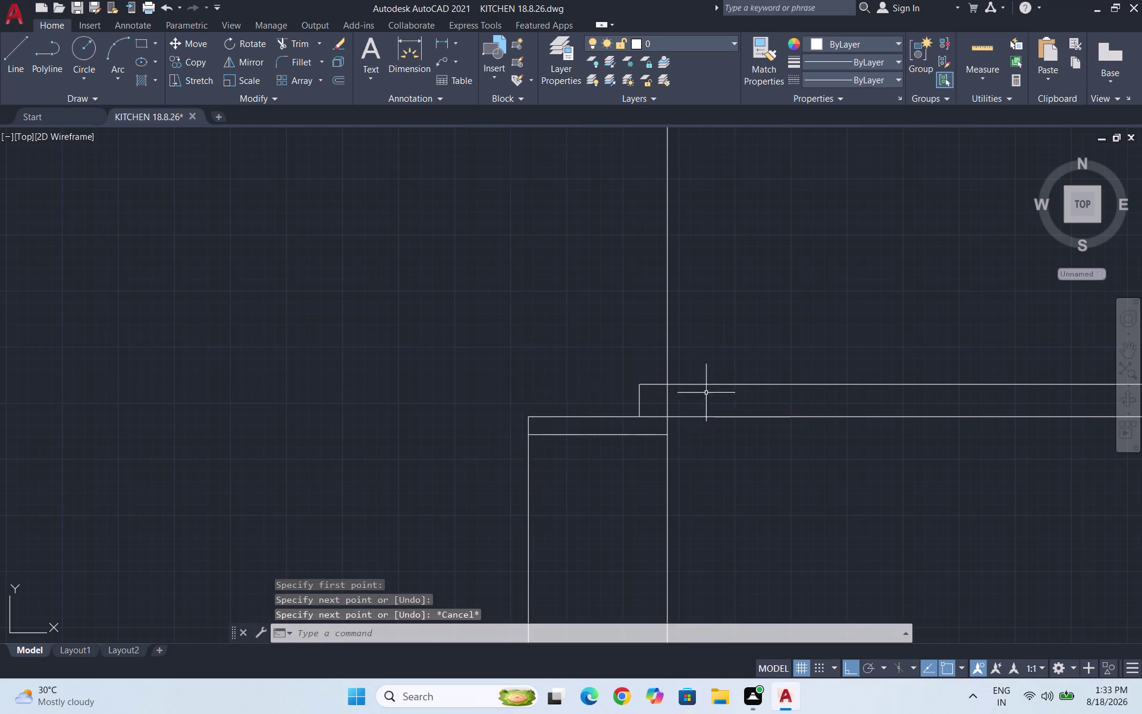
Draw a short line down from the other jamb corner and end the command.
key(space)
click(639, 414)
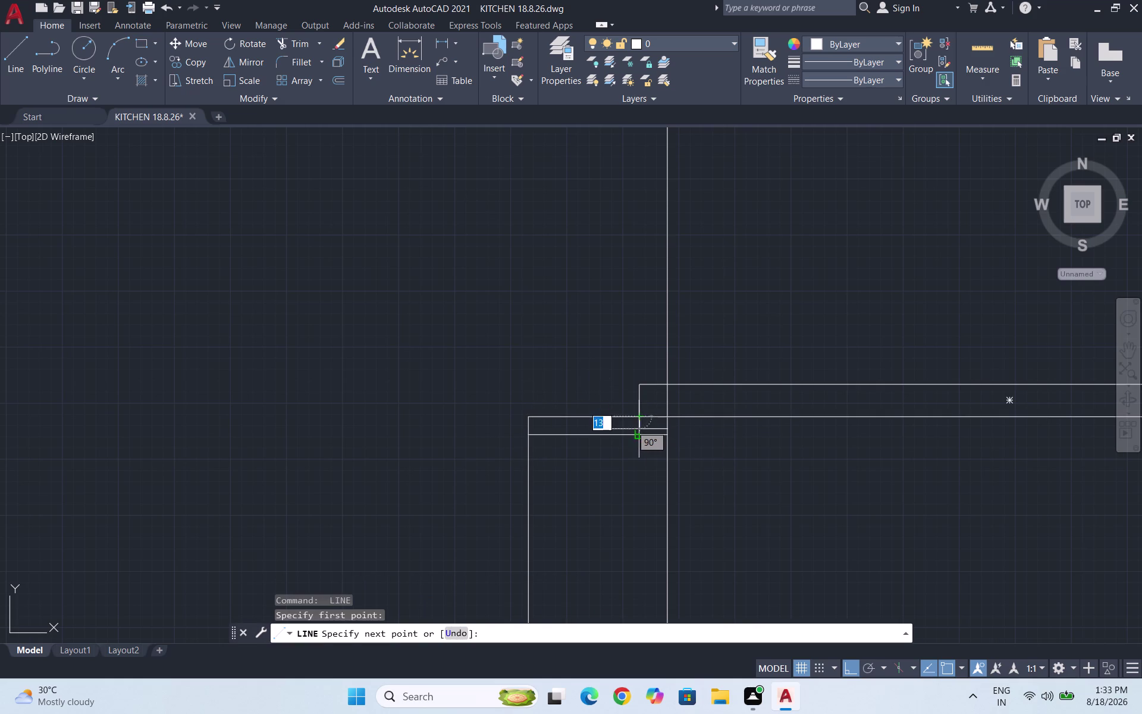
click(639, 432)
key(space)
scroll(down, 3)
key(Escape)
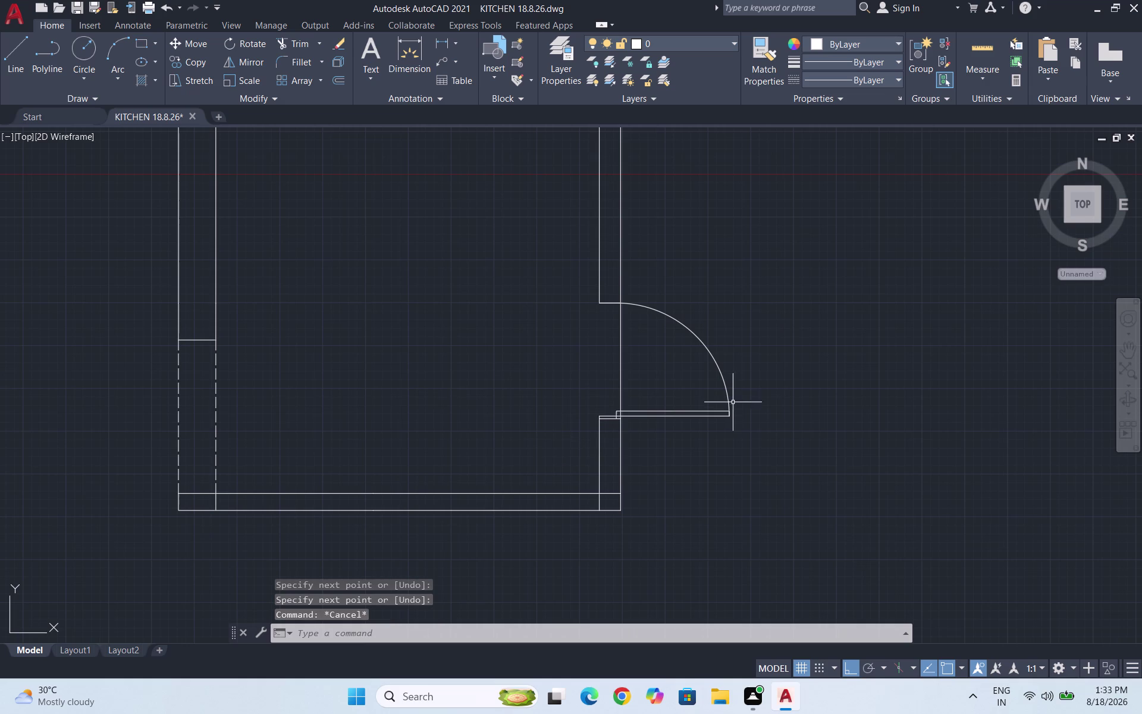
Try trimming the wall lines across the opening, cancel it, and save the drawing.
text(TR)
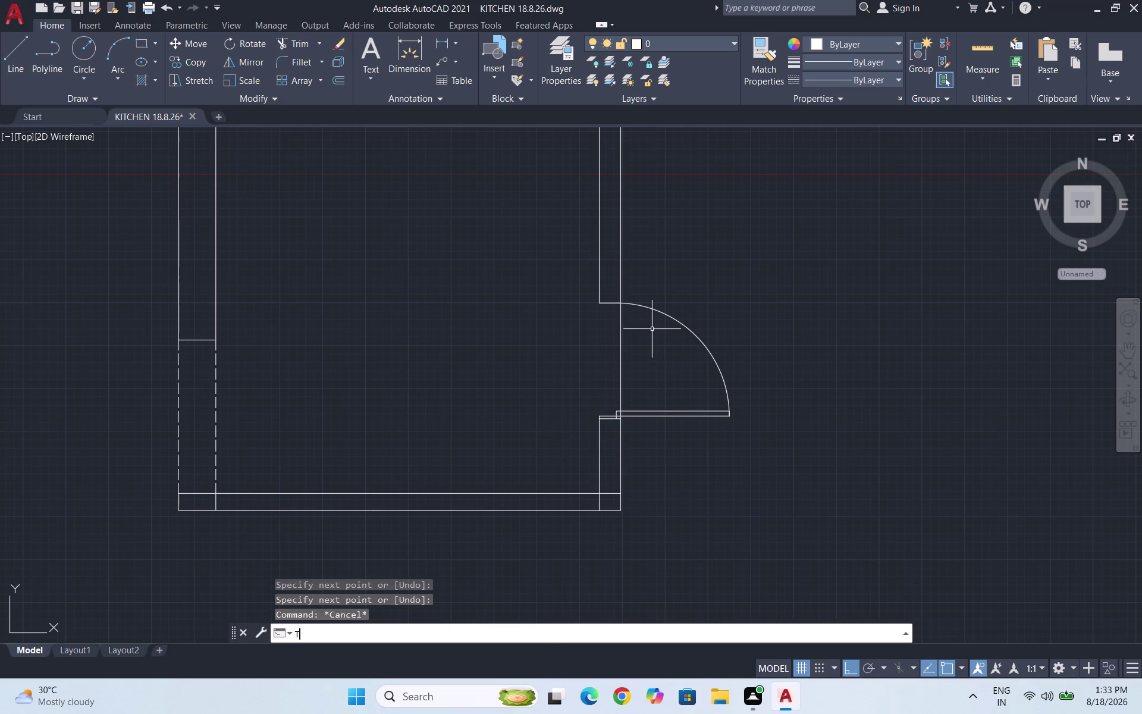
key(Return)
key(Return)
drag(649, 340, 571, 350)
key(Escape)
key(Escape)
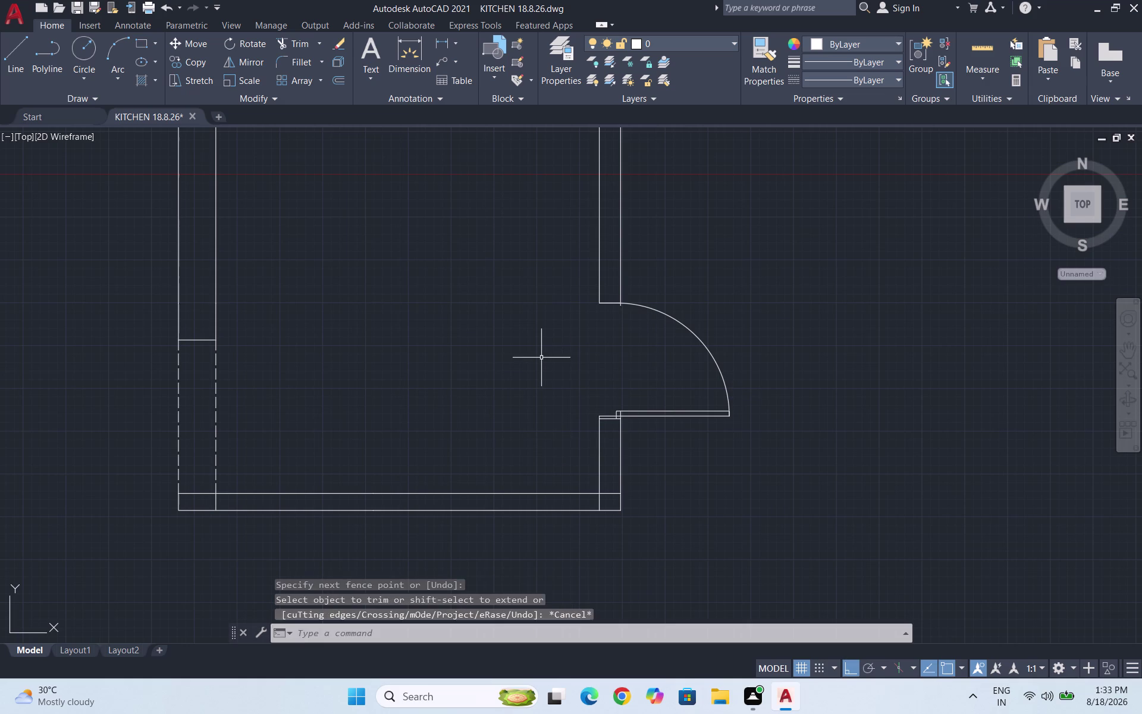
key(Escape)
key(ctrl+s)
scroll(down, 3)
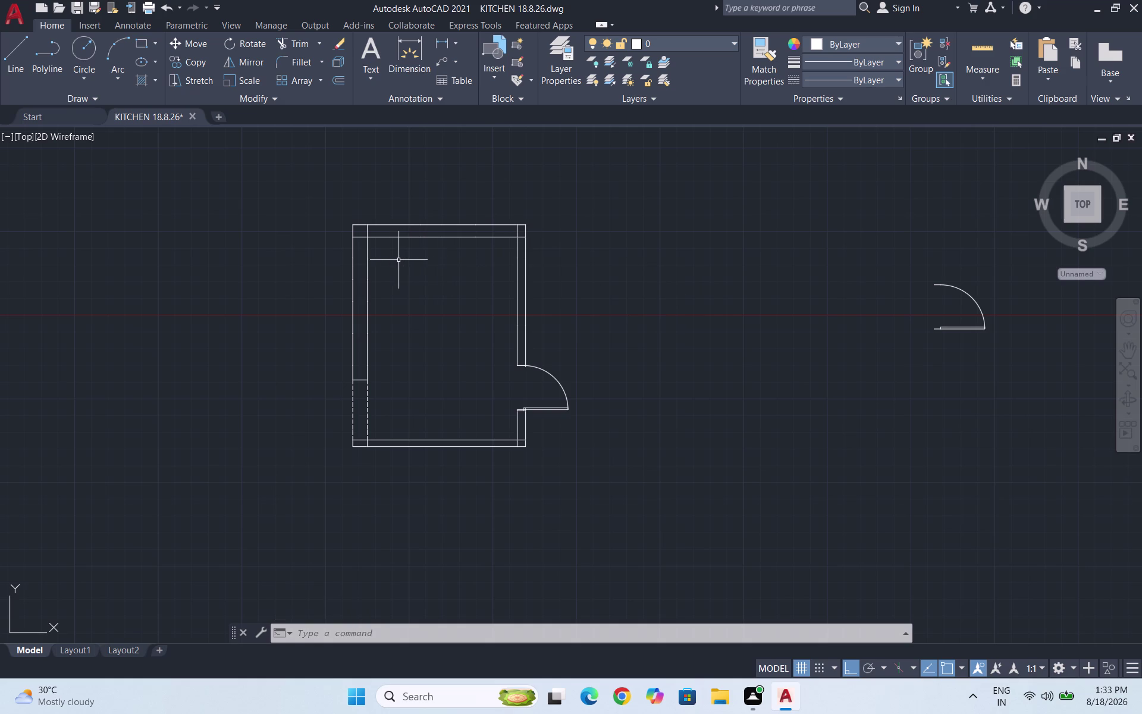
Attempt another trim on the wall lines, then cancel it.
text(TR)
key(Return)
key(Return)
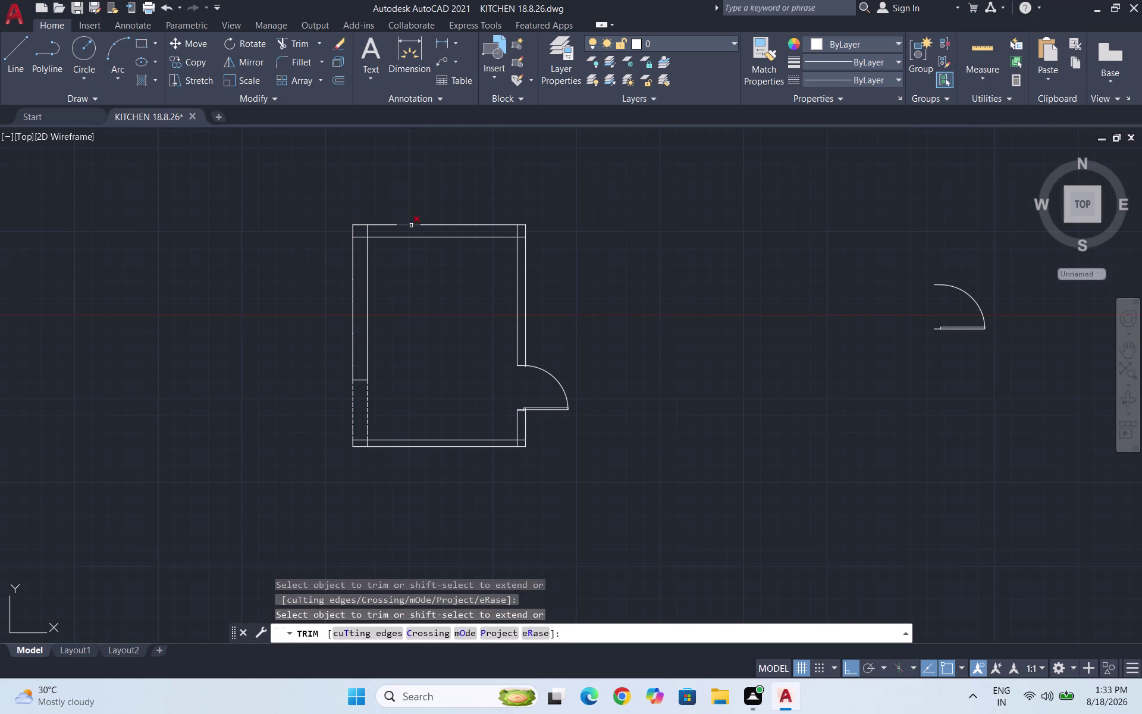
click(366, 233)
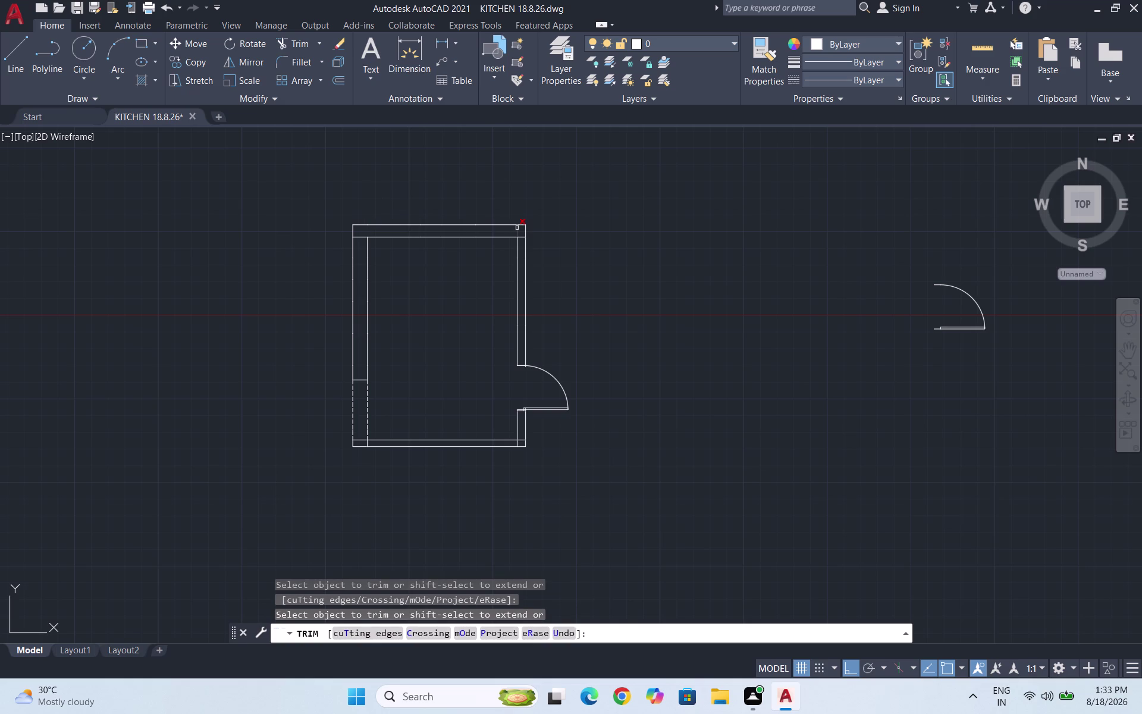
click(517, 228)
scroll(up, 3)
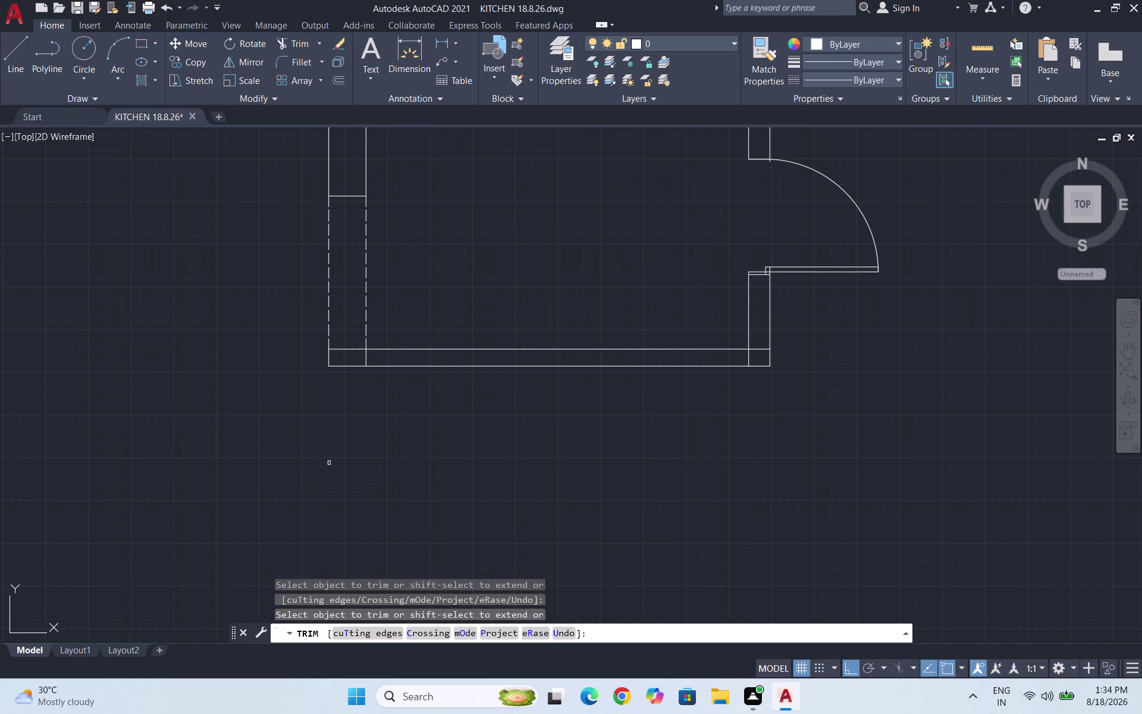
key(Escape)
Select and delete the four dashed lines at the lower end of the left wall.
click(333, 358)
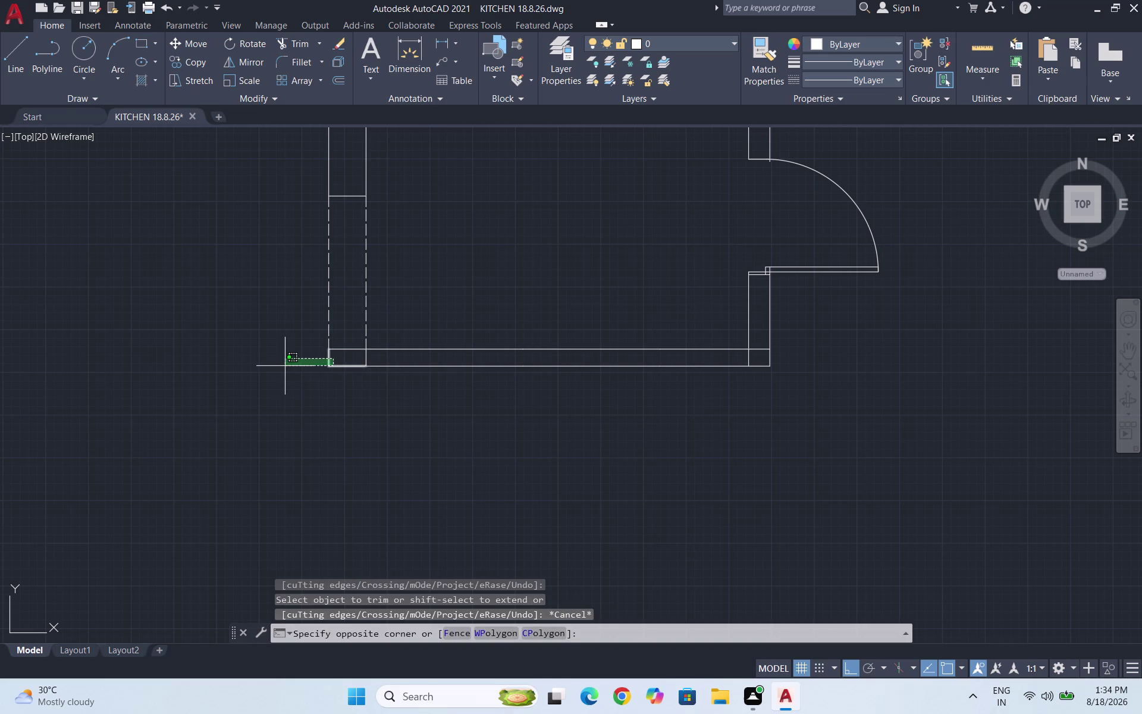
key(Escape)
drag(432, 271, 411, 272)
click(269, 272)
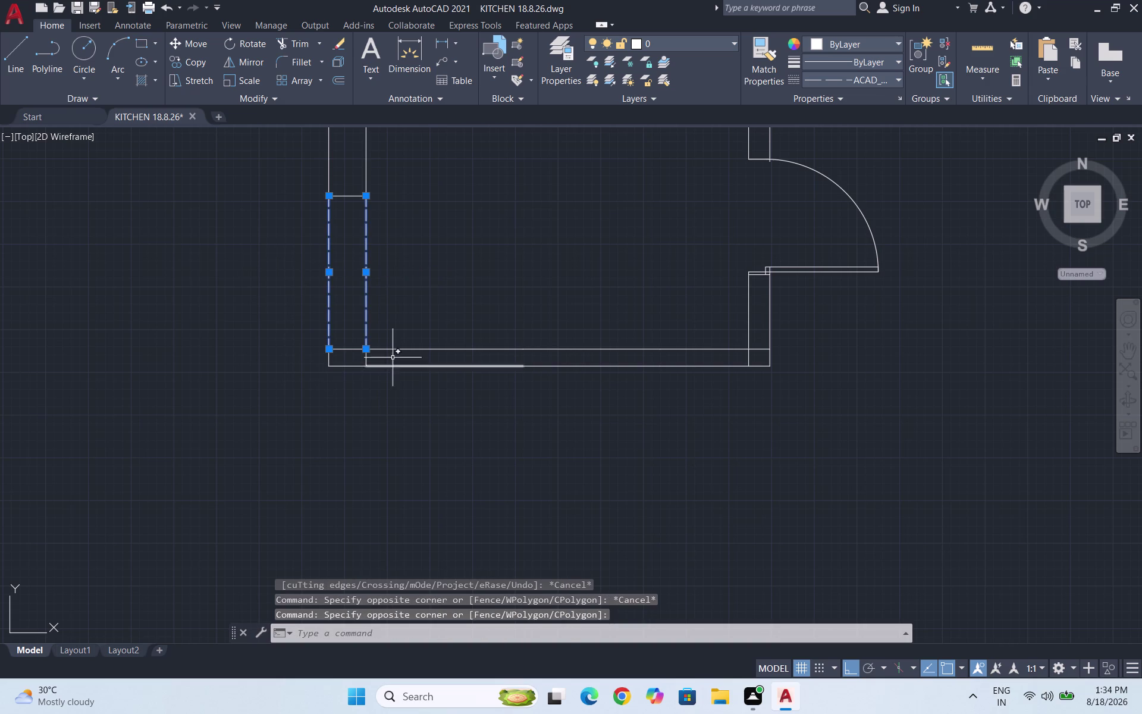
scroll(up, 3)
drag(389, 382, 373, 375)
click(233, 370)
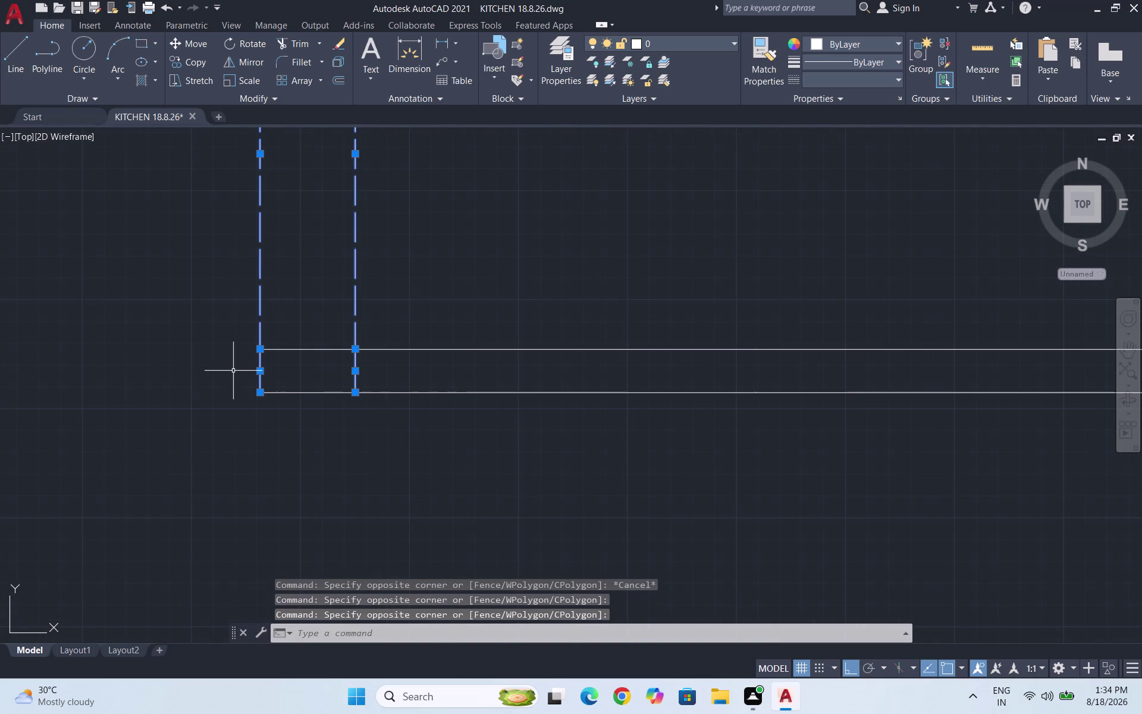
key(Delete)
scroll(down, 3)
key(Escape)
key(Escape)
key(Escape)
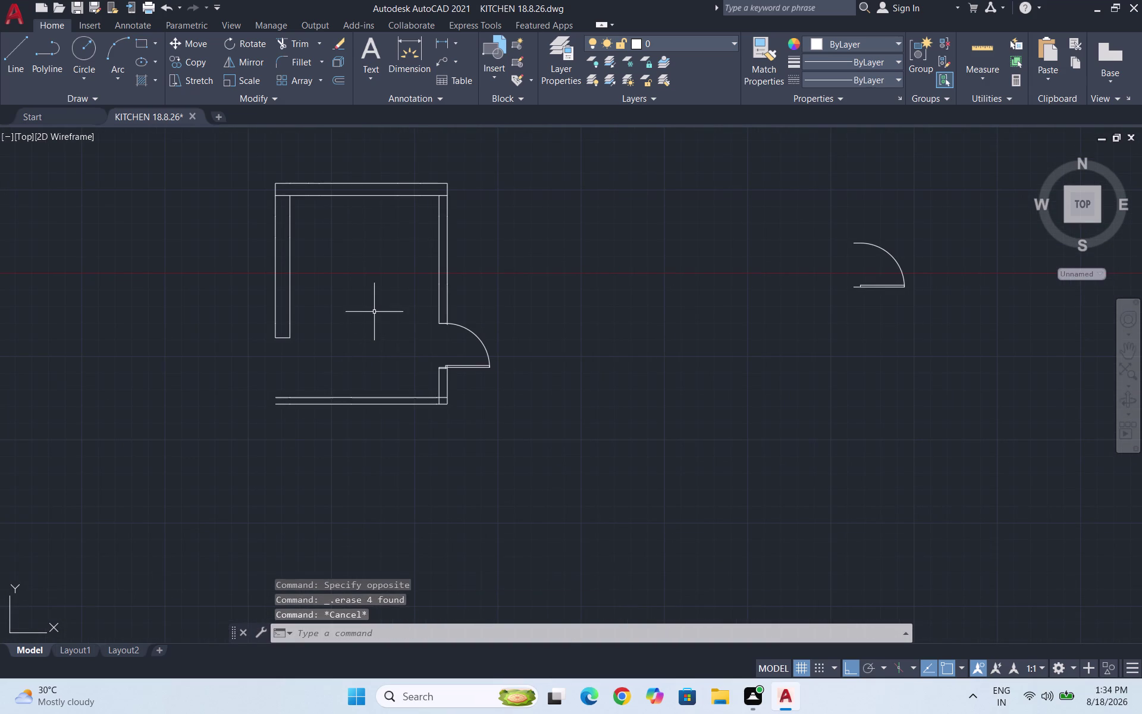
Make a dashed ACAD linetype current for new lines.
click(867, 79)
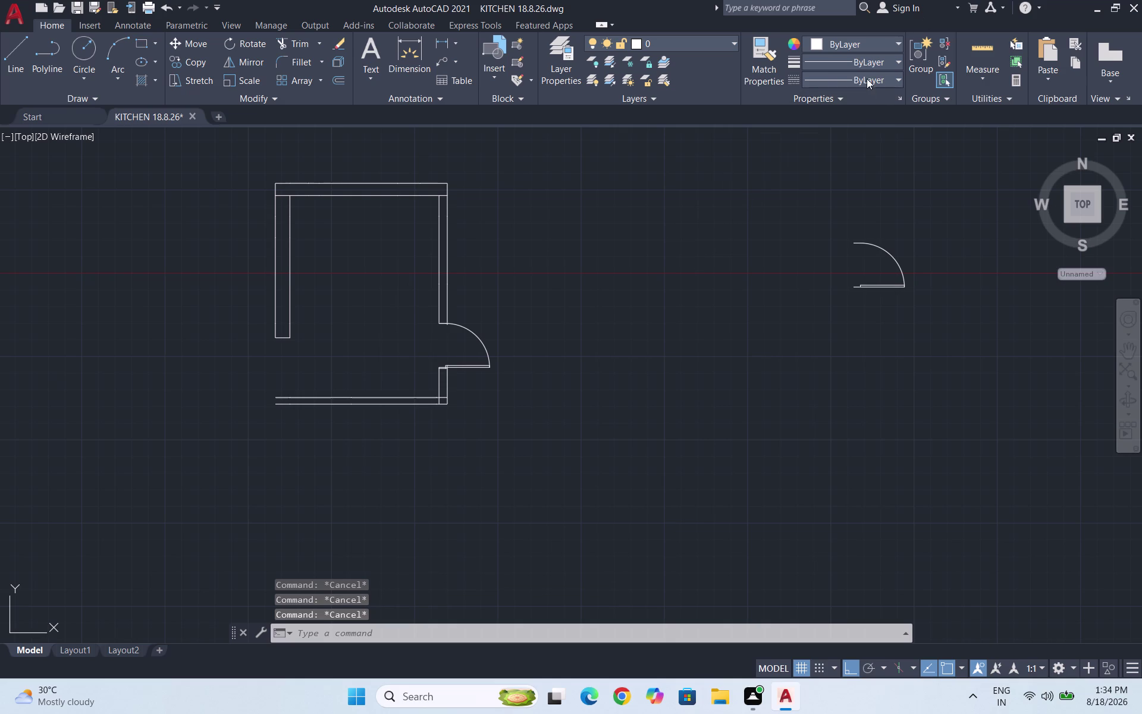
click(852, 134)
key(l)
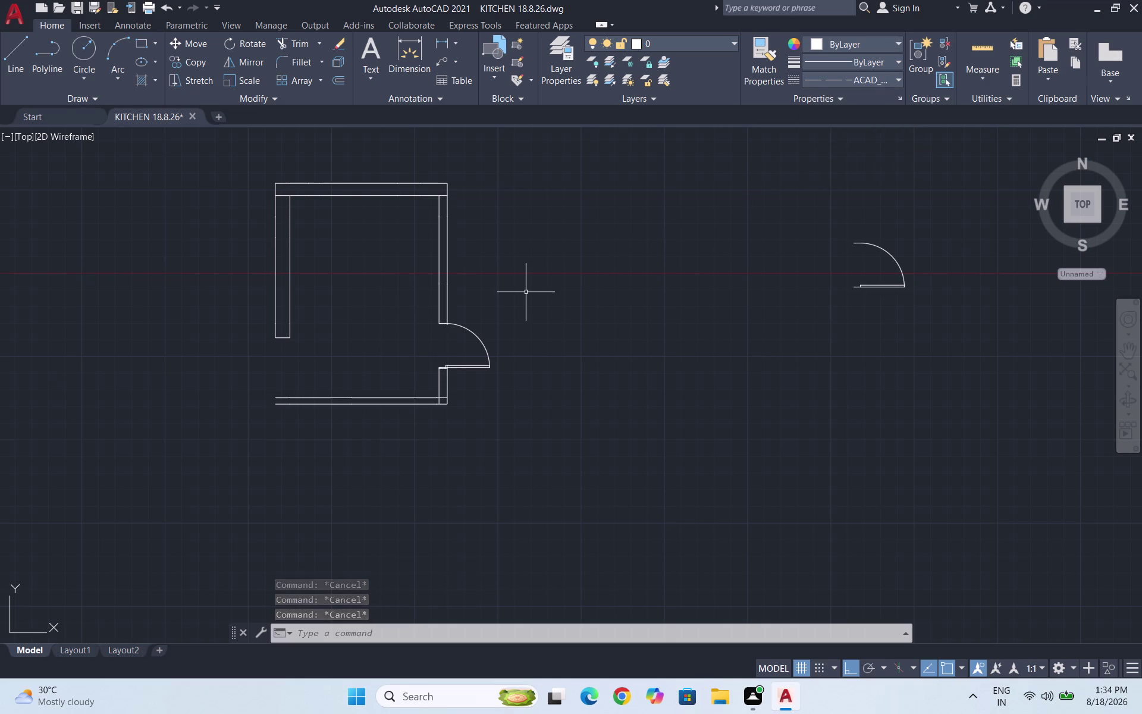
key(Return)
scroll(up, 3)
Draw a line down the left-wall gap from the wall end to the bottom wall.
click(274, 336)
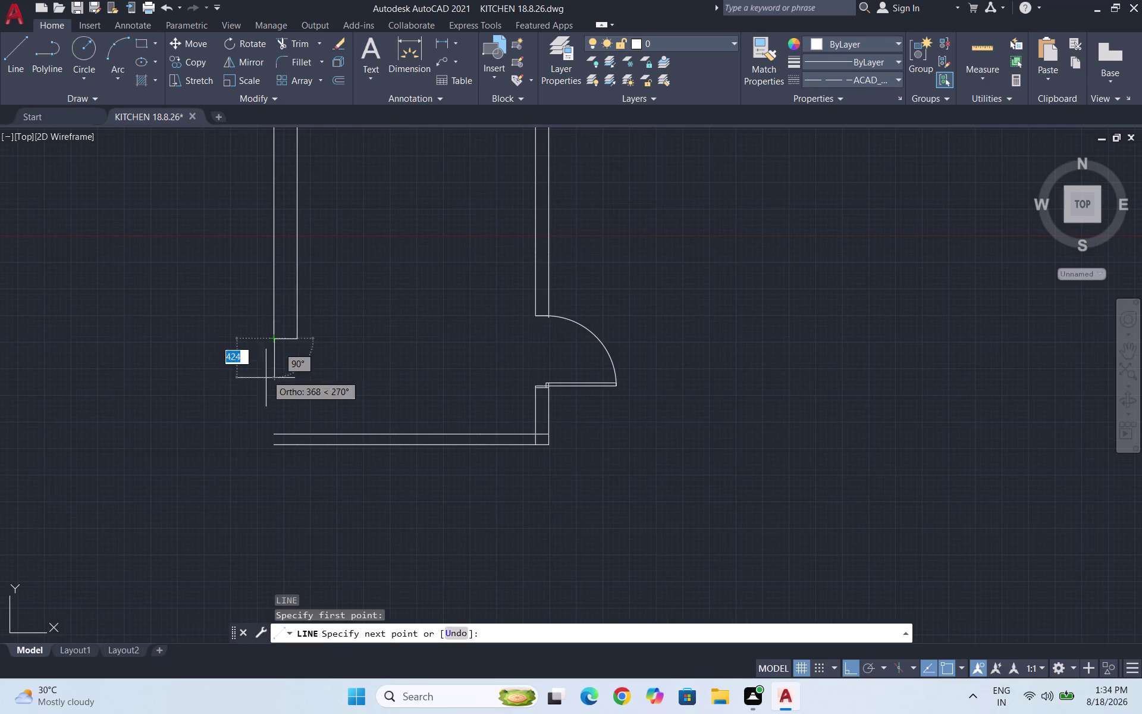
click(275, 443)
key(Escape)
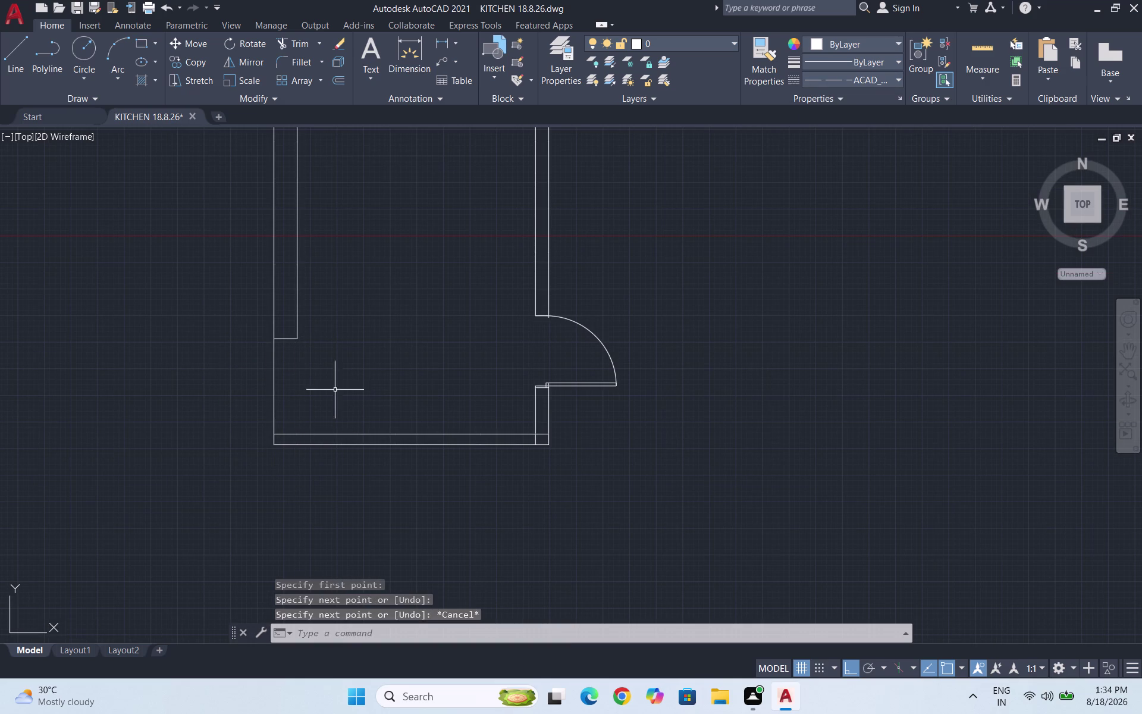
drag(297, 393, 288, 391)
click(242, 371)
Set the new line's linetype scale to 7 in the Properties palette.
text(PR)
key(Return)
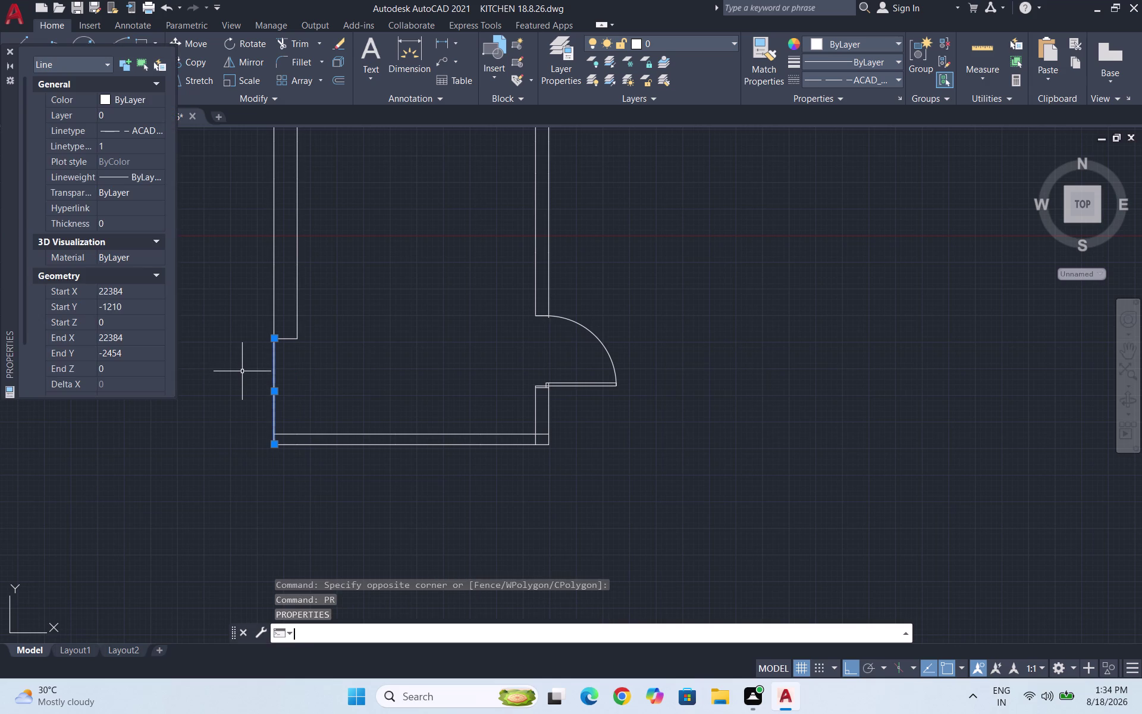
click(115, 150)
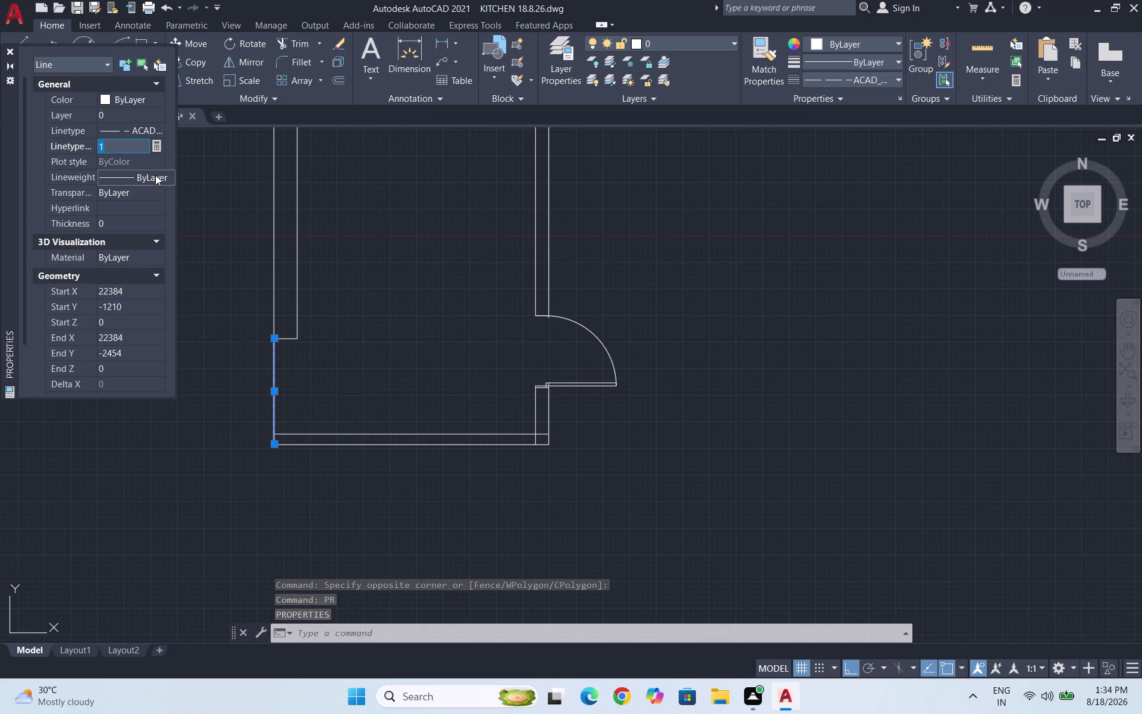
key(7)
key(Return)
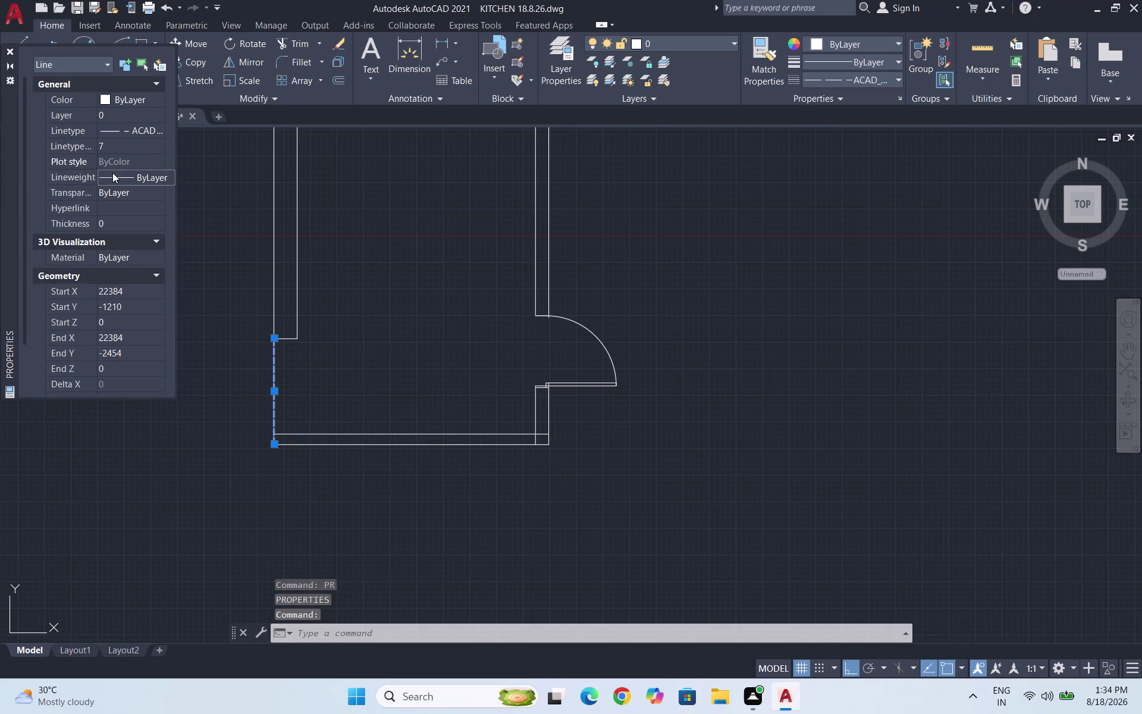
click(103, 145)
key(5)
key(Return)
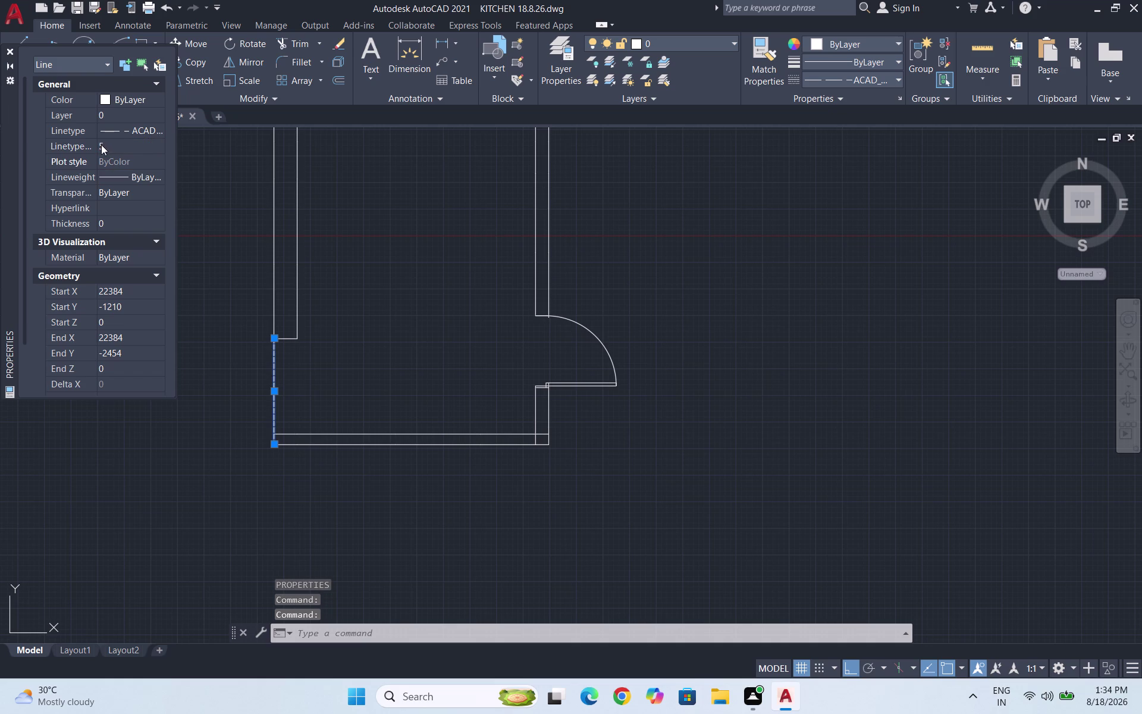
click(11, 50)
key(Escape)
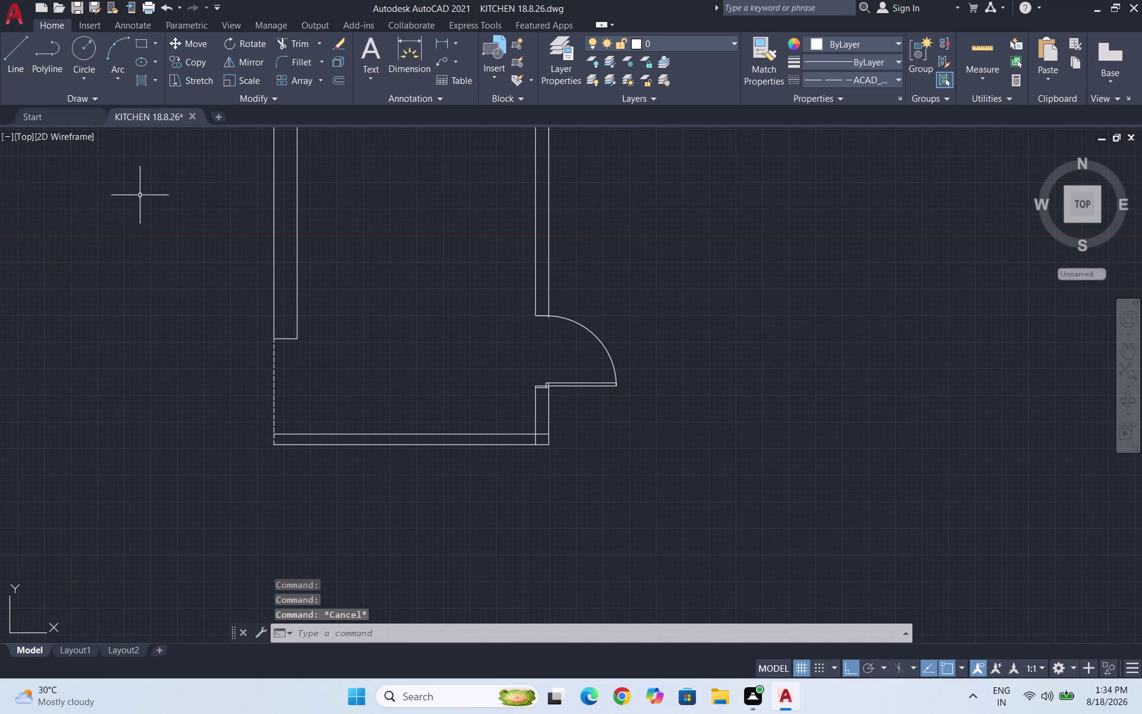
Copy the dashed line from its end onto the inner wall face.
drag(296, 377, 286, 377)
click(199, 370)
text(C)
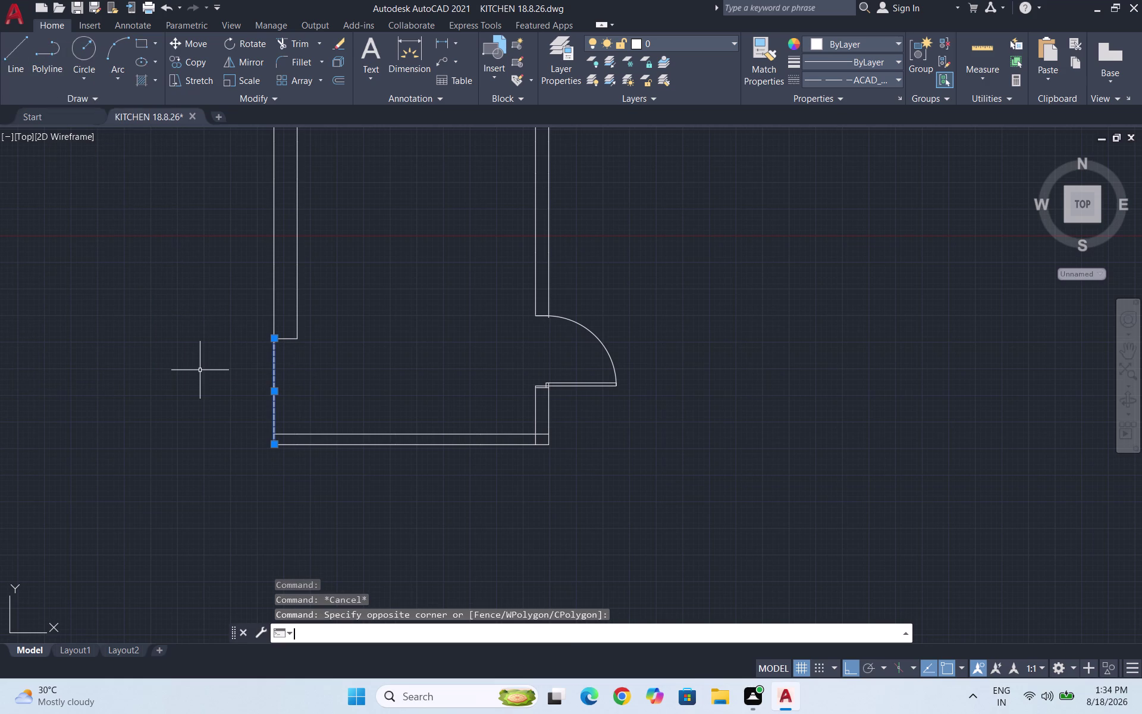
text(O)
key(Return)
scroll(up, 3)
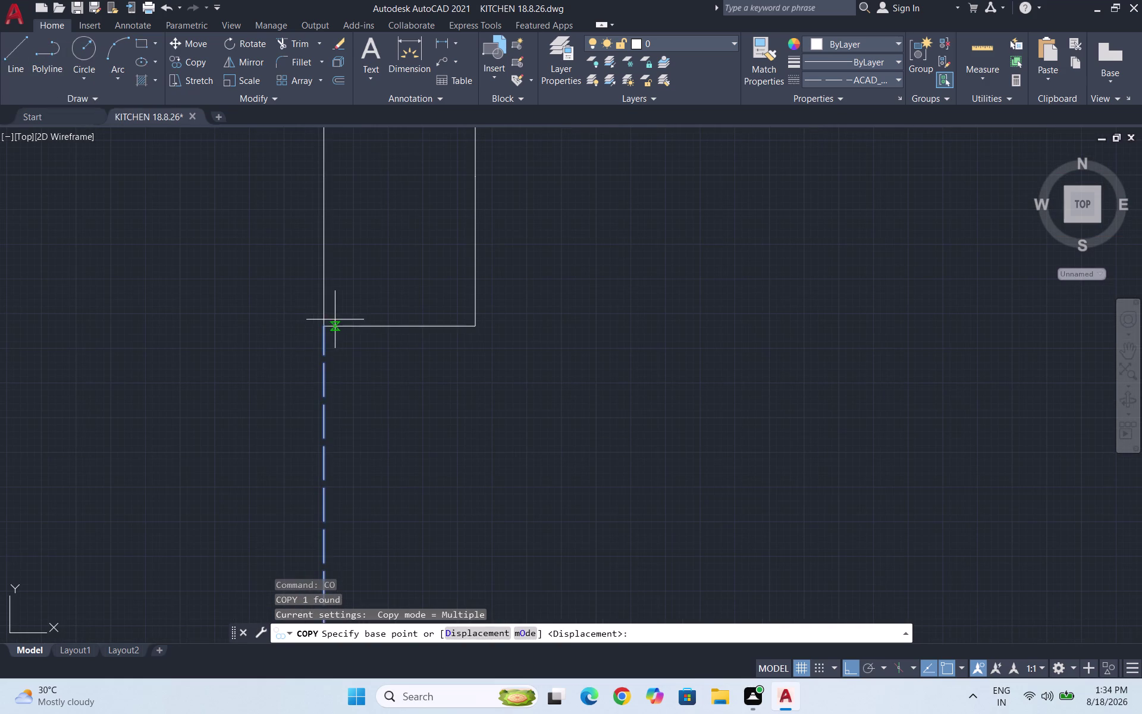
click(328, 321)
click(476, 327)
scroll(down, 3)
key(Escape)
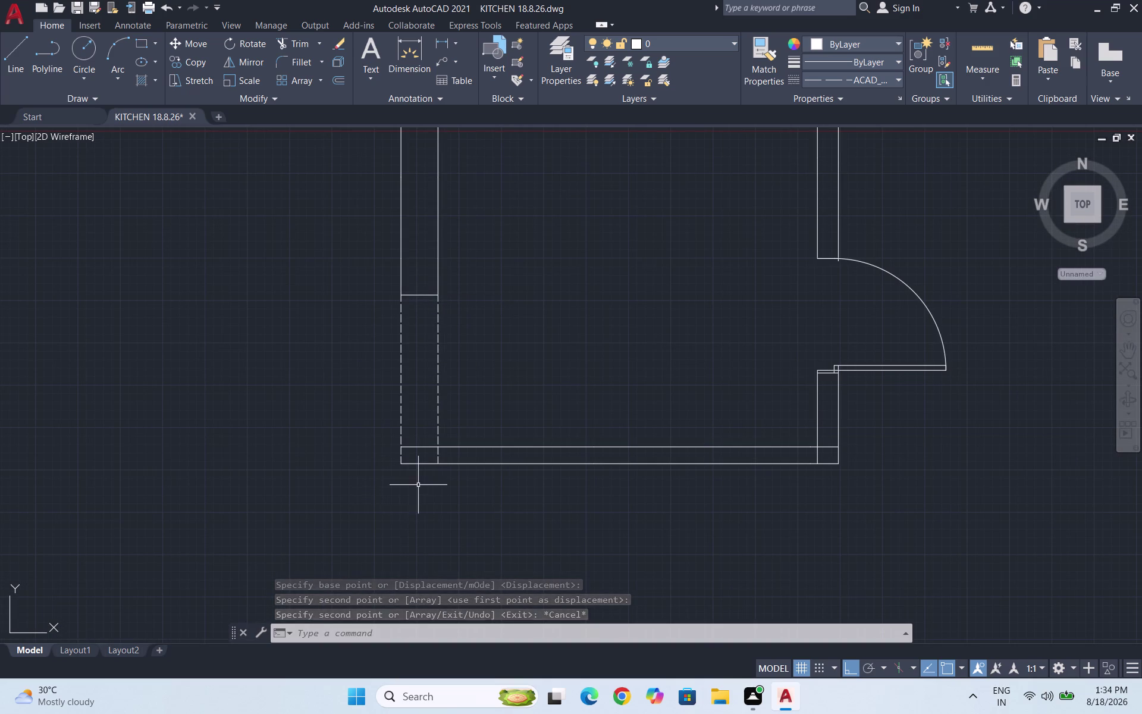
scroll(up, 3)
scroll(down, 3)
key(Escape)
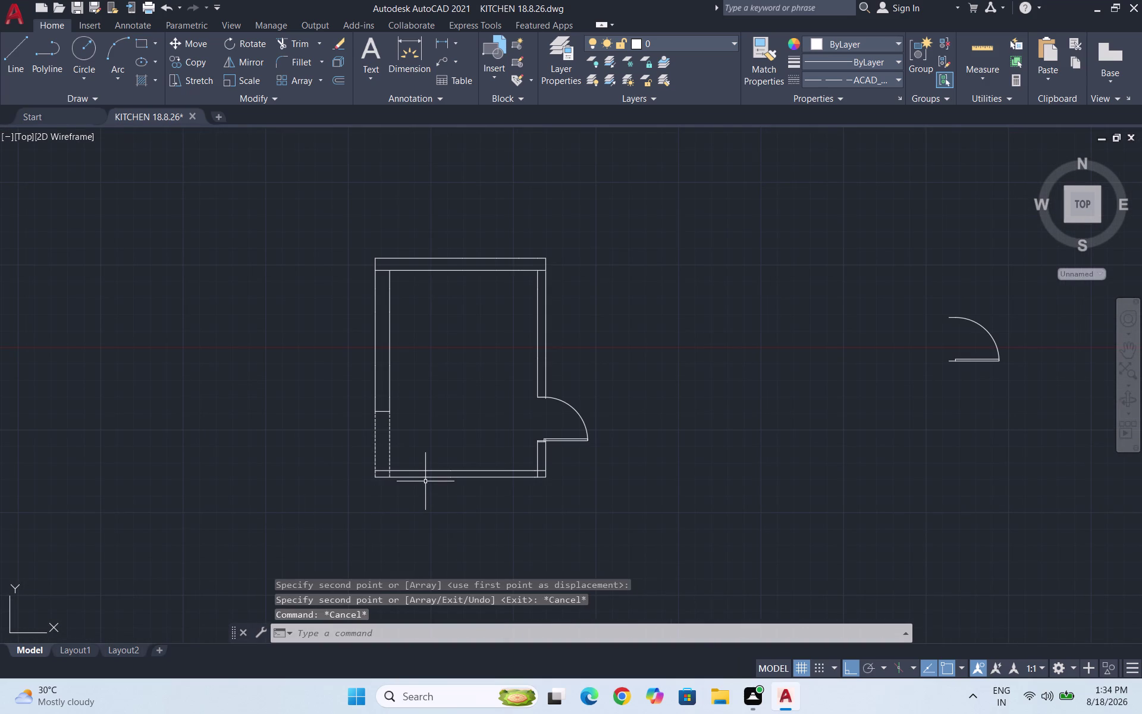
Save KITCHEN 18.8.26, opening and closing a blank new drawing along the way.
key(ctrl+s)
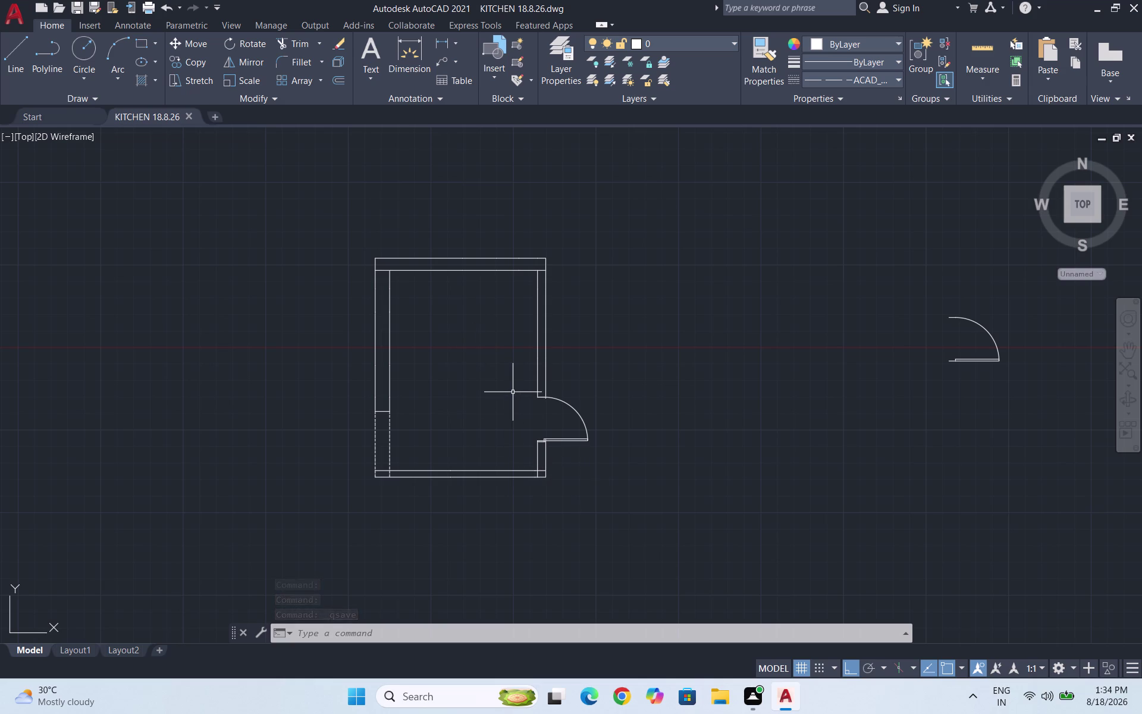
scroll(down, 3)
scroll(up, 3)
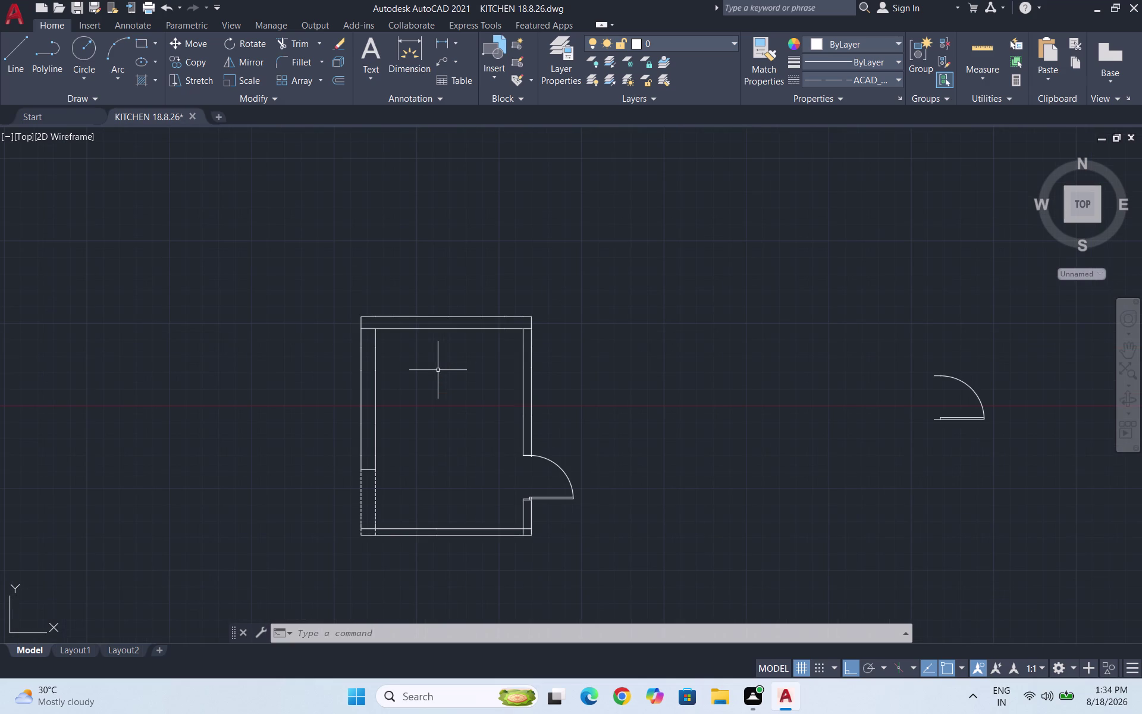
click(220, 115)
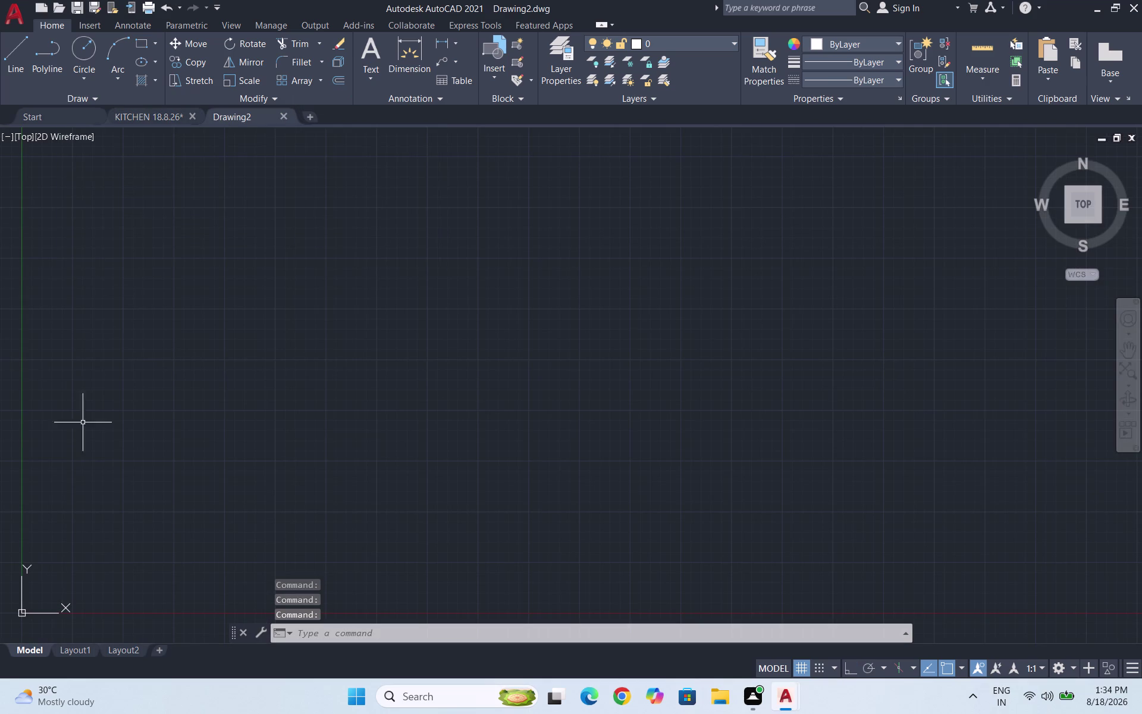
click(285, 111)
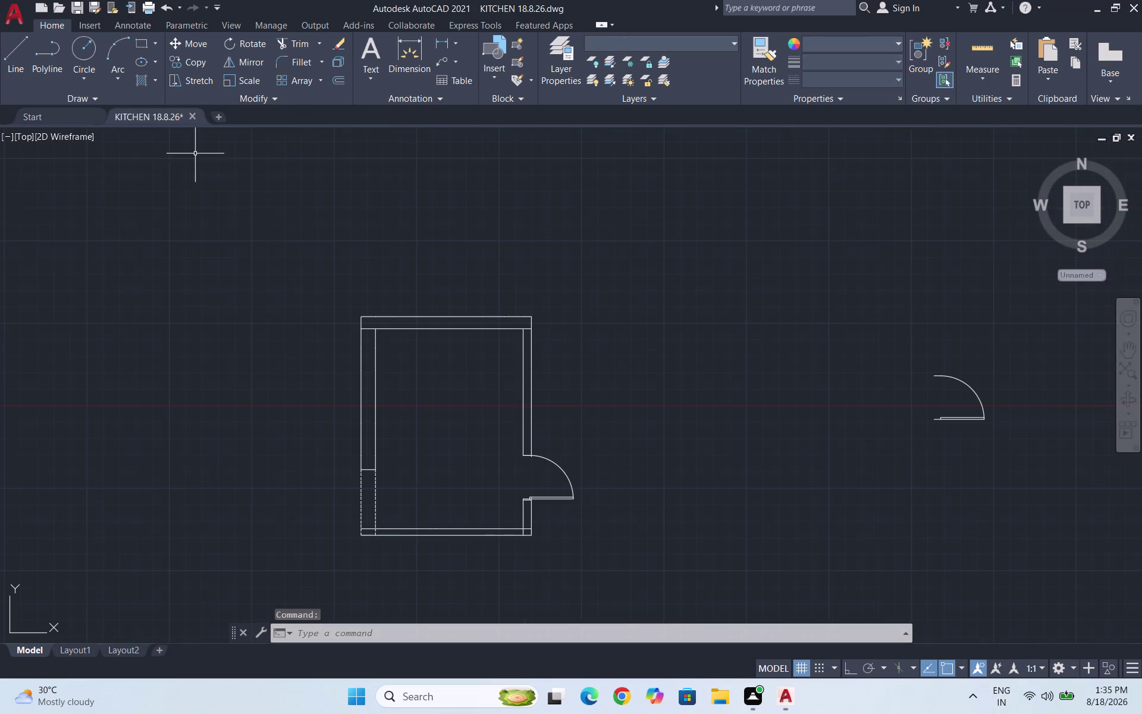
key(ctrl+s)
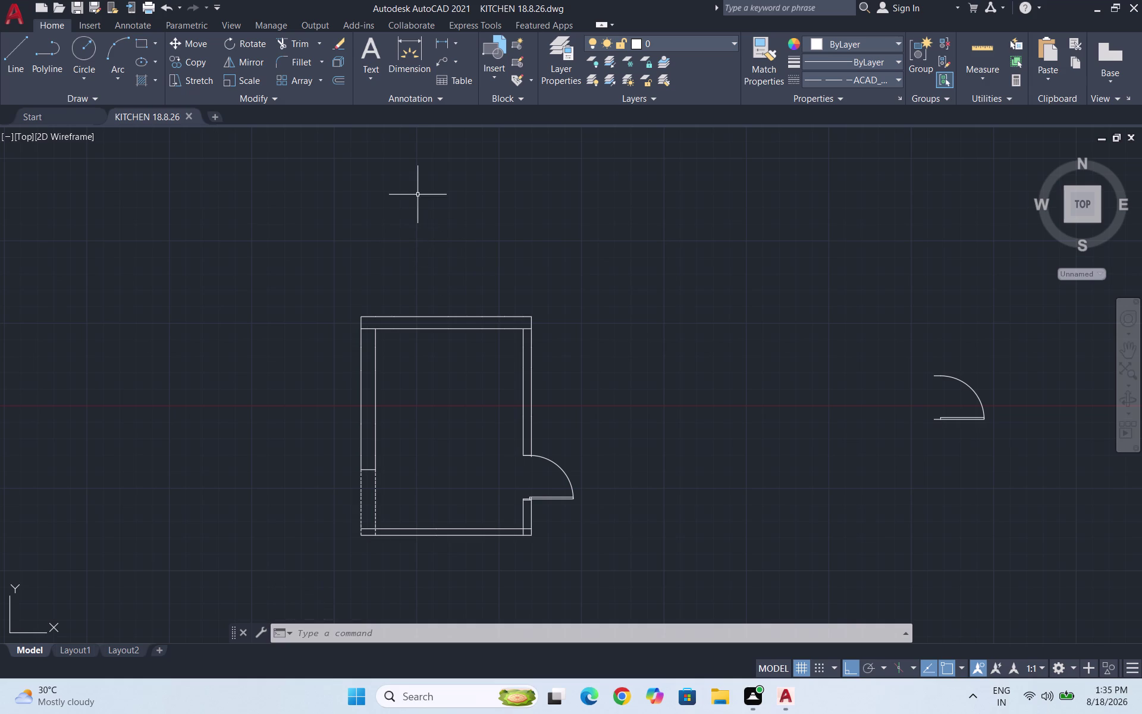
key(ctrl+s)
scroll(up, 3)
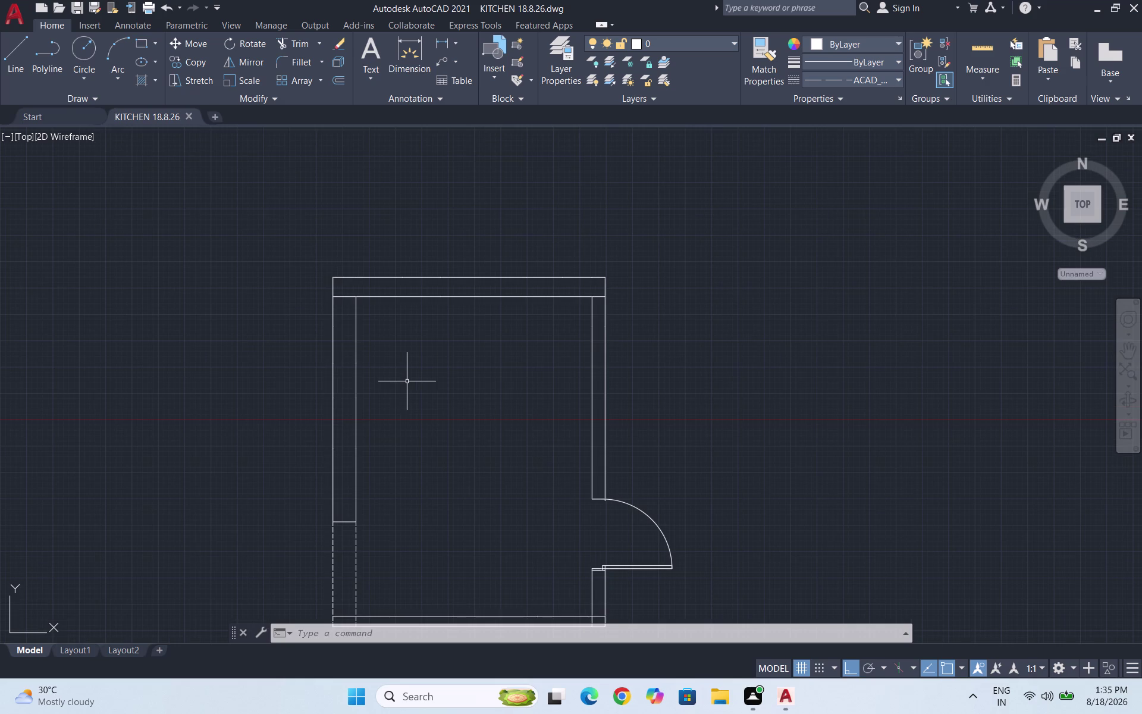
Make DIMENSIONS the current layer from the Layer dropdown.
click(684, 35)
click(683, 44)
click(700, 71)
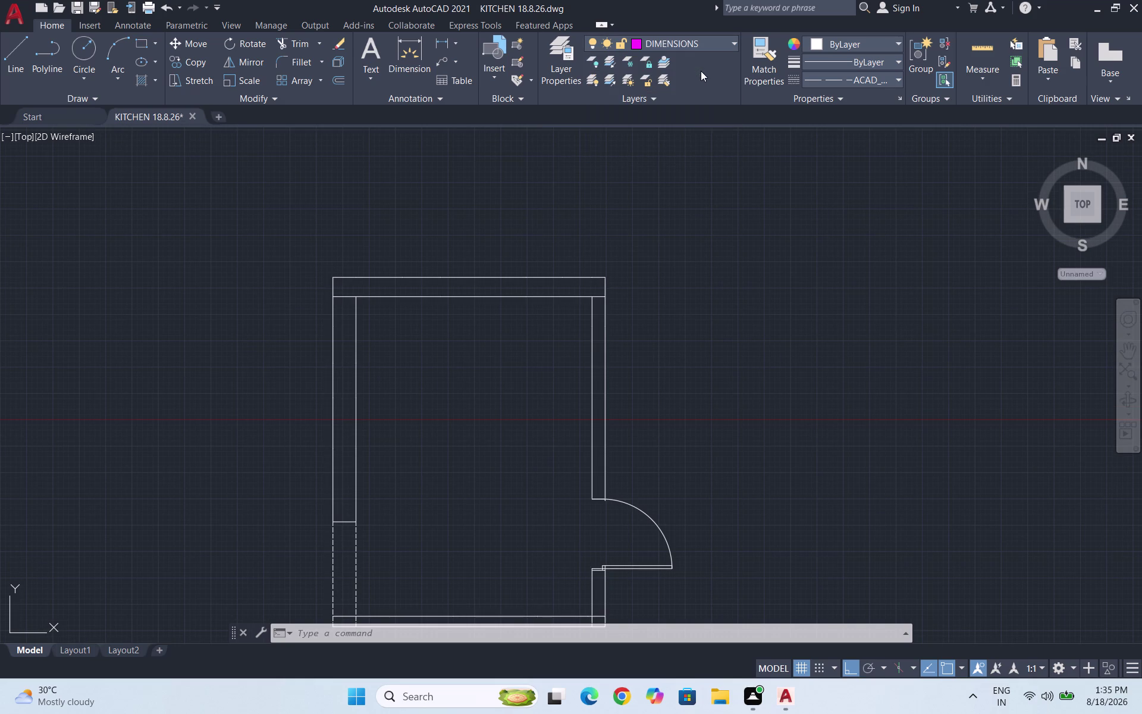
Make WALLS the current layer, then start and cancel a line command.
click(688, 43)
click(671, 149)
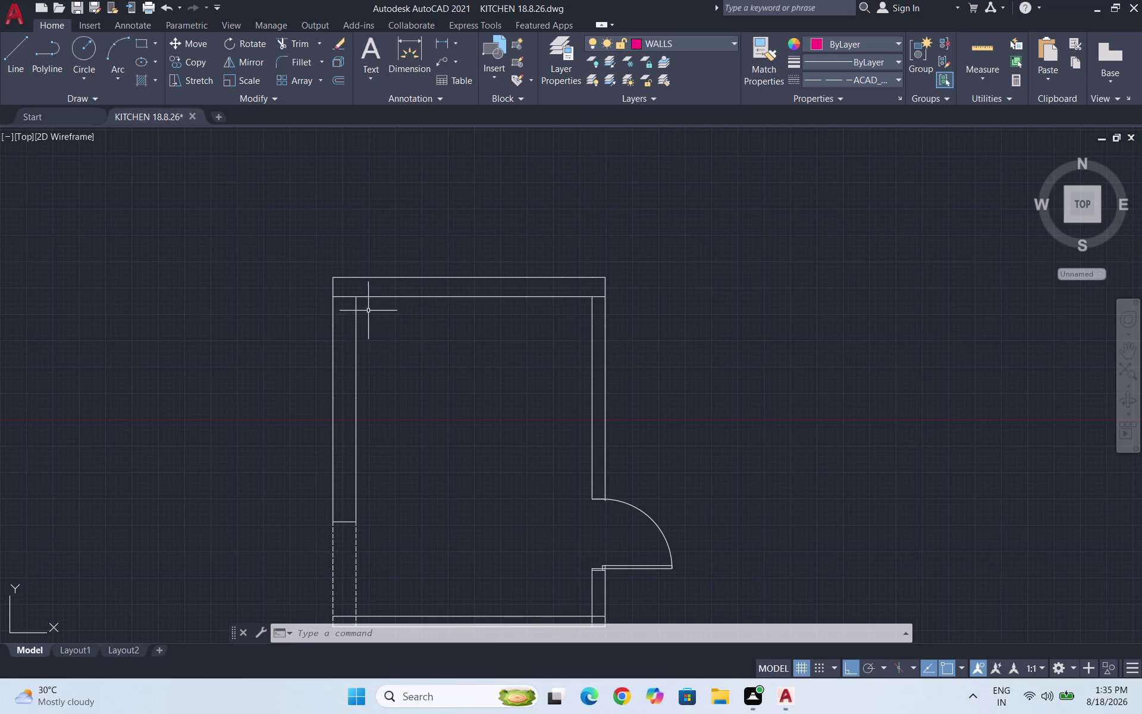
key(l)
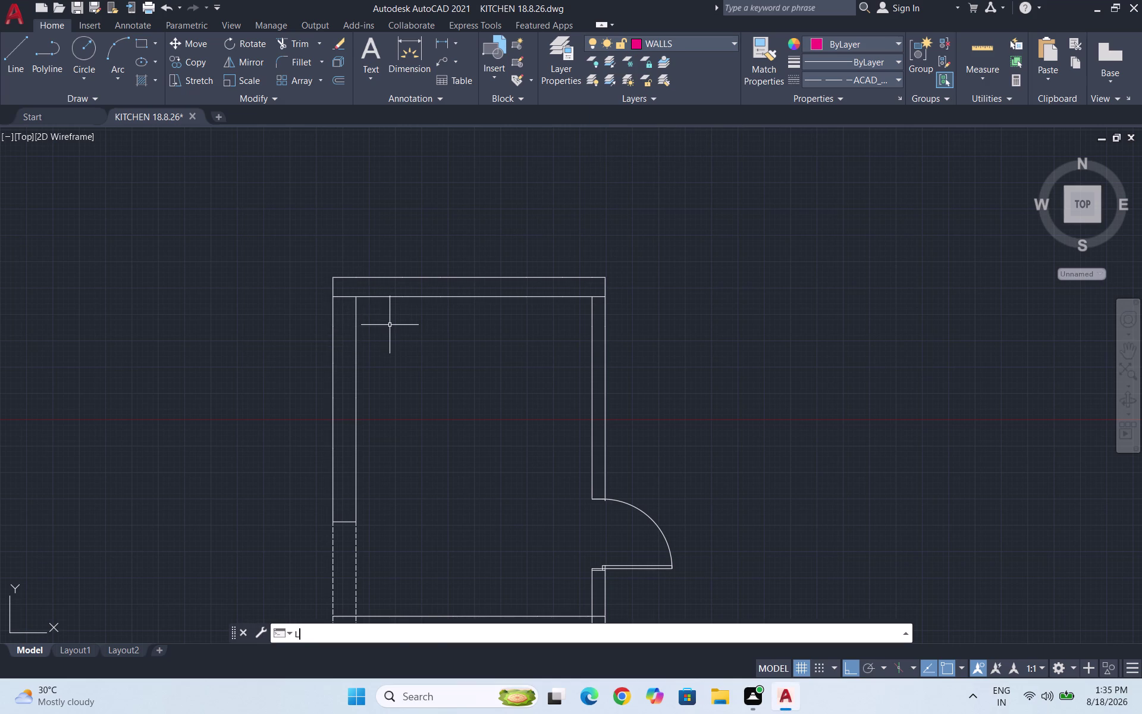
key(Return)
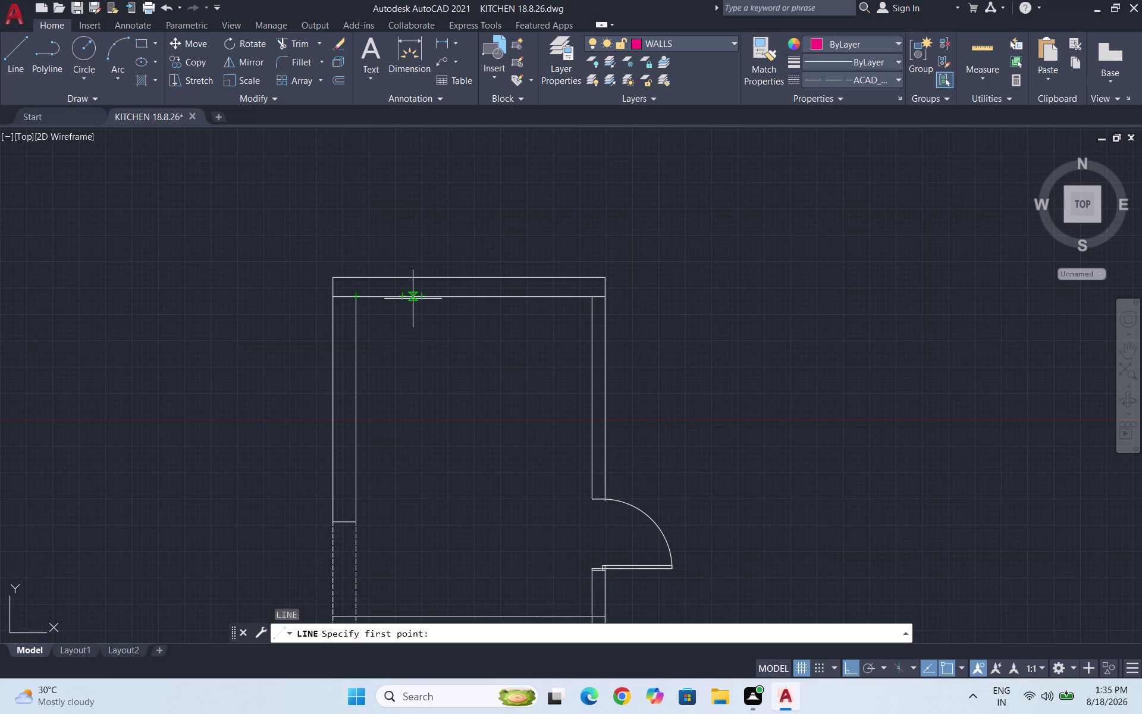
key(Escape)
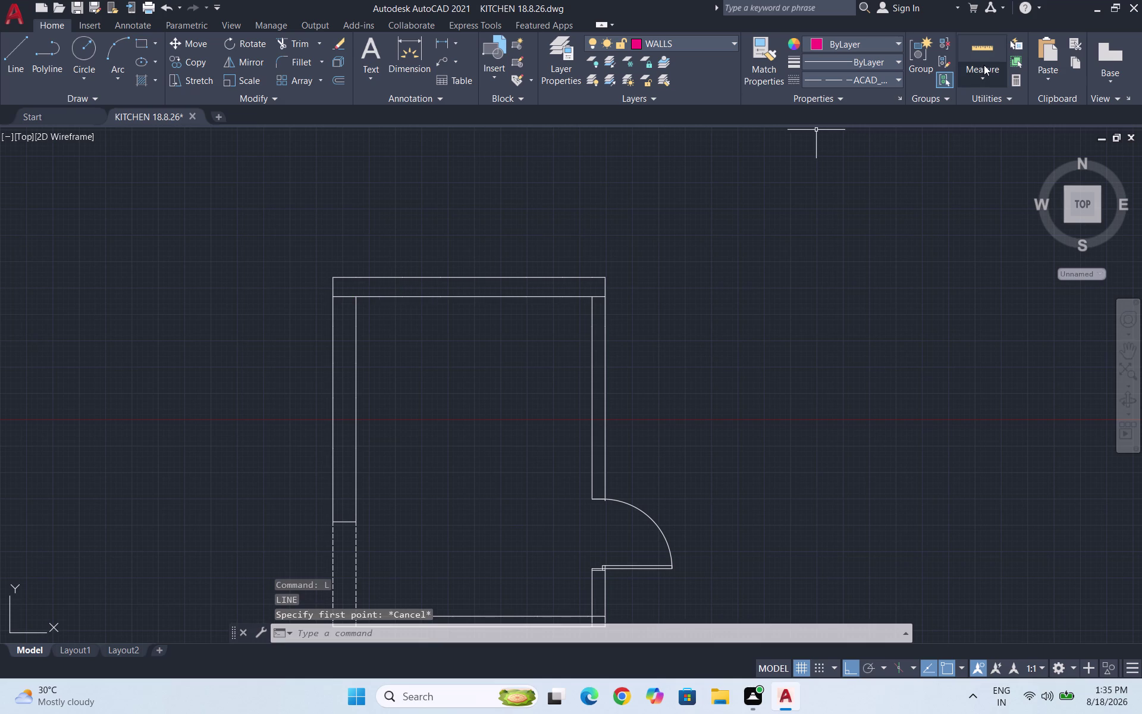
click(984, 64)
key(Escape)
key(Escape)
key(Escape)
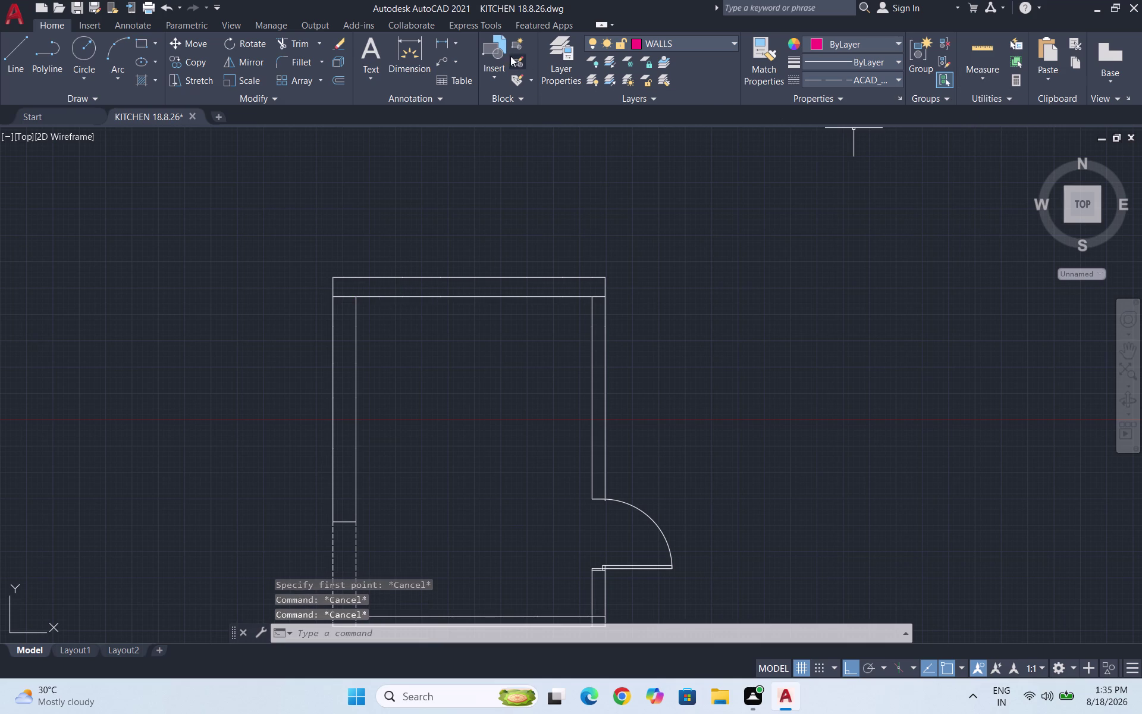
Switch to the DIMENSIONS layer and begin a wall dimension, then cancel it.
click(710, 48)
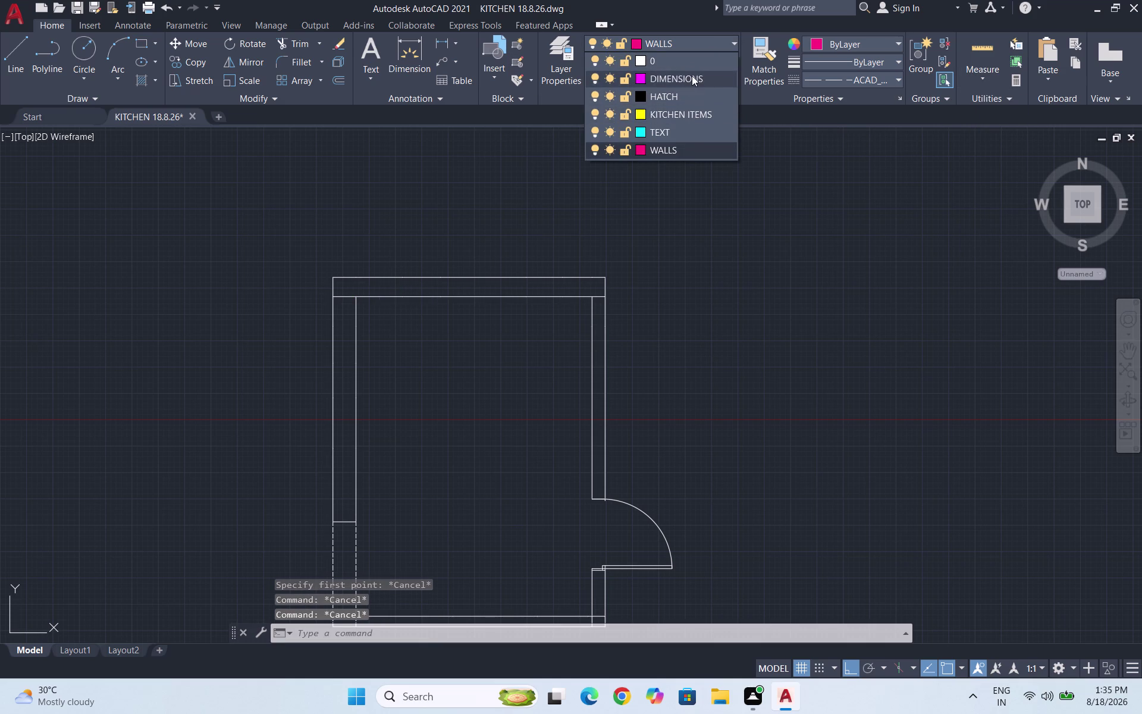
click(691, 76)
click(443, 40)
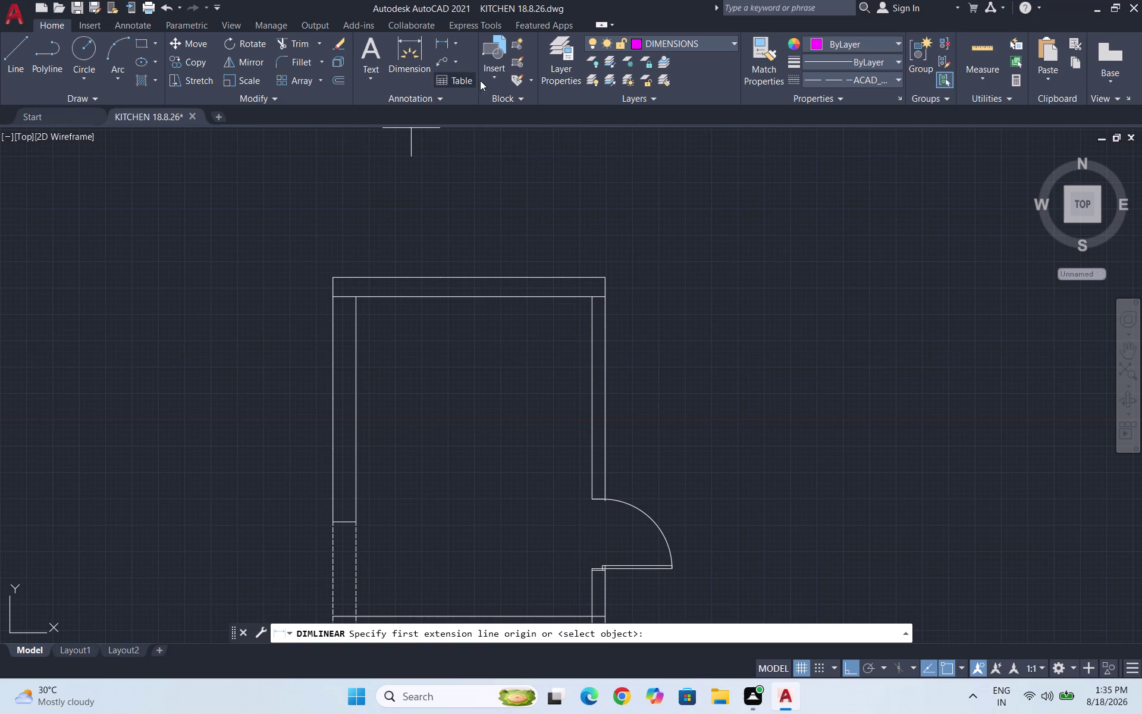
click(336, 277)
scroll(up, 3)
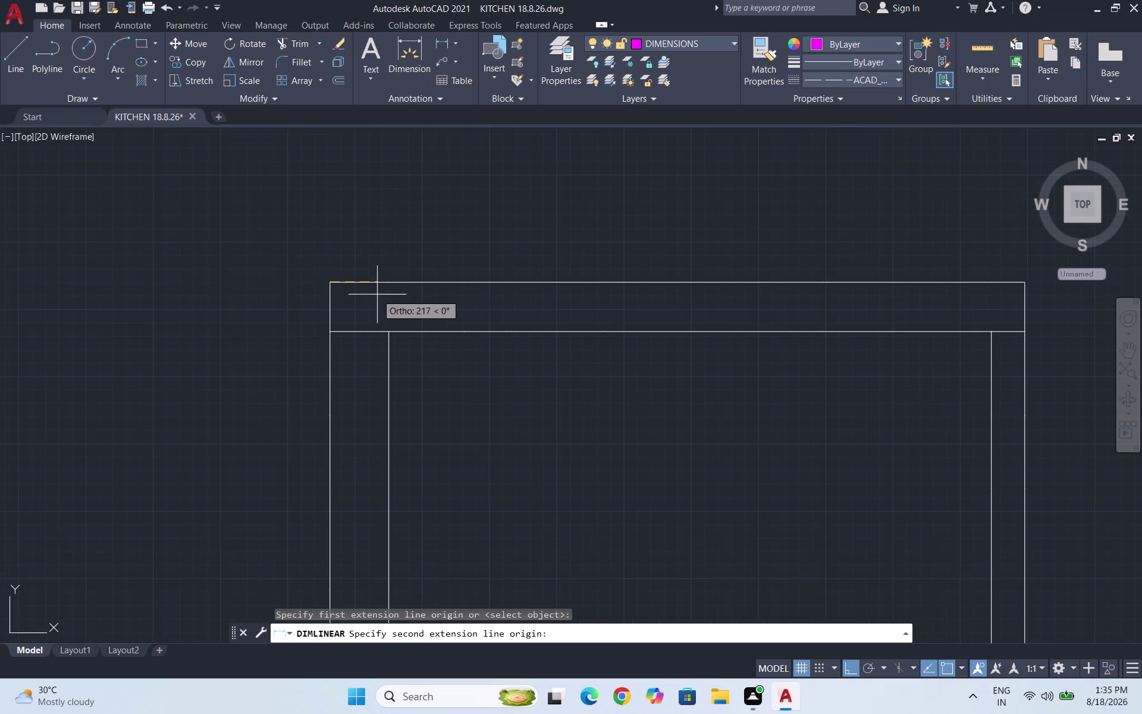
click(392, 281)
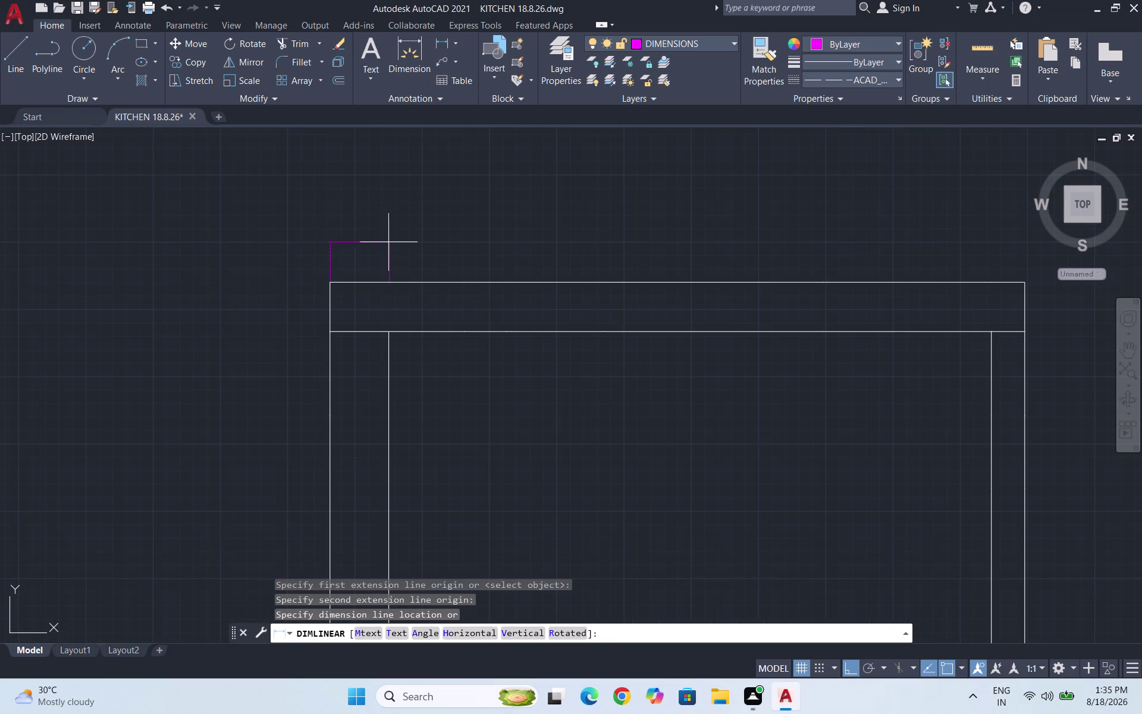
key(Escape)
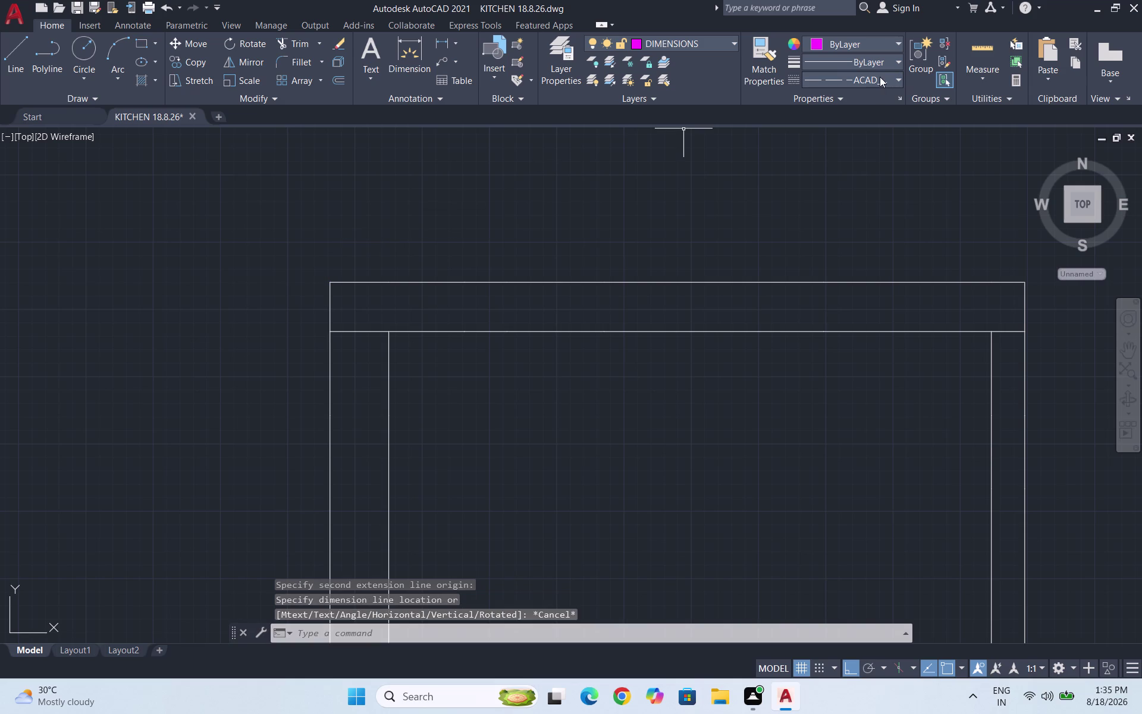
Place the 273 linear dimension above the top-left wall, then call up dimension styles with D.
click(876, 77)
click(857, 98)
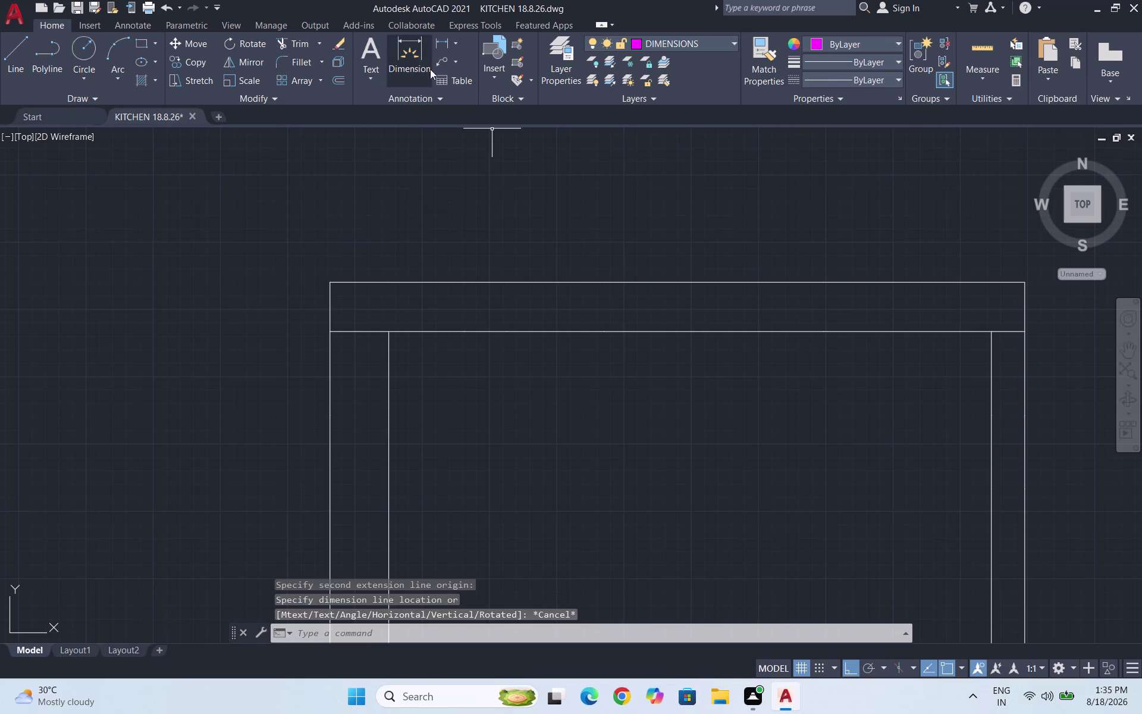
click(439, 43)
click(333, 279)
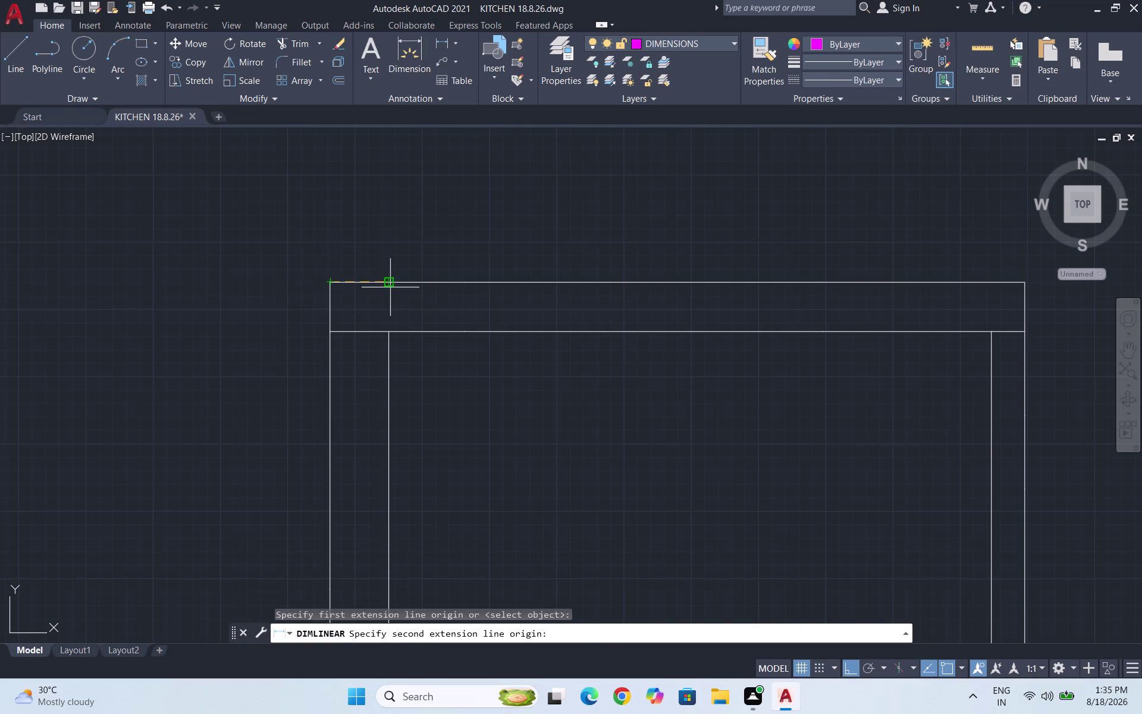
click(390, 281)
click(386, 245)
key(Escape)
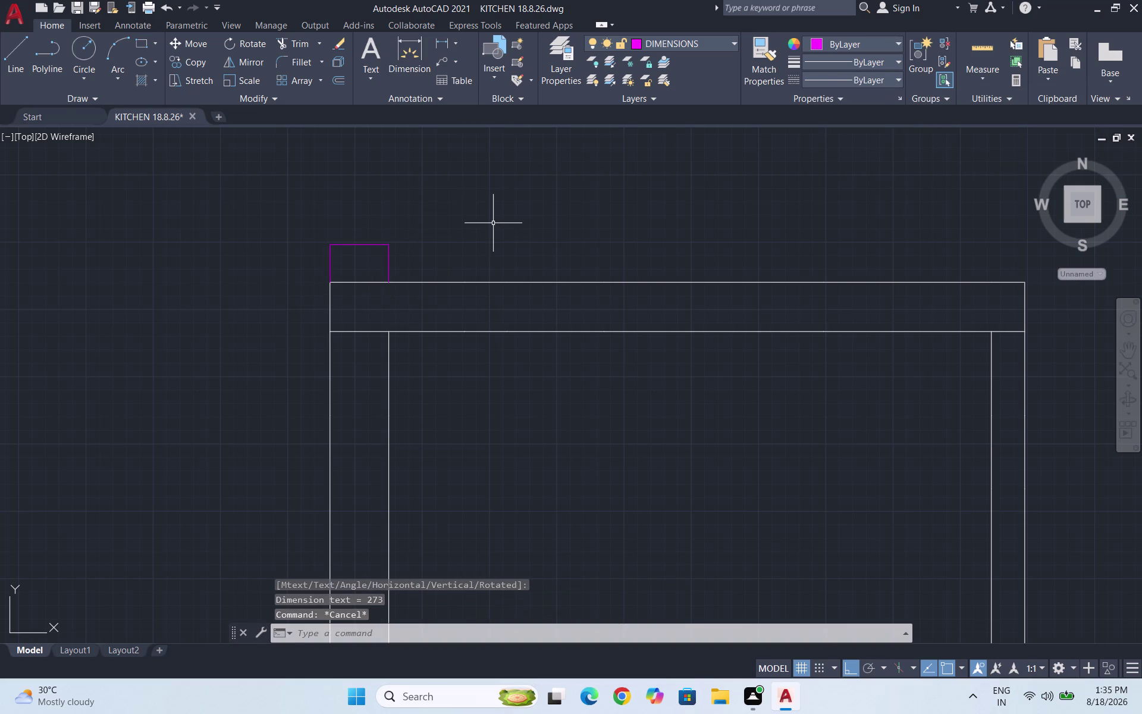
key(d)
key(Return)
Change the Standard style's text height to 7 and close the style manager.
click(719, 310)
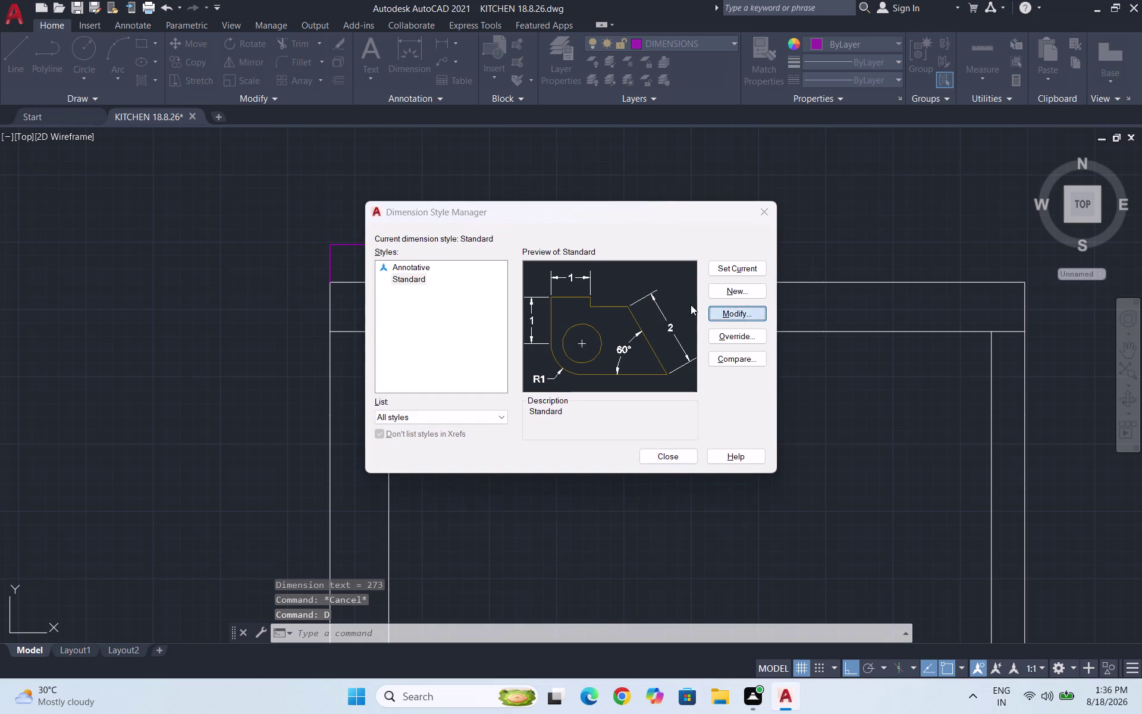
click(469, 181)
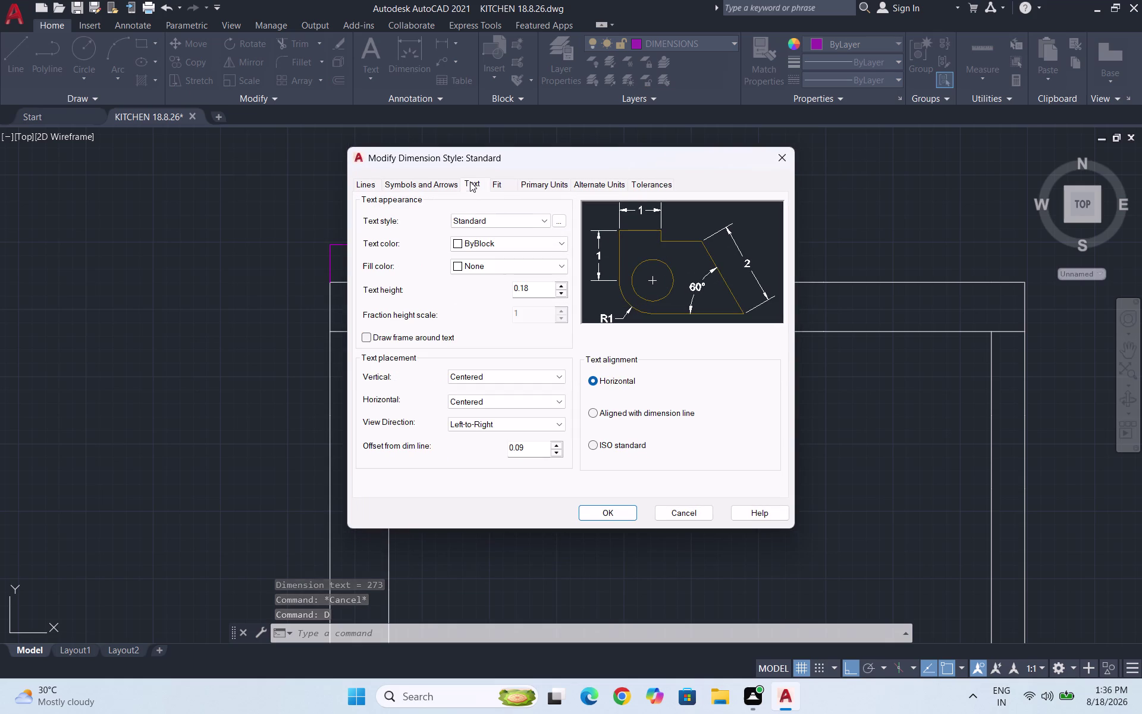
drag(532, 284, 470, 286)
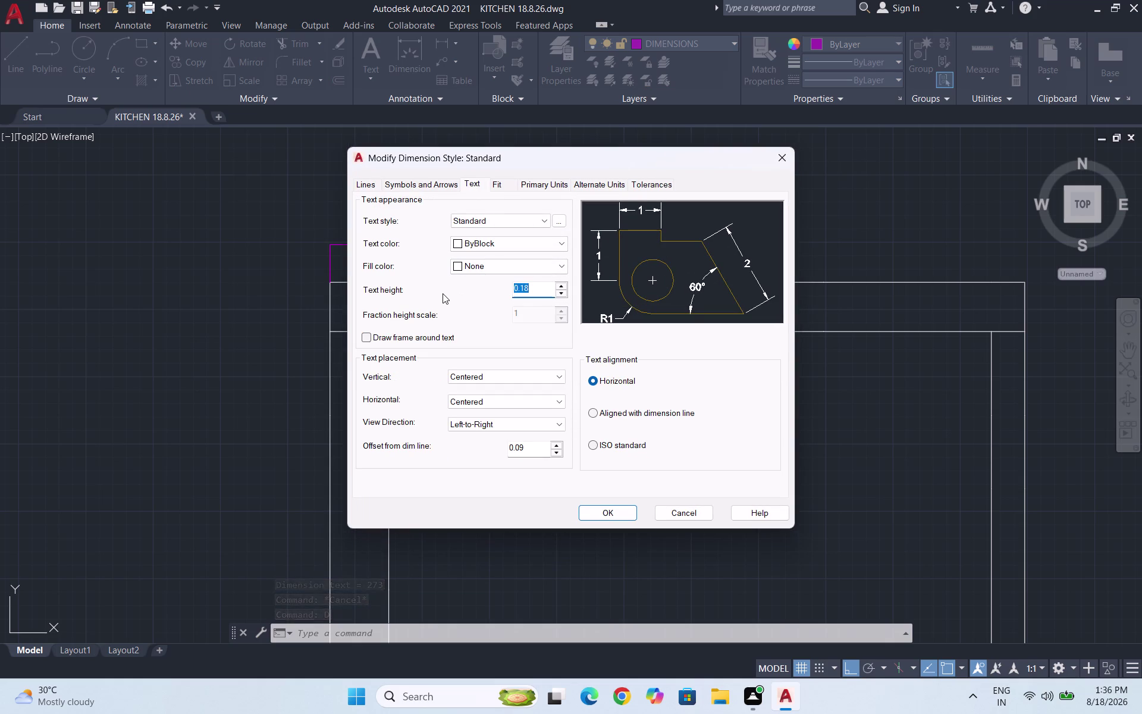
key(7)
key(Return)
click(619, 514)
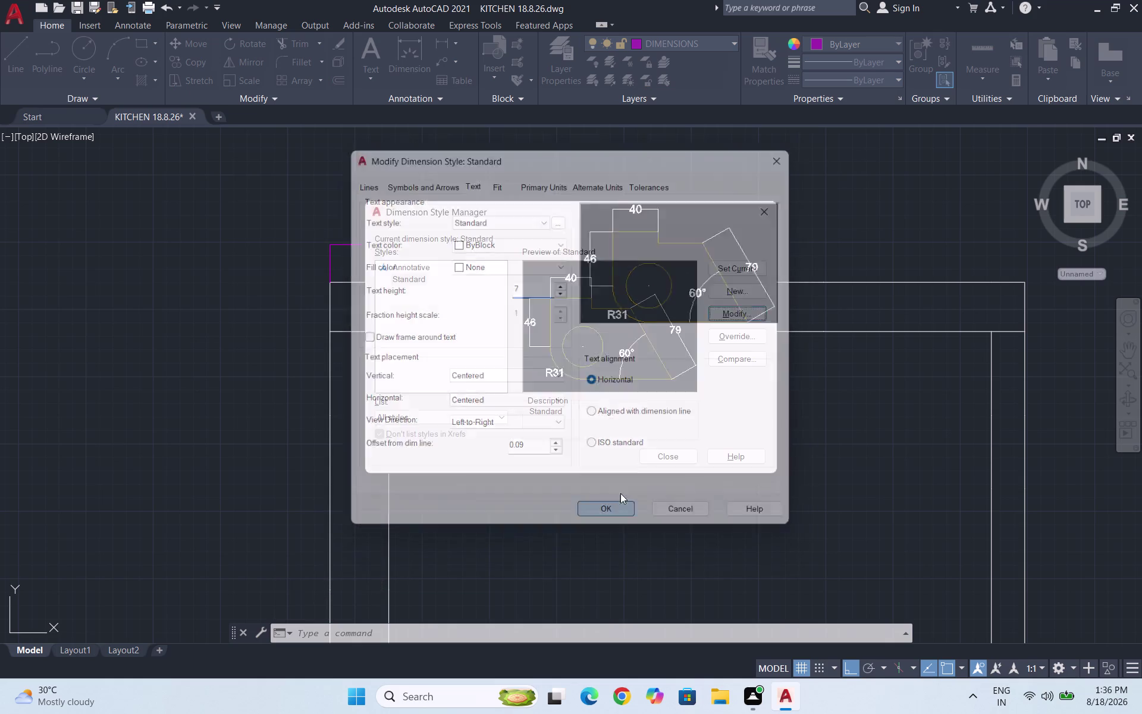
click(737, 267)
click(679, 457)
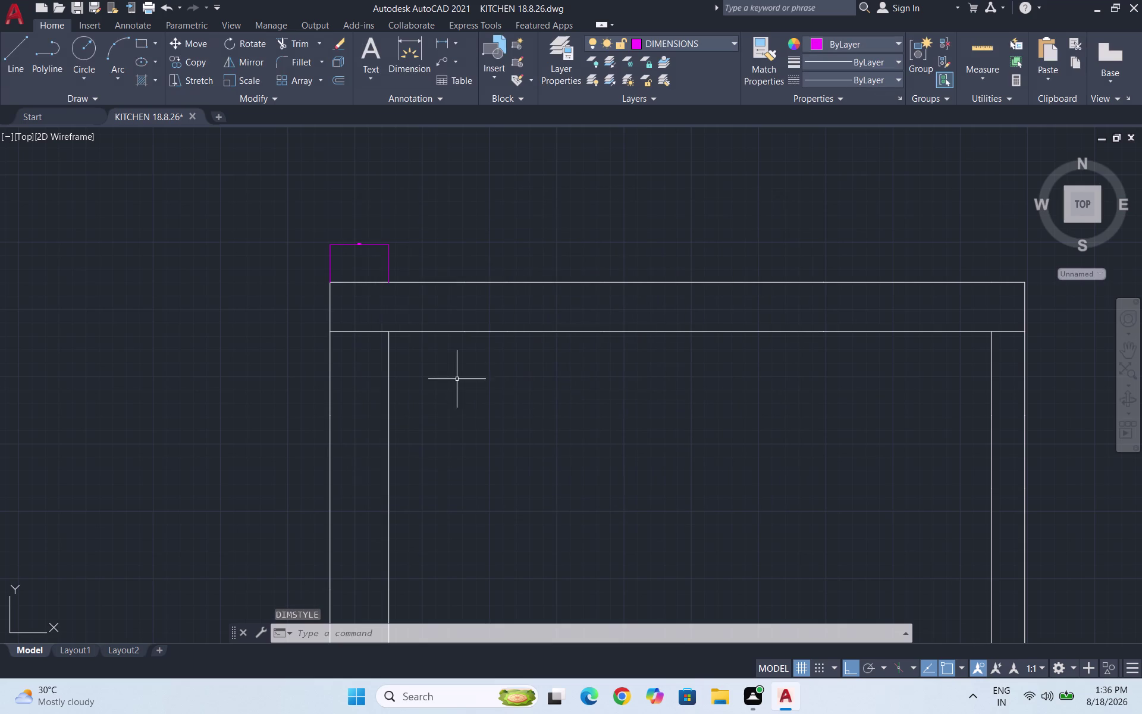
Select the 273 dimension and set the Standard style's text height to 20.
drag(392, 258, 354, 255)
click(245, 220)
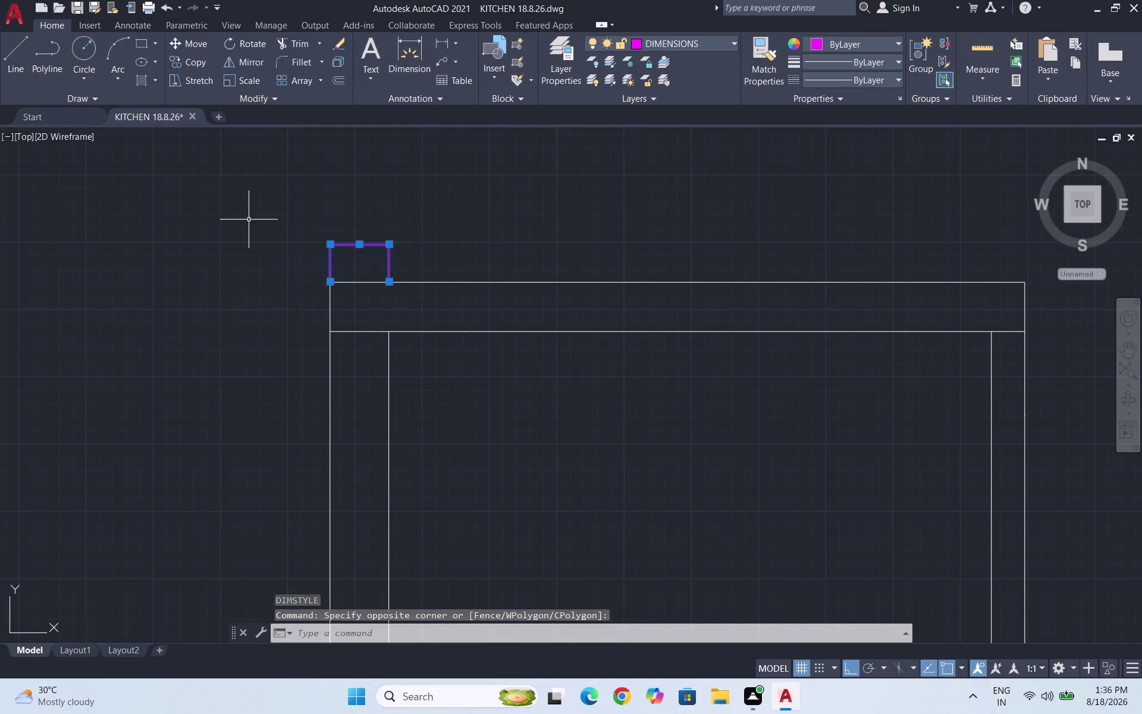
key(d)
key(Return)
click(756, 306)
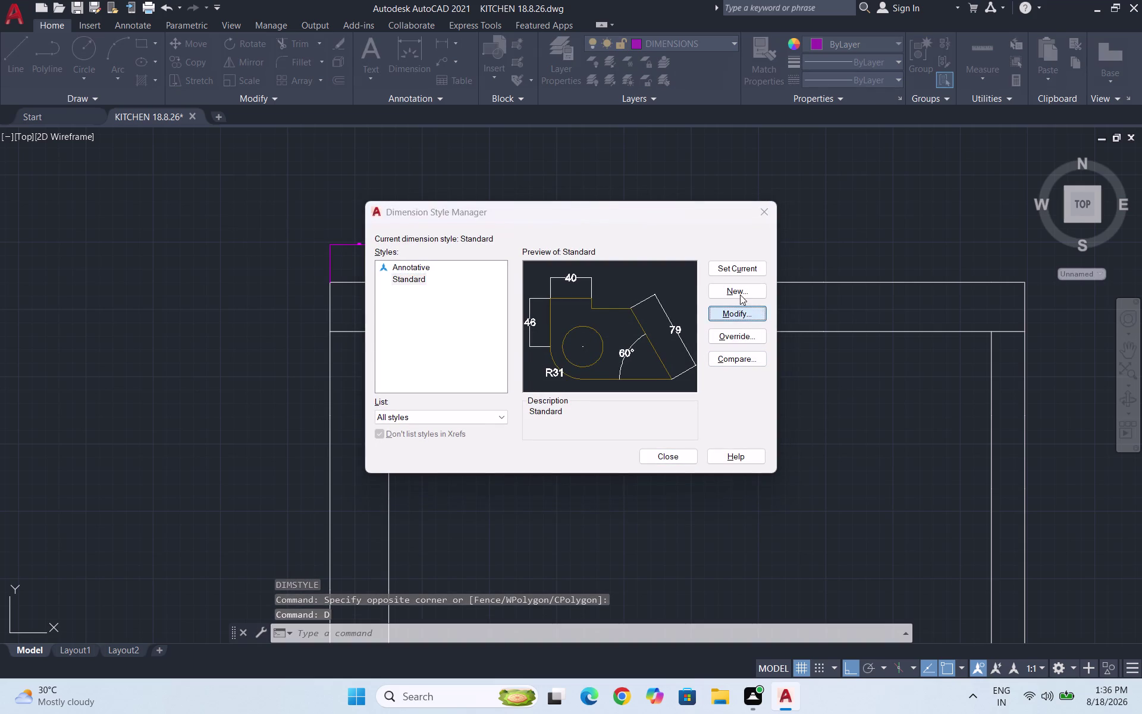
drag(534, 291, 501, 292)
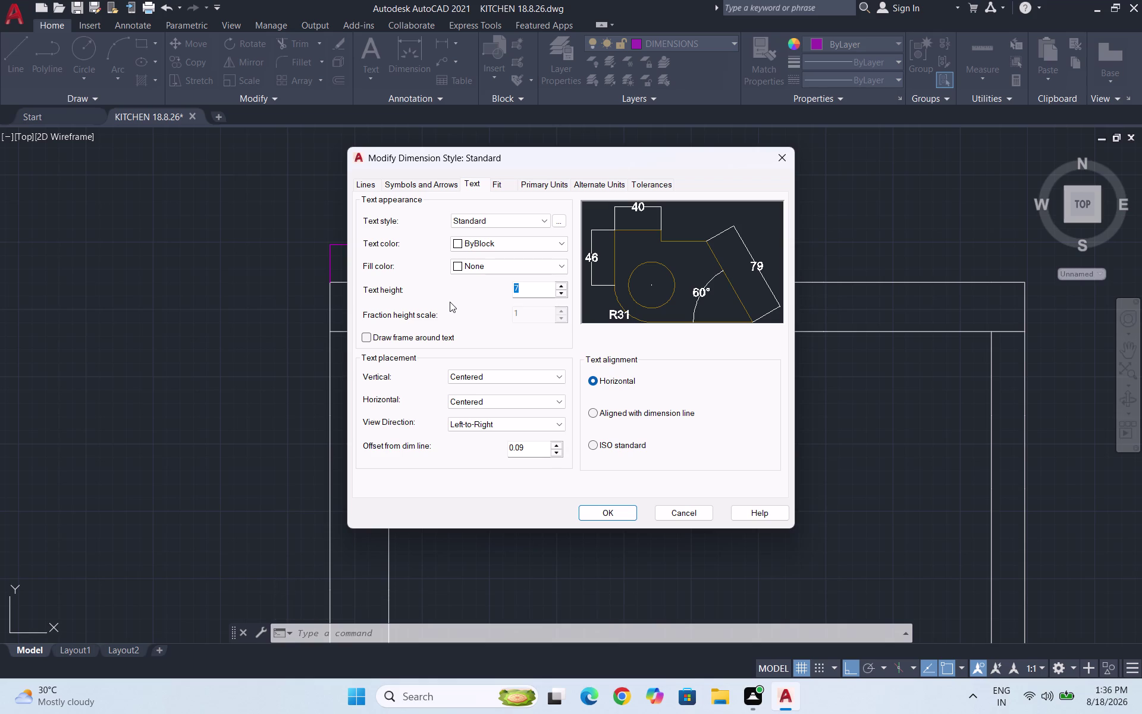
text(2)
text(0)
key(Return)
click(621, 517)
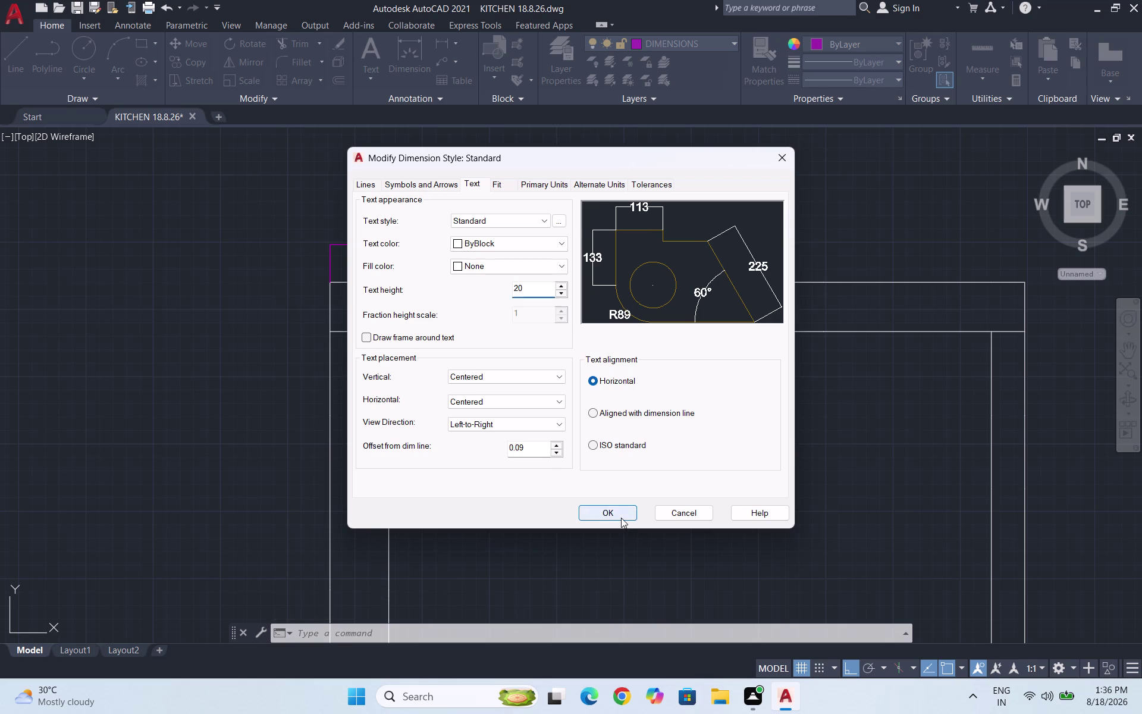
click(755, 269)
click(664, 456)
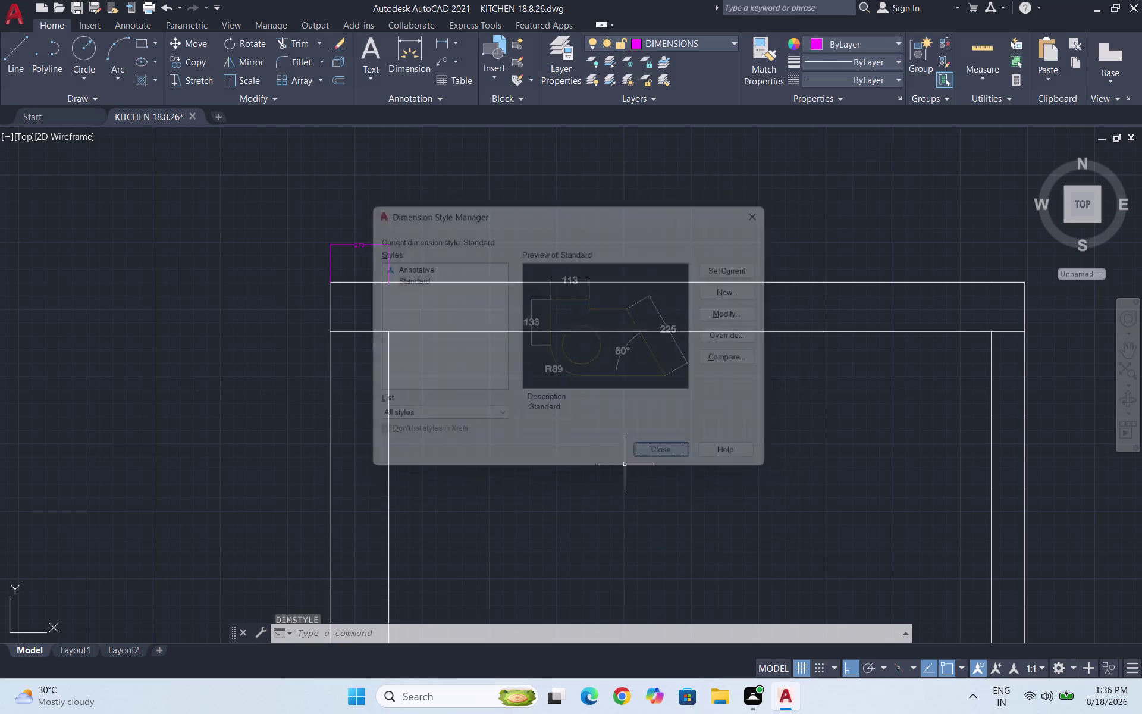
Reselect the 273 dimension and try a text height of 3 in Standard.
click(411, 260)
click(306, 239)
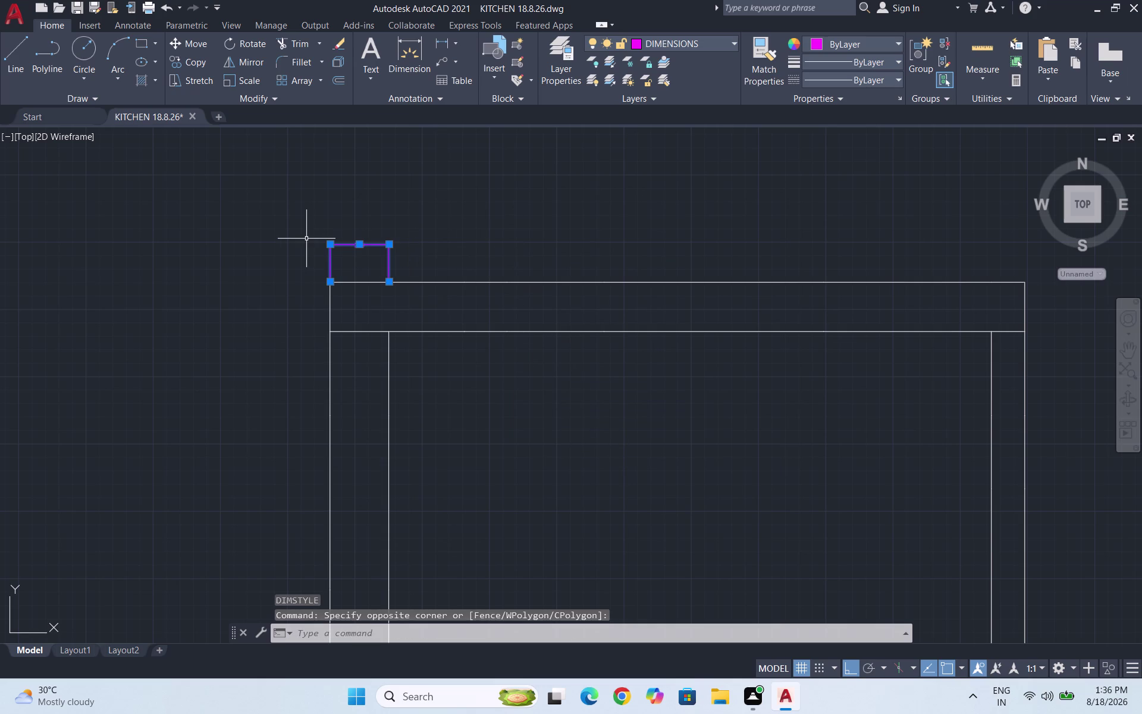
key(d)
key(Return)
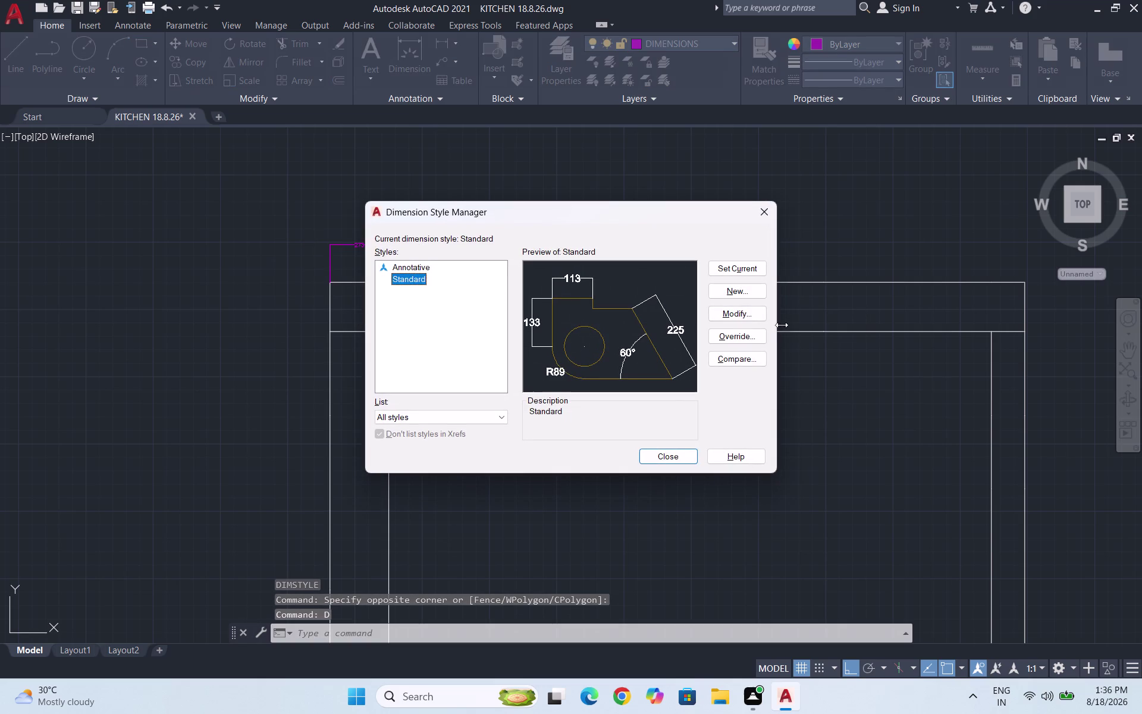
click(747, 310)
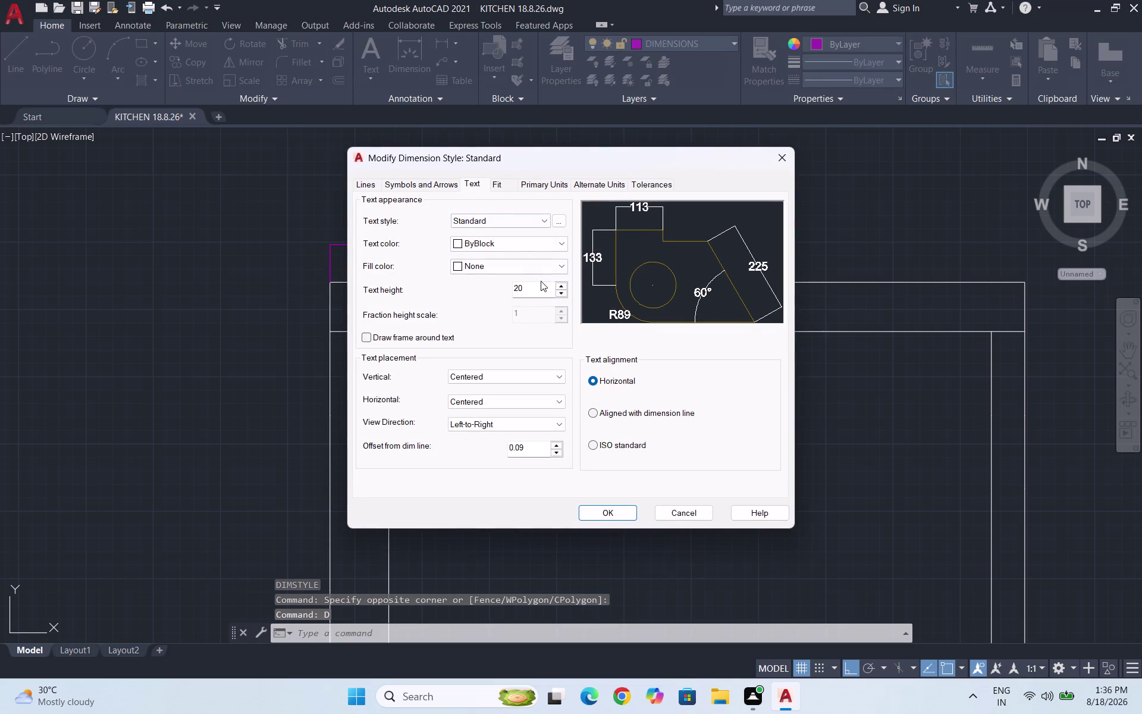
drag(543, 280, 467, 304)
drag(535, 281, 483, 292)
drag(533, 288, 456, 292)
key(3)
key(Return)
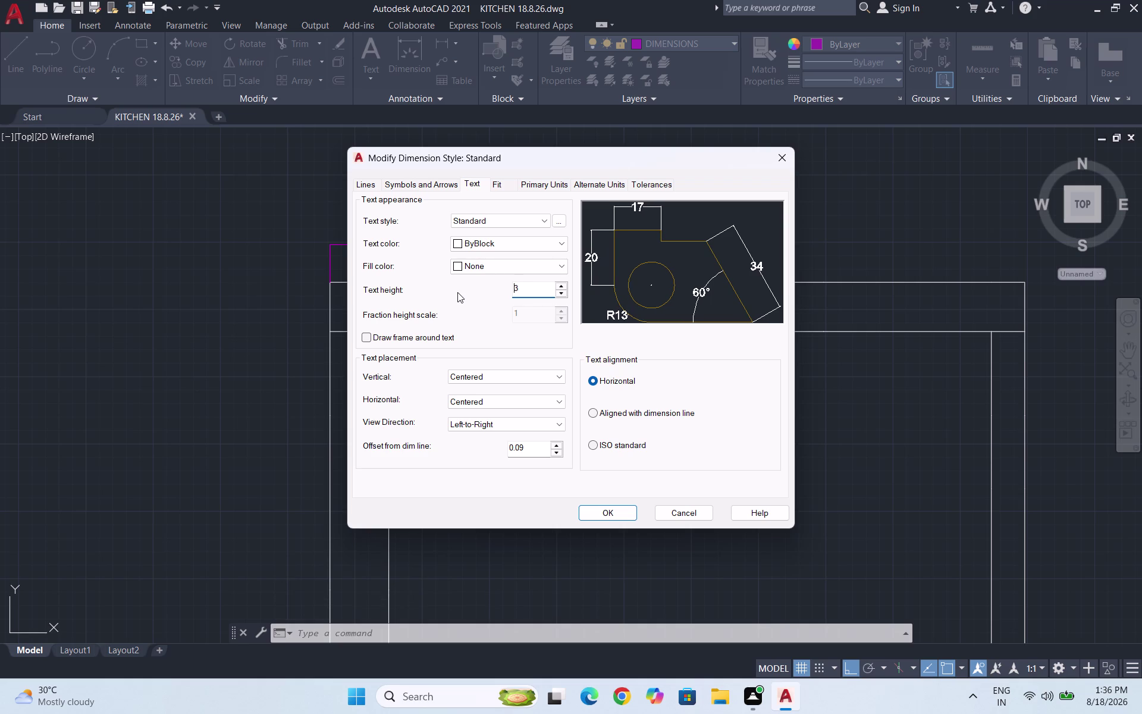
Try a larger height, discard it to keep 20, and make Standard current.
key(Right)
key(4)
key(Return)
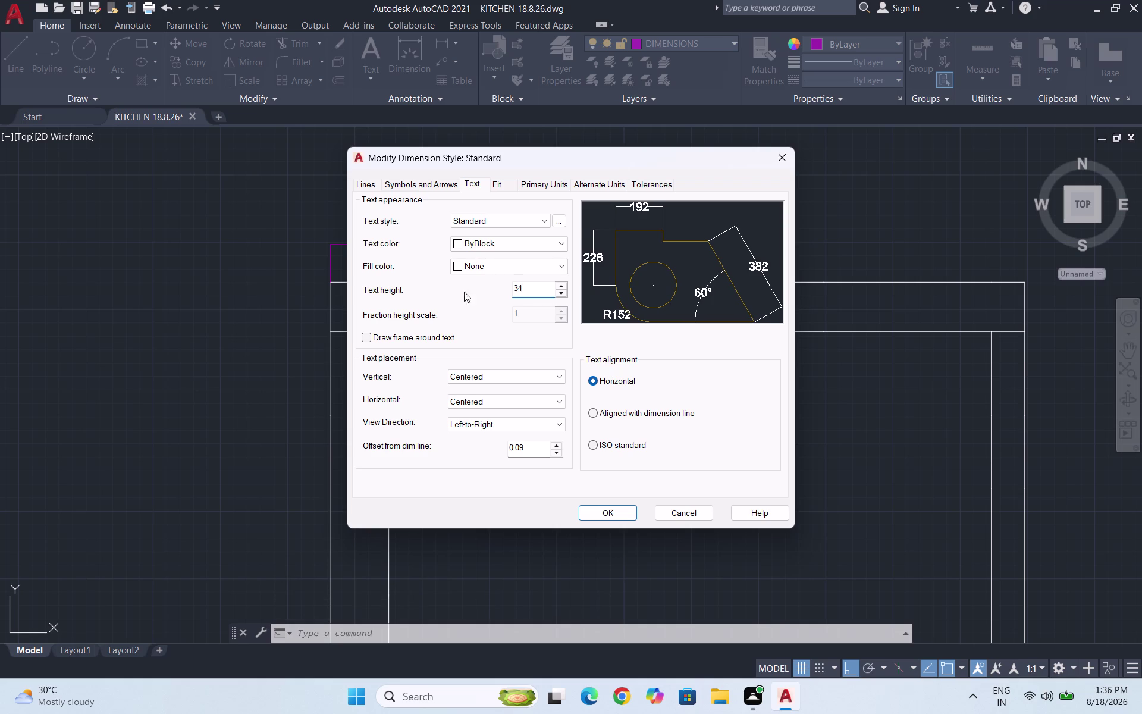
click(606, 512)
click(742, 259)
click(744, 270)
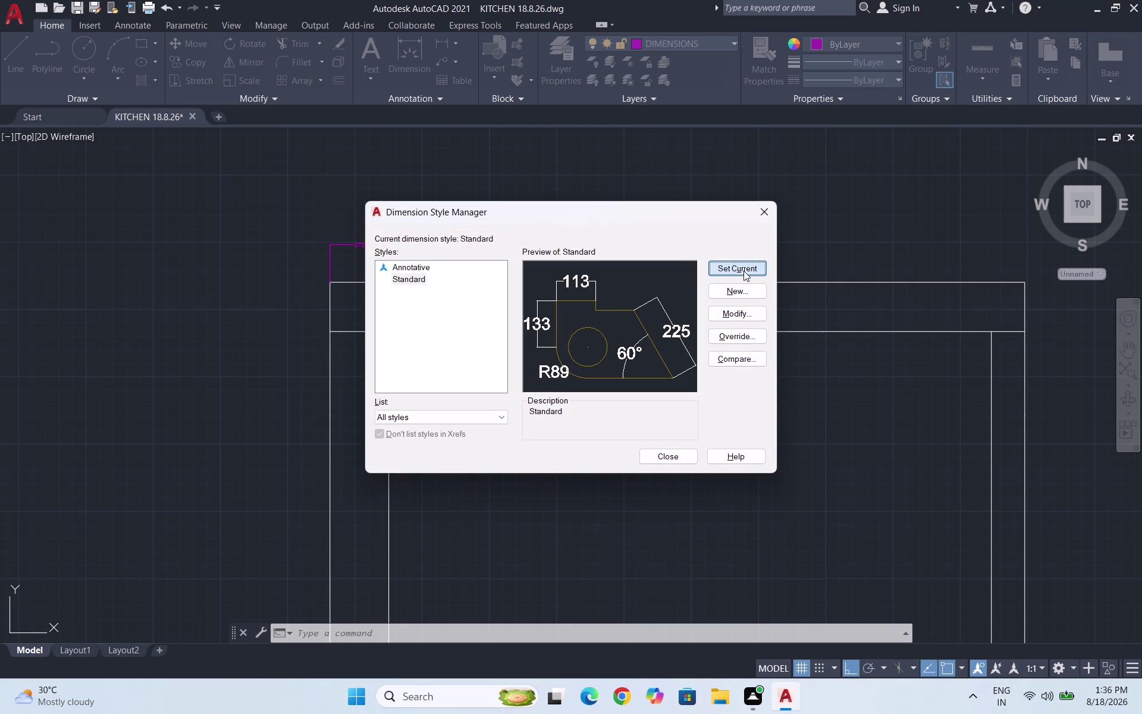
click(669, 455)
scroll(down, 3)
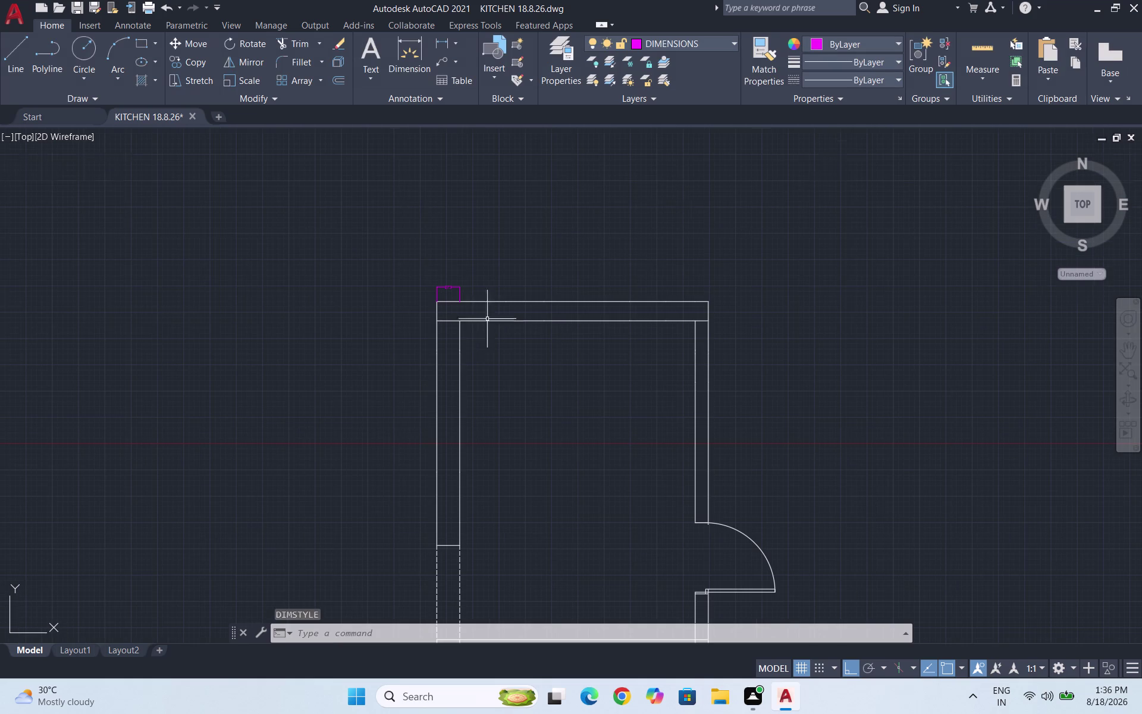
Add a 350 dimension from the end of the 273, placed level with it.
scroll(down, 3)
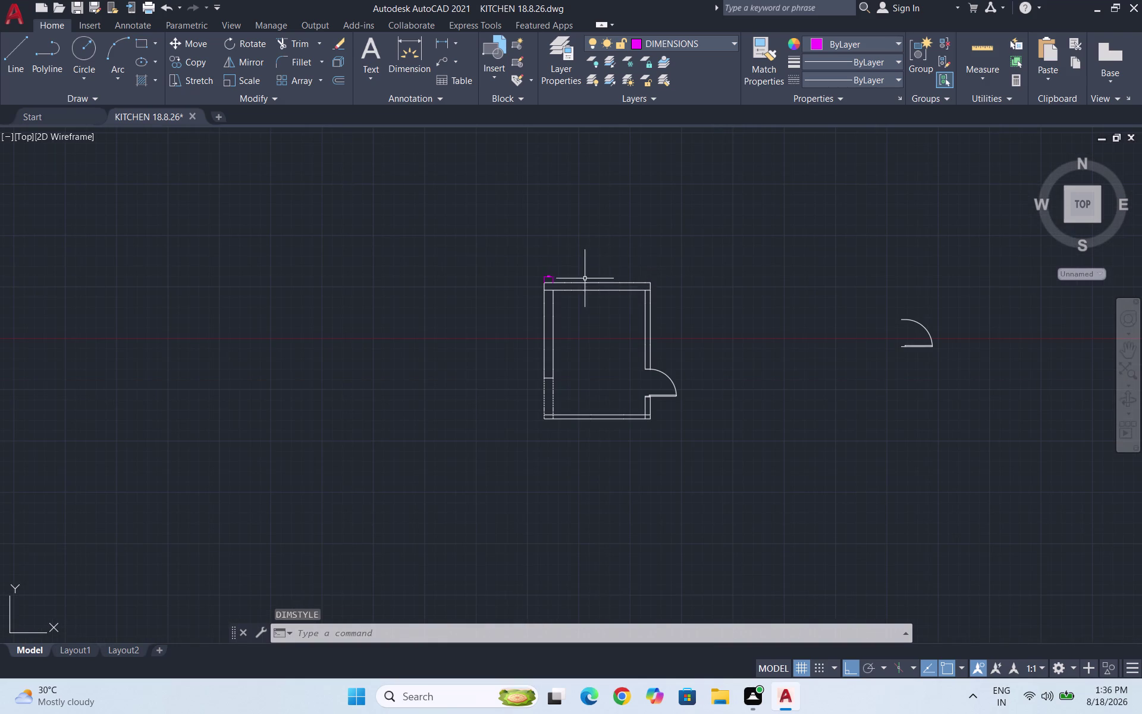
scroll(up, 3)
scroll(up, 3)
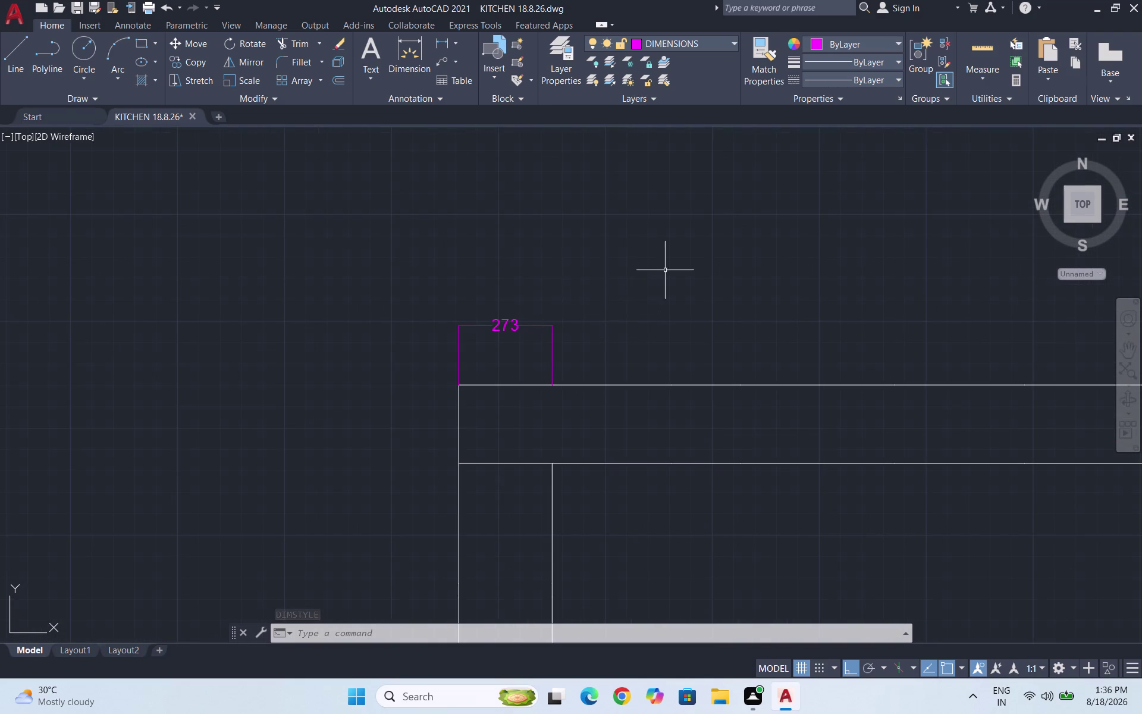
scroll(down, 3)
scroll(down, 3)
scroll(down, 3)
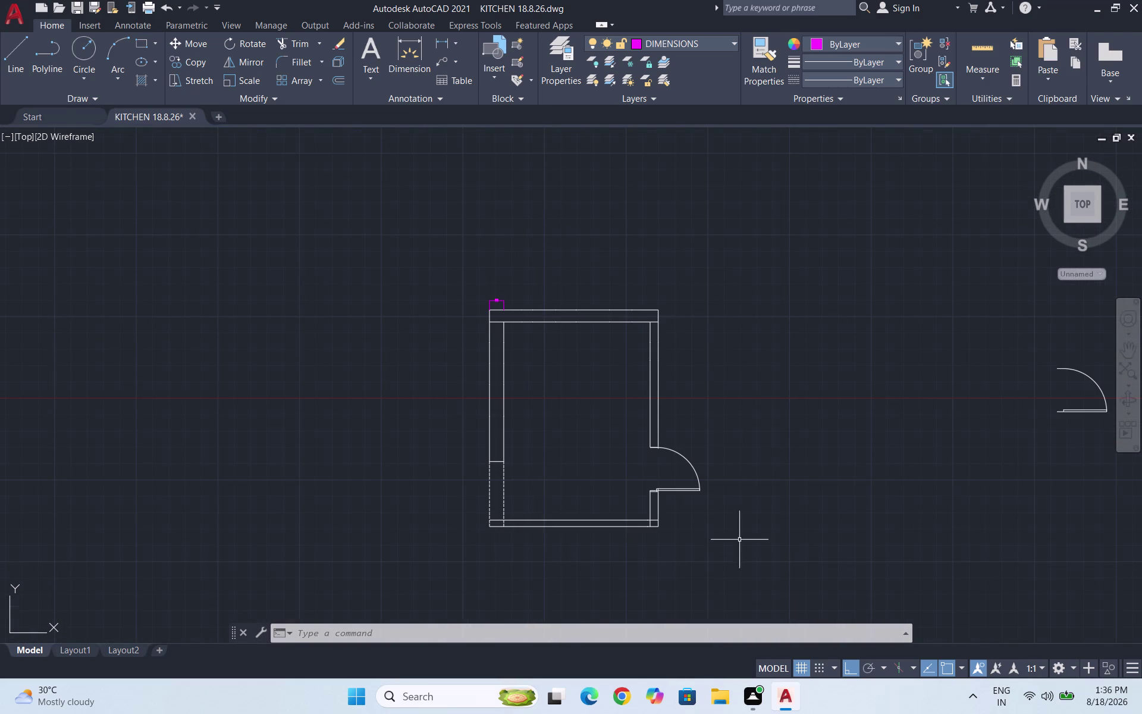
scroll(up, 3)
scroll(down, 3)
scroll(down, 3)
scroll(up, 3)
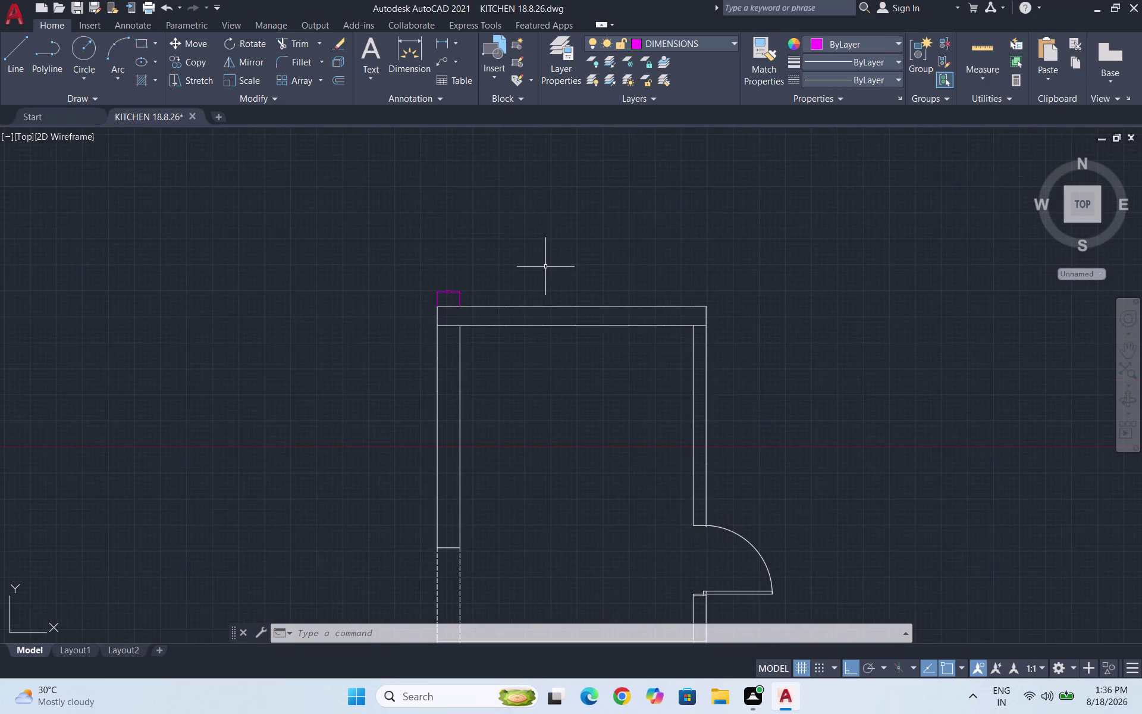
click(447, 39)
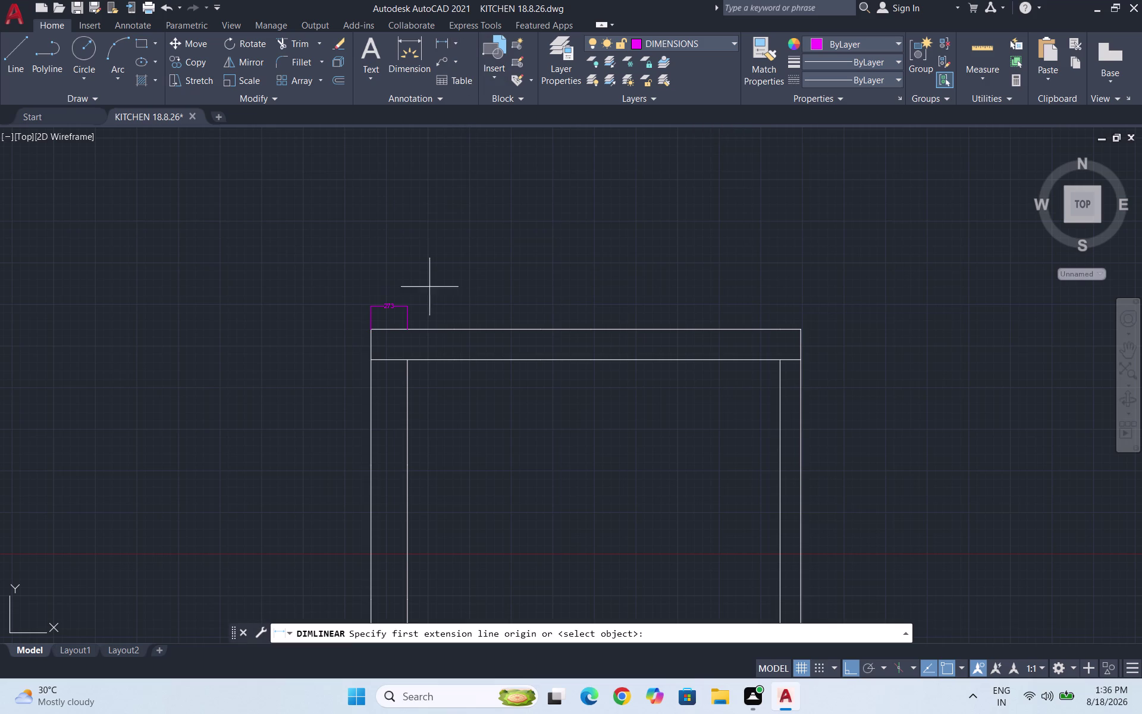
click(409, 332)
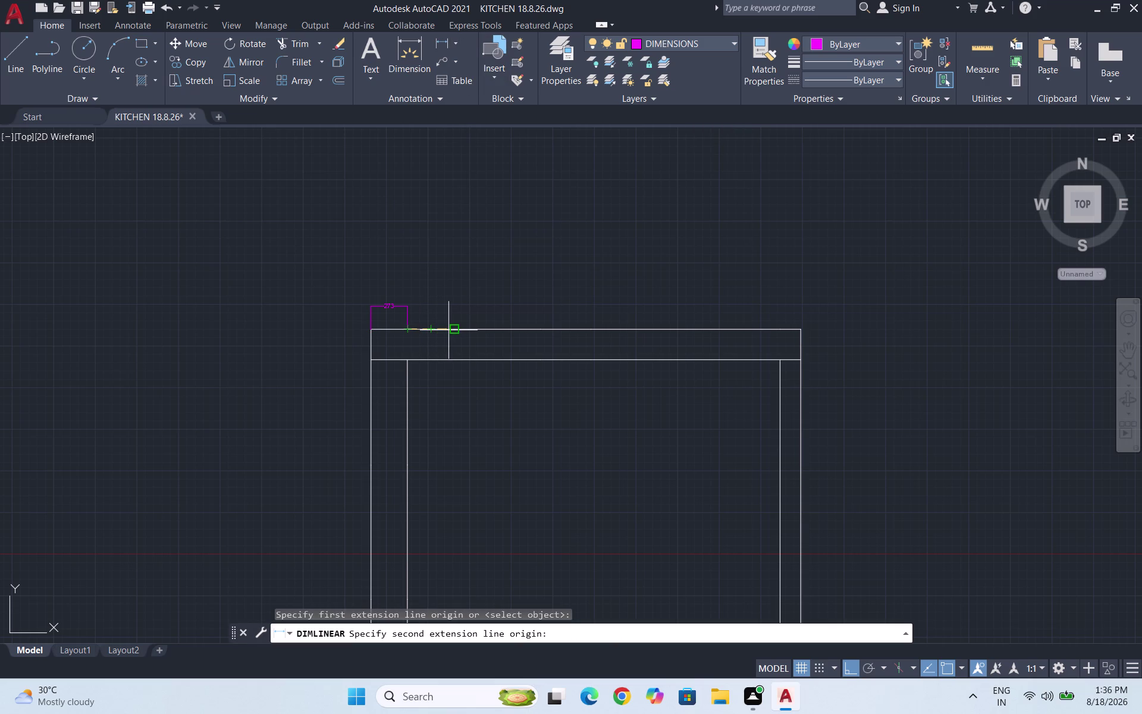
click(453, 330)
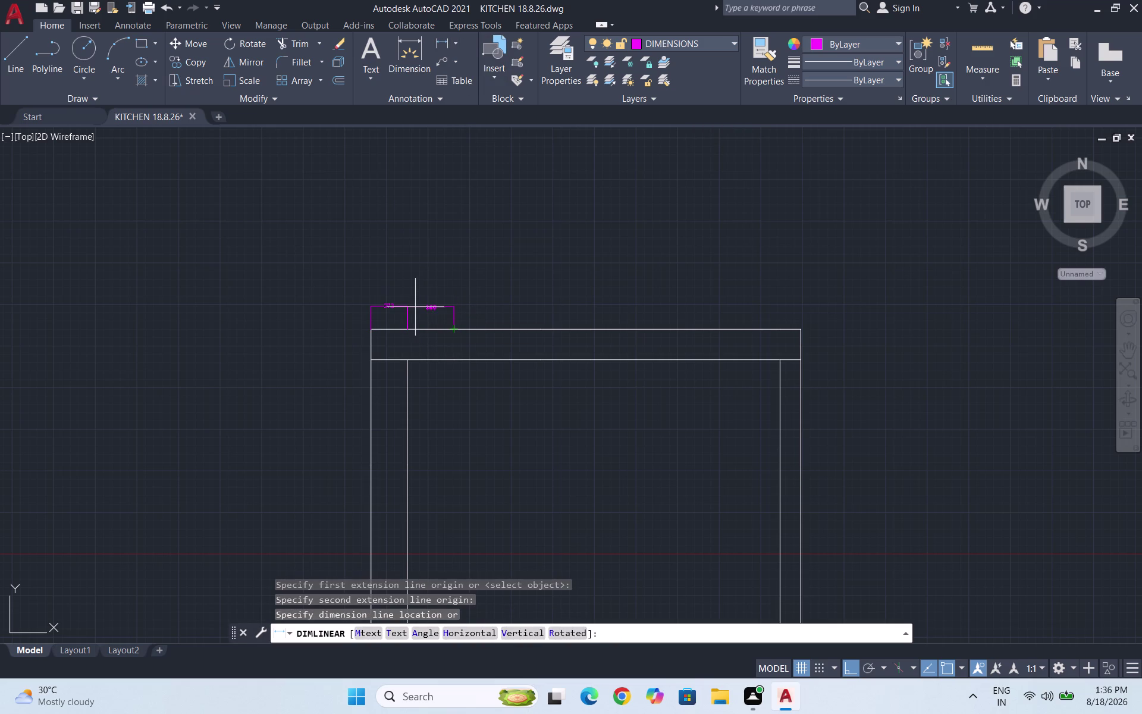
click(407, 306)
Start a third linear dimension at the end of the 350 dimension.
scroll(up, 3)
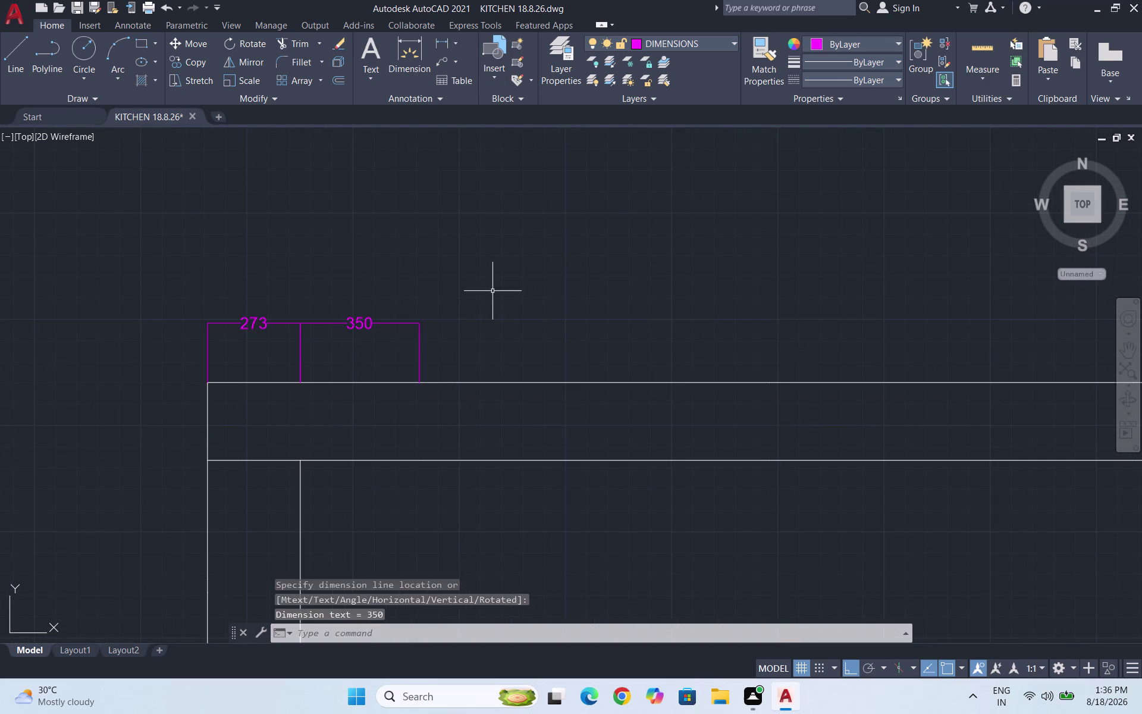
key(space)
click(420, 385)
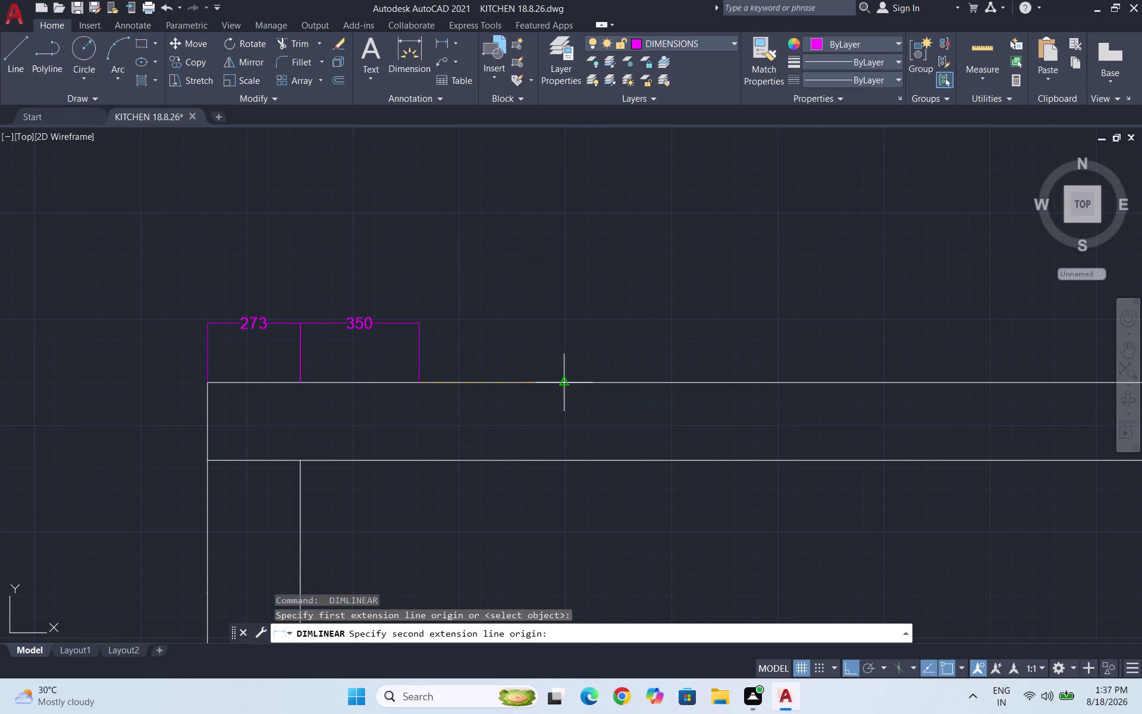
click(562, 382)
Chain 200 and 450 dimensions after the 350 along the top wall.
key(Escape)
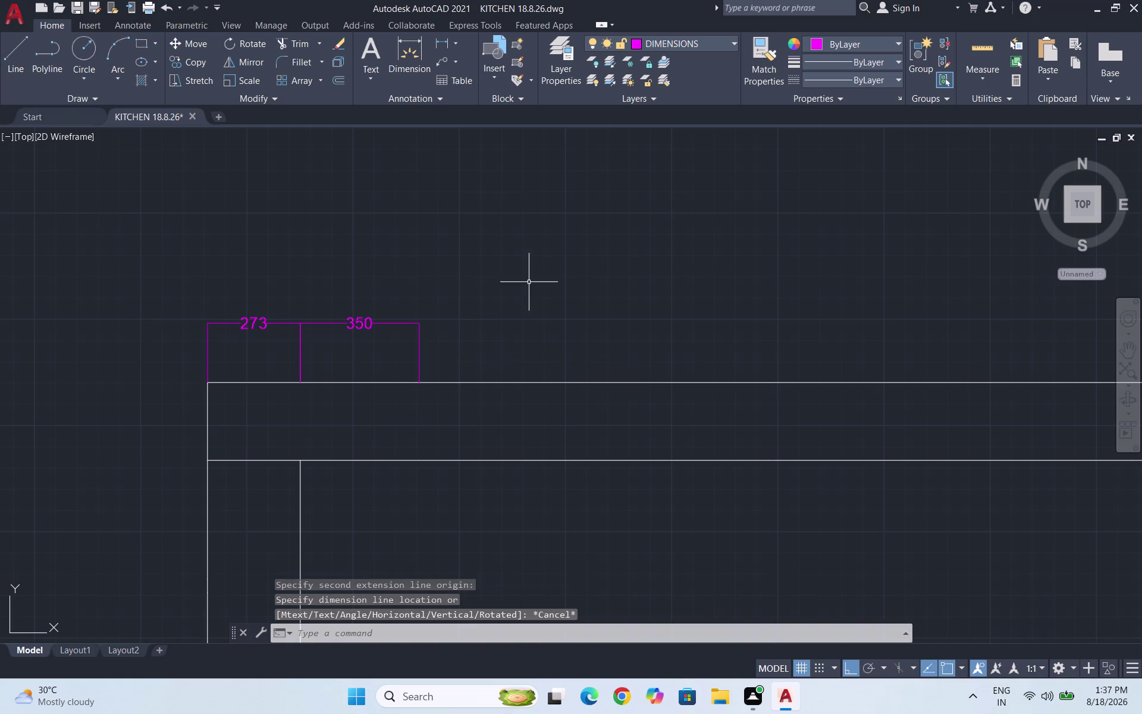
key(space)
click(420, 380)
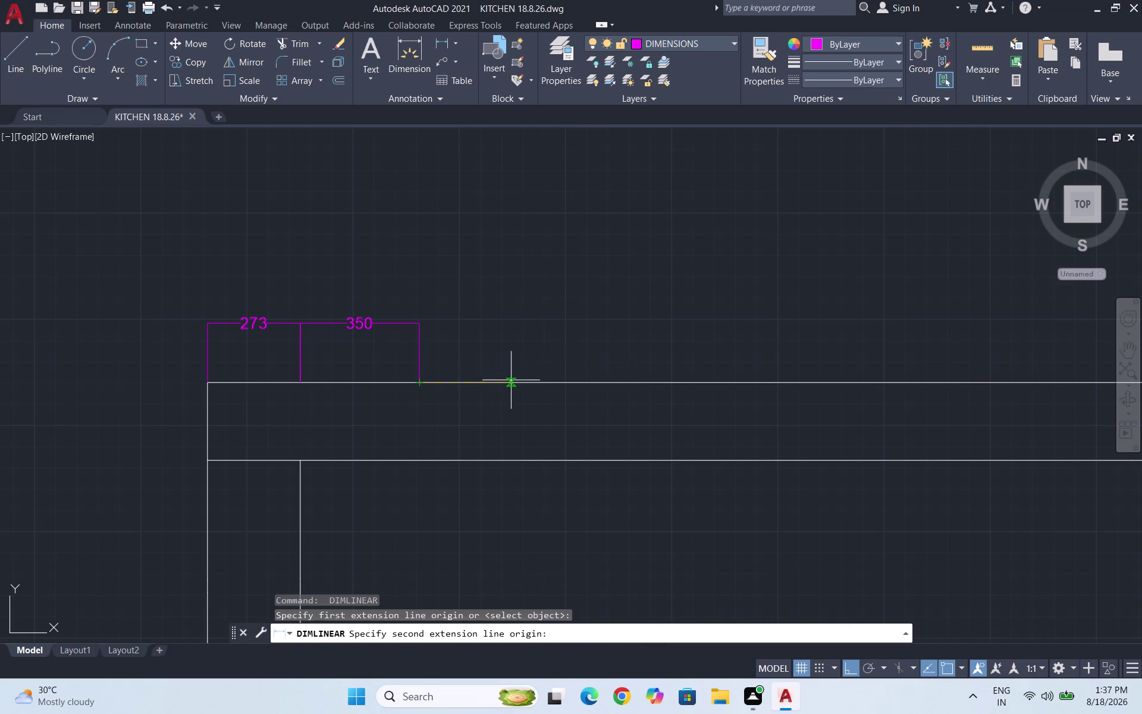
click(486, 381)
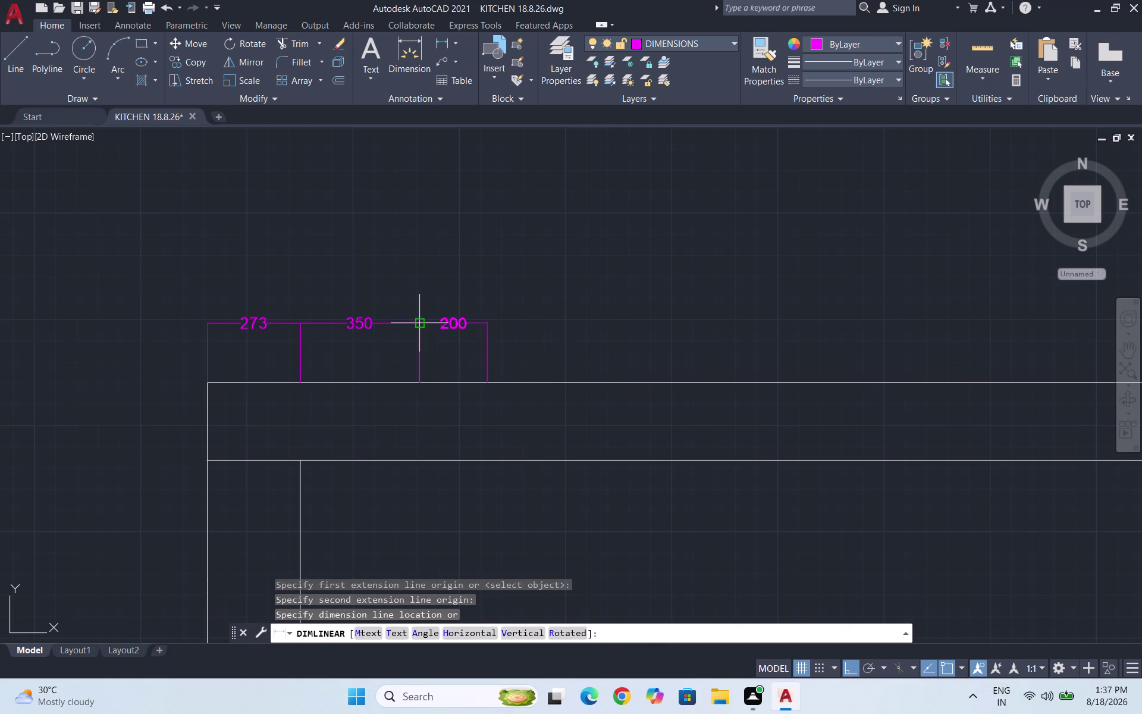
click(418, 322)
key(space)
click(487, 380)
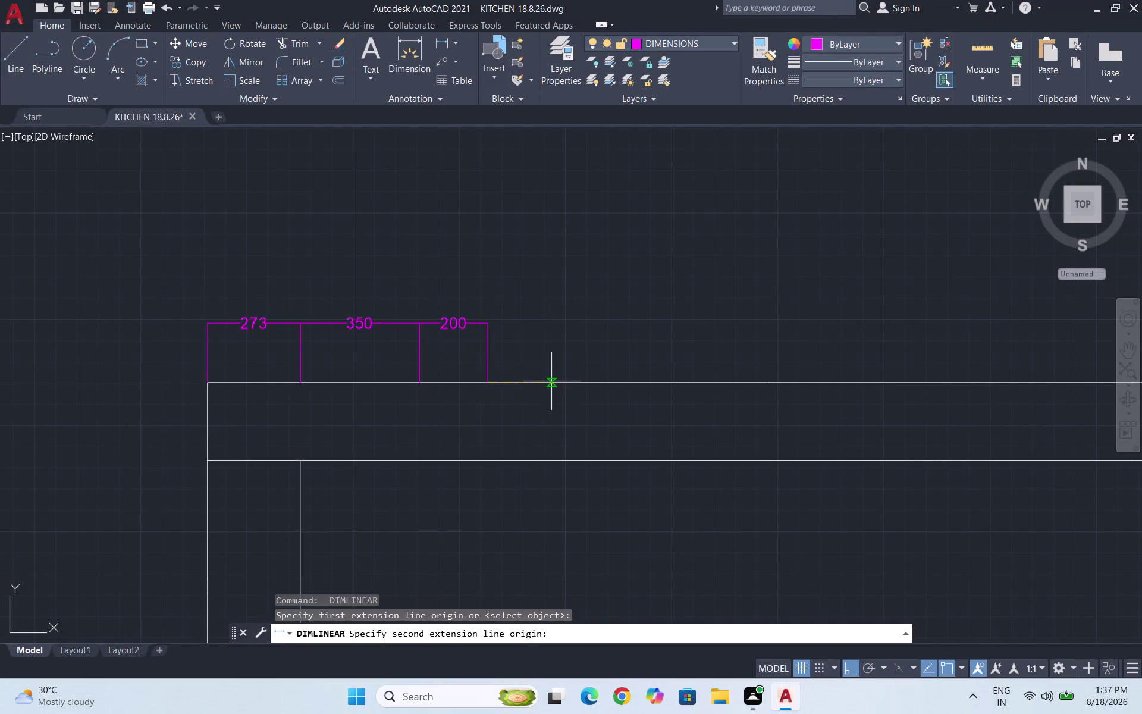
click(639, 385)
click(490, 321)
Add the 380 dimension in line, and begin the next one at its end.
scroll(down, 3)
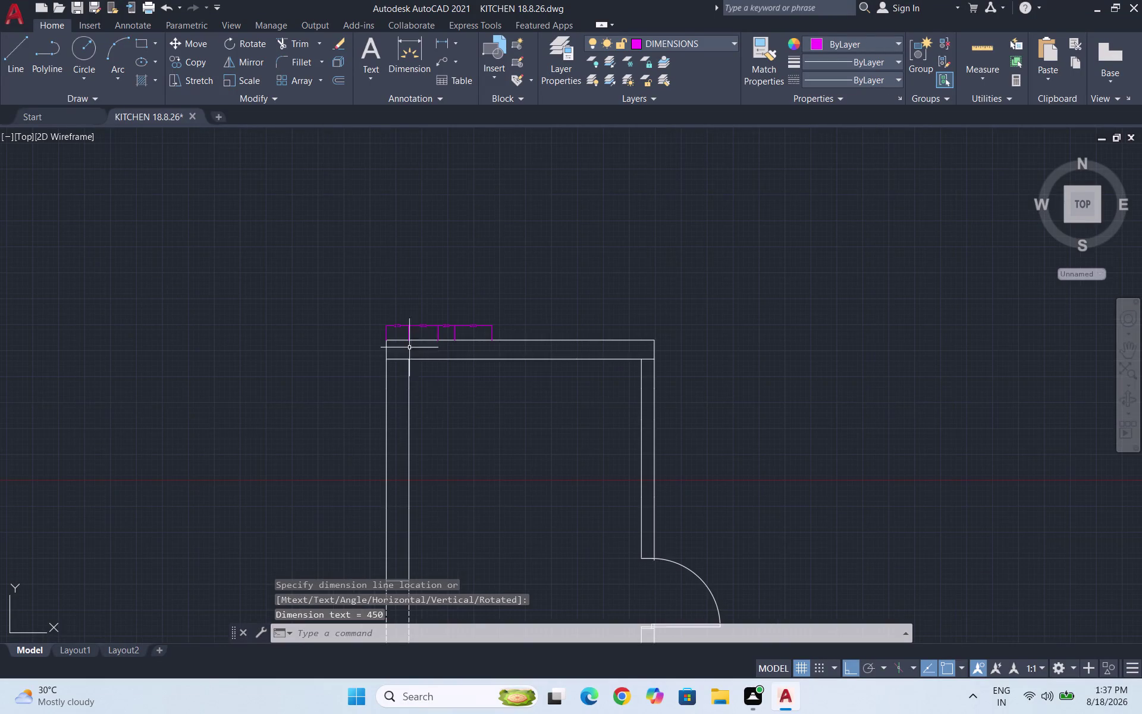
key(space)
scroll(up, 3)
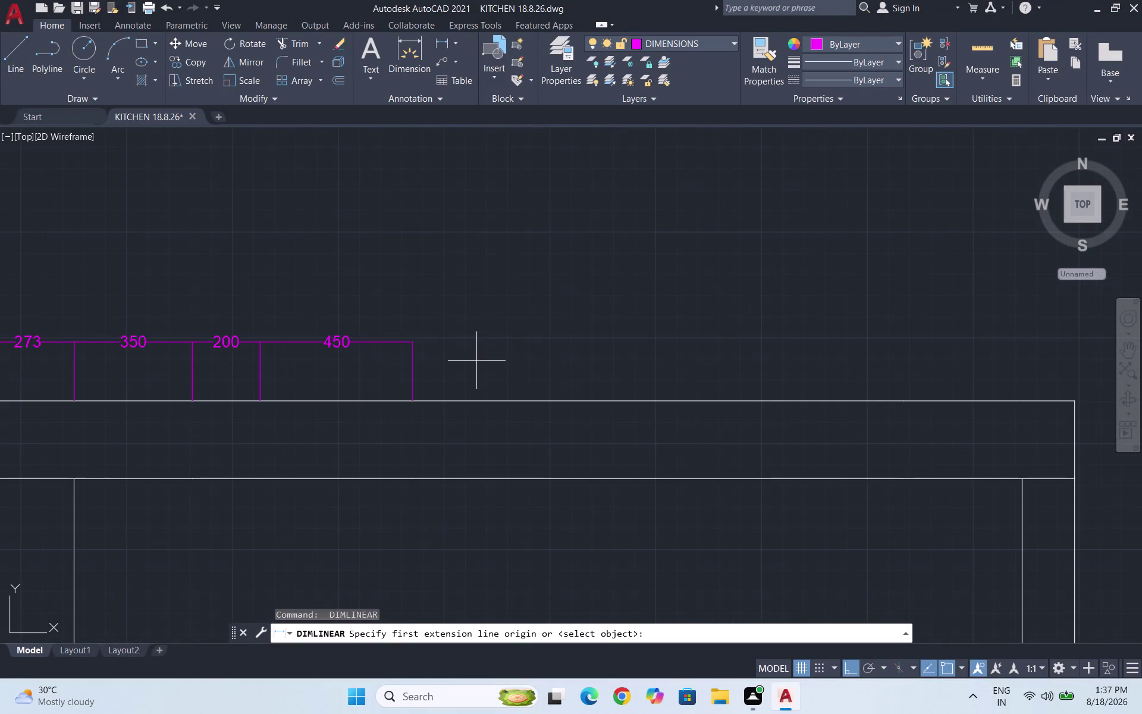
click(412, 399)
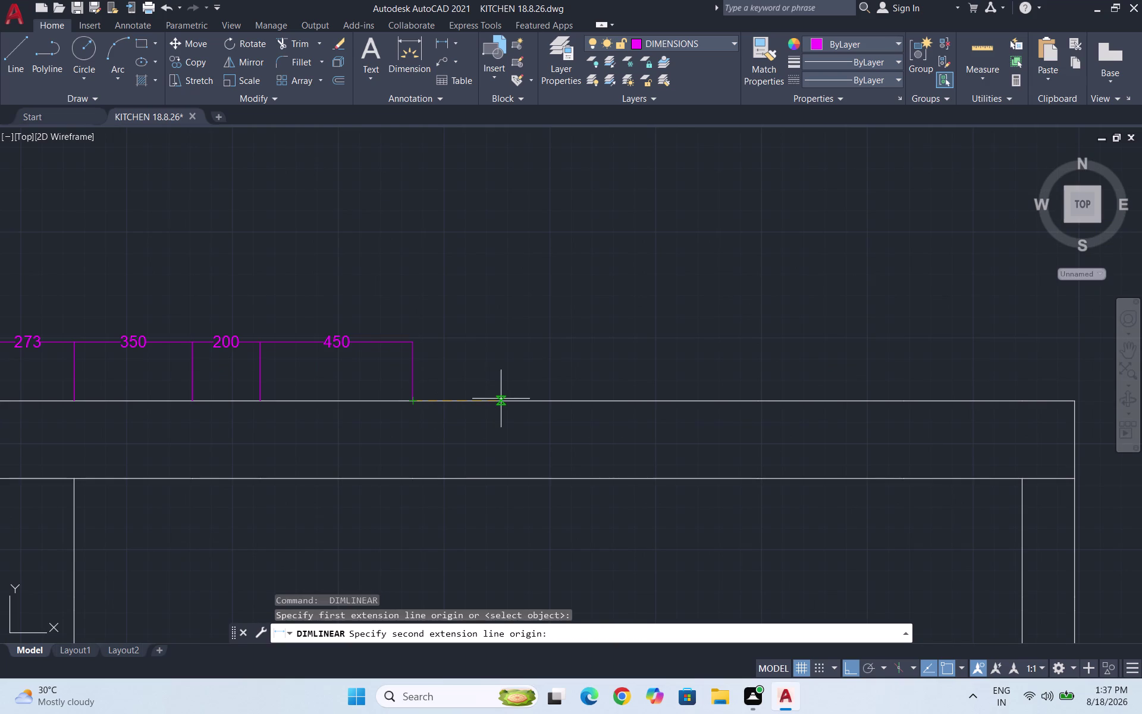
click(541, 403)
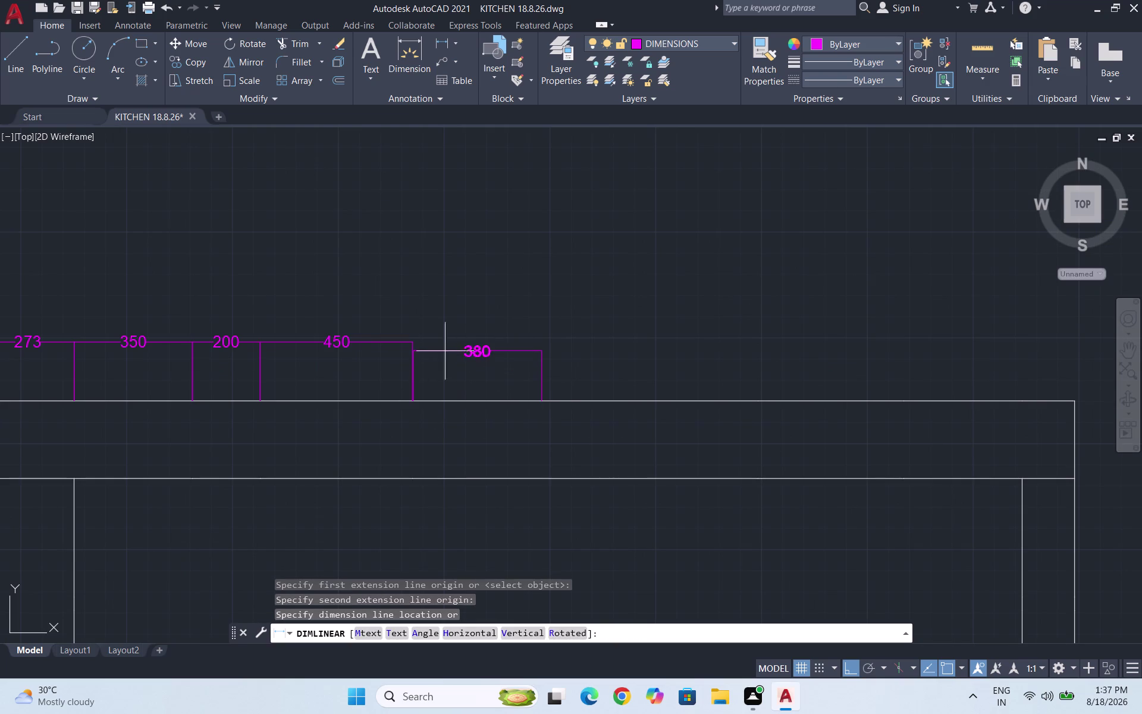
click(413, 341)
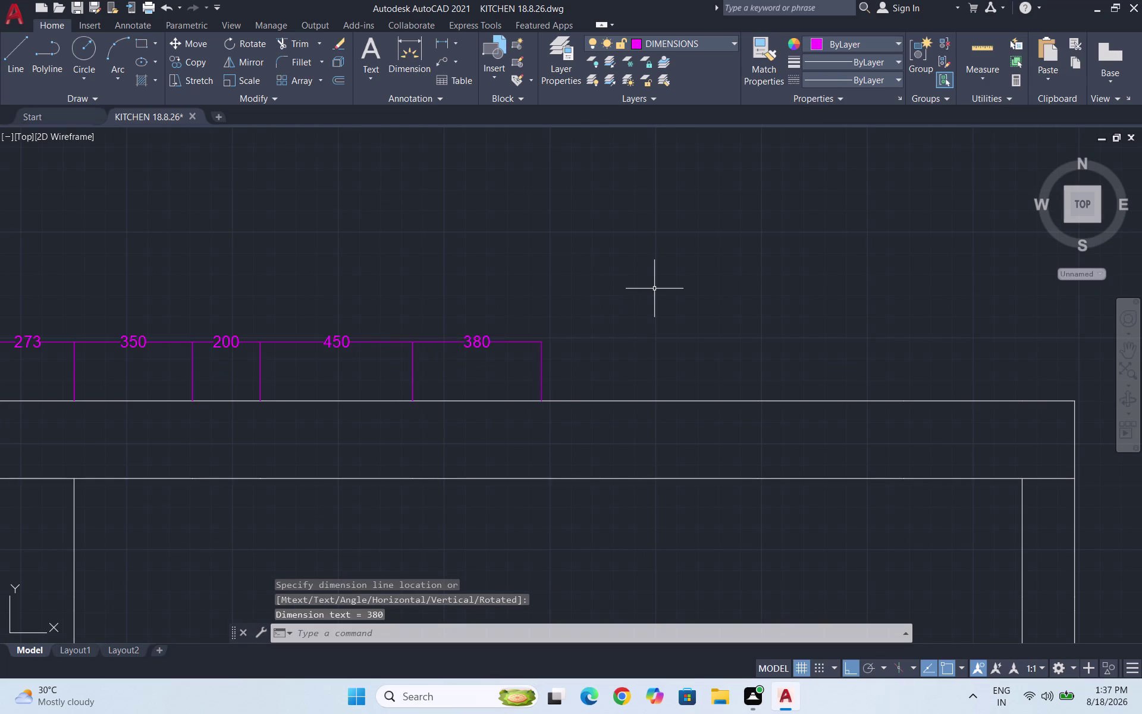
key(space)
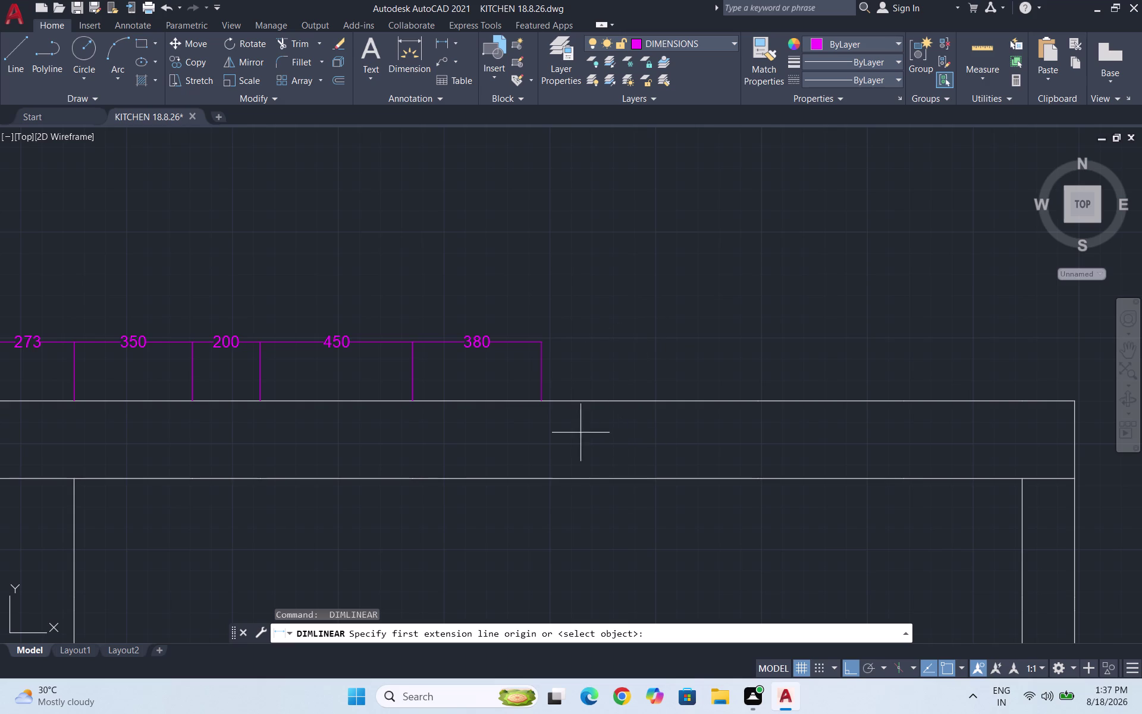
click(544, 398)
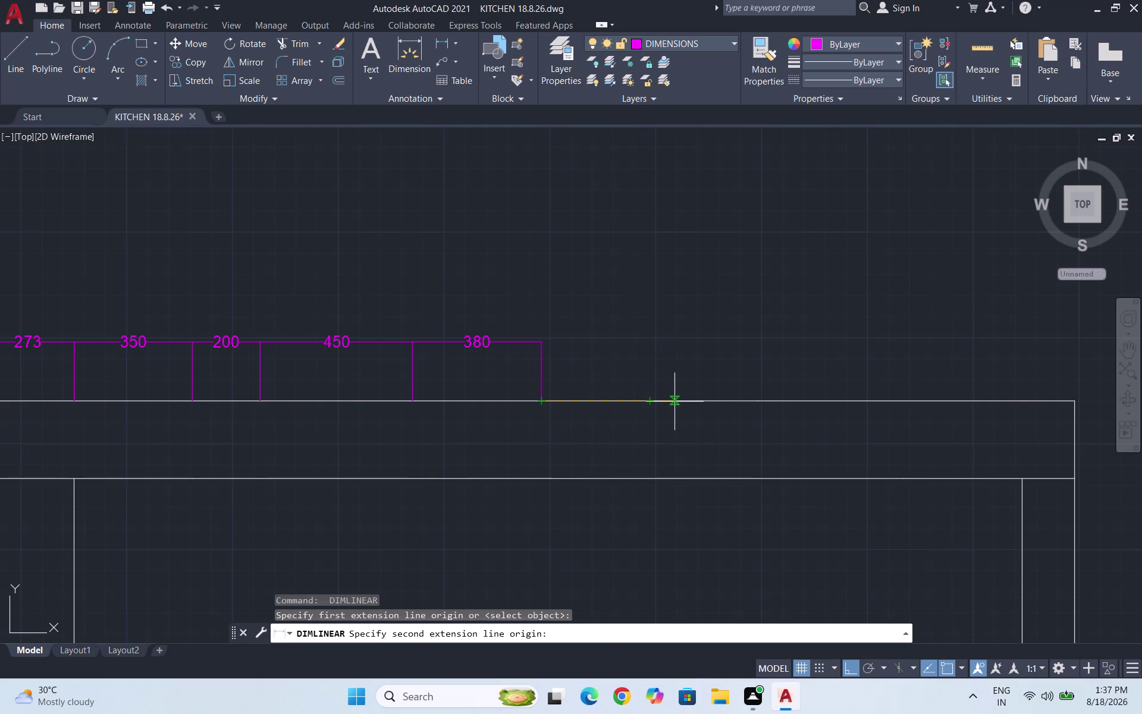
Finish the 640 dimension and chain a 430 dimension after it.
click(763, 399)
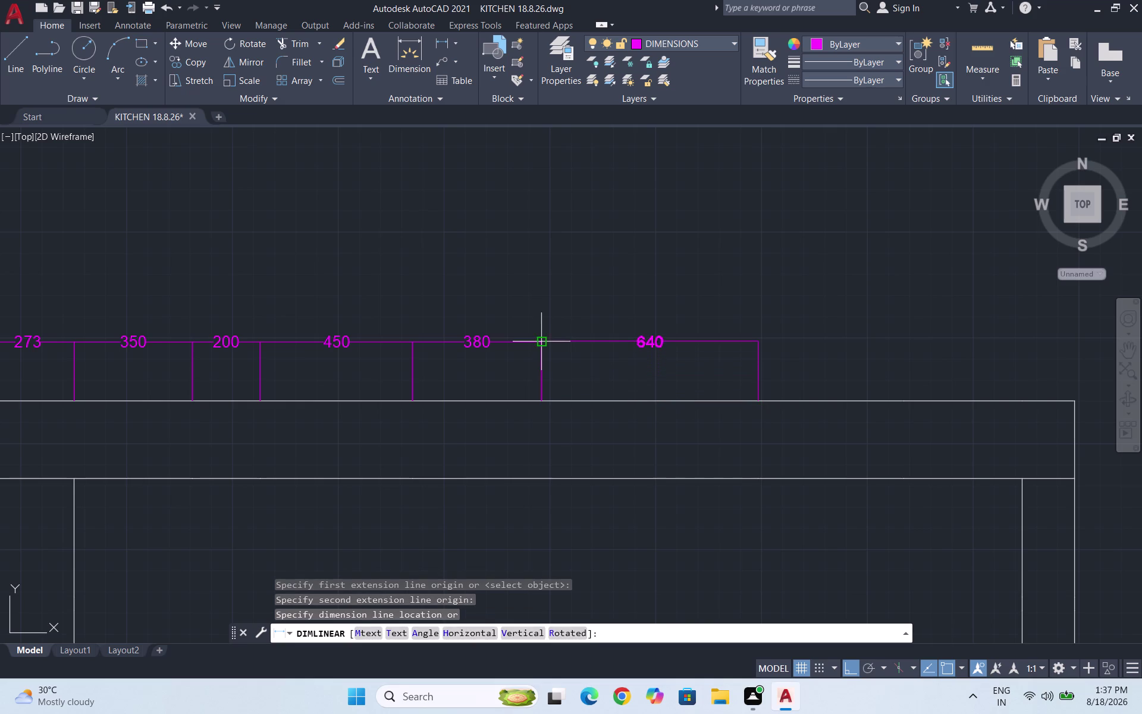
click(538, 342)
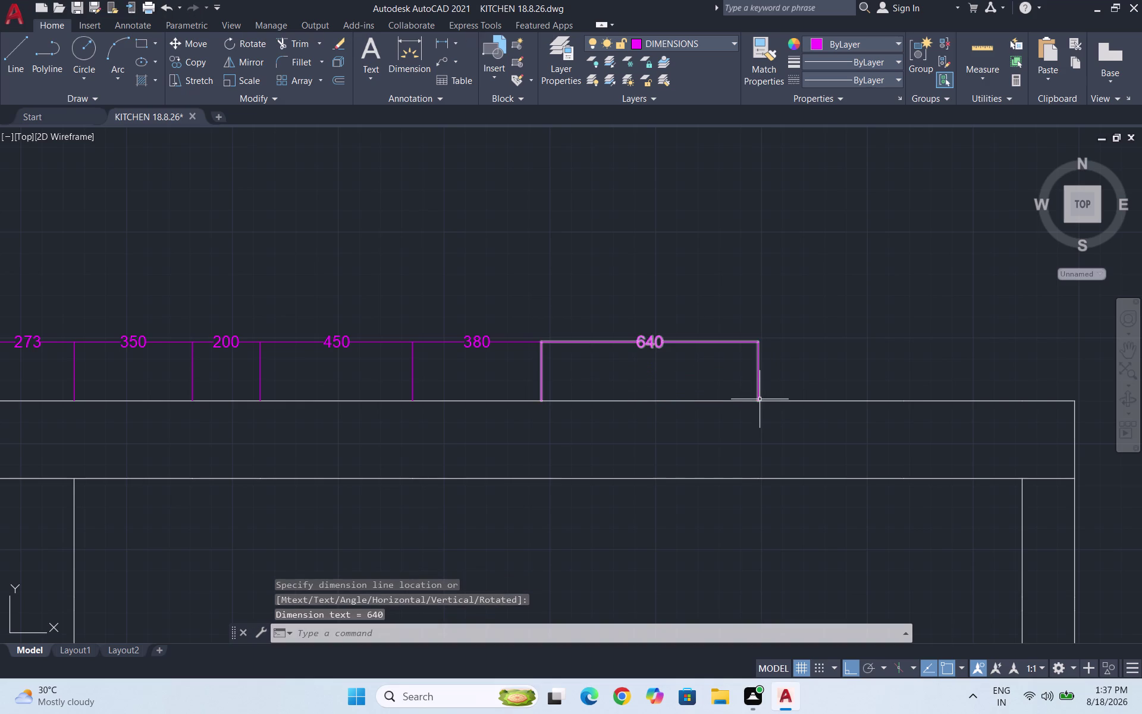
key(space)
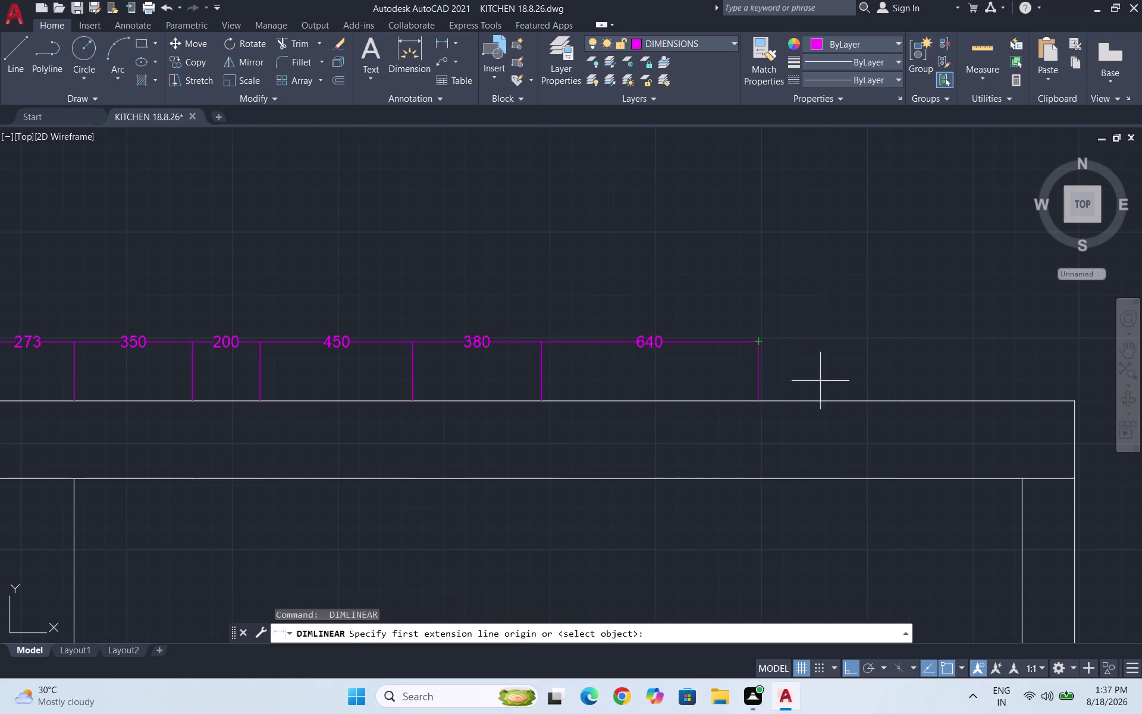
click(757, 401)
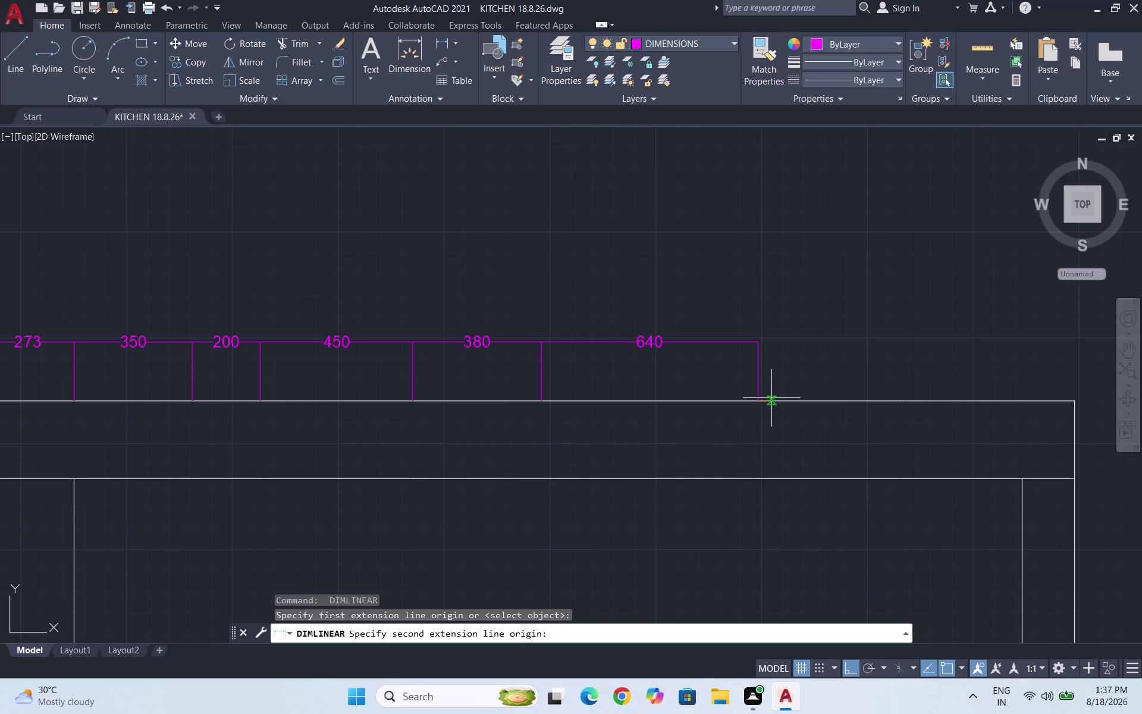
click(905, 402)
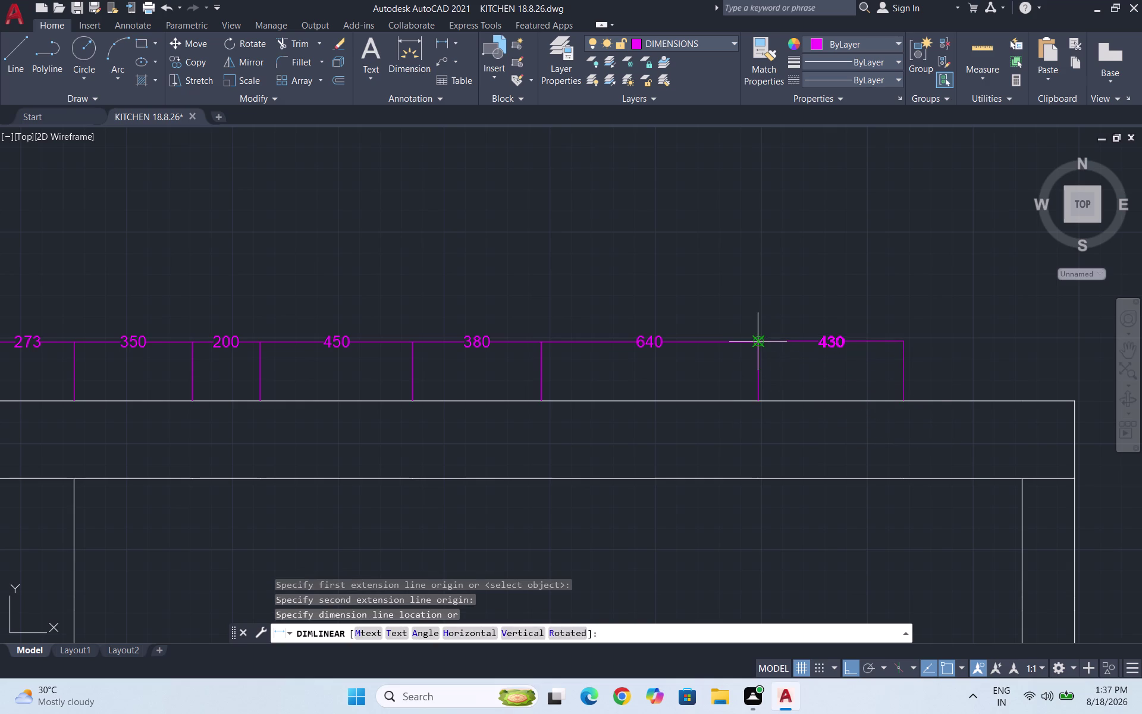
click(758, 342)
Chain a 350 dimension after the 430 along the top wall.
scroll(down, 3)
key(space)
scroll(up, 3)
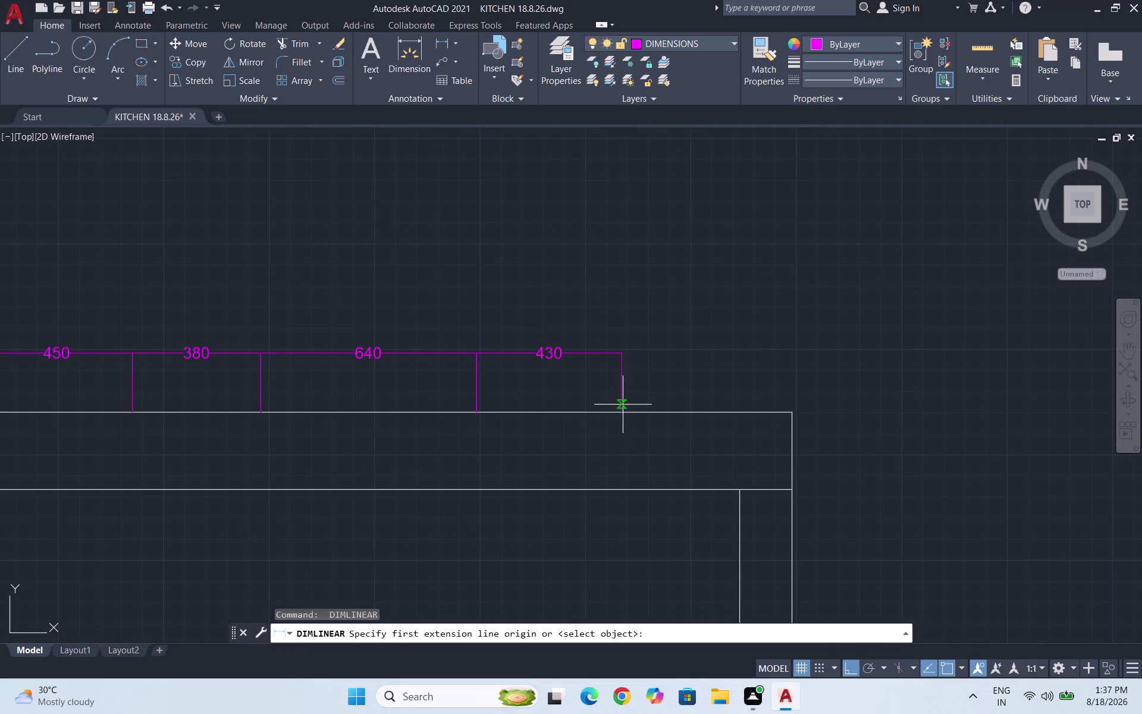
click(623, 410)
click(746, 412)
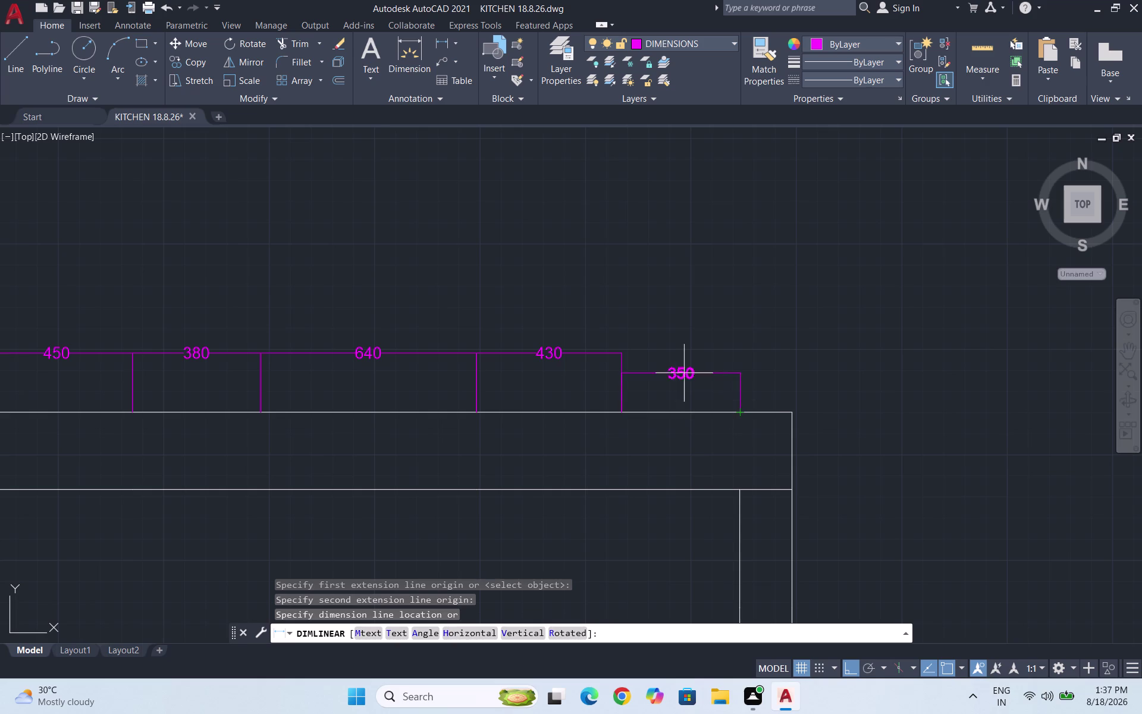
click(622, 356)
Add the final 155 dimension reaching the wall's outer right corner.
key(space)
key(space)
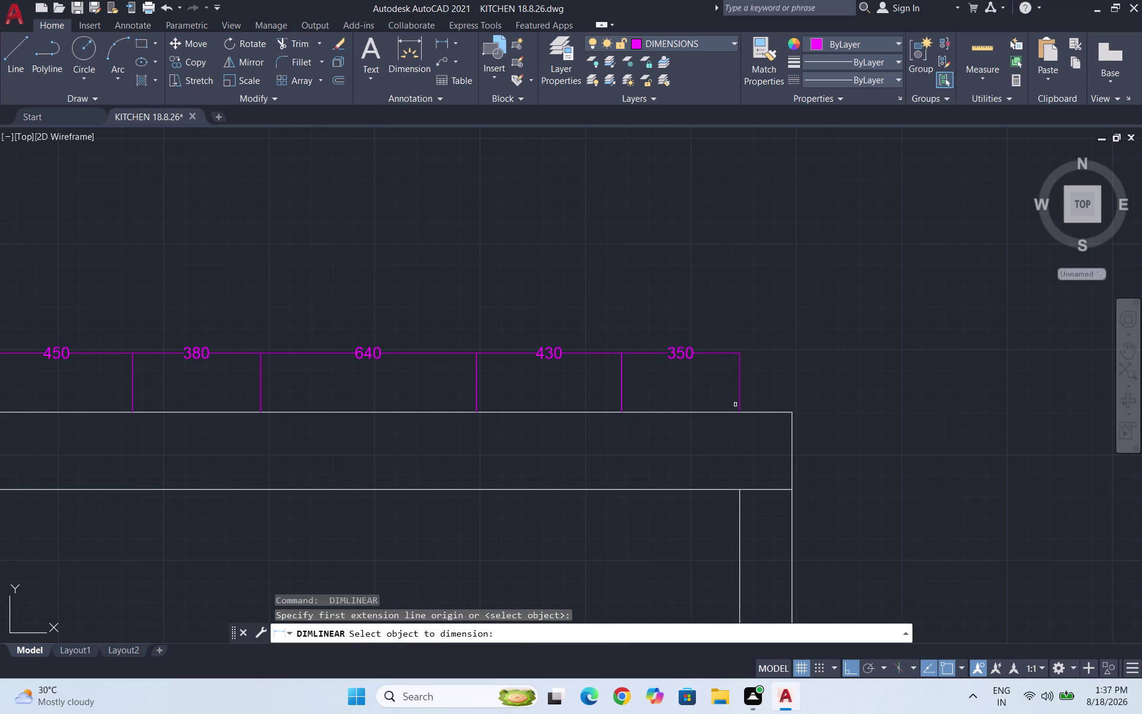
key(space)
key(space)
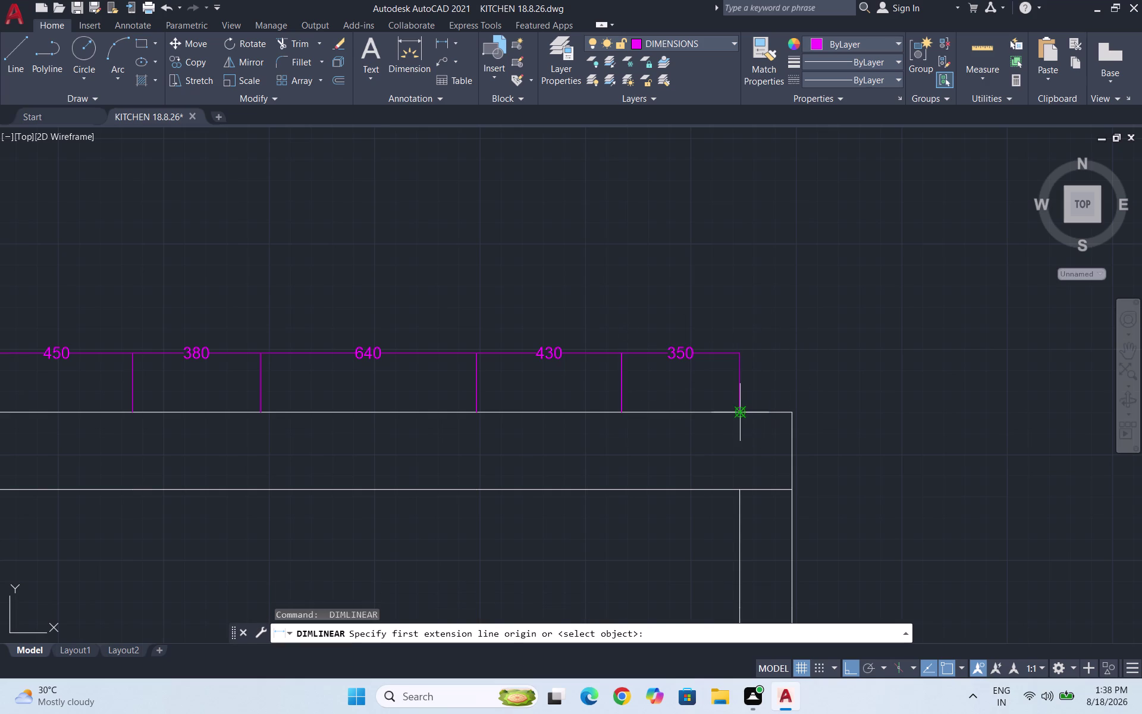
click(744, 411)
click(795, 412)
click(744, 352)
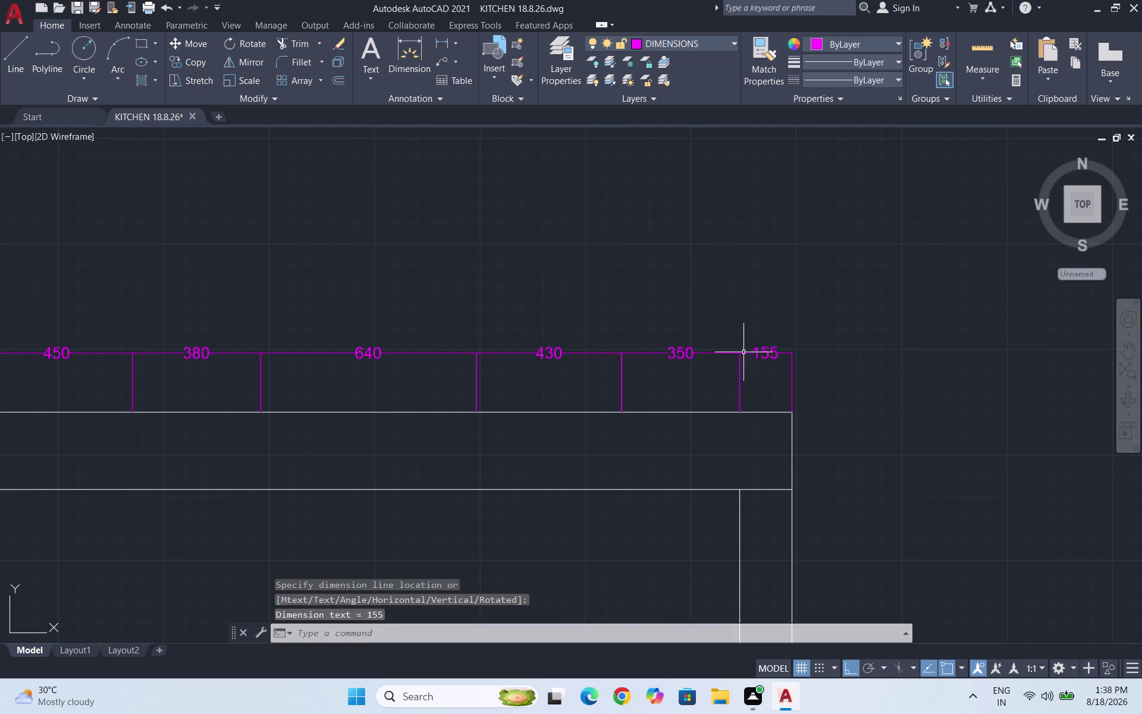
scroll(down, 3)
scroll(down, 3)
key(Escape)
Start the left-wall dimension at the outer top corner.
scroll(down, 3)
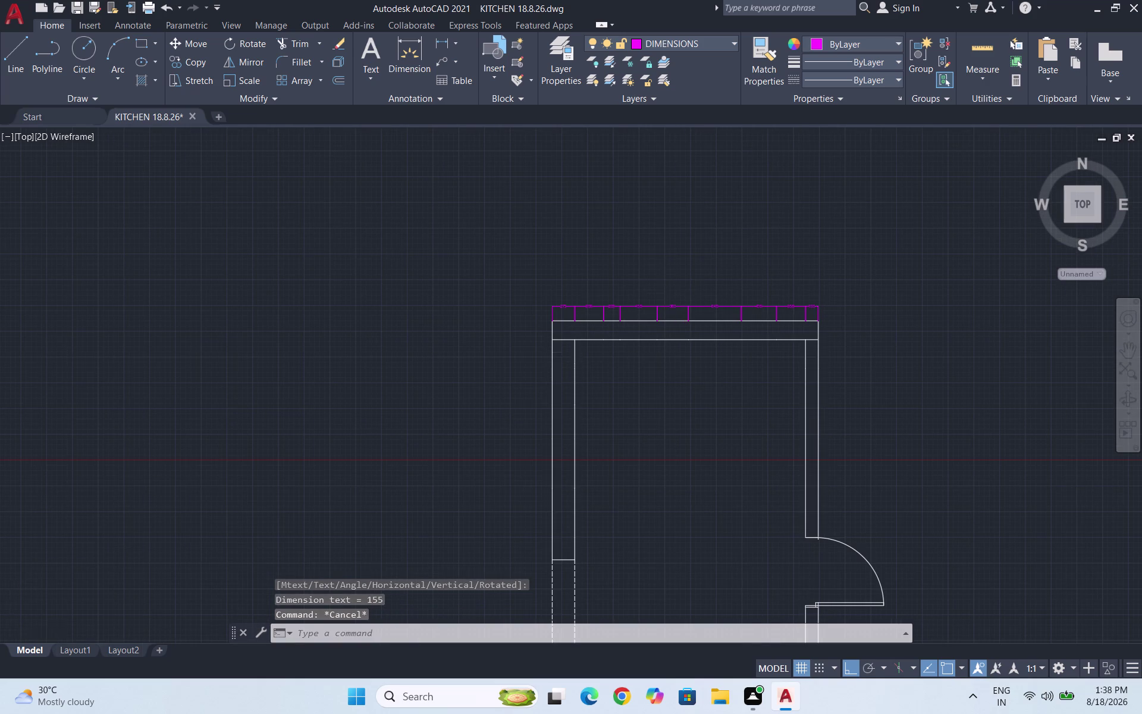
scroll(down, 3)
scroll(up, 3)
key(space)
scroll(up, 3)
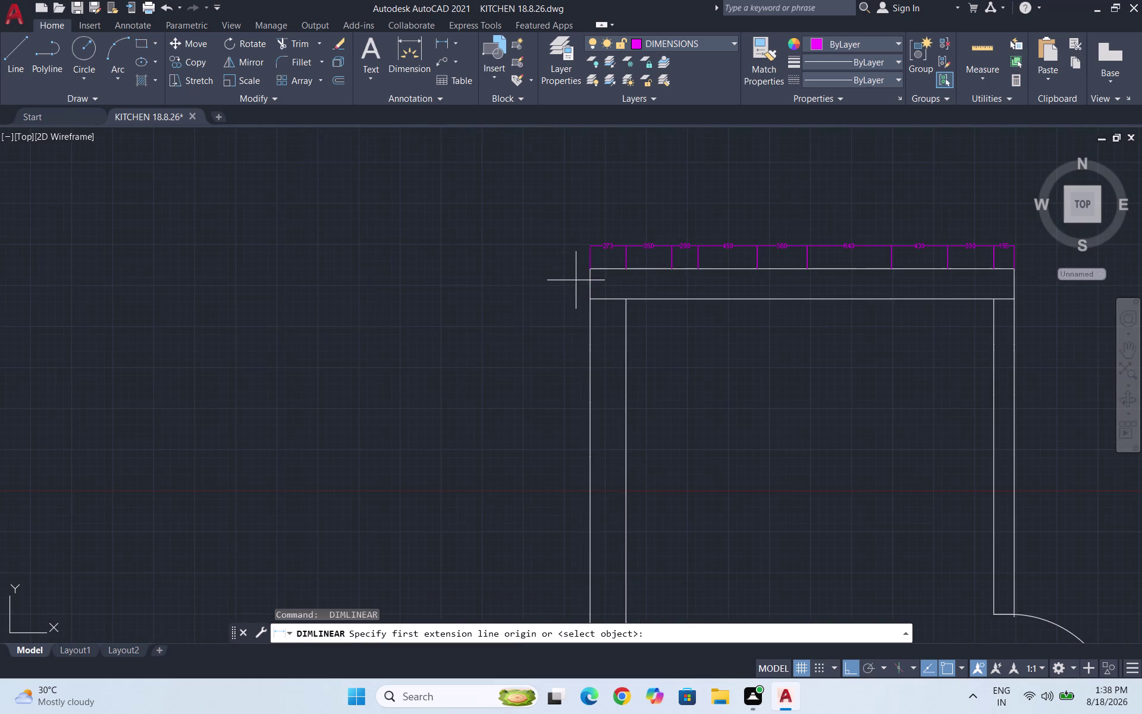
scroll(up, 3)
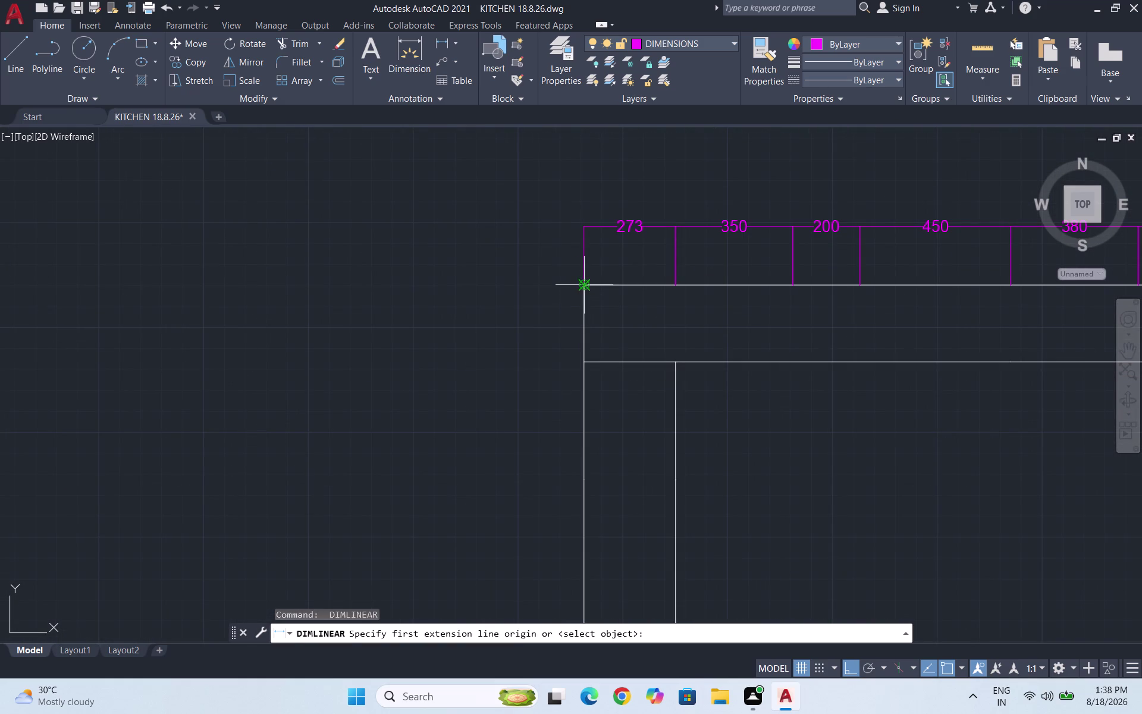
click(586, 288)
Finish the 229 dimension on the left wall and add the 350 dimension below it.
click(586, 362)
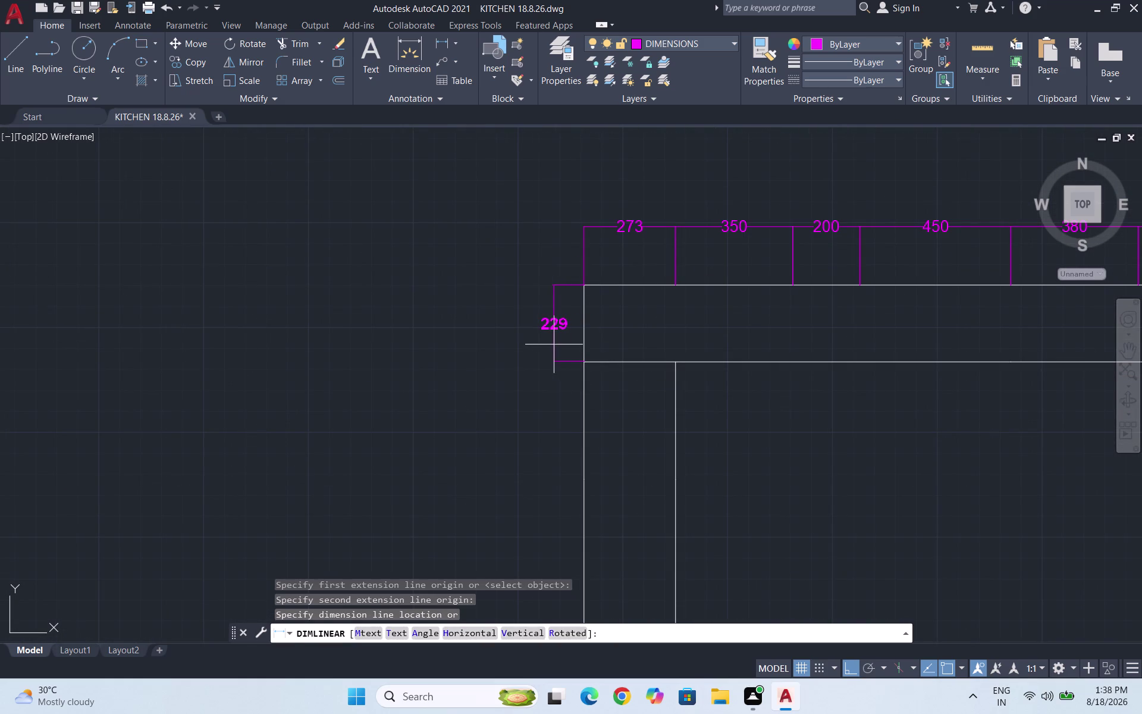
click(549, 343)
key(space)
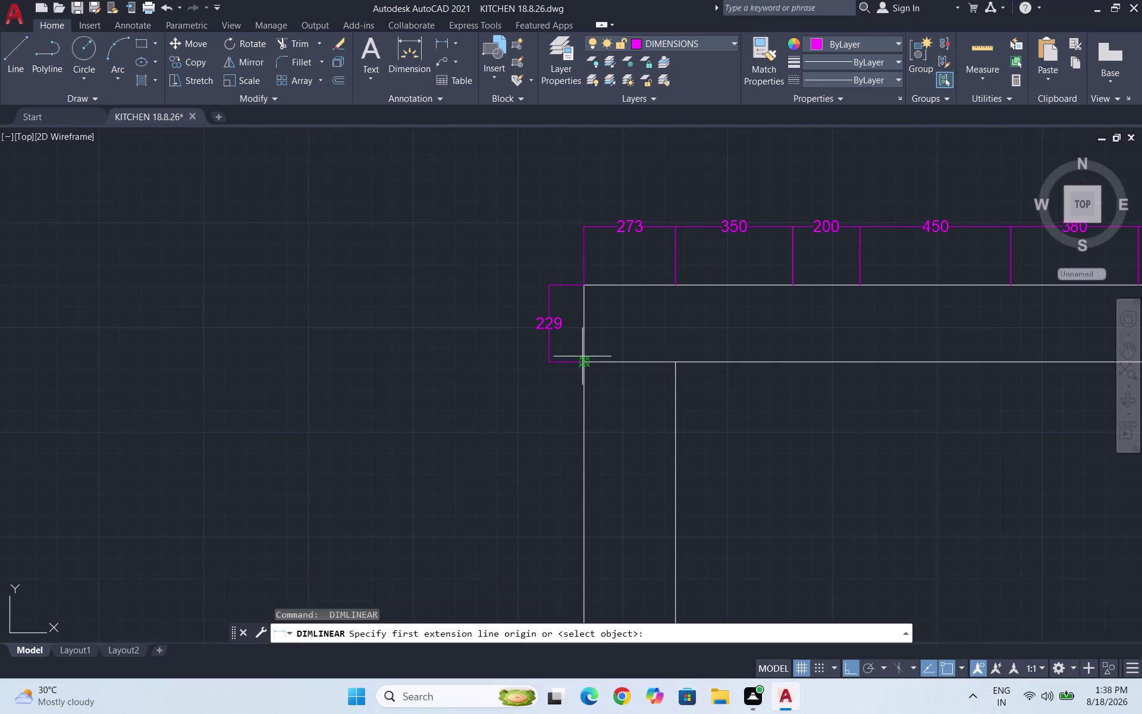
click(580, 359)
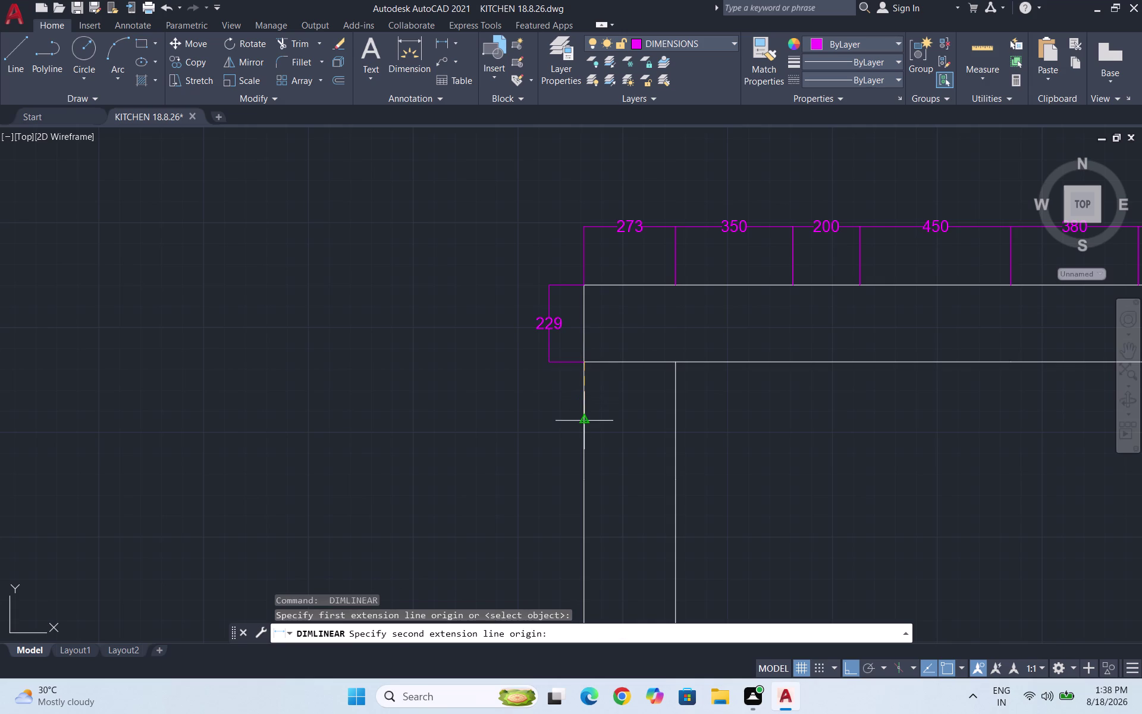
click(586, 477)
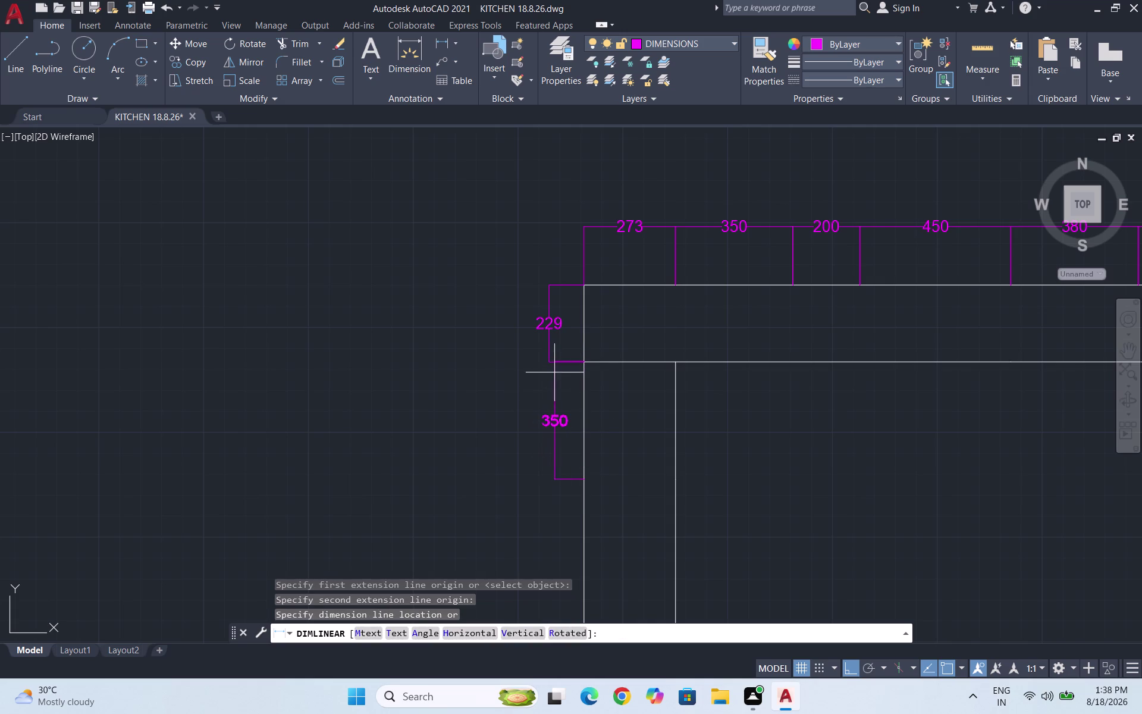
click(552, 362)
scroll(down, 3)
scroll(up, 3)
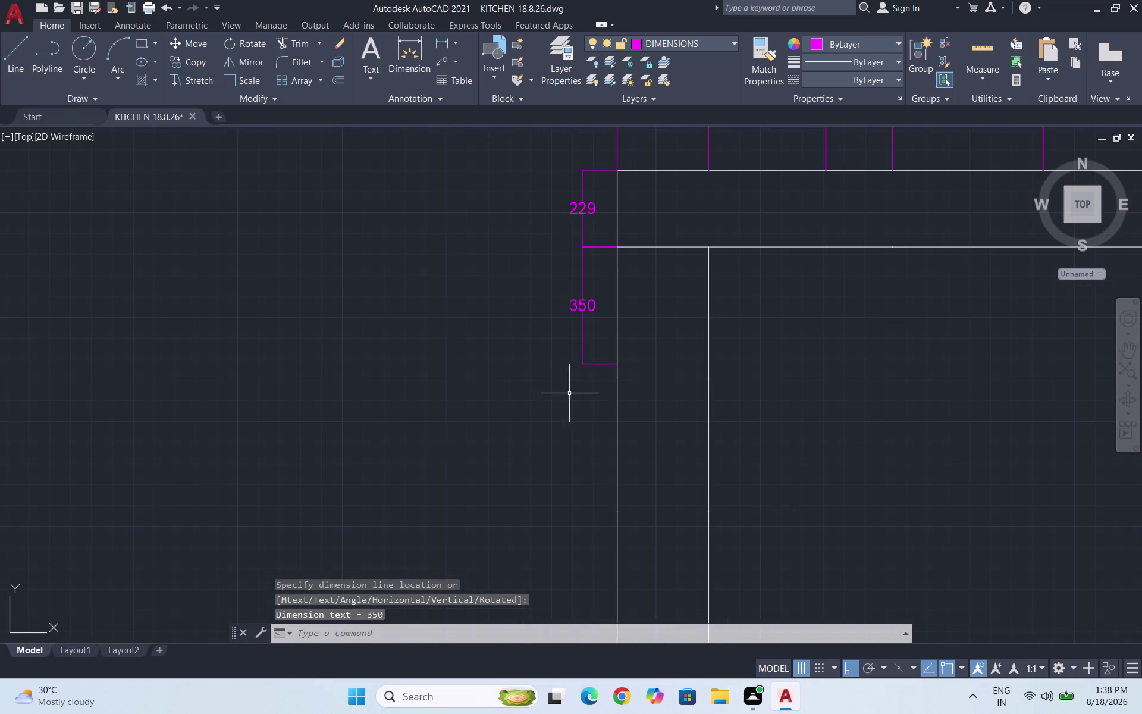
Abandon a misplaced left-wall dimension and place the 40 dimension instead.
key(space)
click(615, 366)
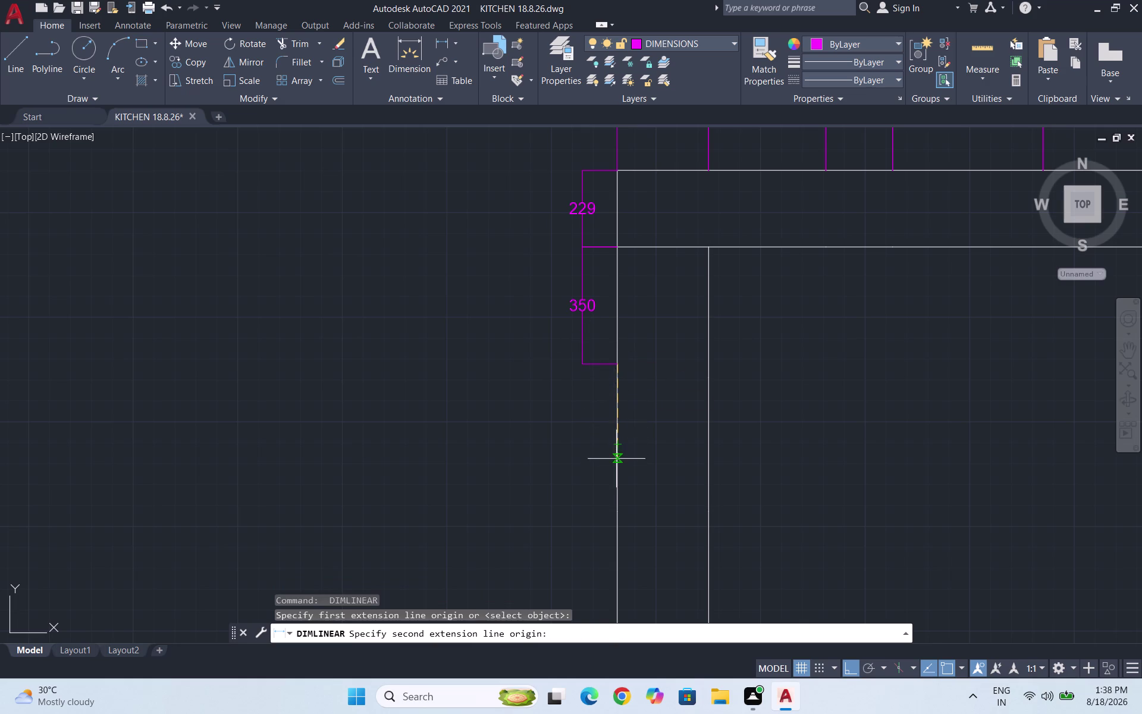
click(616, 512)
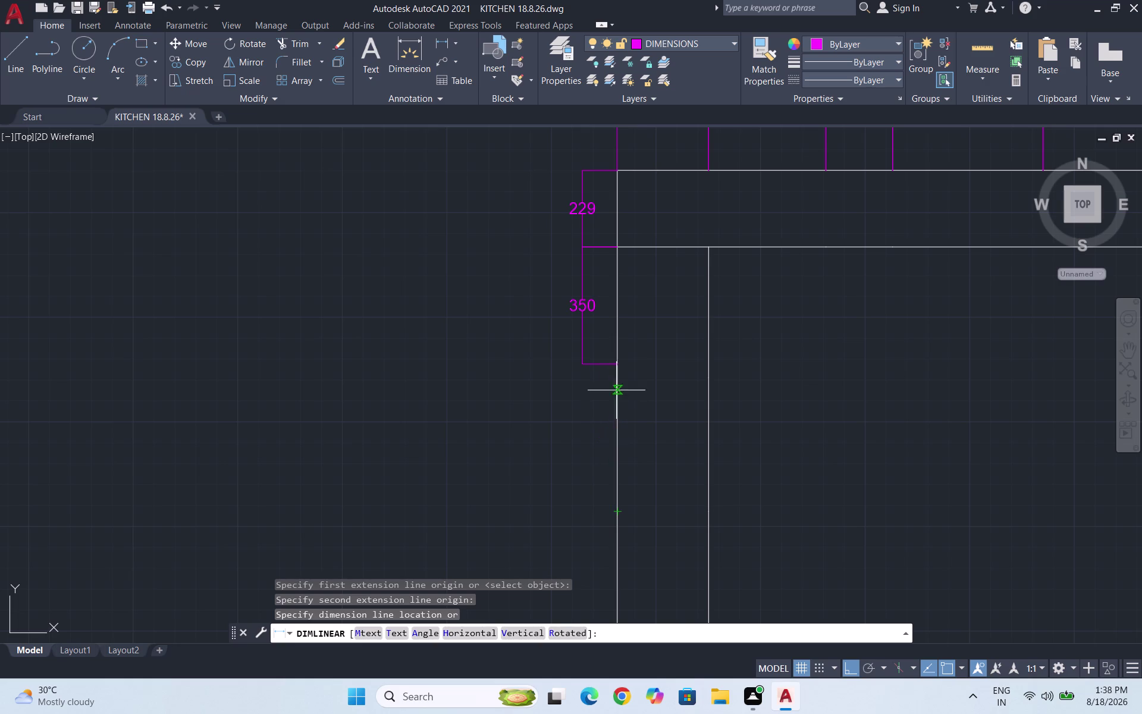
key(Escape)
key(space)
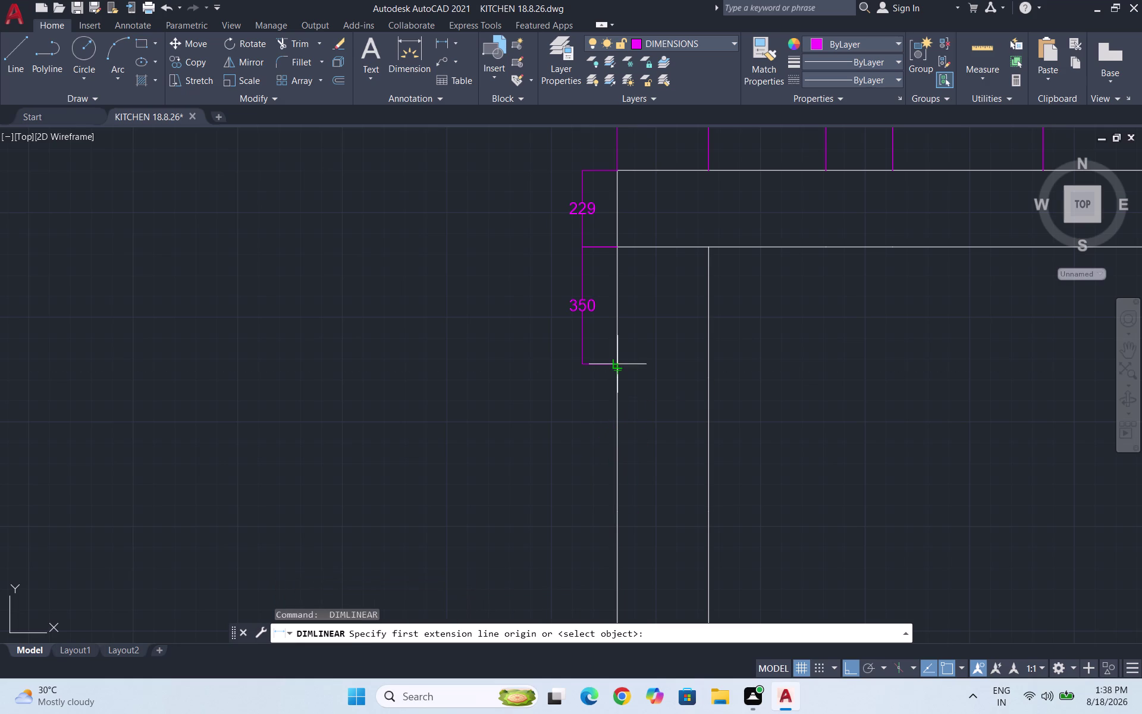
scroll(up, 3)
scroll(up, 3)
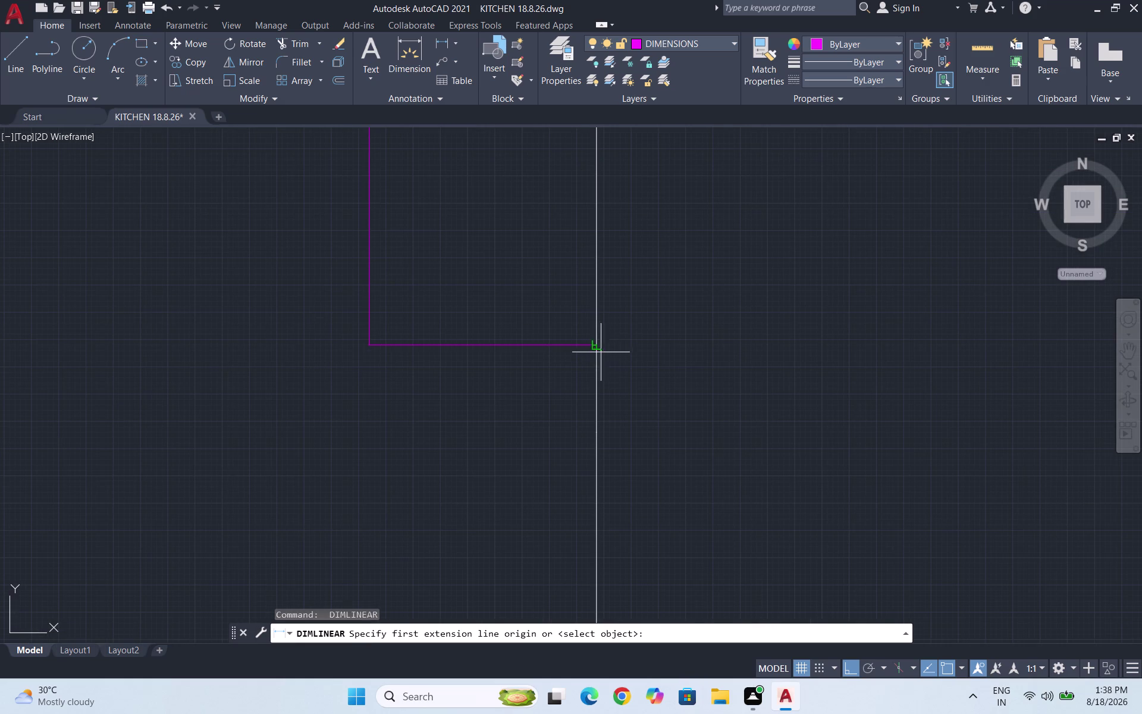
click(595, 347)
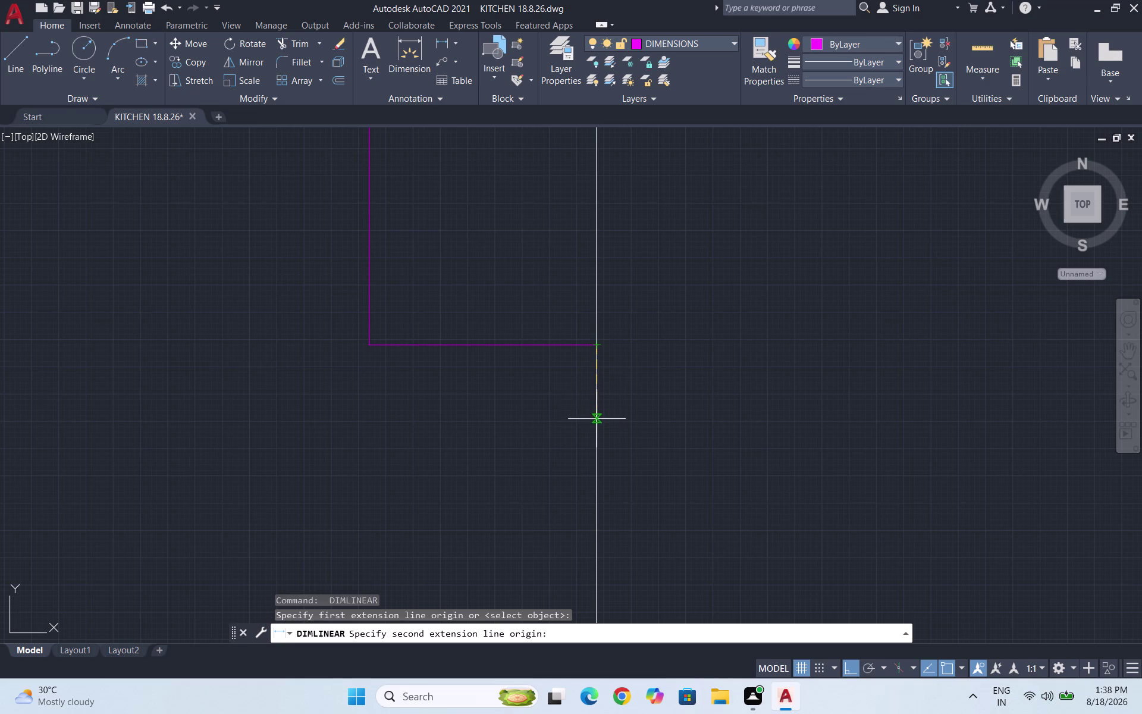
click(597, 432)
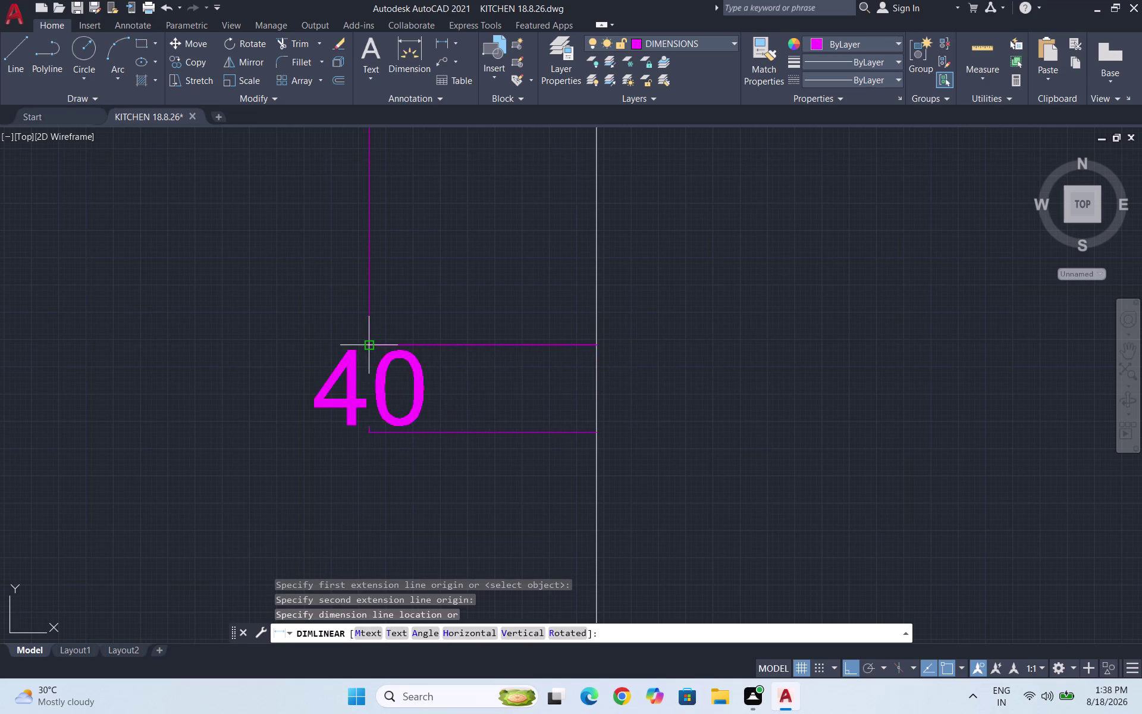
click(365, 342)
scroll(down, 3)
scroll(down, 3)
Add the 400 dimension in line with the left-wall chain.
key(space)
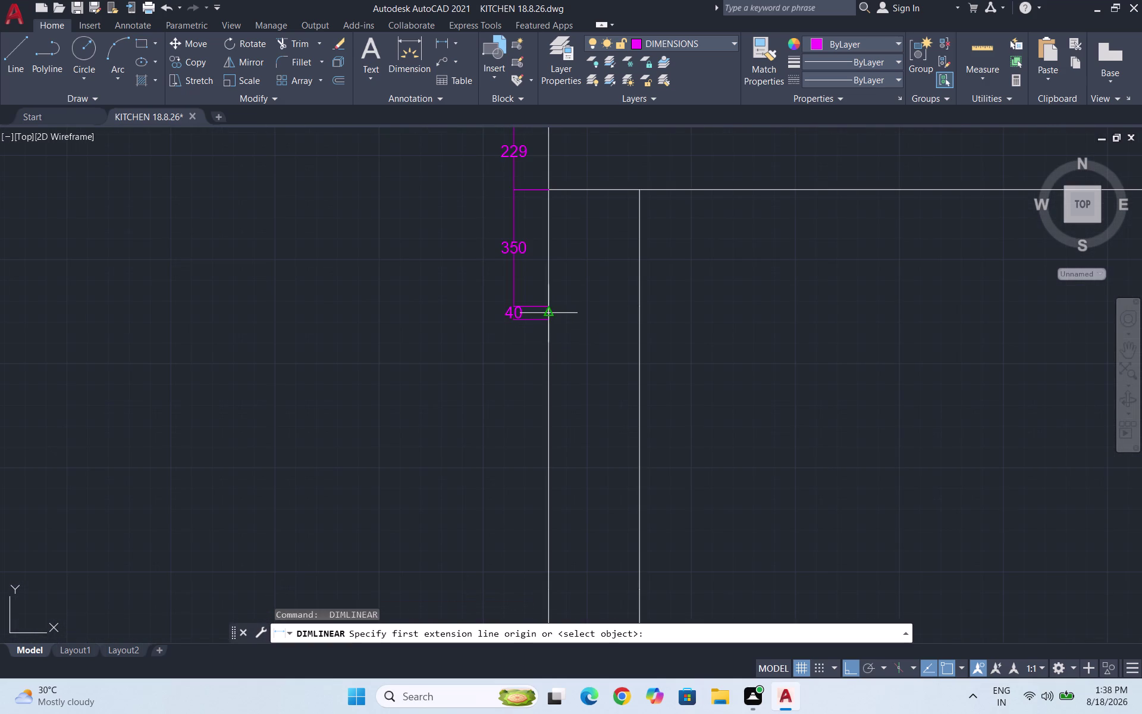
click(549, 317)
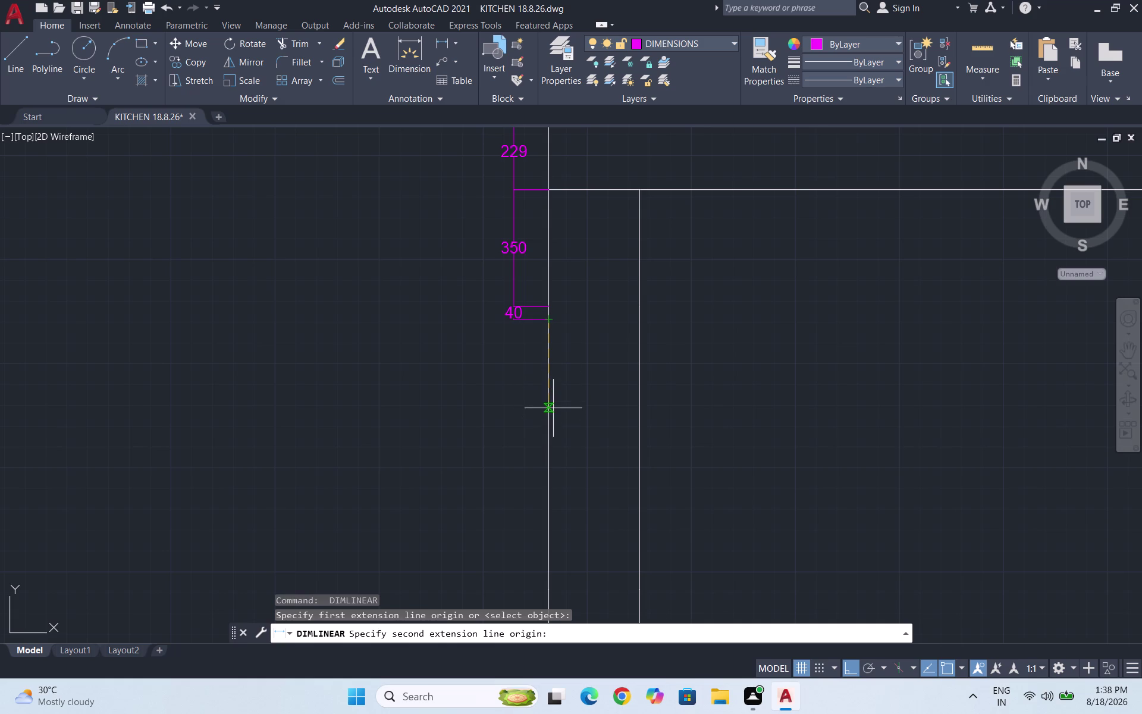
scroll(up, 3)
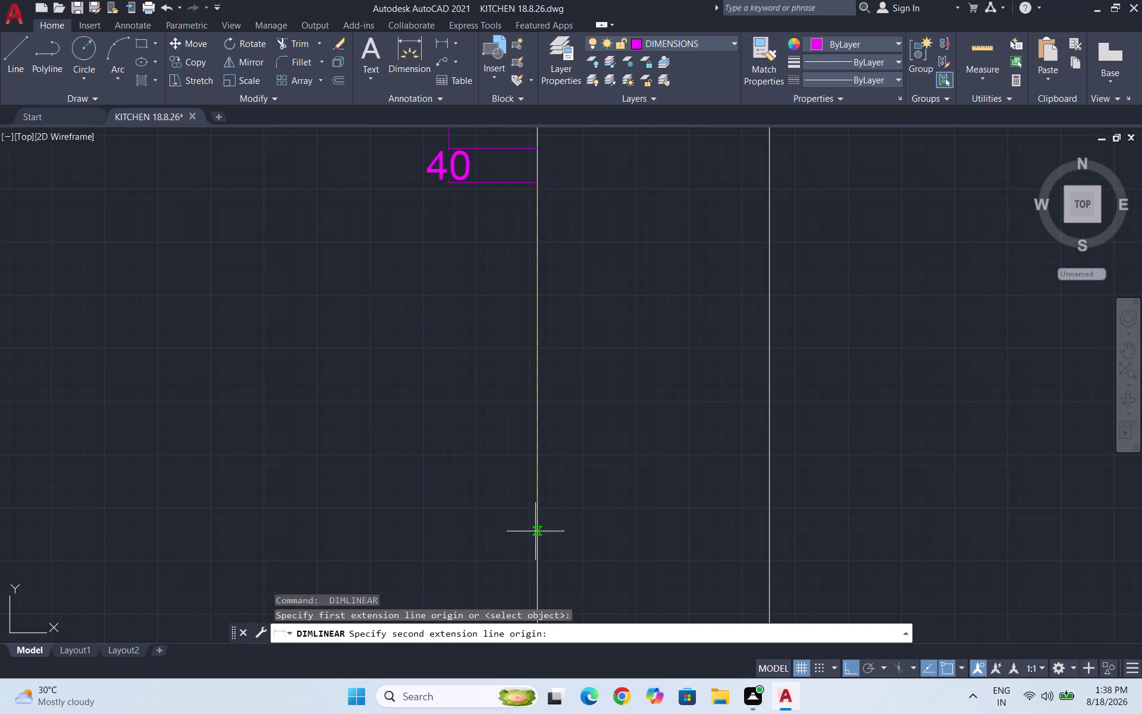
click(537, 523)
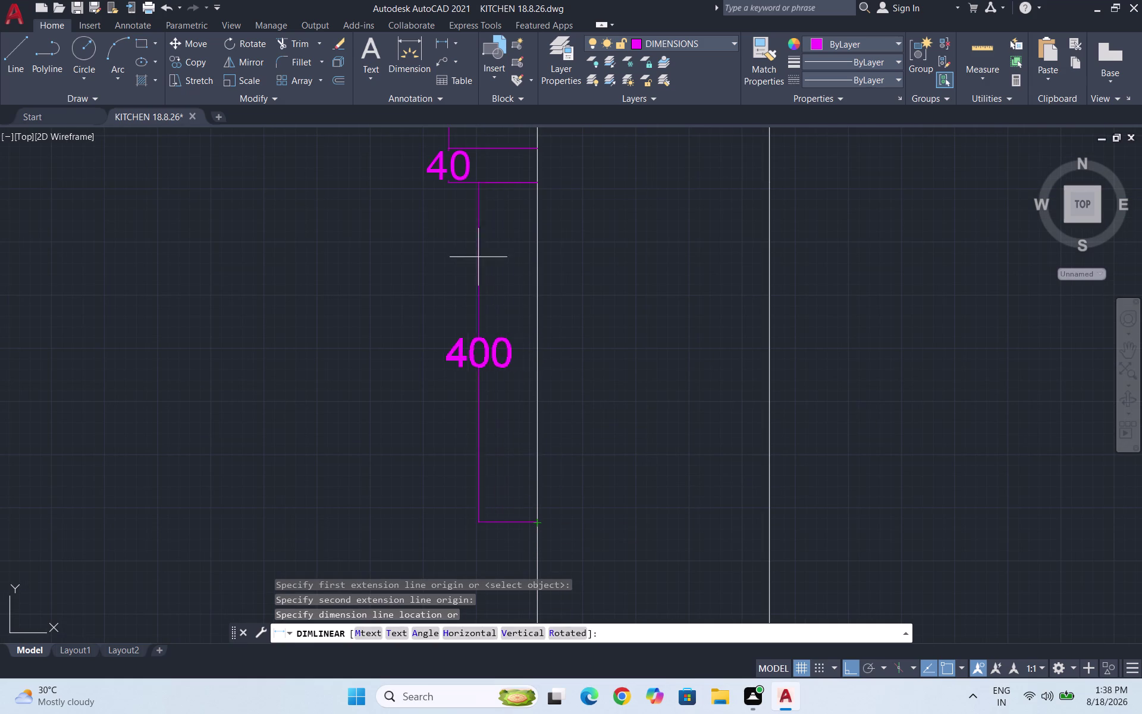
click(450, 182)
scroll(down, 3)
key(space)
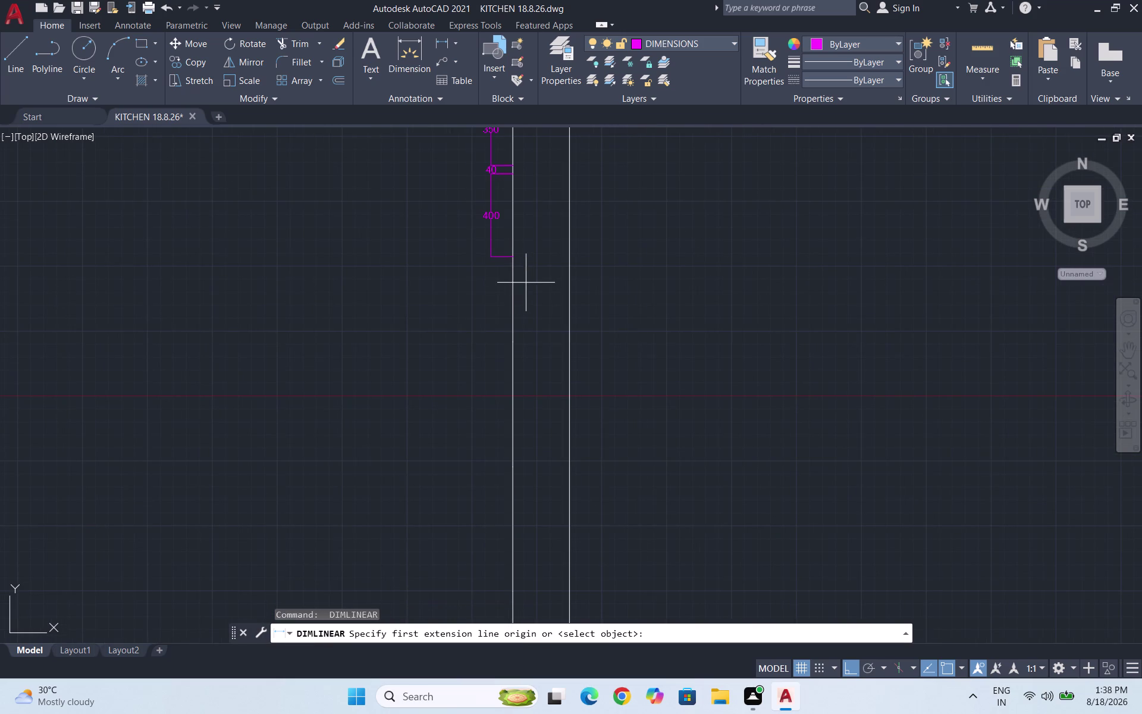
scroll(up, 3)
Add the 410 and first 600 dimensions to the left-wall chain.
click(516, 244)
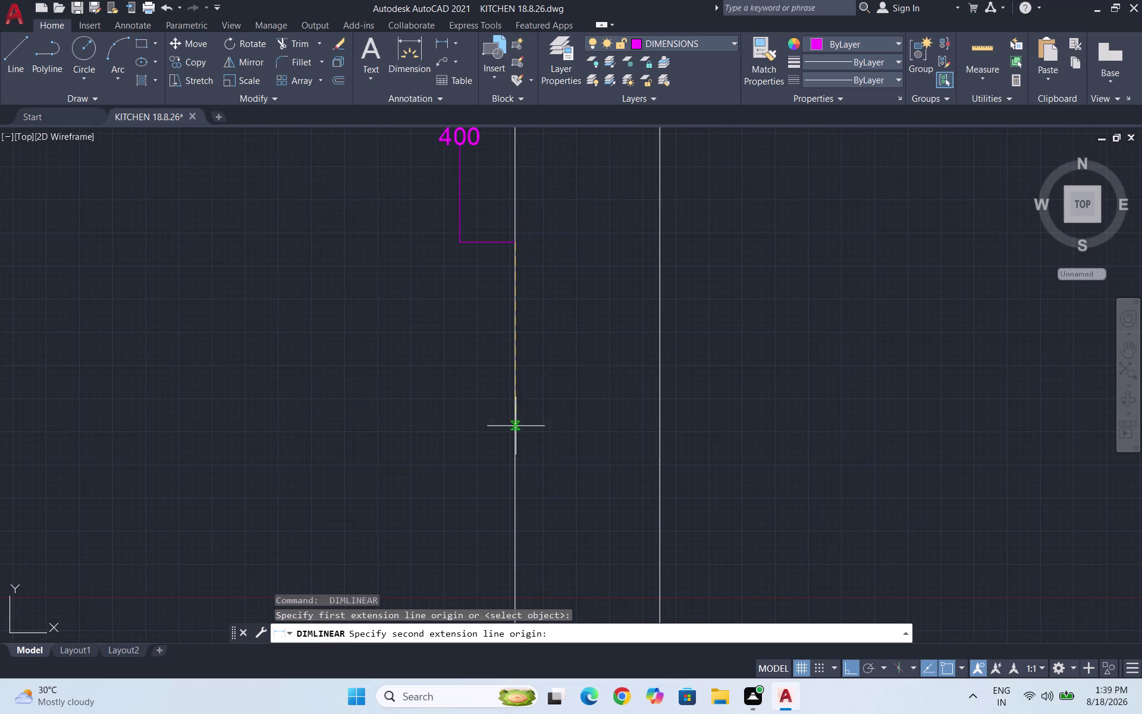
click(514, 460)
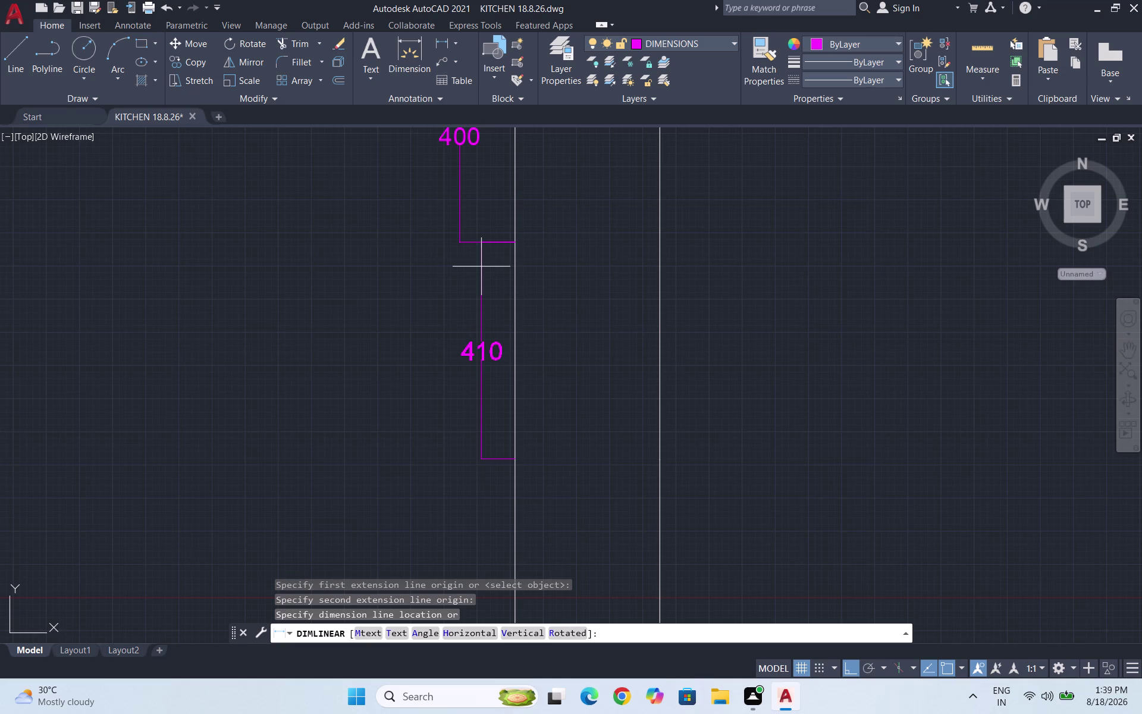
click(458, 244)
scroll(down, 3)
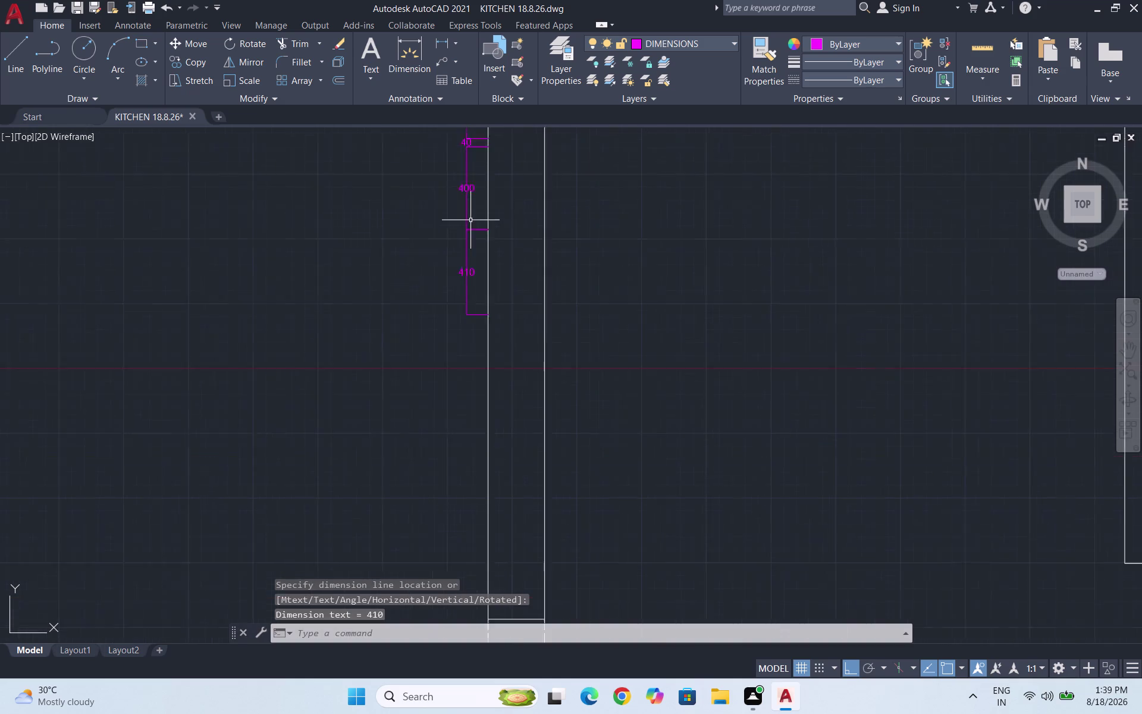
scroll(down, 3)
key(space)
scroll(up, 3)
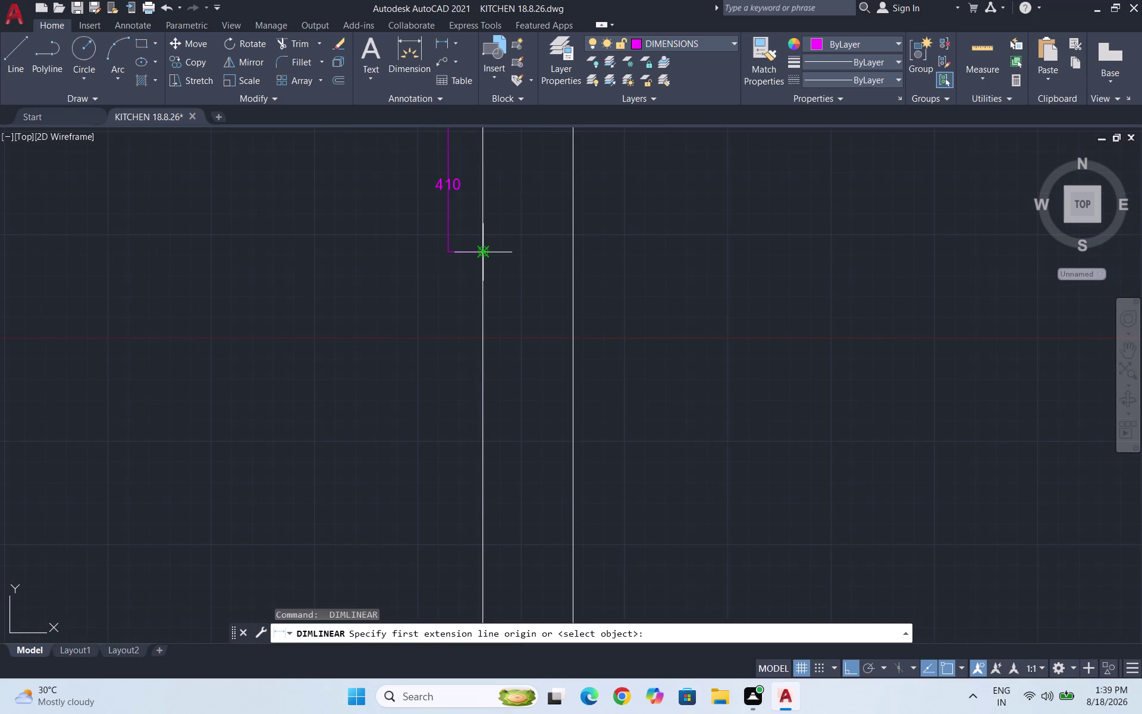
click(485, 254)
scroll(down, 3)
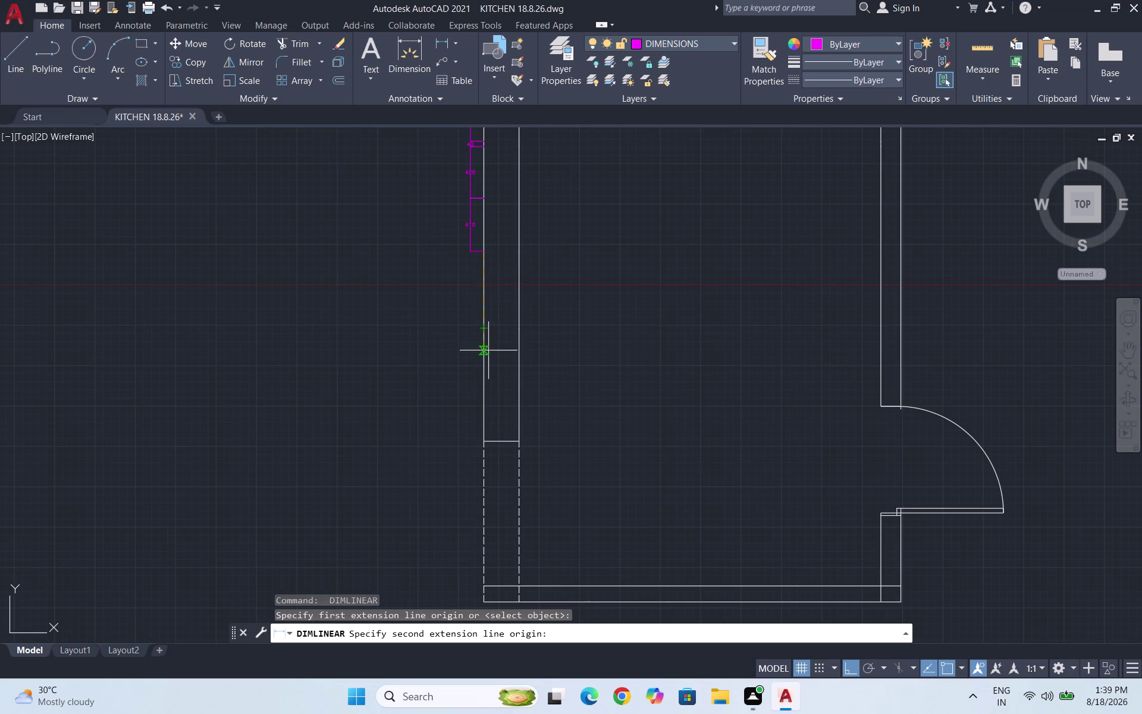
click(486, 332)
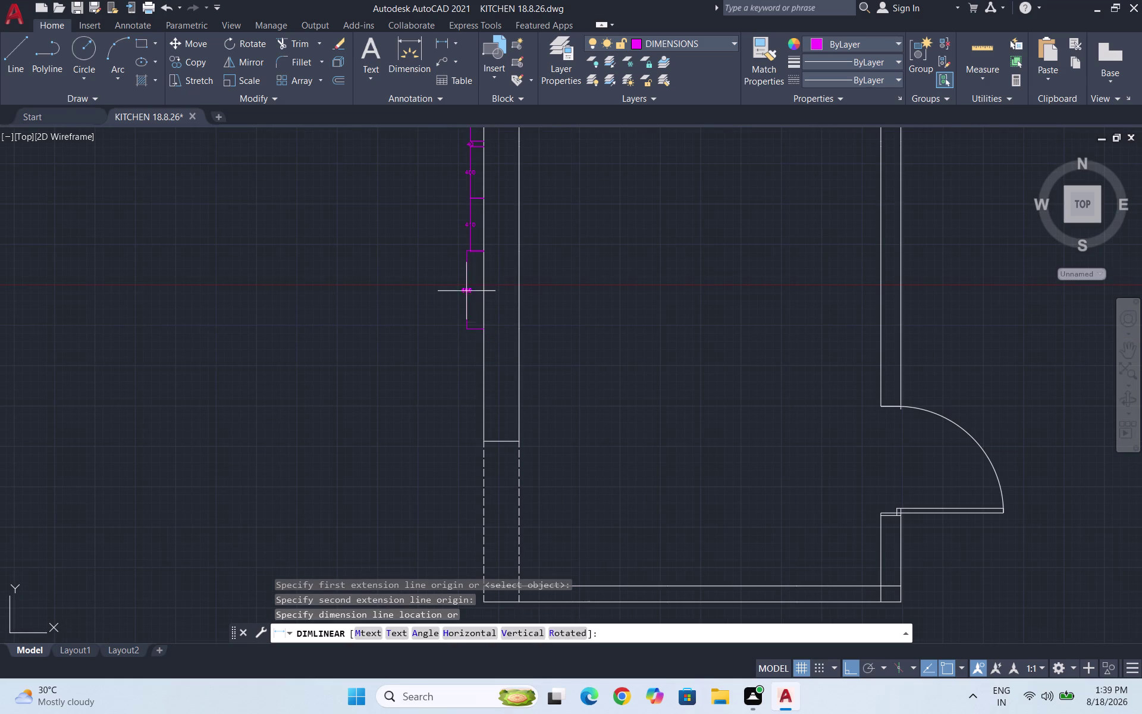
click(473, 253)
Add the second 600 dimension and the 270 dimension further down the wall.
key(space)
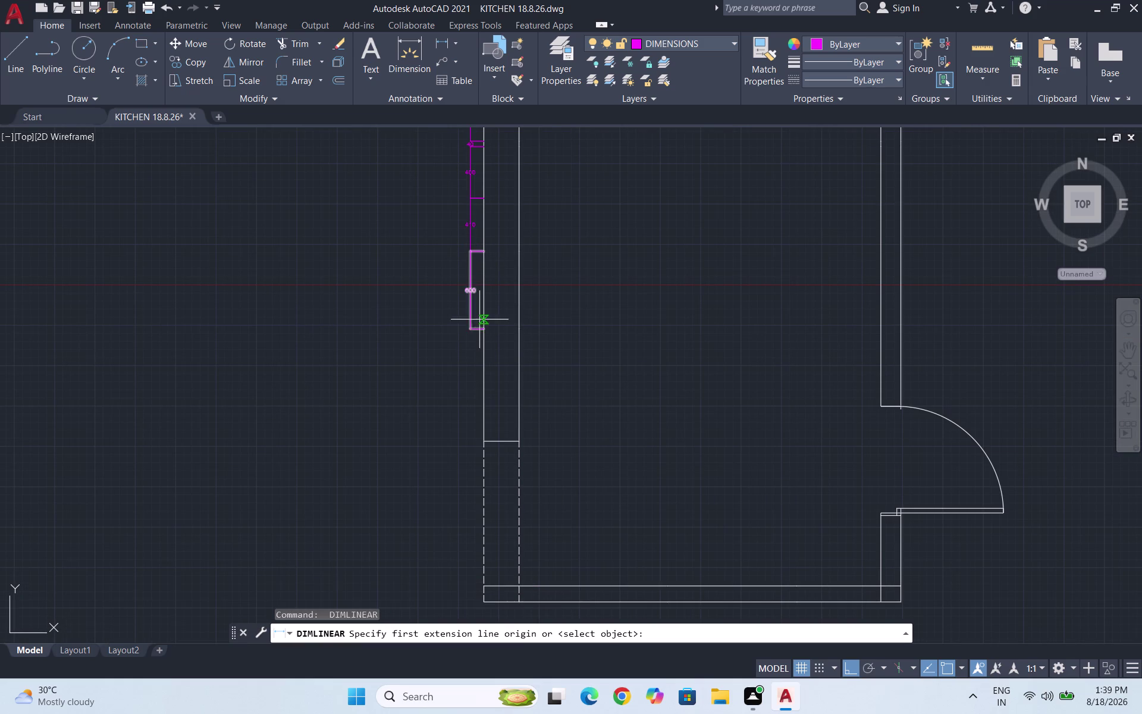
scroll(up, 3)
click(480, 329)
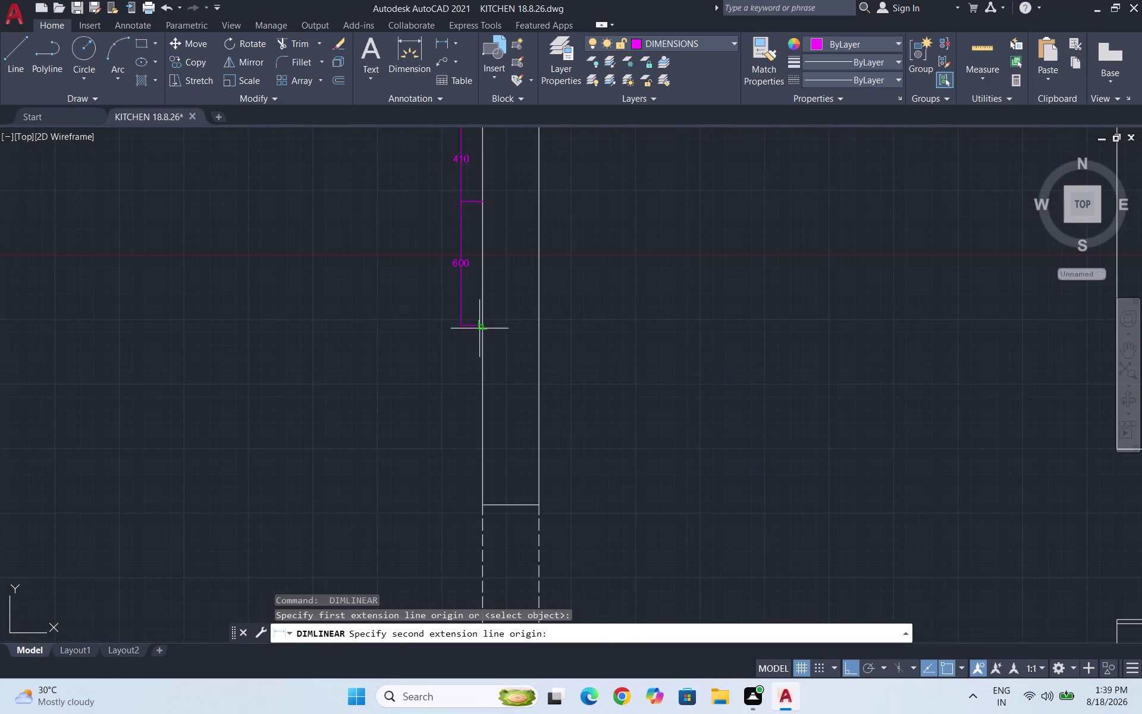
scroll(down, 3)
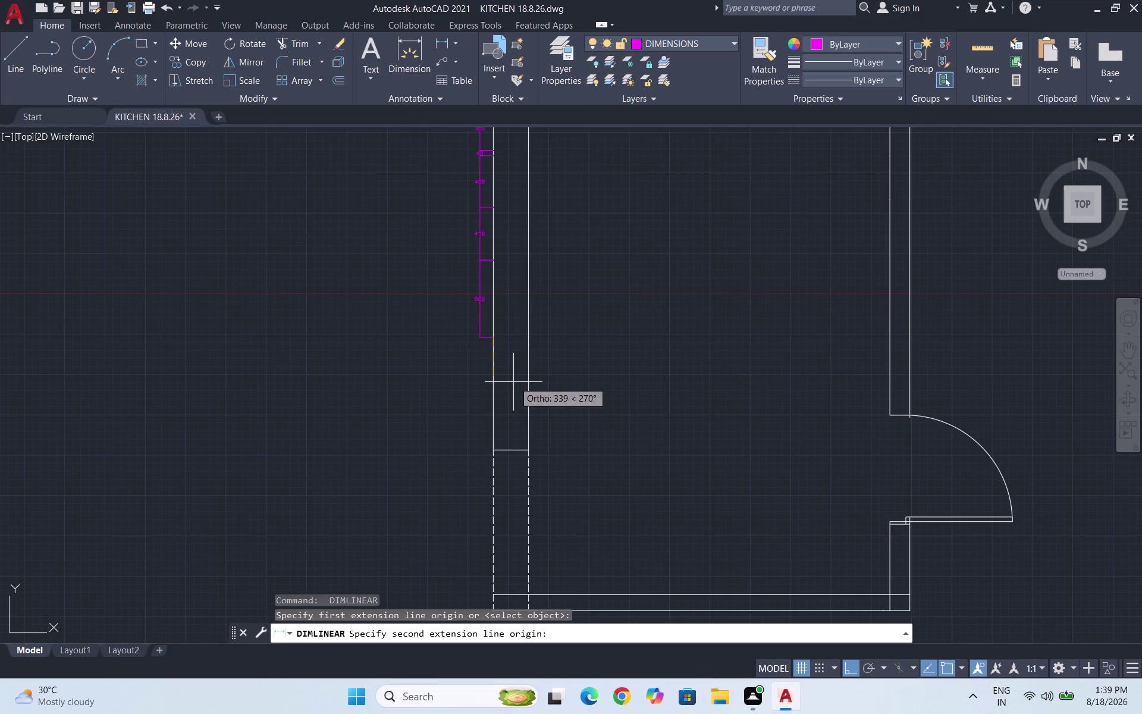
click(495, 417)
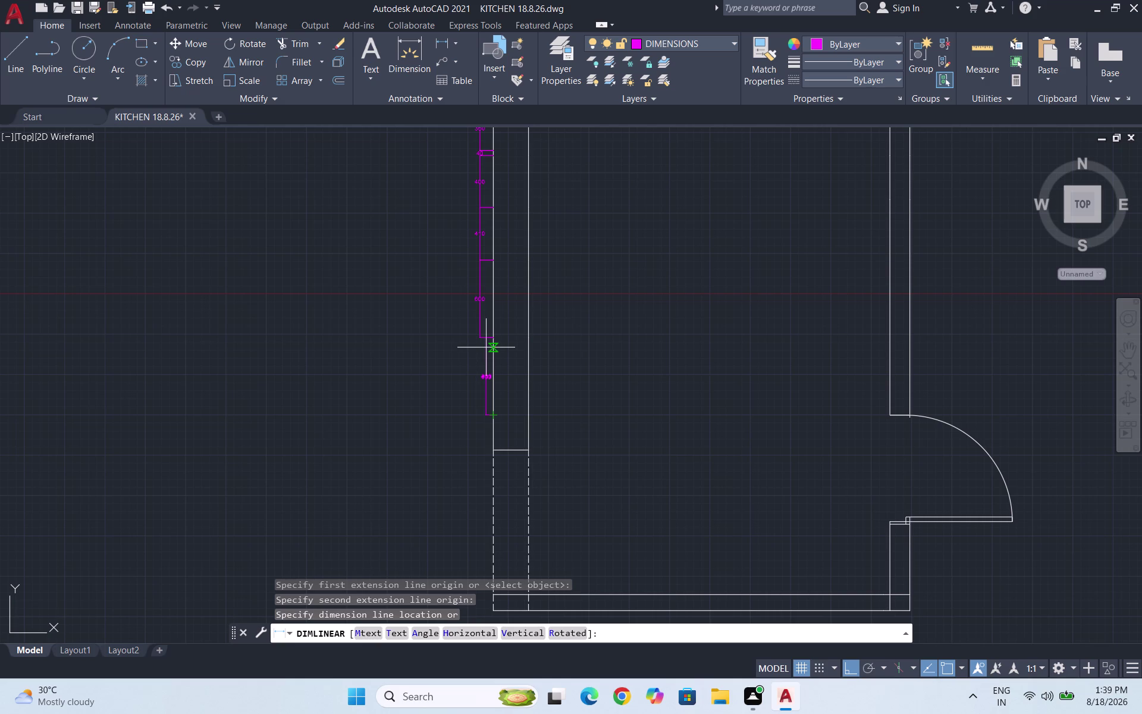
scroll(up, 3)
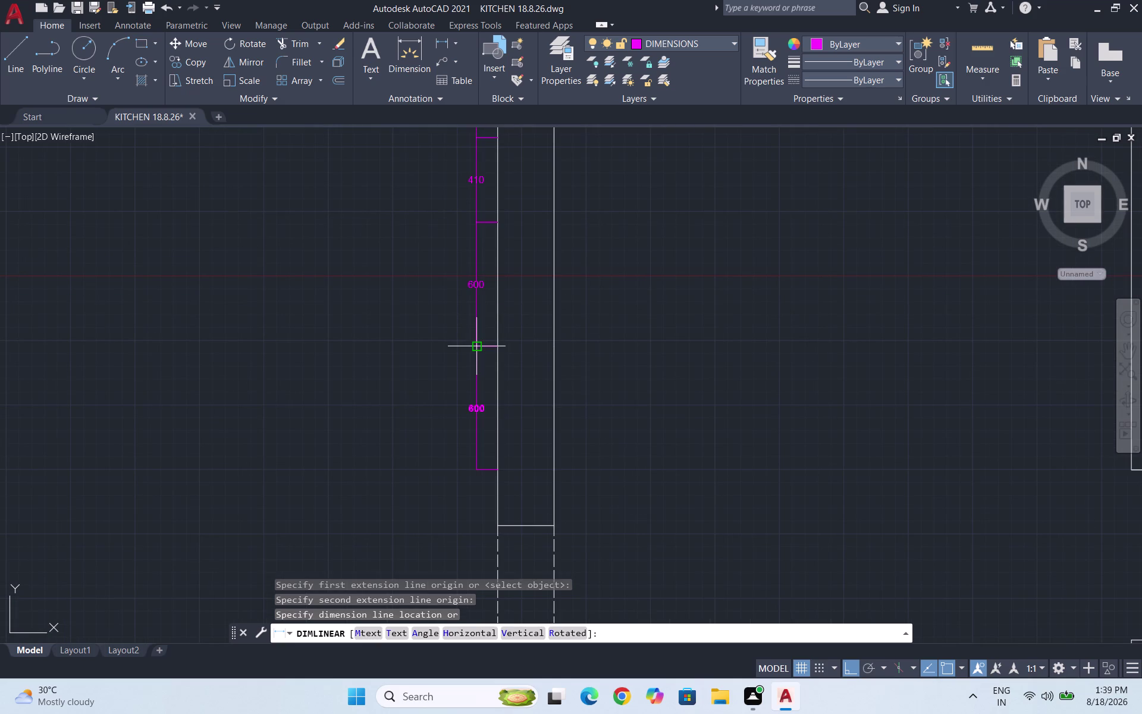
click(476, 346)
key(space)
scroll(down, 3)
scroll(down, 3)
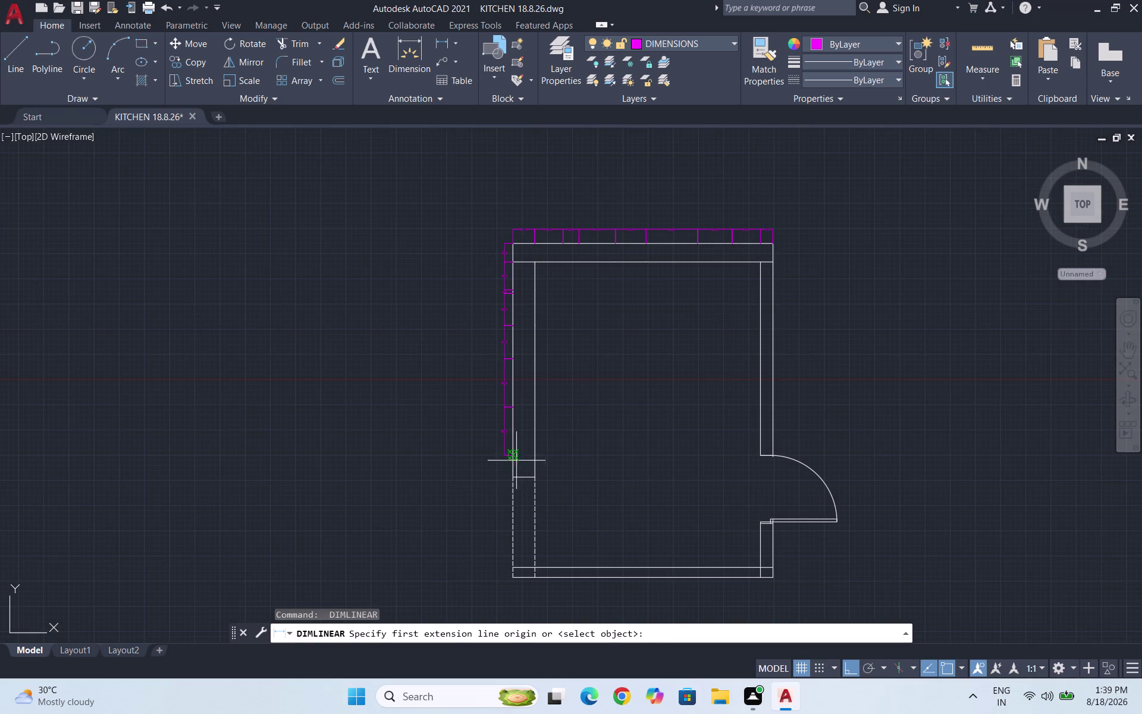
scroll(up, 3)
click(512, 454)
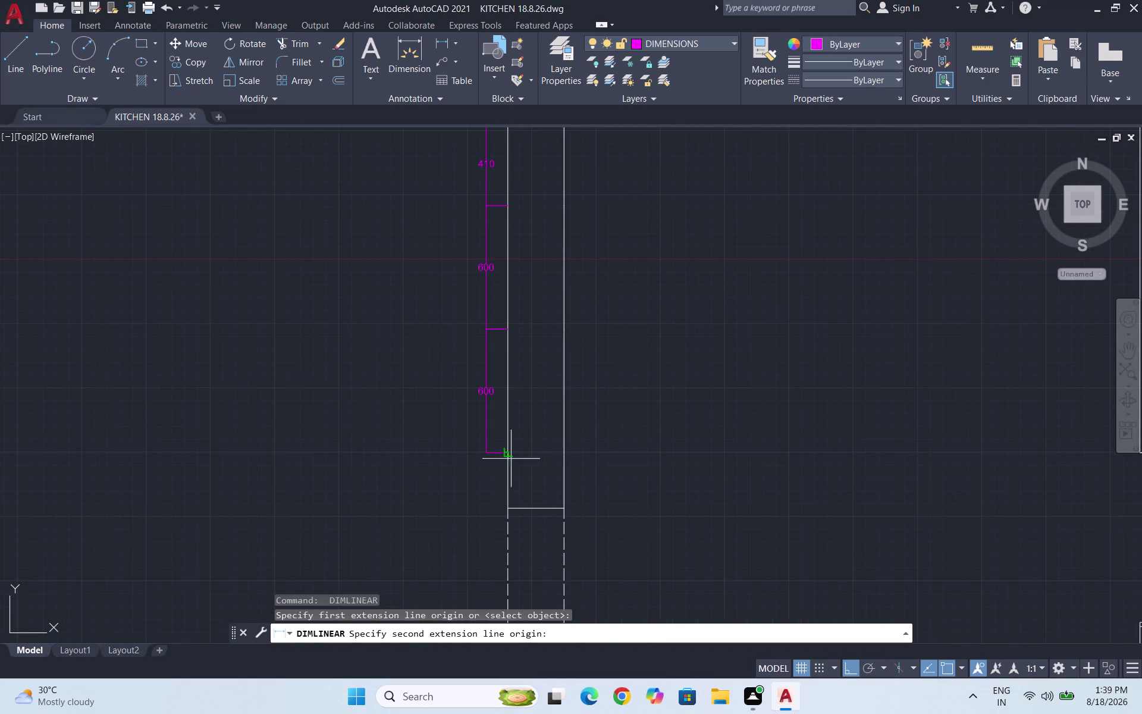
click(509, 505)
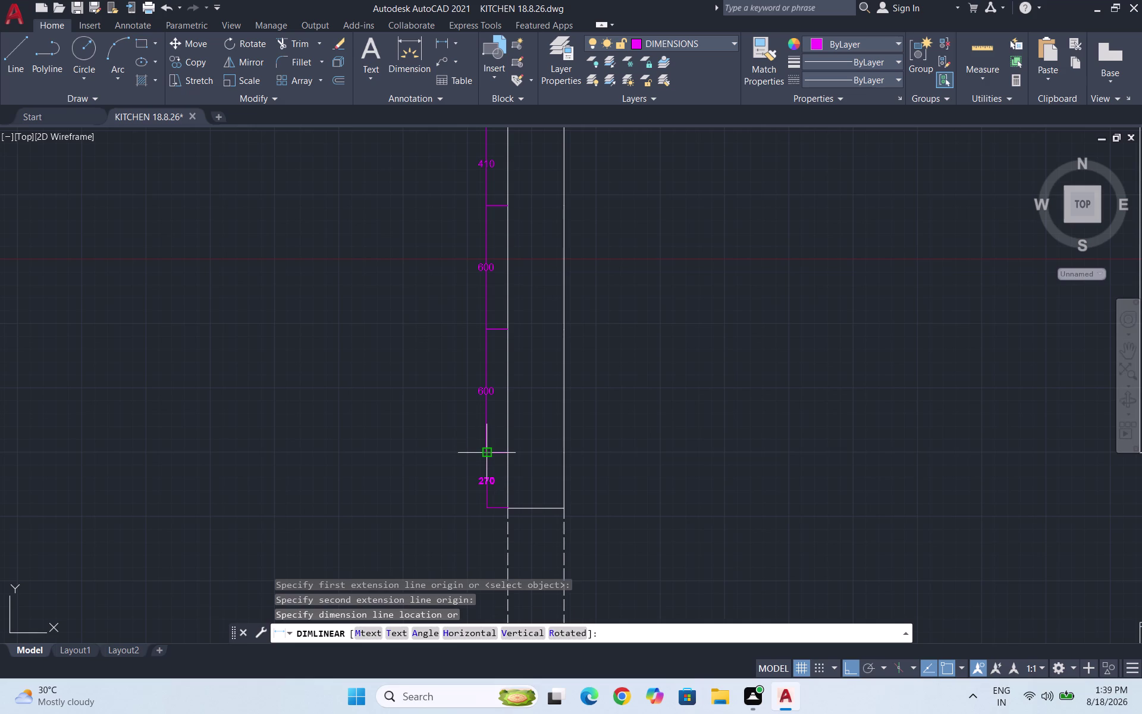
click(488, 452)
scroll(down, 3)
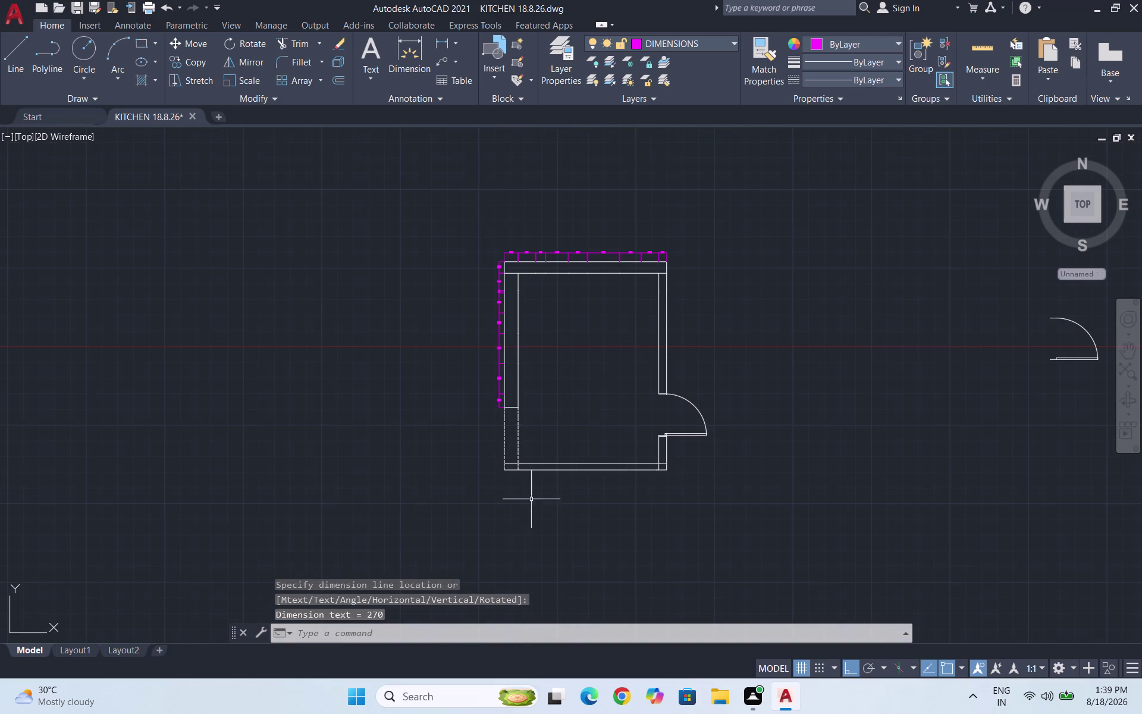
Finish the chain with the 1120 dimension and the 124 wall-thickness dimension.
key(space)
scroll(up, 3)
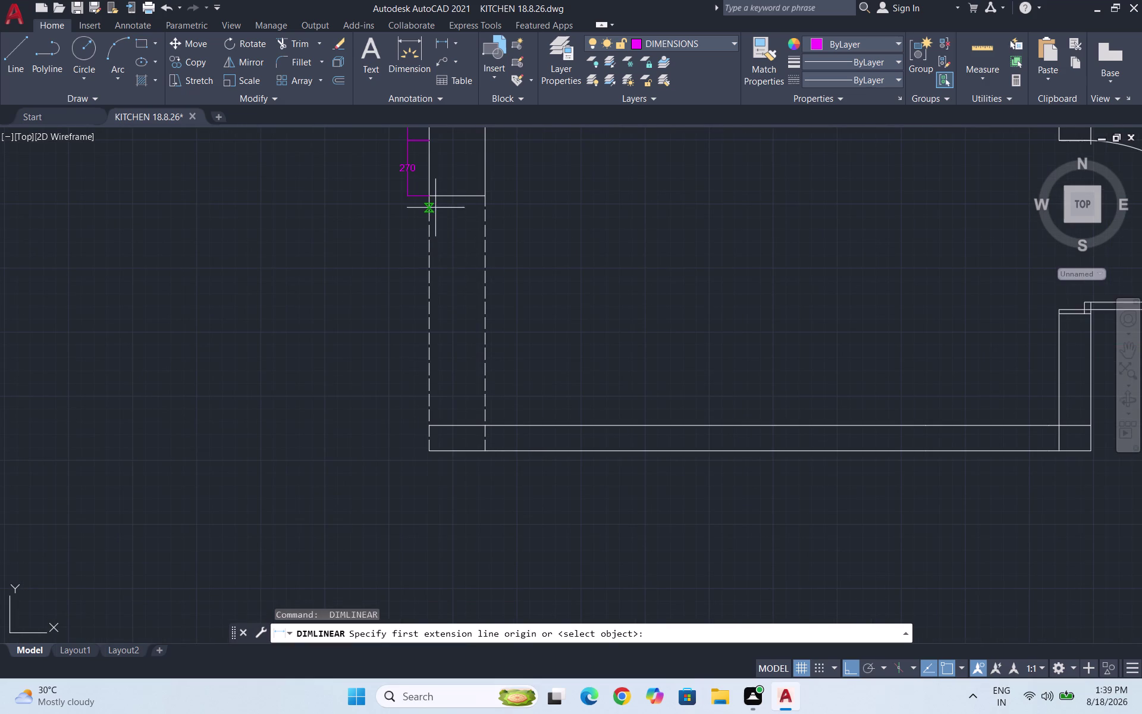
click(432, 198)
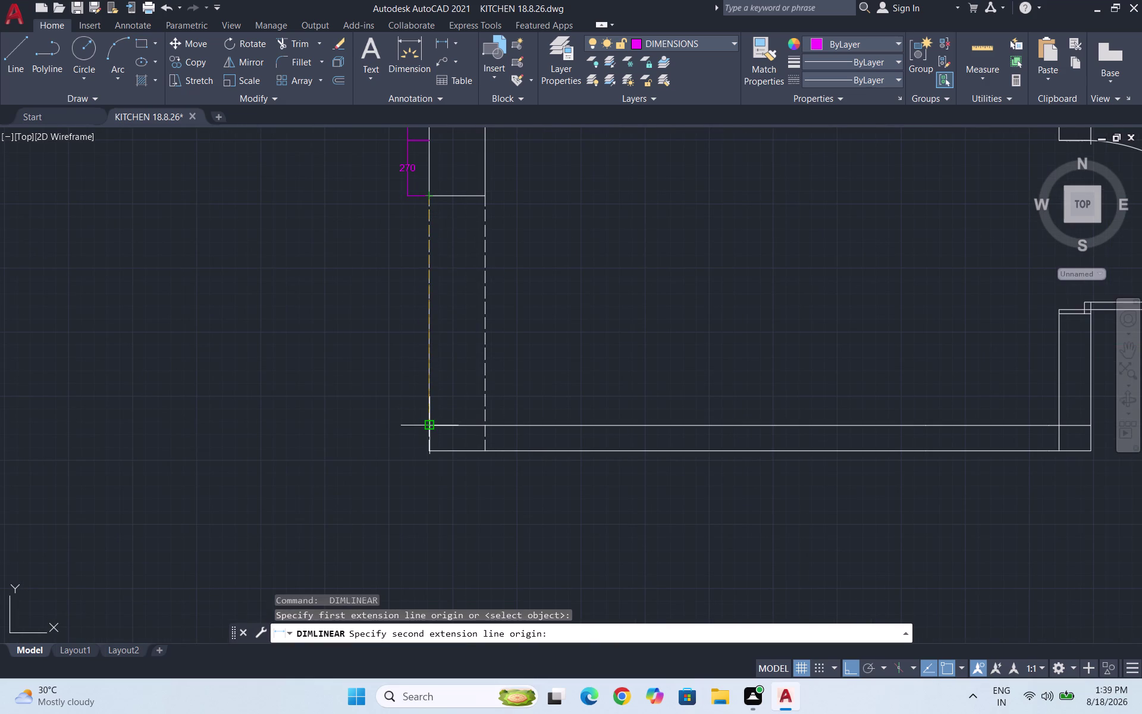
click(427, 422)
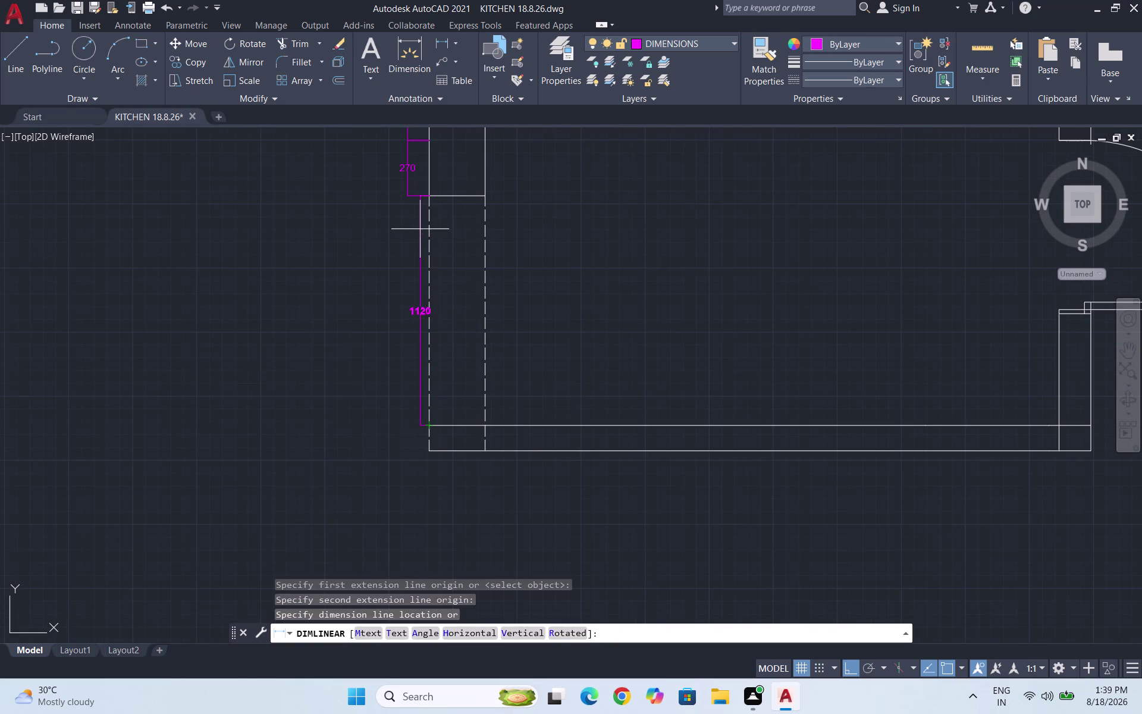
click(406, 194)
scroll(down, 3)
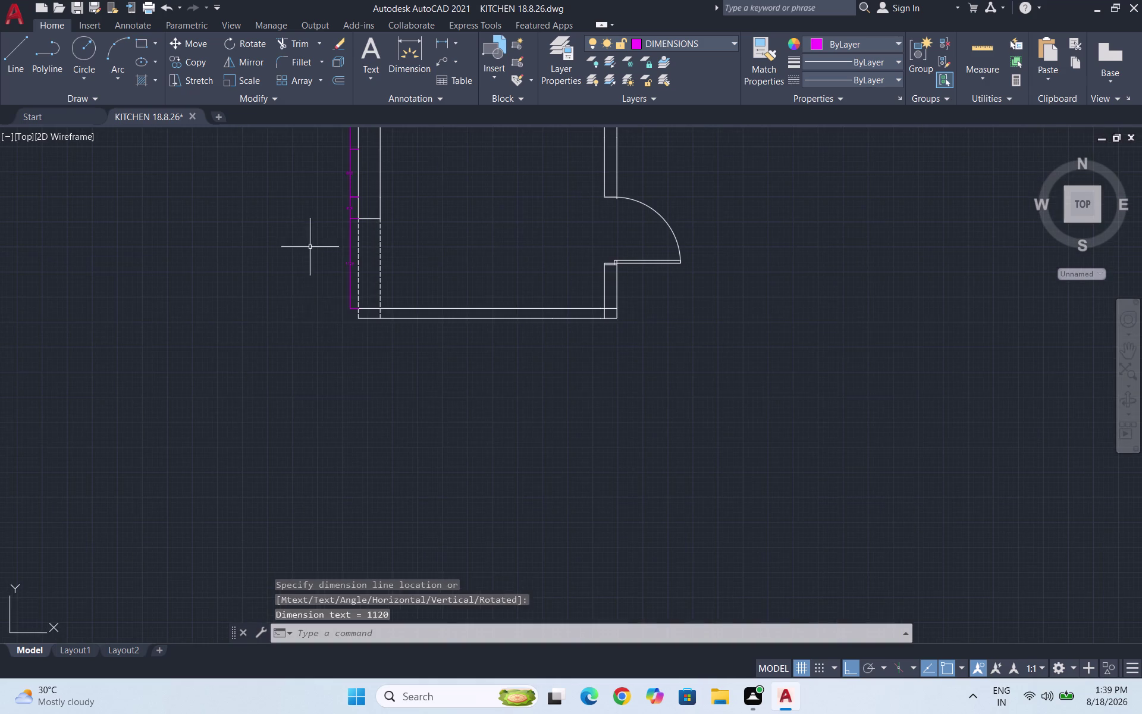
key(space)
scroll(up, 3)
click(382, 308)
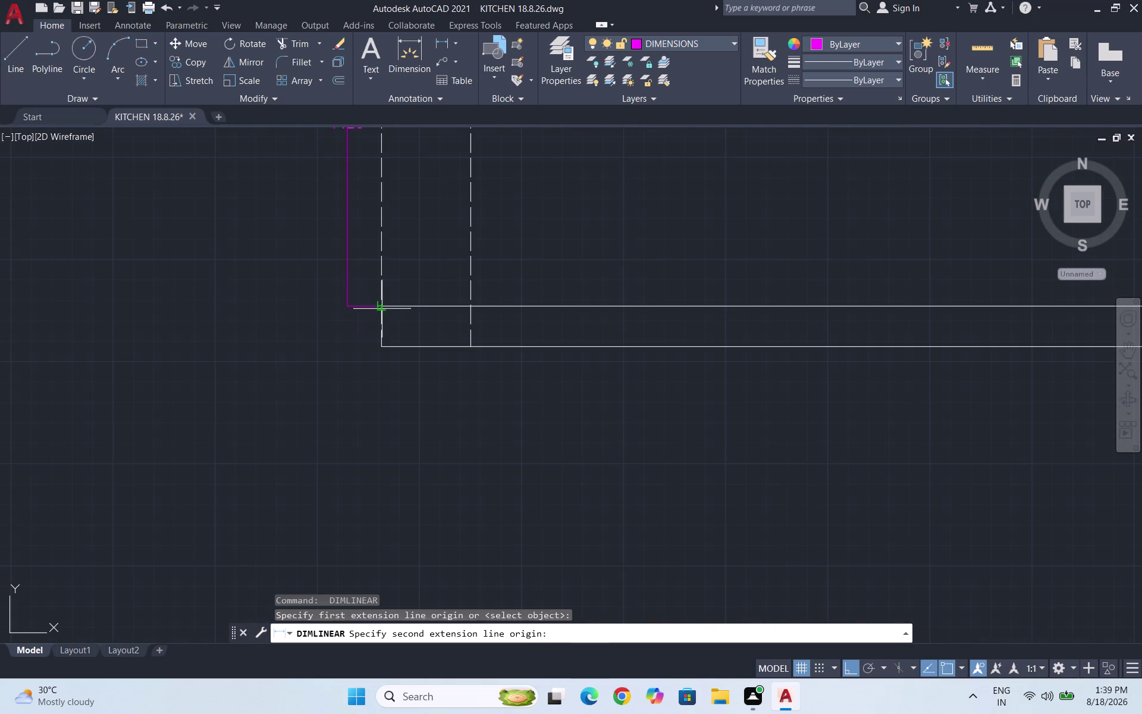
click(379, 349)
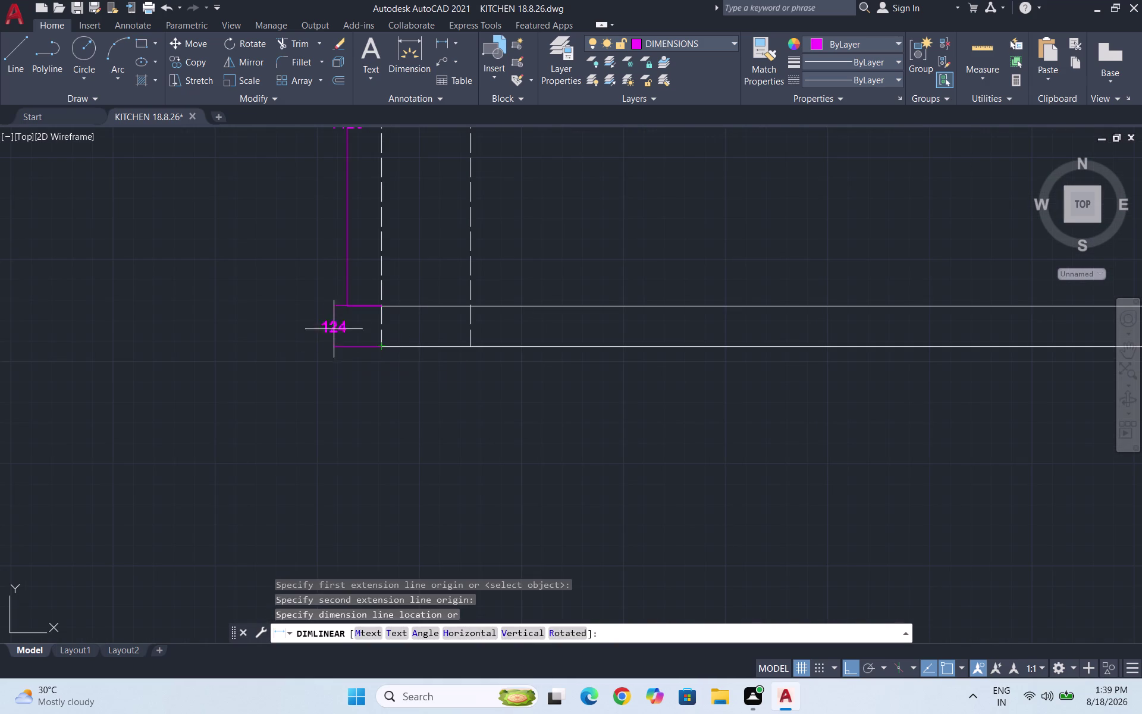
click(348, 308)
scroll(down, 3)
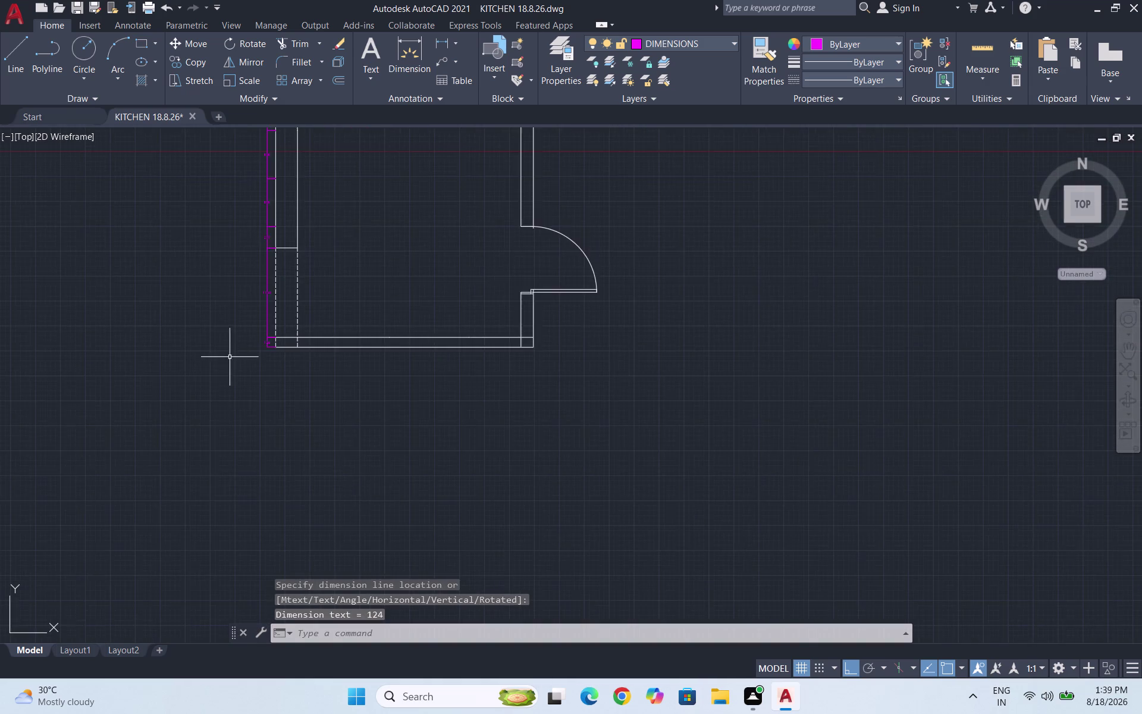
scroll(down, 3)
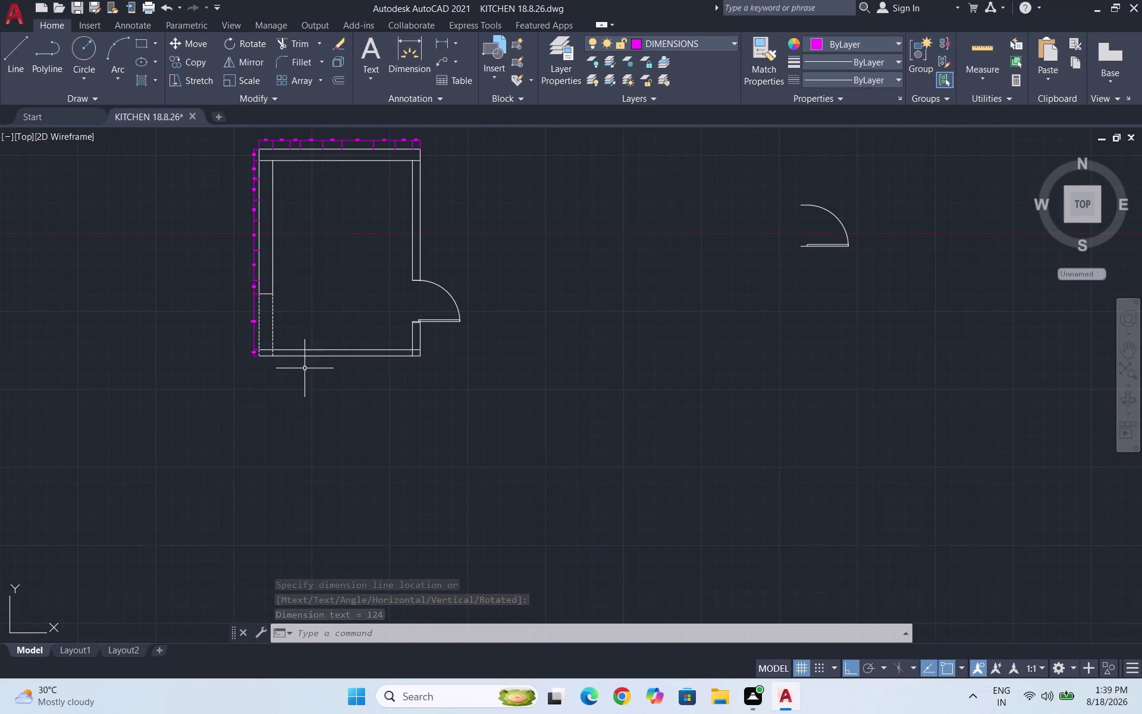
scroll(up, 3)
Dimension the bottom wall's first two stretches, 273 and 1150.
key(space)
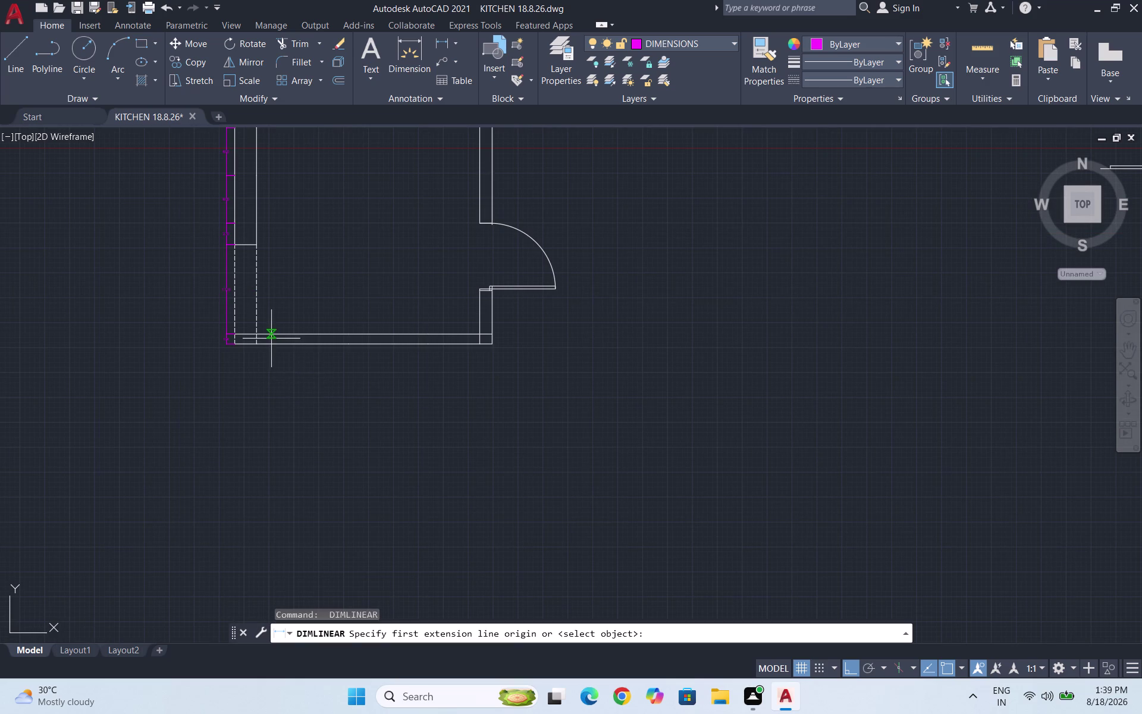
scroll(up, 3)
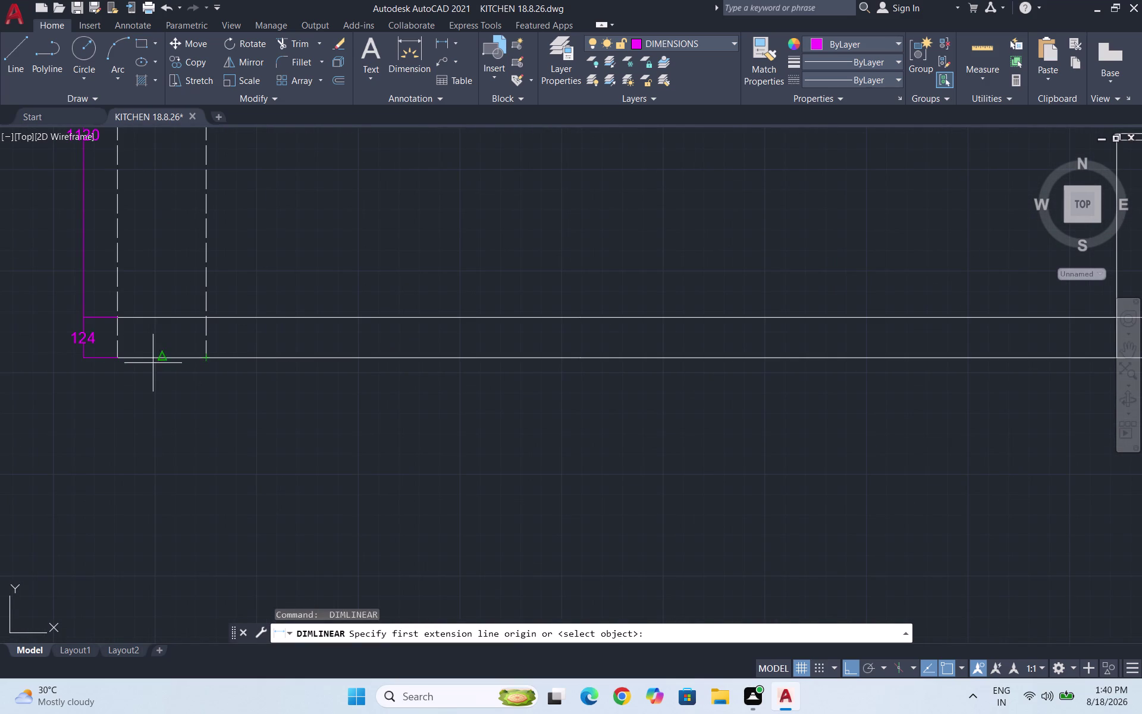
click(118, 356)
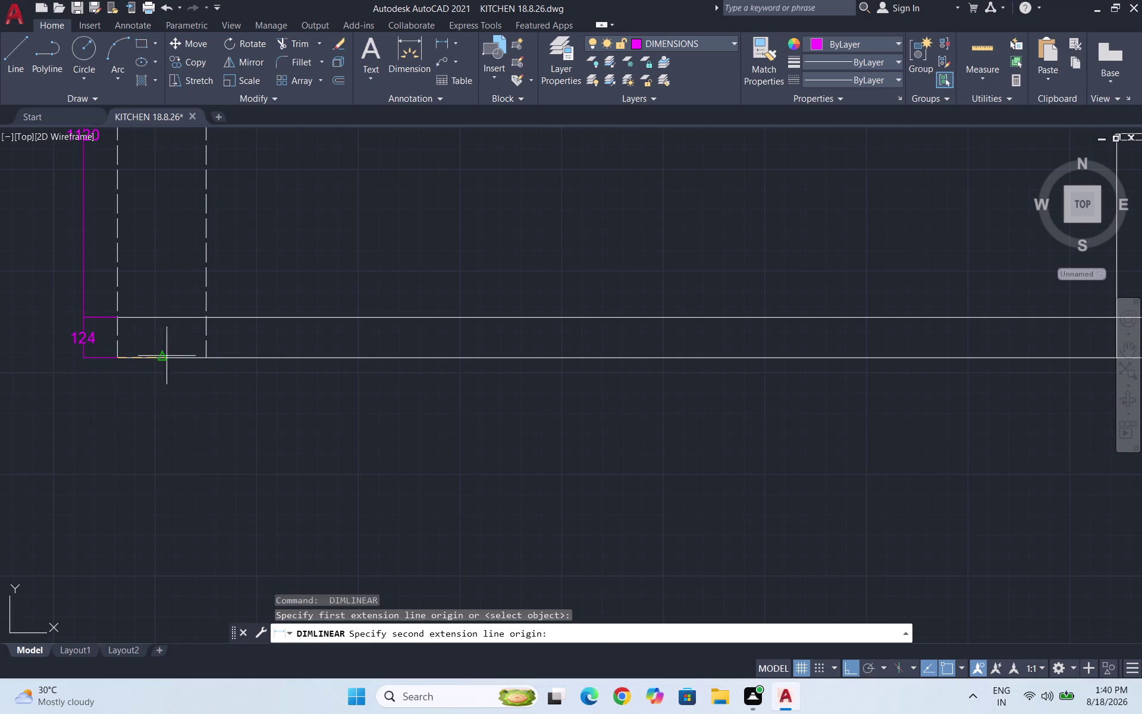
click(204, 357)
click(187, 390)
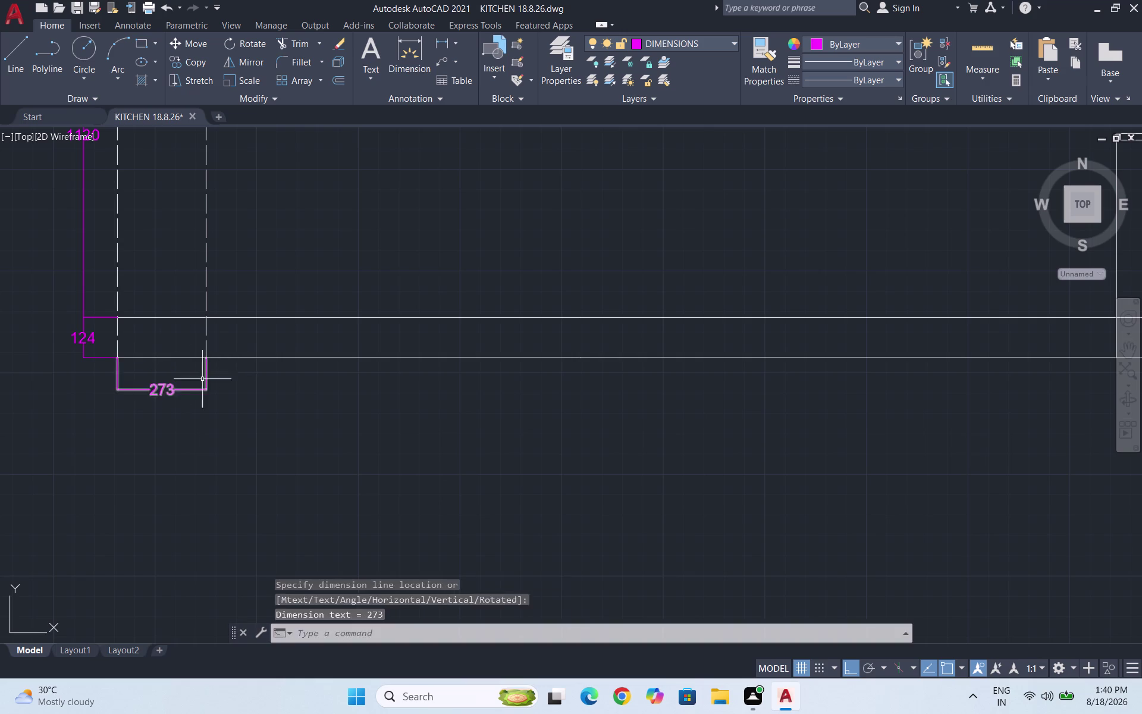
key(space)
click(206, 358)
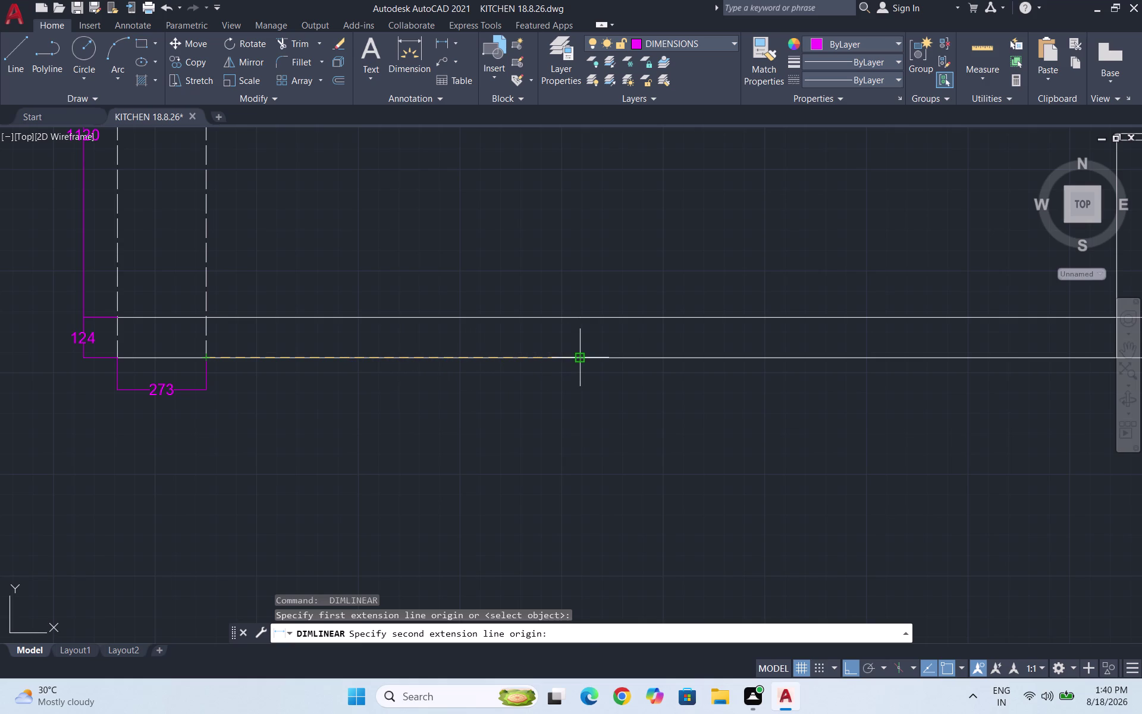
click(581, 356)
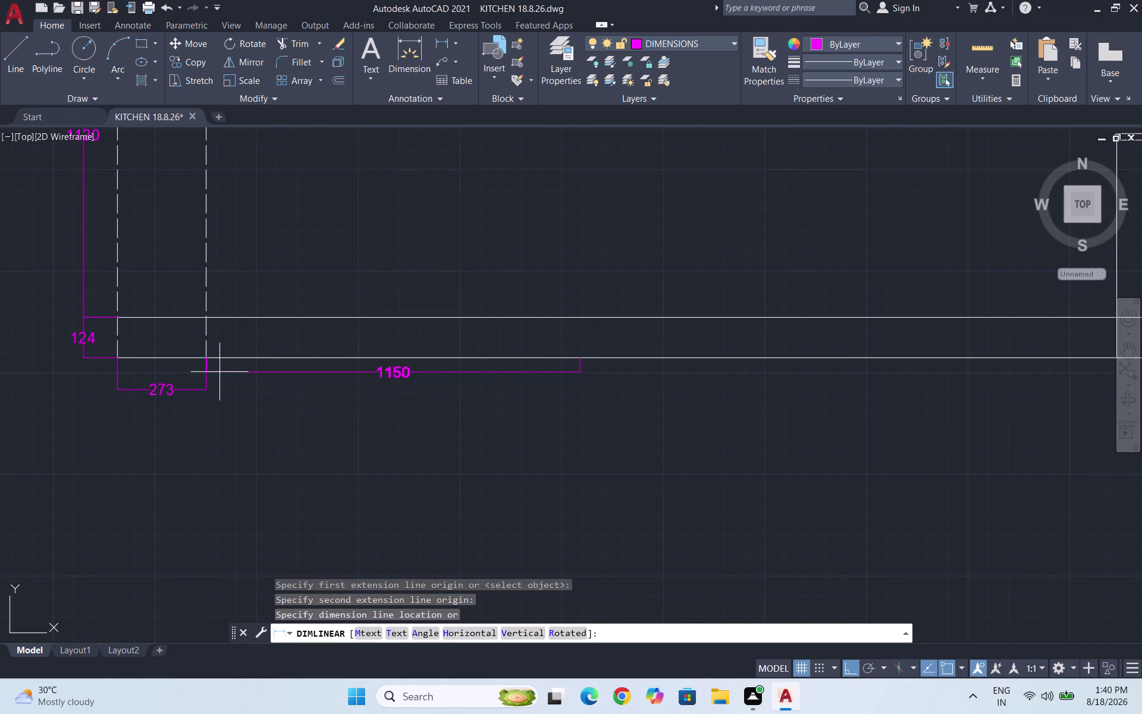
click(203, 388)
scroll(down, 3)
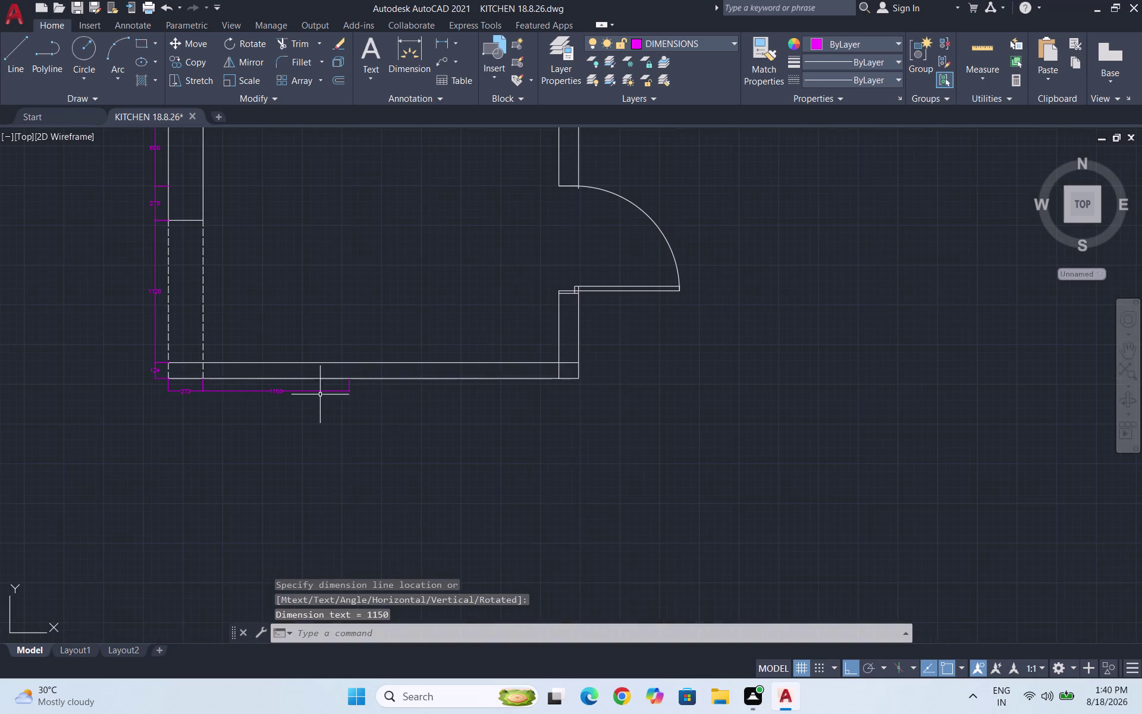
Add the 1000 and 600 dimensions, ending at the door jamb.
key(space)
scroll(up, 3)
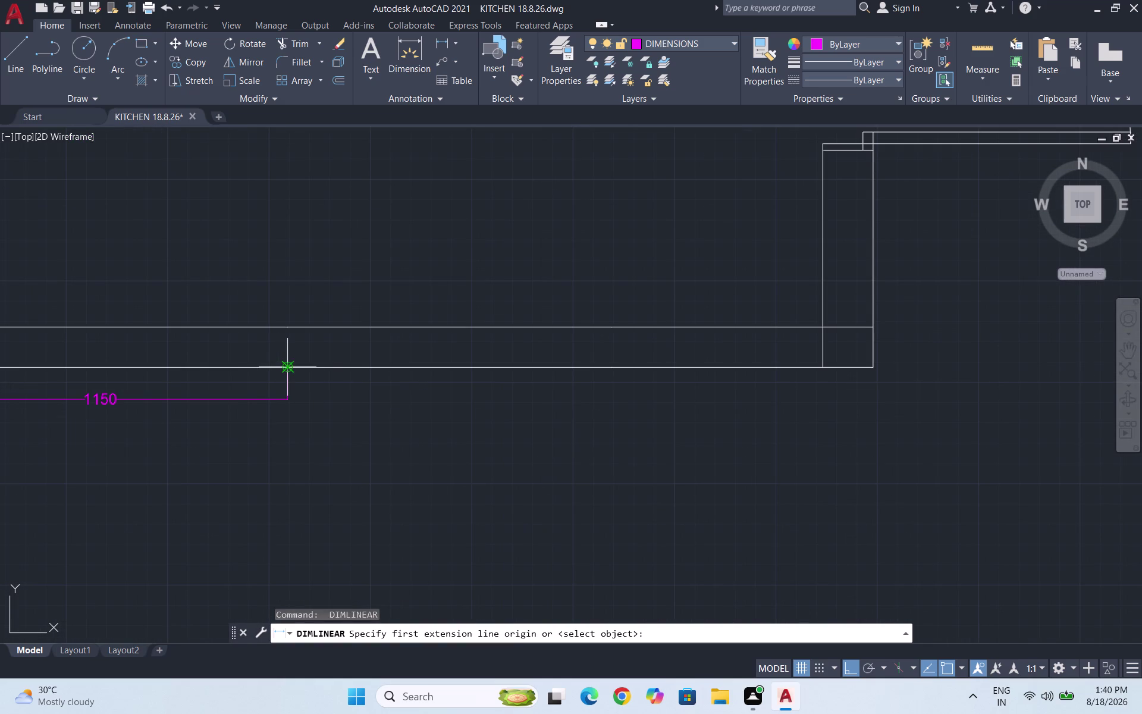
click(284, 366)
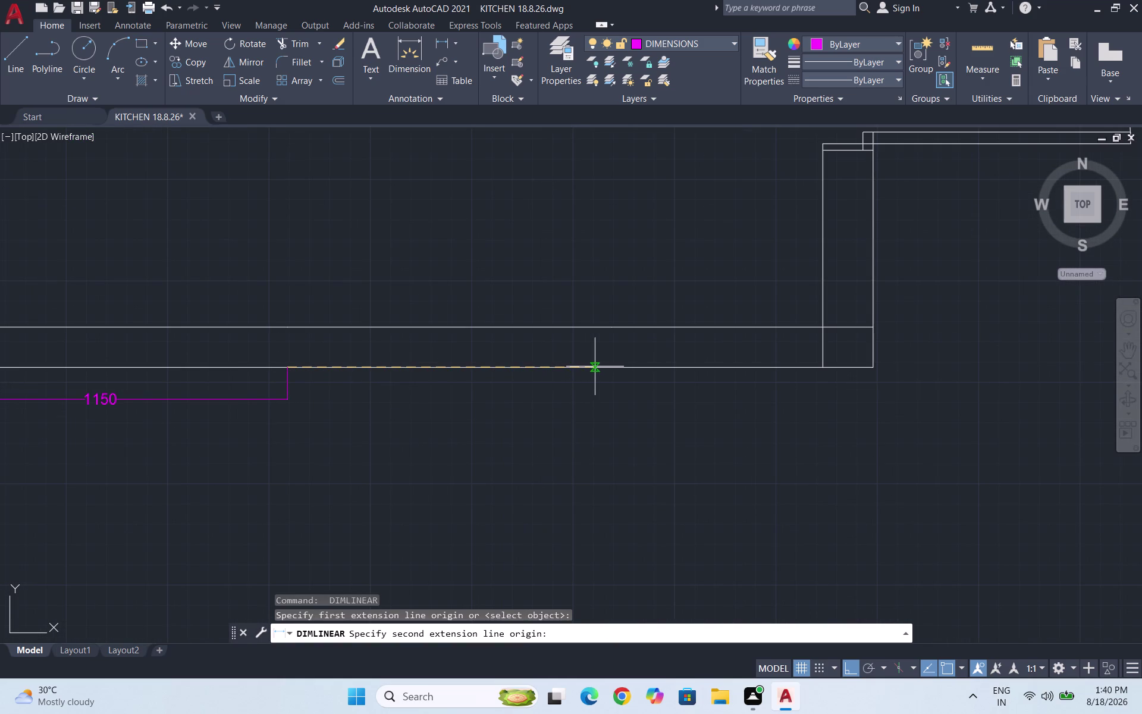
click(609, 365)
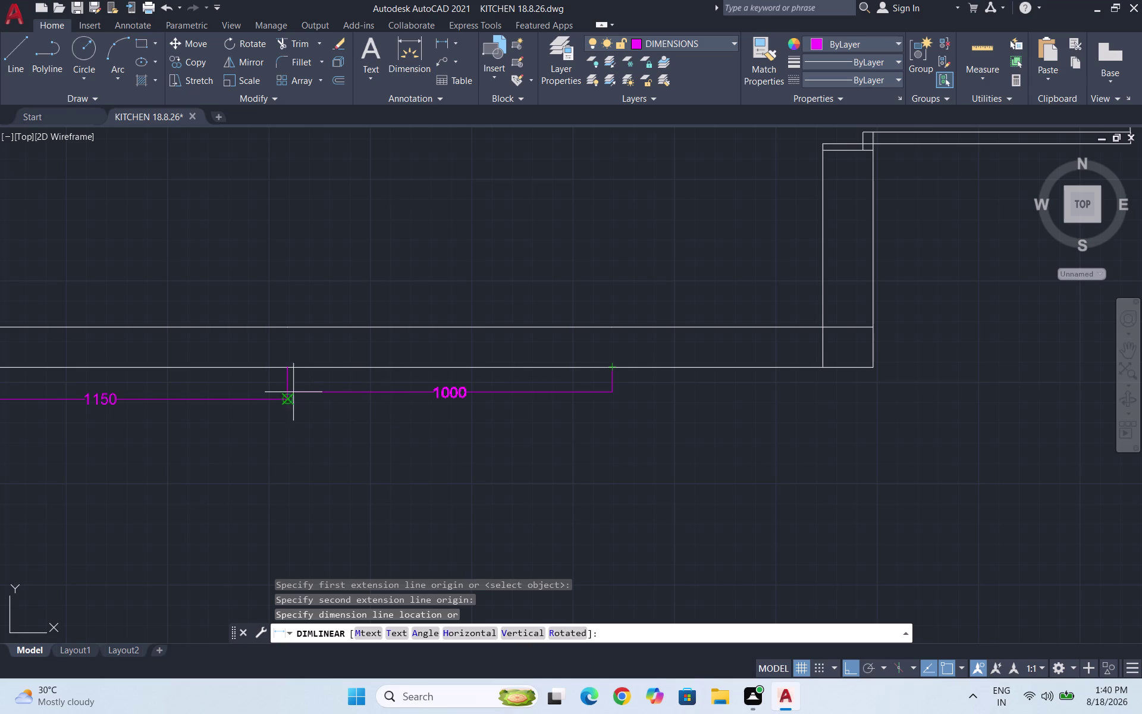
click(286, 395)
key(space)
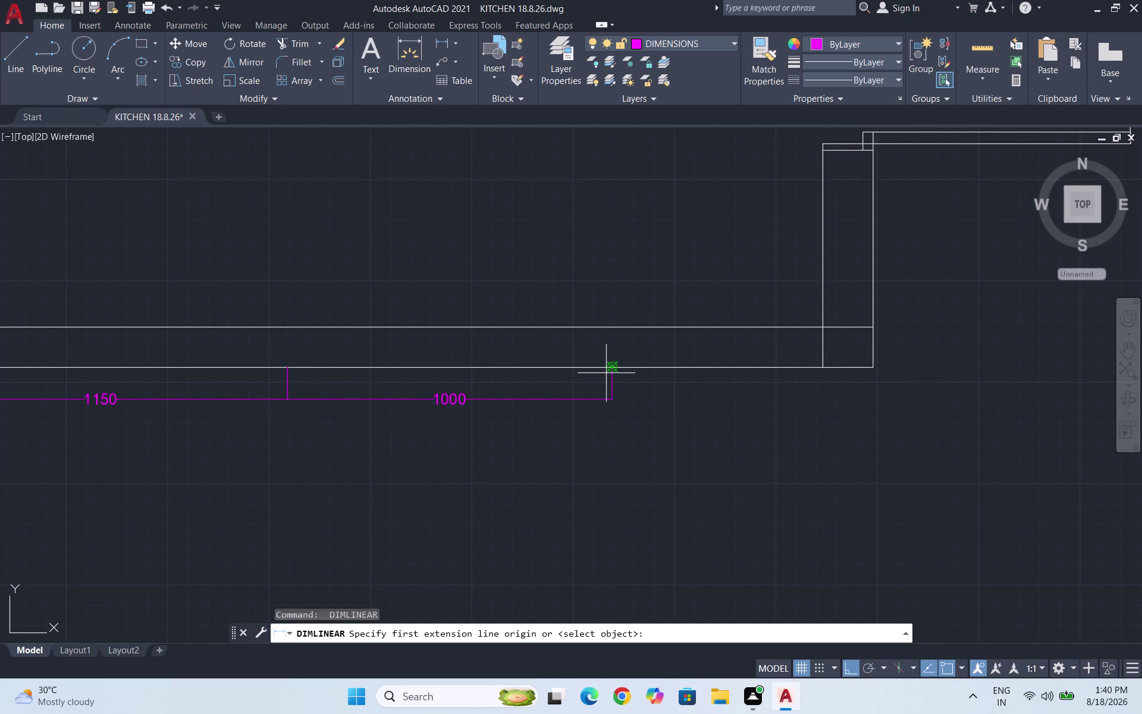
click(611, 369)
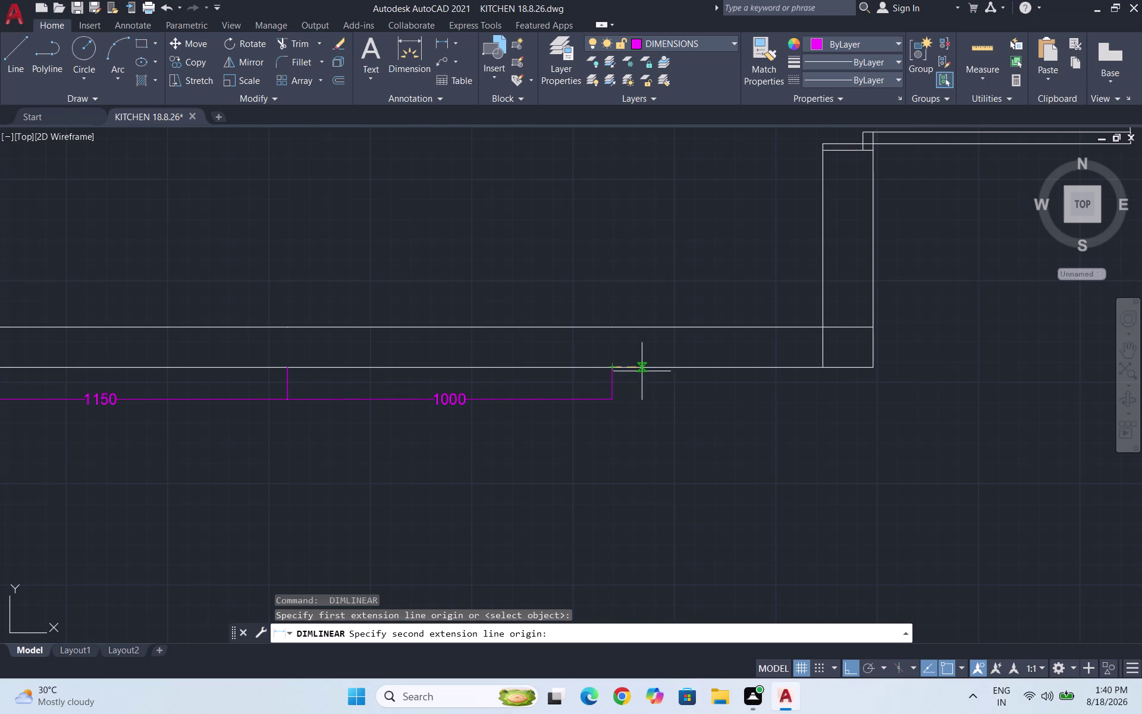
click(803, 365)
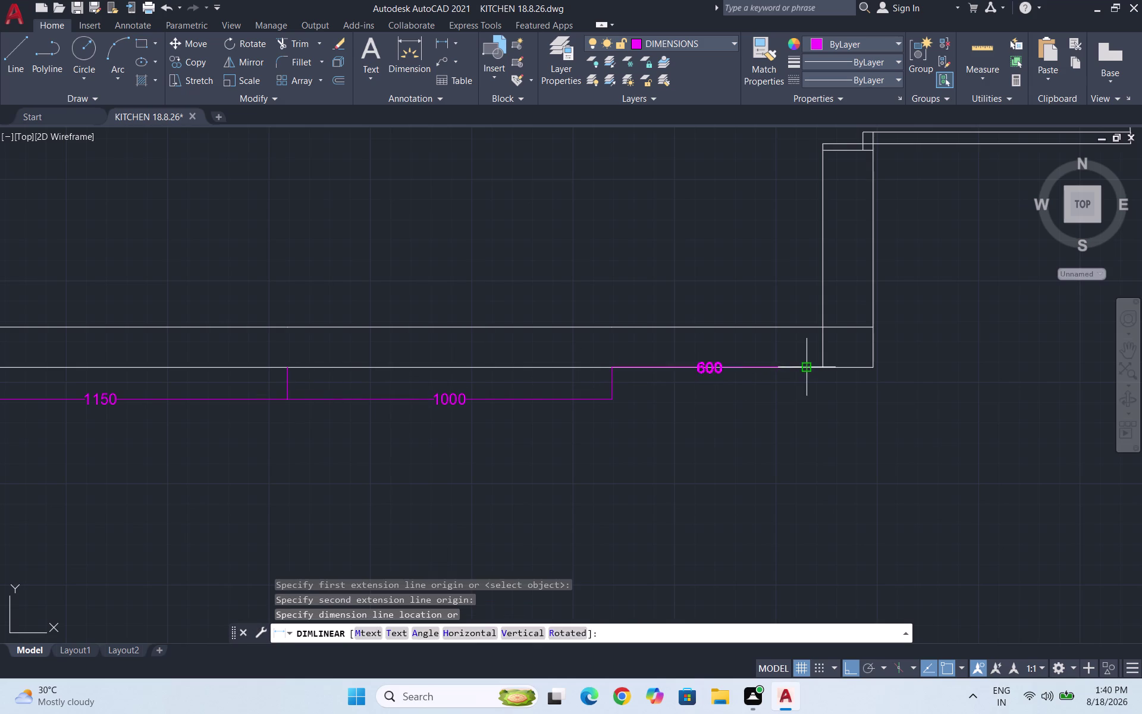
click(611, 396)
Add the 50 jamb dimension to the bottom-wall chain.
key(space)
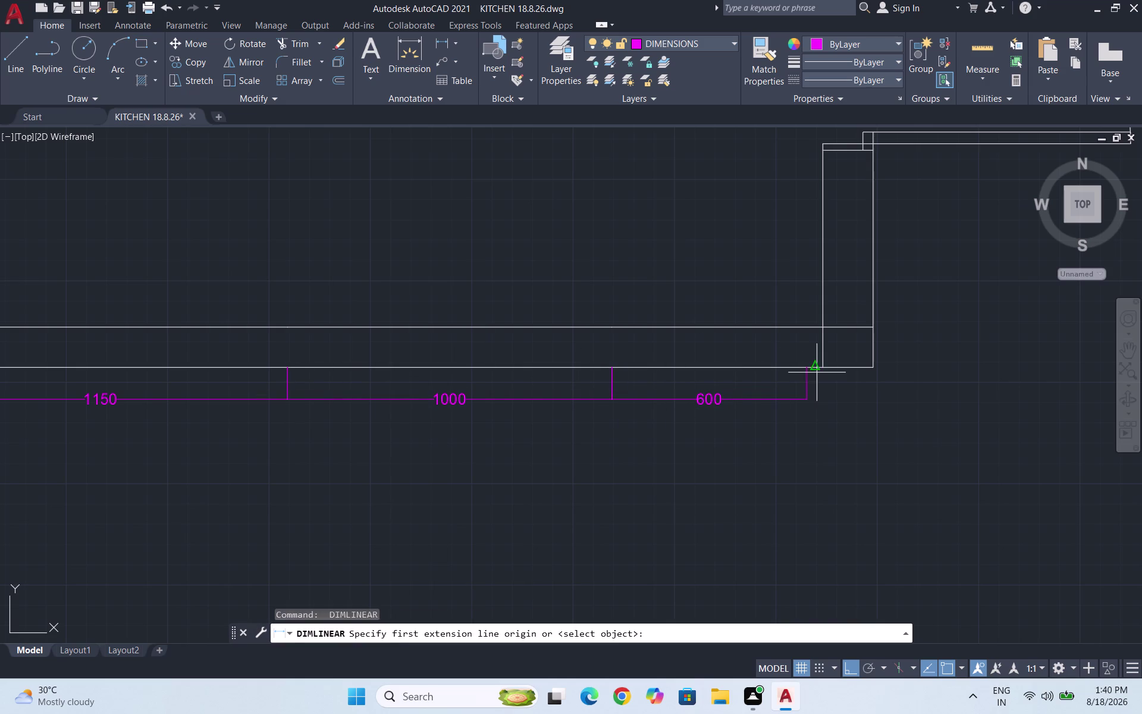
key(space)
scroll(up, 3)
key(space)
key(space)
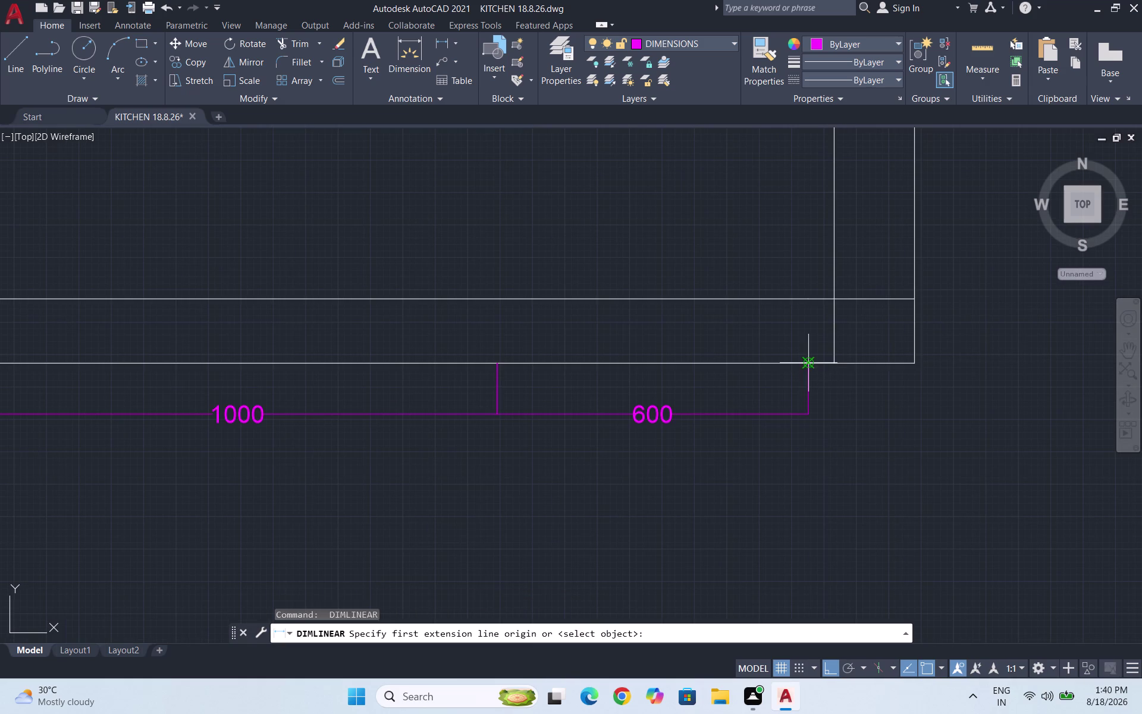
click(805, 367)
click(838, 364)
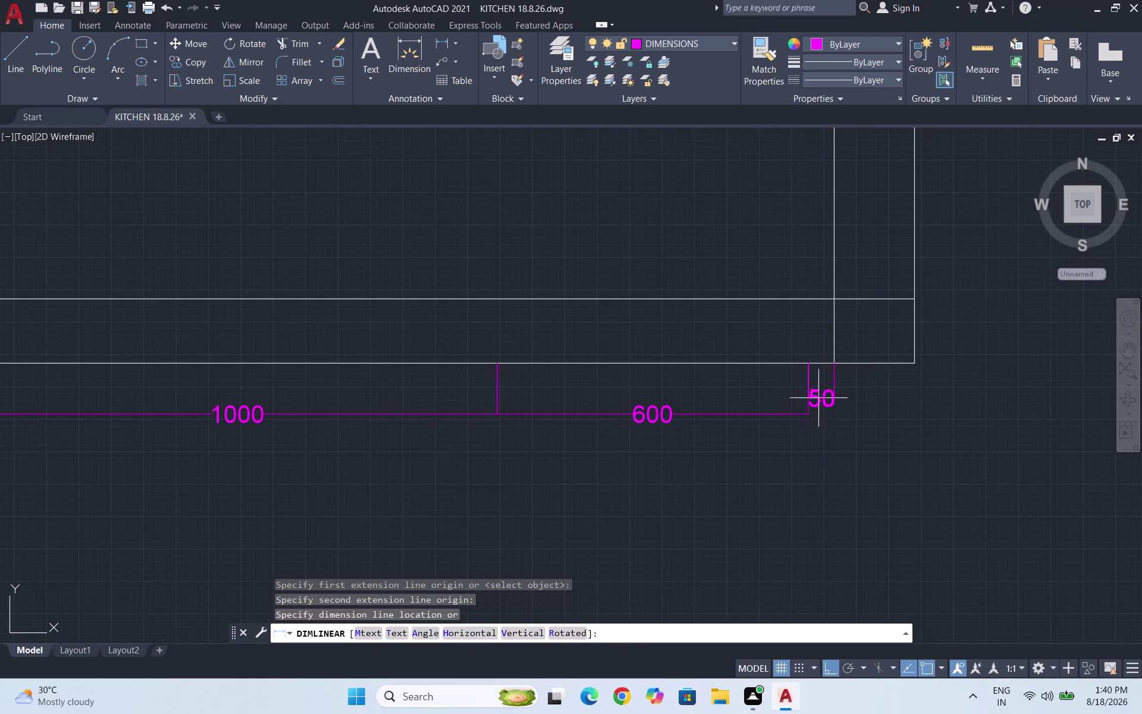
click(810, 414)
Add the final 155 dimension to the outer corner and end dimensioning.
key(space)
key(space)
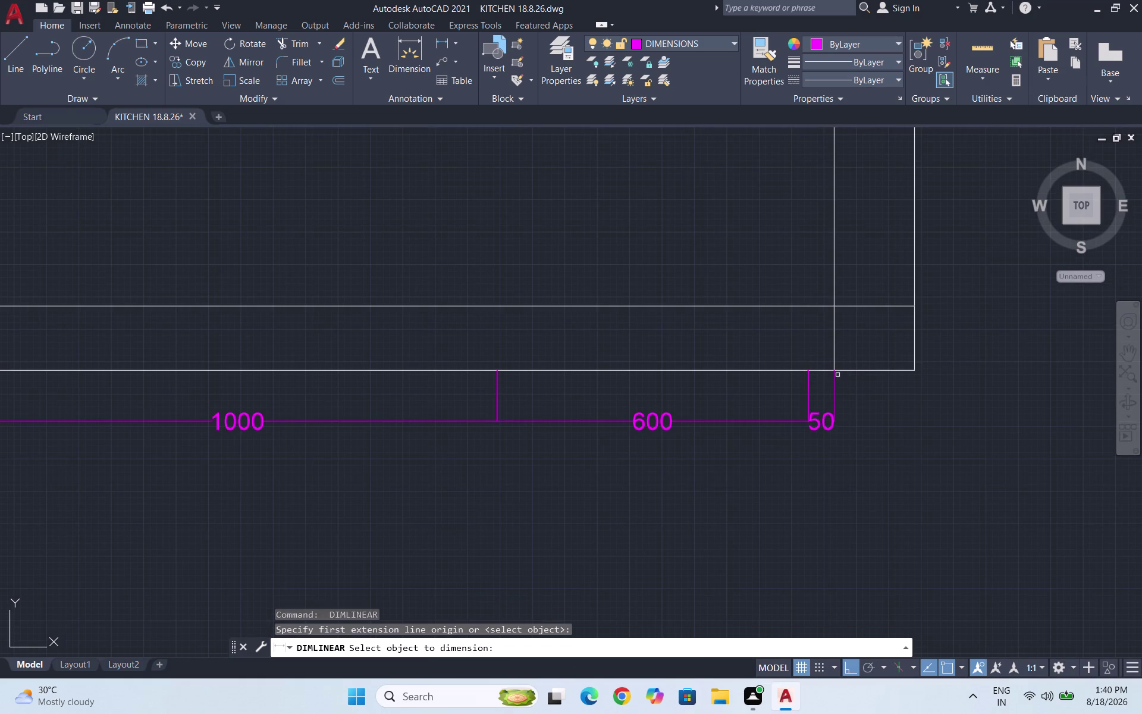
key(space)
key(space)
click(836, 370)
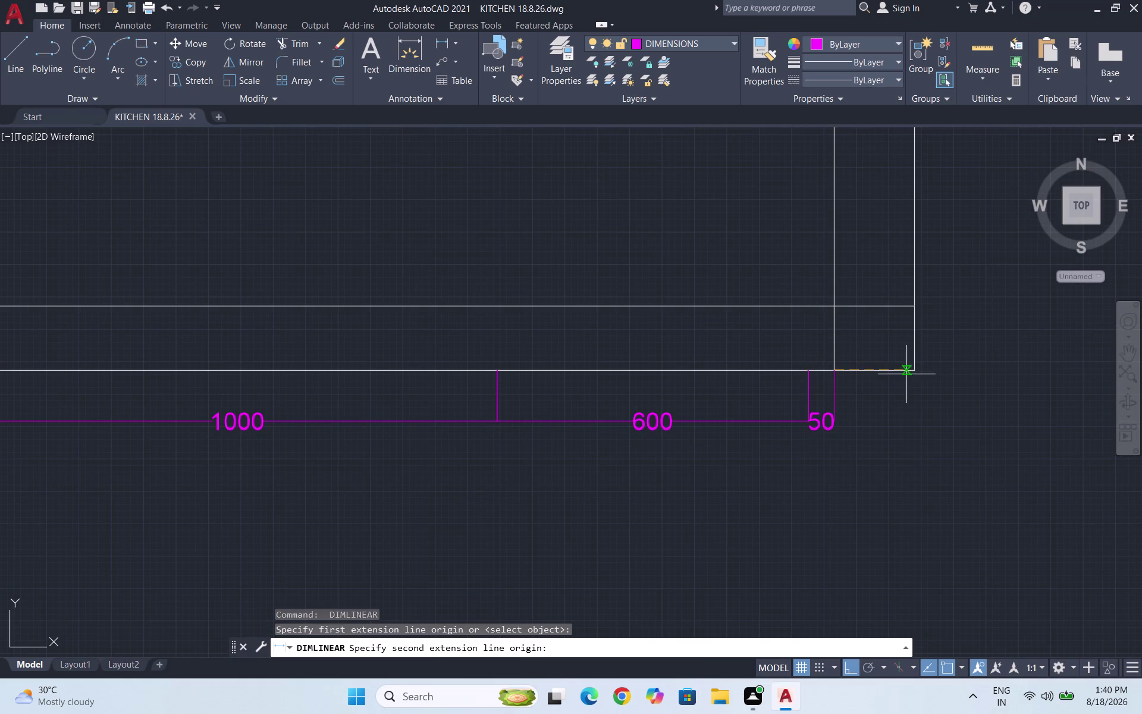
click(918, 373)
scroll(up, 3)
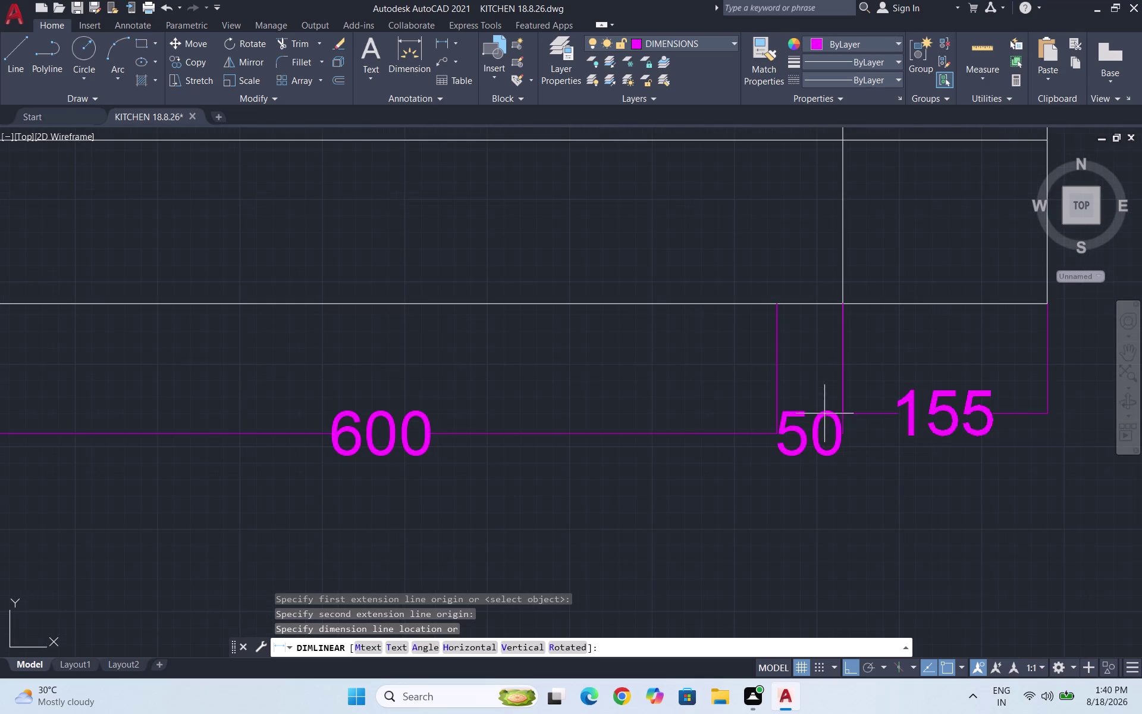
scroll(up, 3)
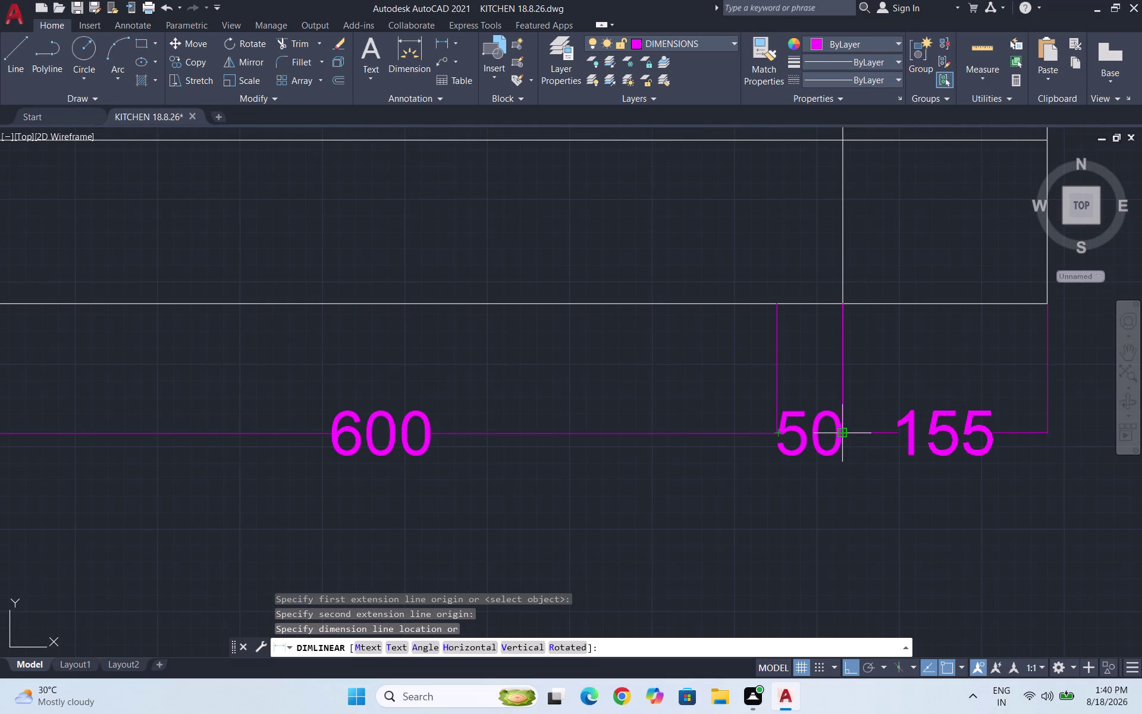
click(843, 432)
scroll(down, 3)
key(Escape)
scroll(down, 3)
scroll(down, 3)
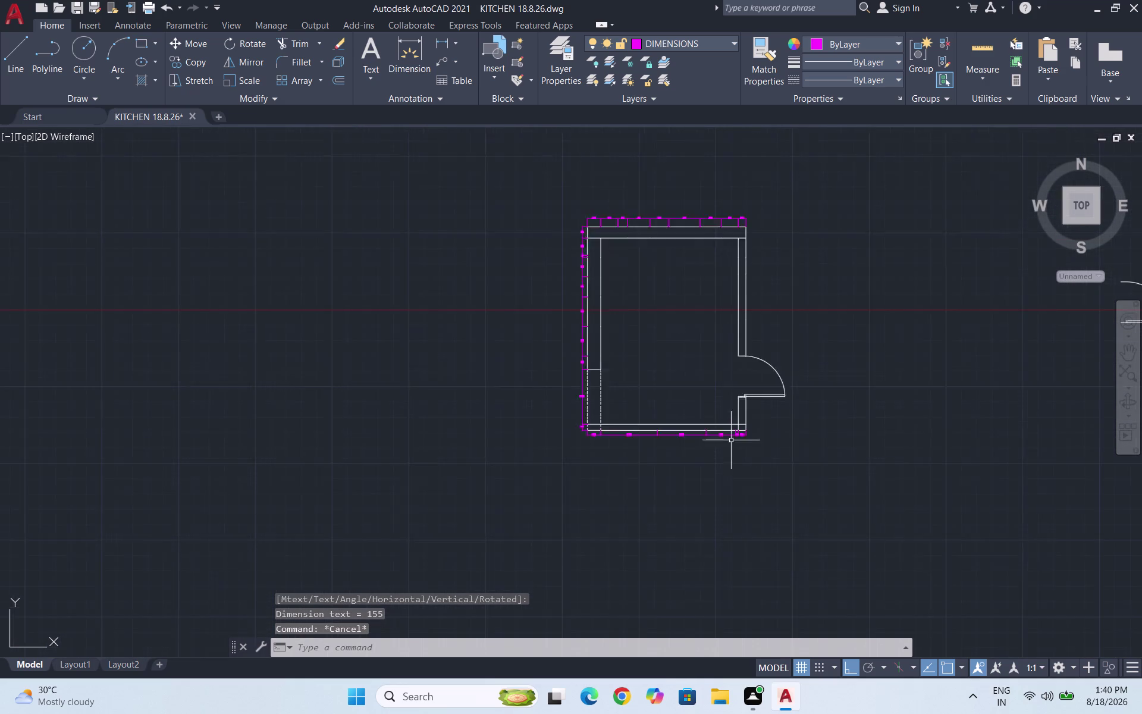
Save the kitchen plan with Ctrl+S, then start a linear dimension for the right wall.
scroll(down, 3)
scroll(up, 3)
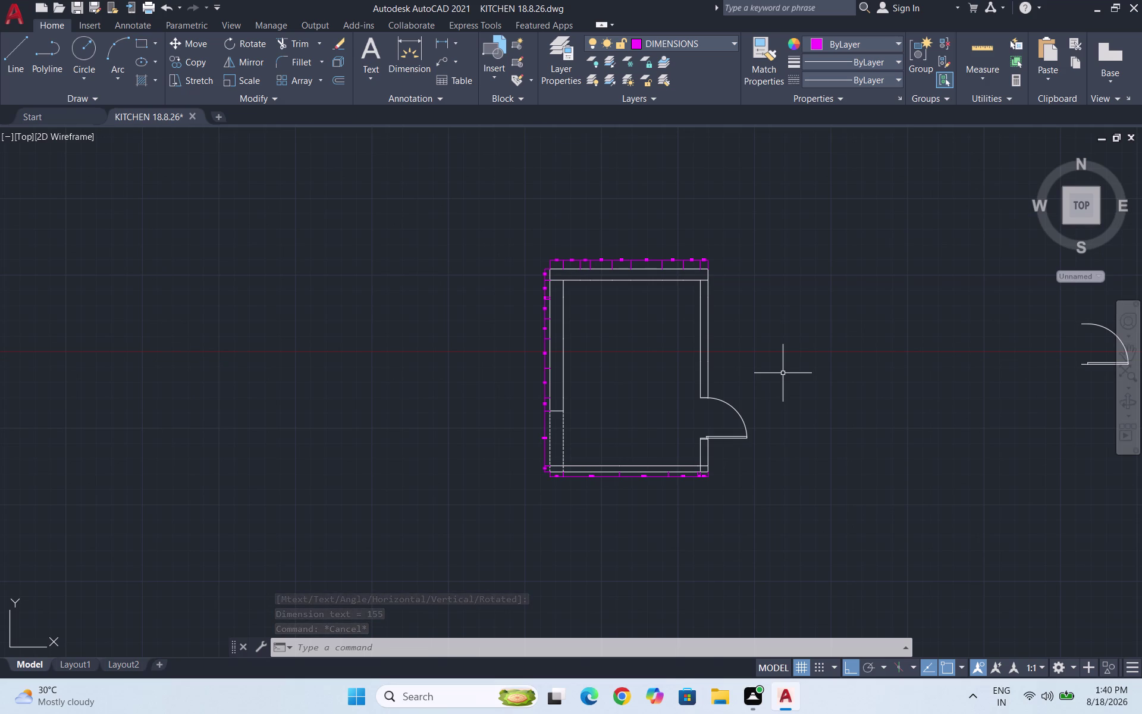
key(ctrl+s)
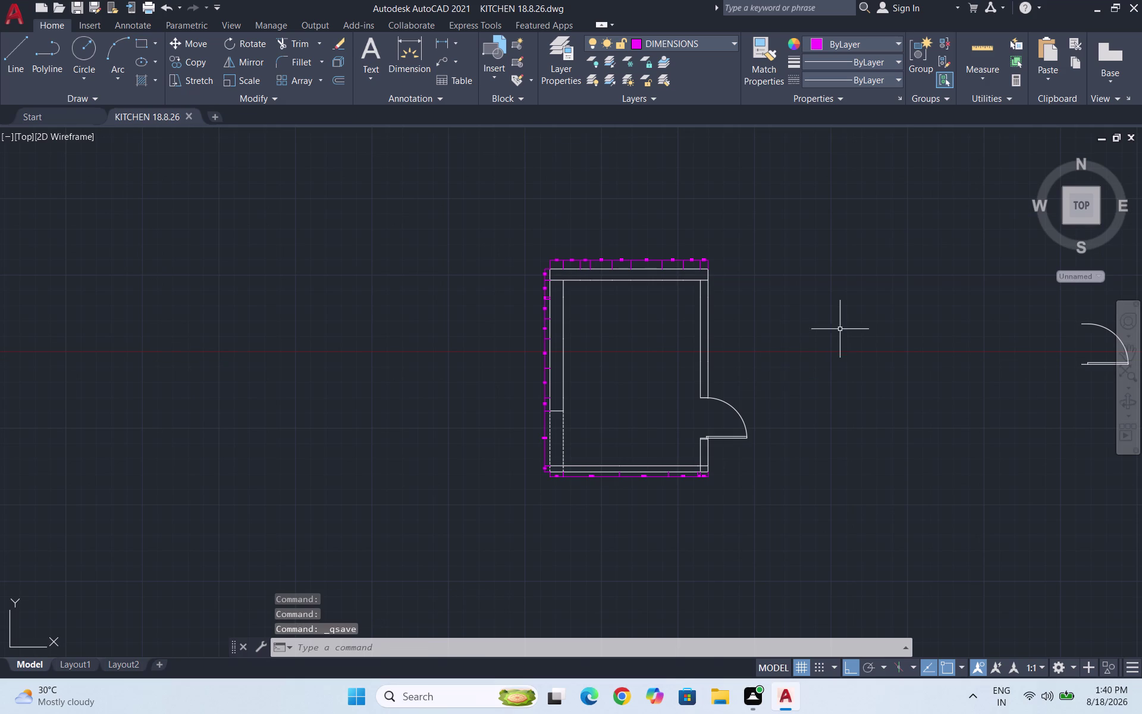
scroll(up, 3)
scroll(up, 3)
key(space)
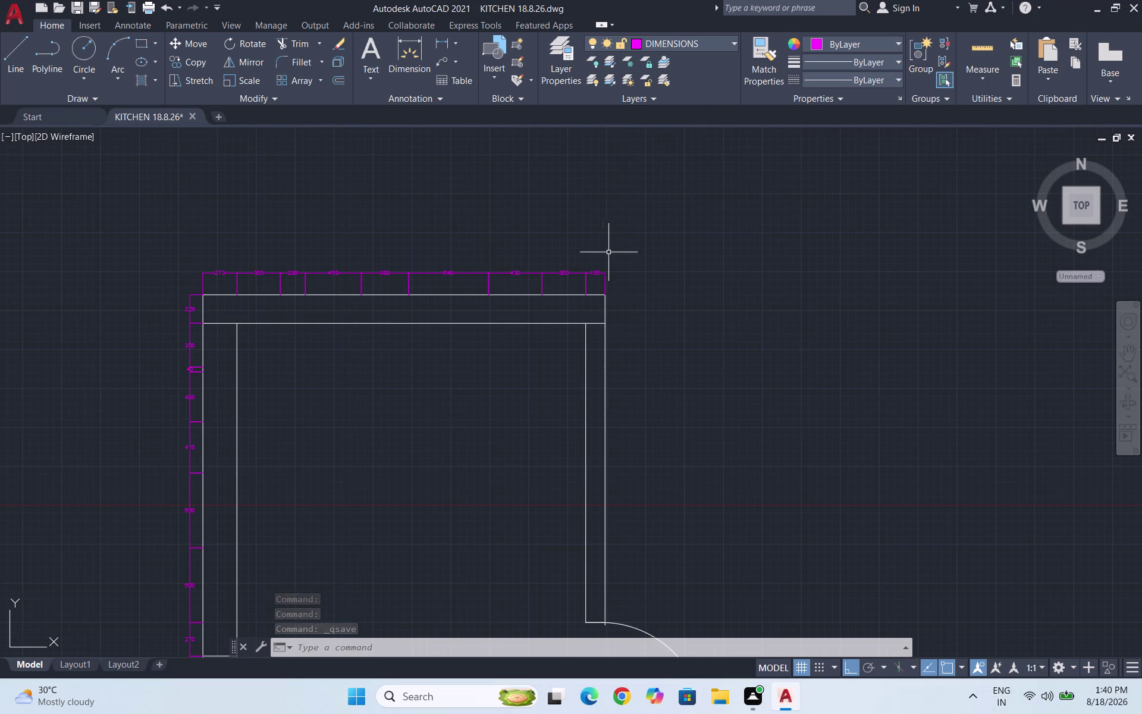
scroll(up, 3)
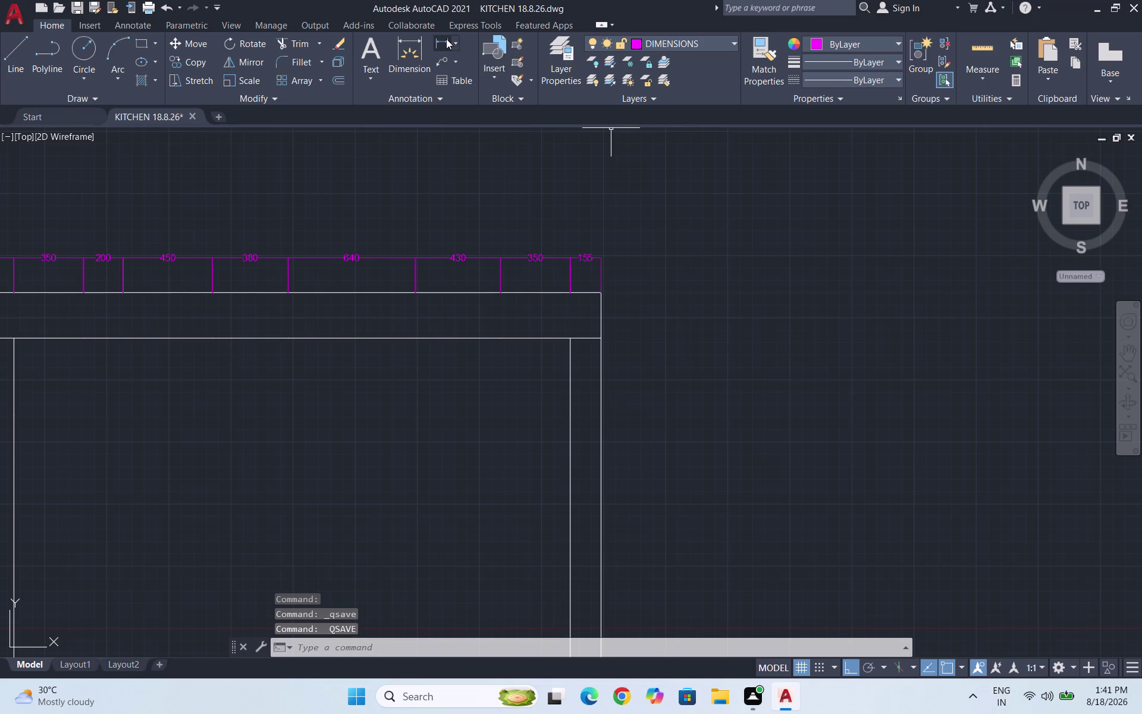
click(446, 38)
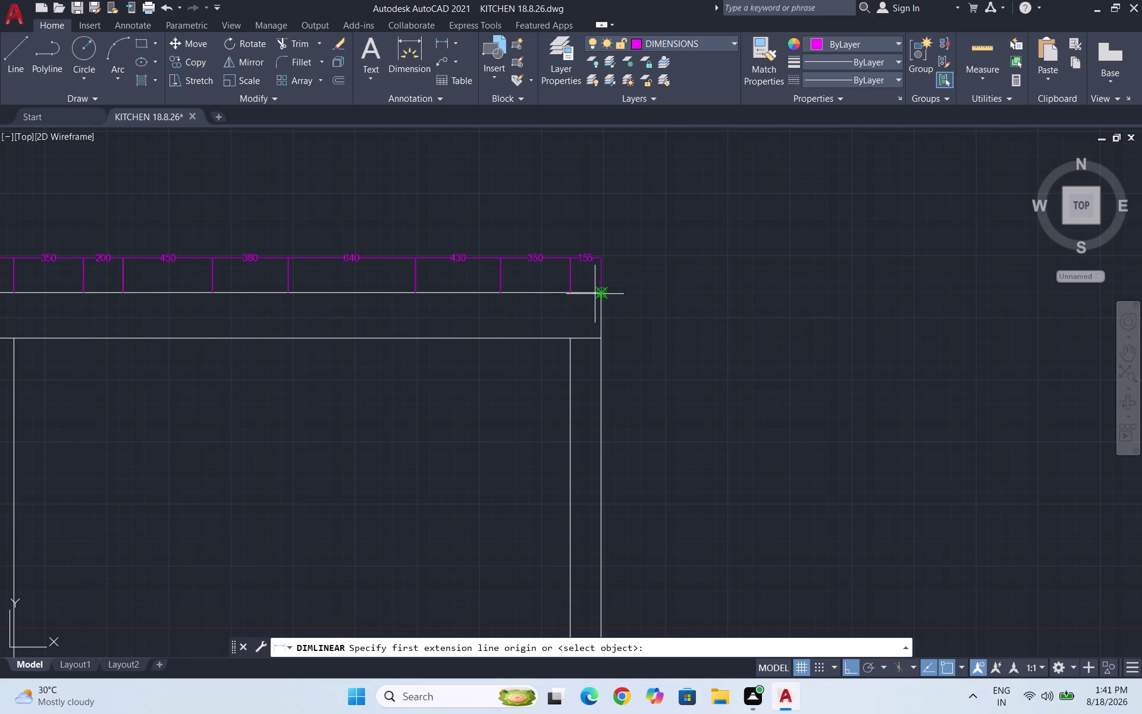
Dimension the top of the right wall with the 229 and 350 linear dimensions.
click(603, 297)
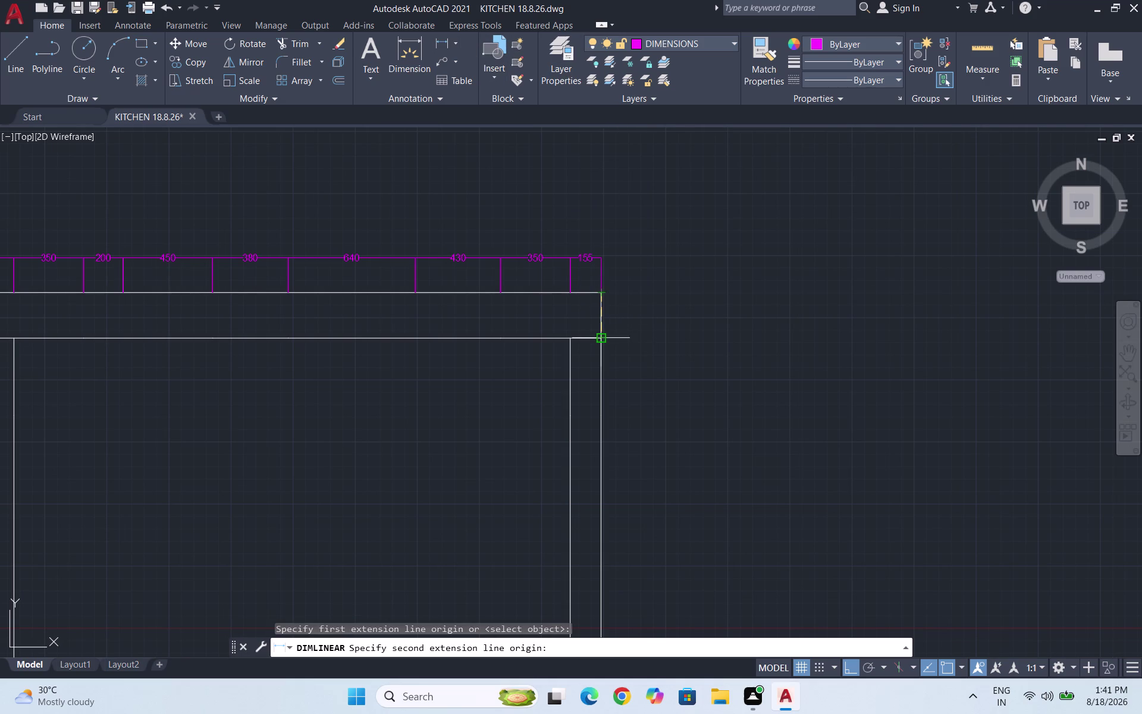
click(600, 337)
click(623, 335)
scroll(down, 3)
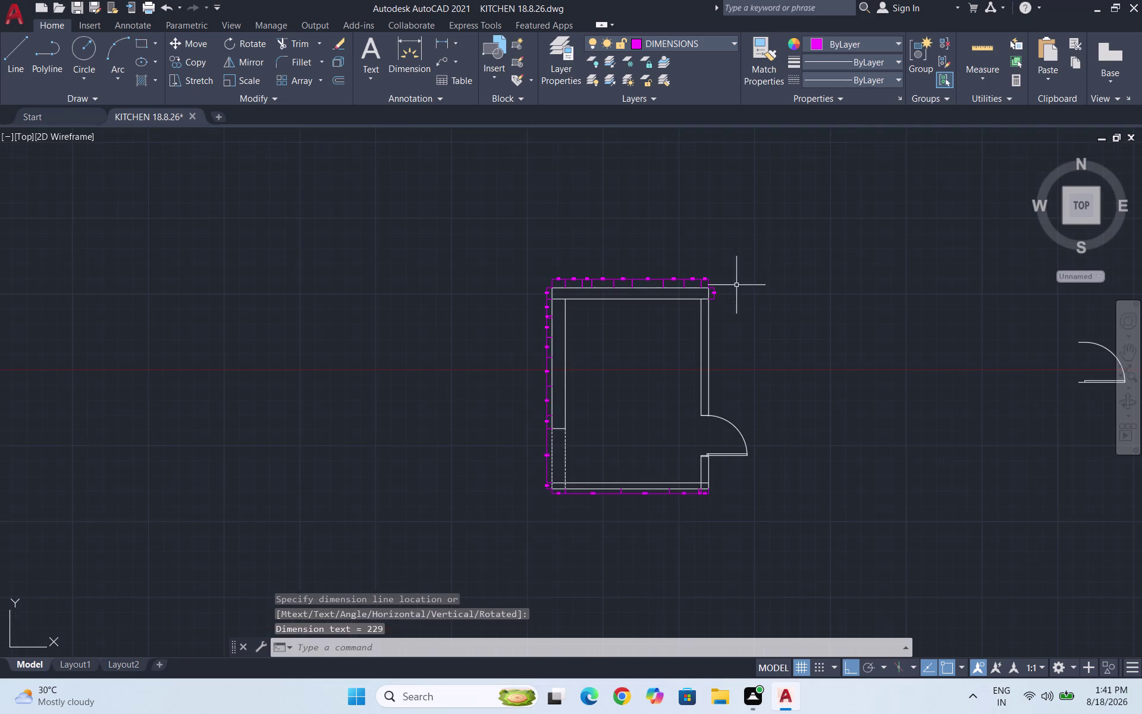
key(space)
scroll(up, 3)
scroll(up, 3)
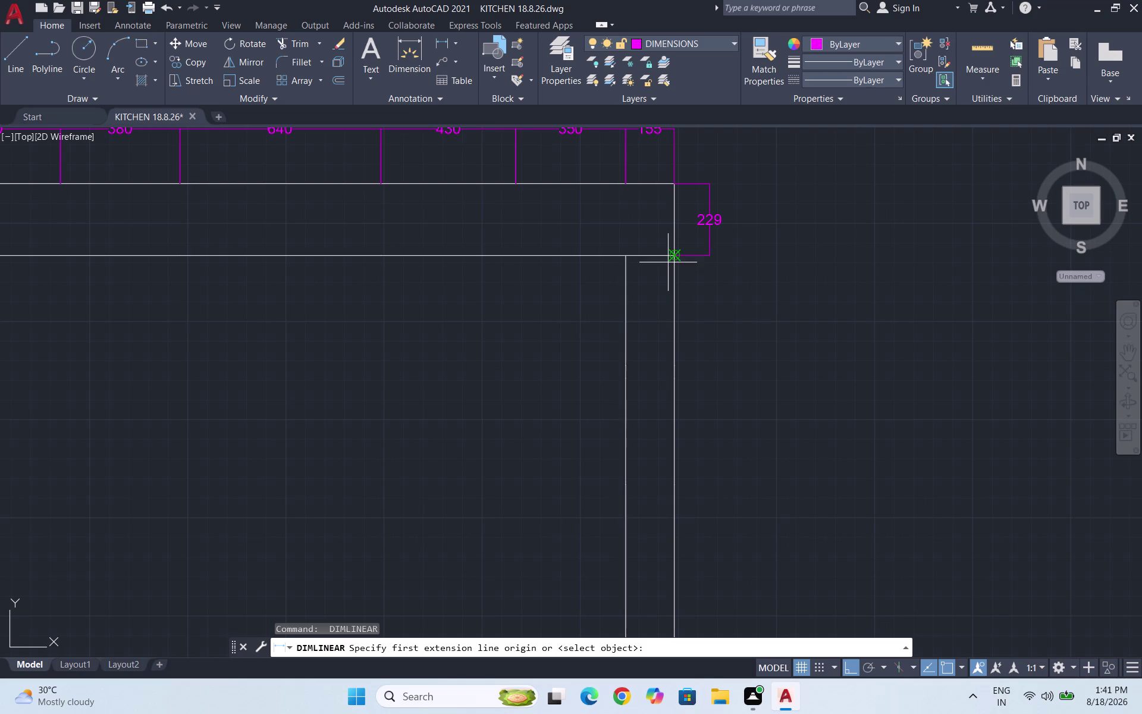
click(674, 256)
scroll(down, 3)
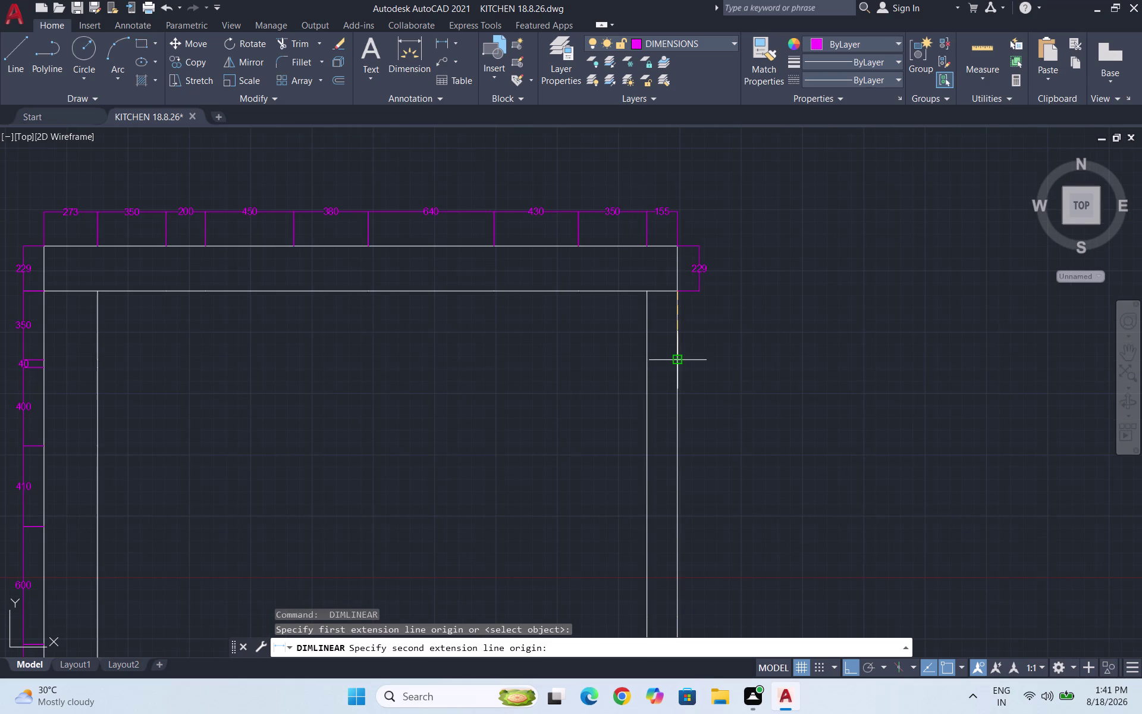
click(681, 362)
click(701, 291)
Continue the right-wall chain with the short 40 and the 340 dimensions.
key(space)
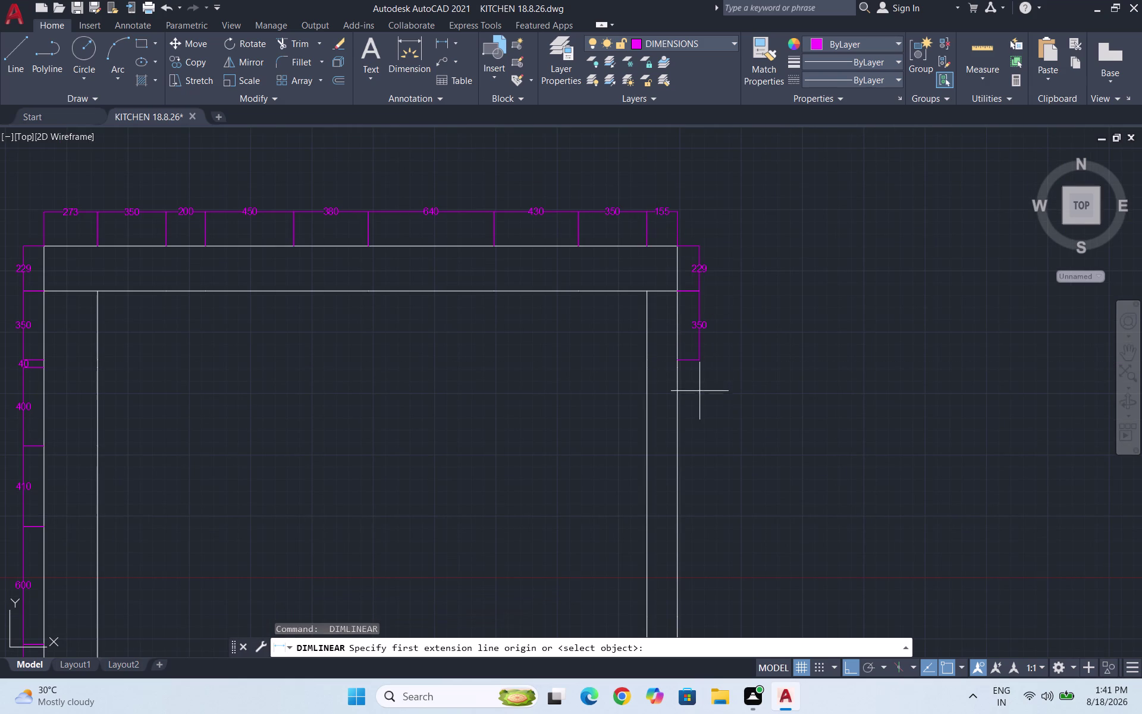
click(676, 361)
click(675, 367)
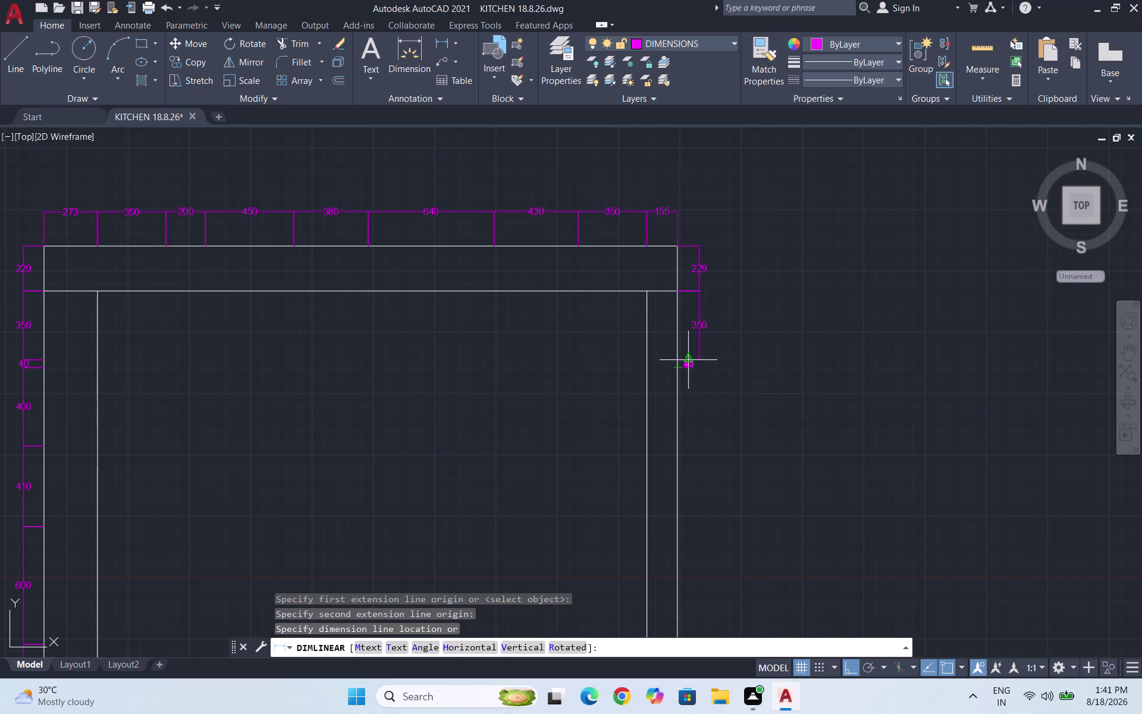
scroll(up, 3)
click(678, 366)
key(space)
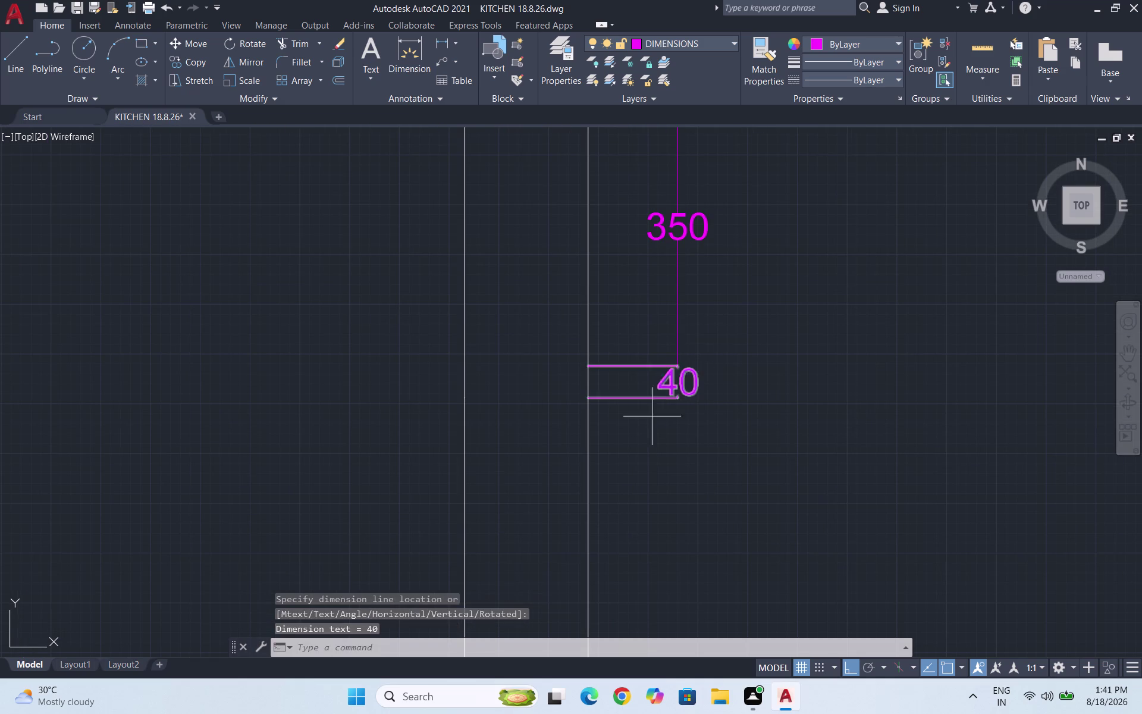
click(590, 398)
scroll(down, 3)
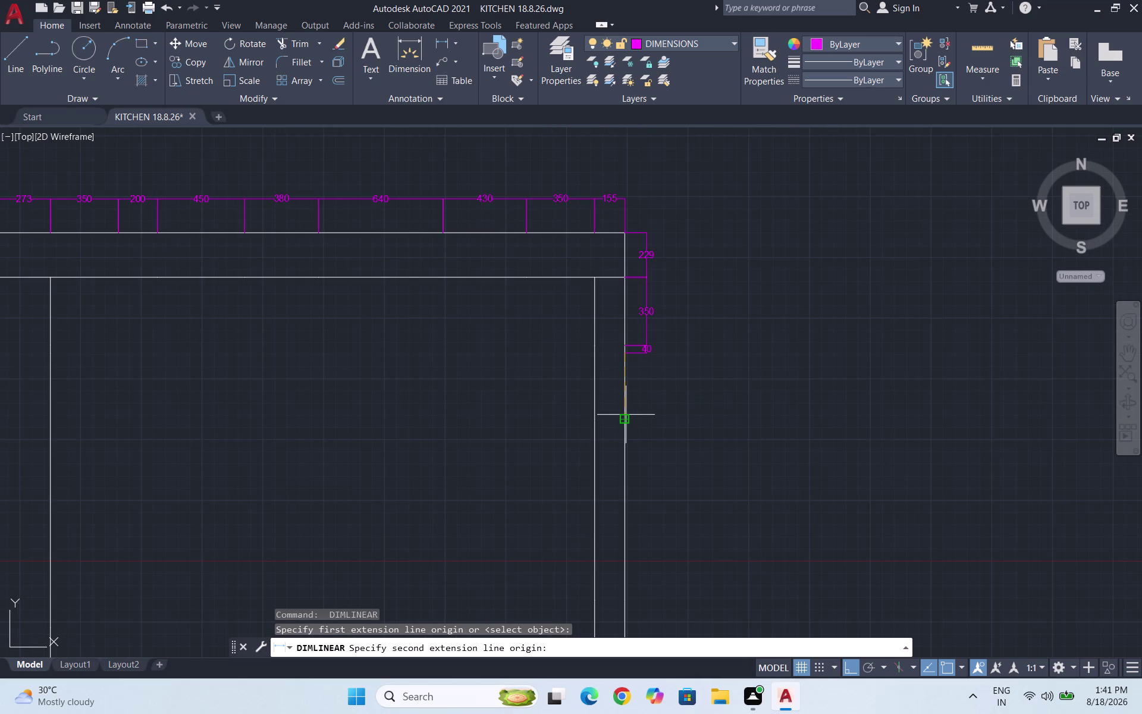
click(626, 415)
scroll(up, 3)
scroll(up, 3)
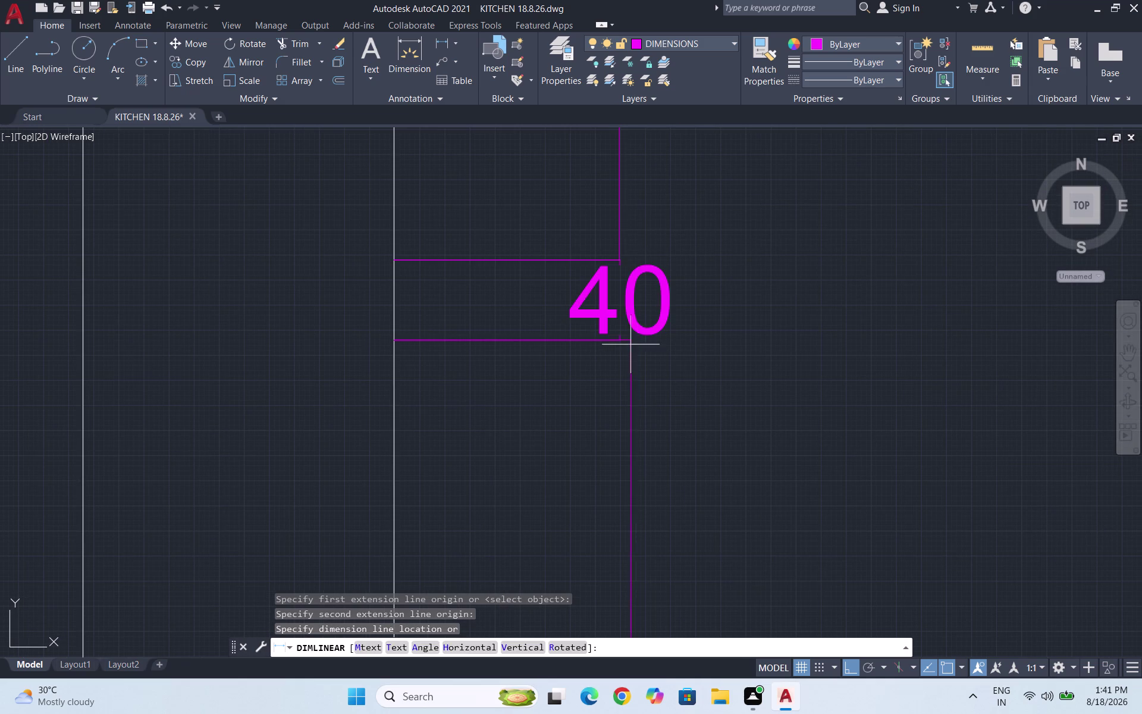
click(621, 336)
scroll(down, 3)
Add the 930 and 740 dimensions down to the door opening.
key(space)
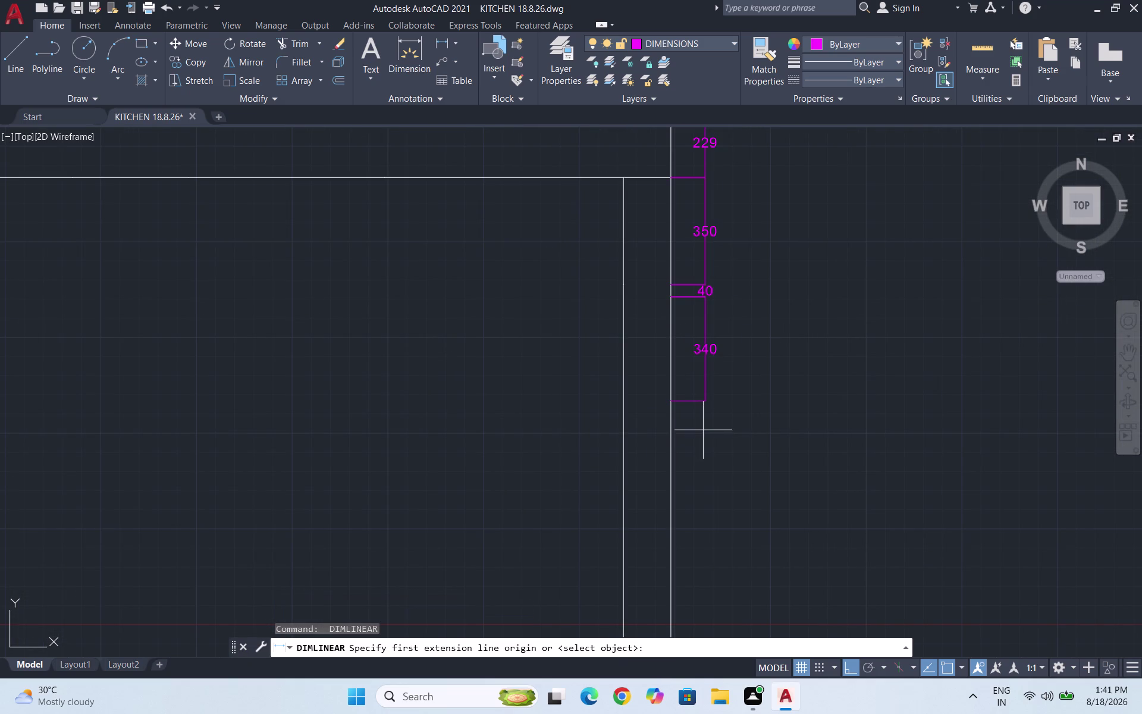
click(672, 403)
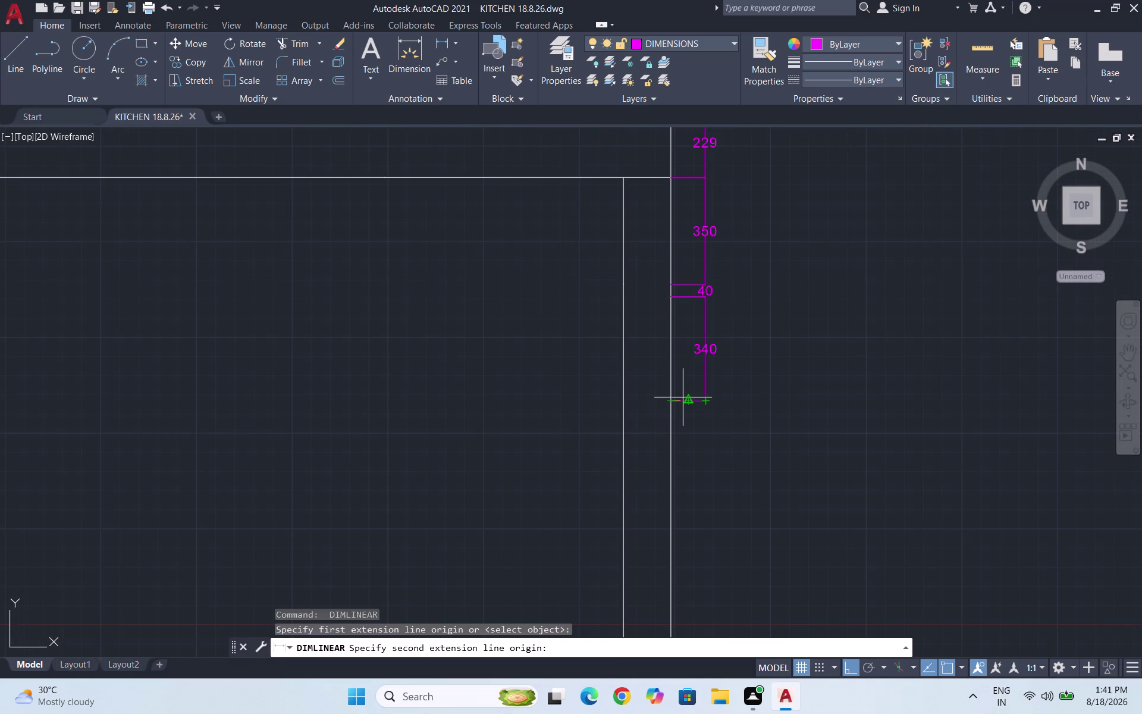
scroll(down, 3)
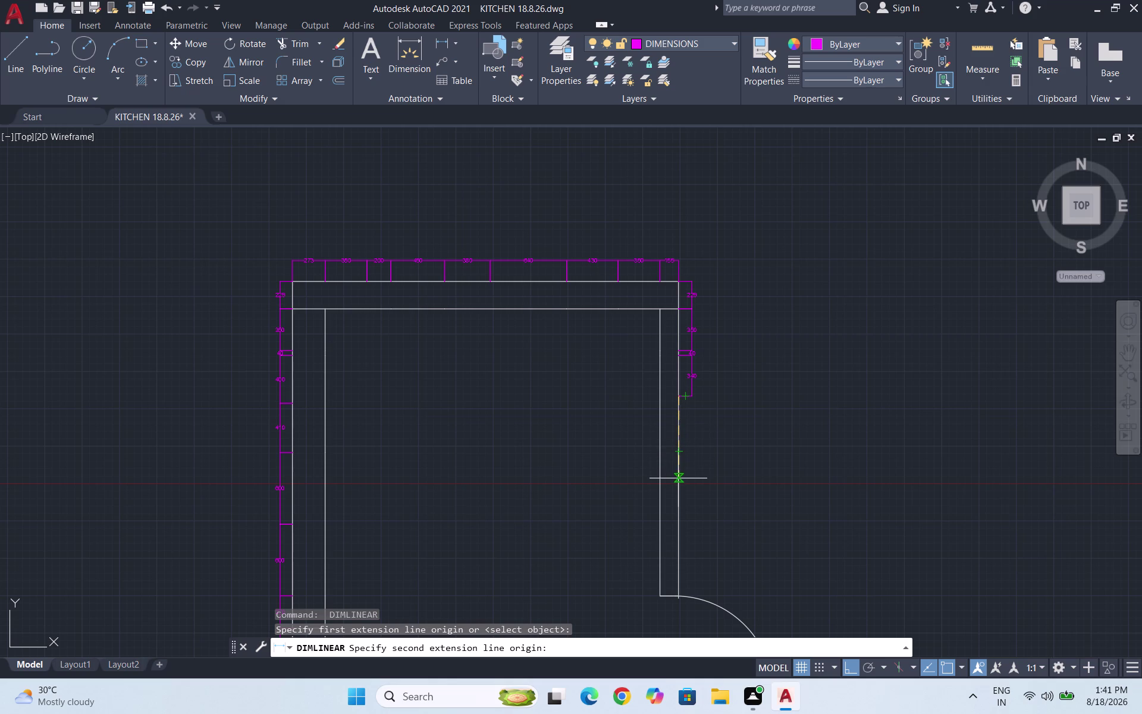
click(678, 510)
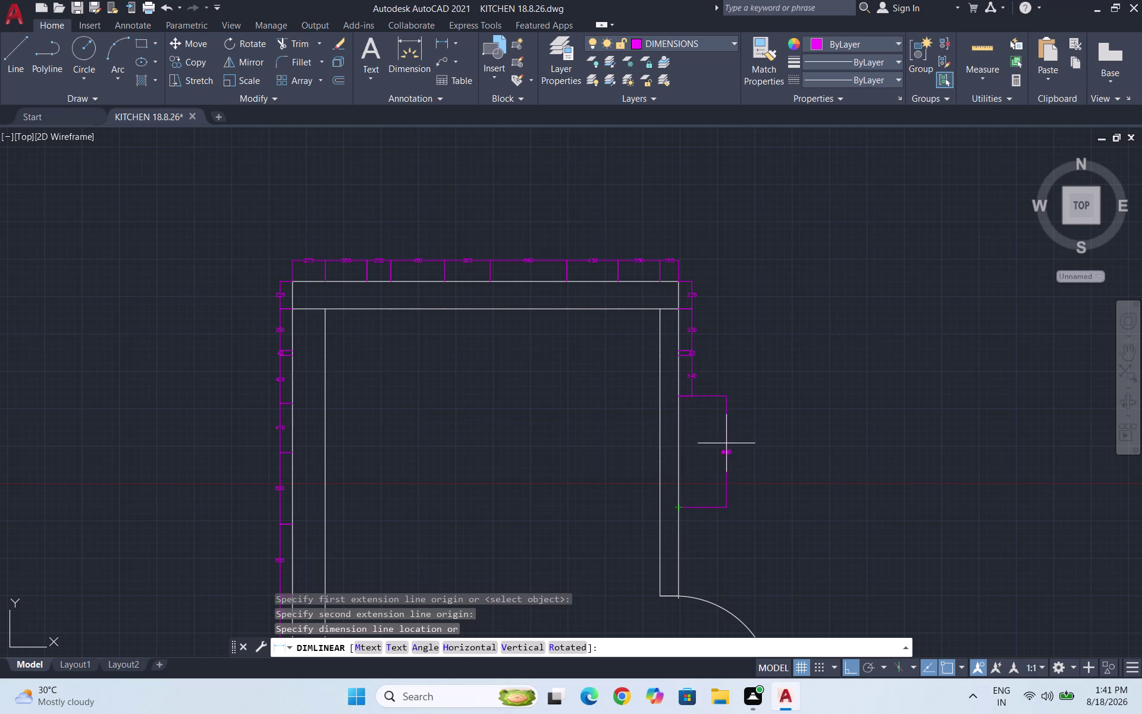
scroll(up, 3)
click(663, 406)
scroll(down, 3)
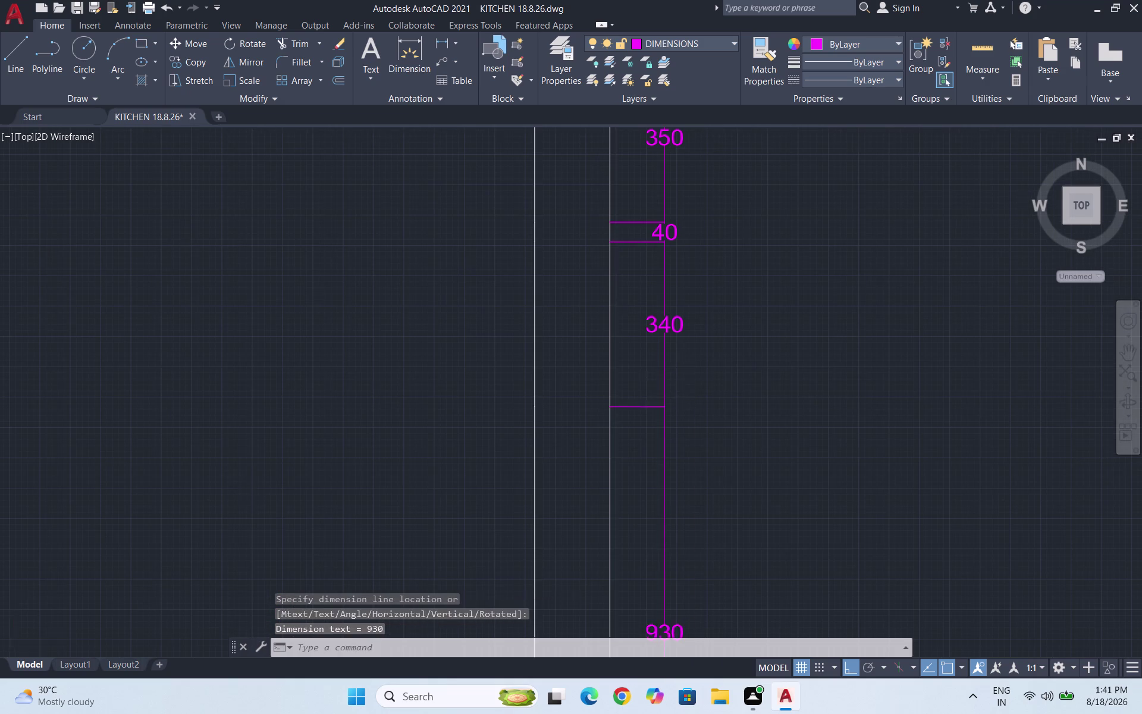
scroll(down, 3)
key(space)
scroll(up, 3)
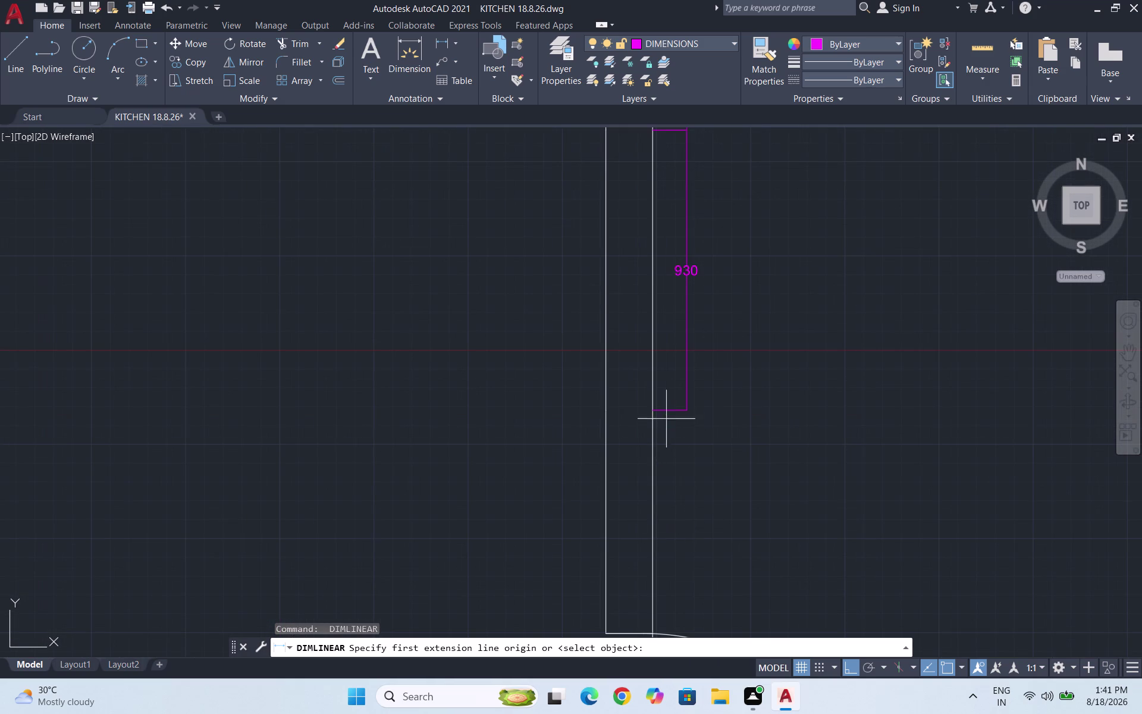
click(652, 412)
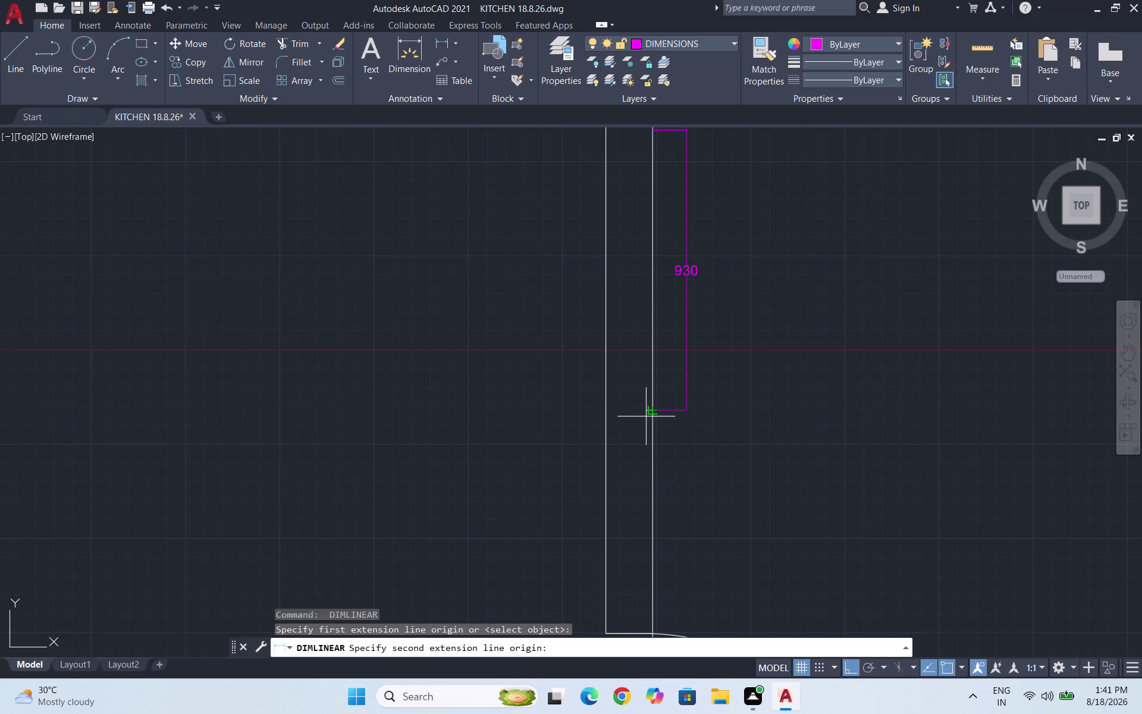
scroll(down, 3)
scroll(down, 3)
scroll(up, 3)
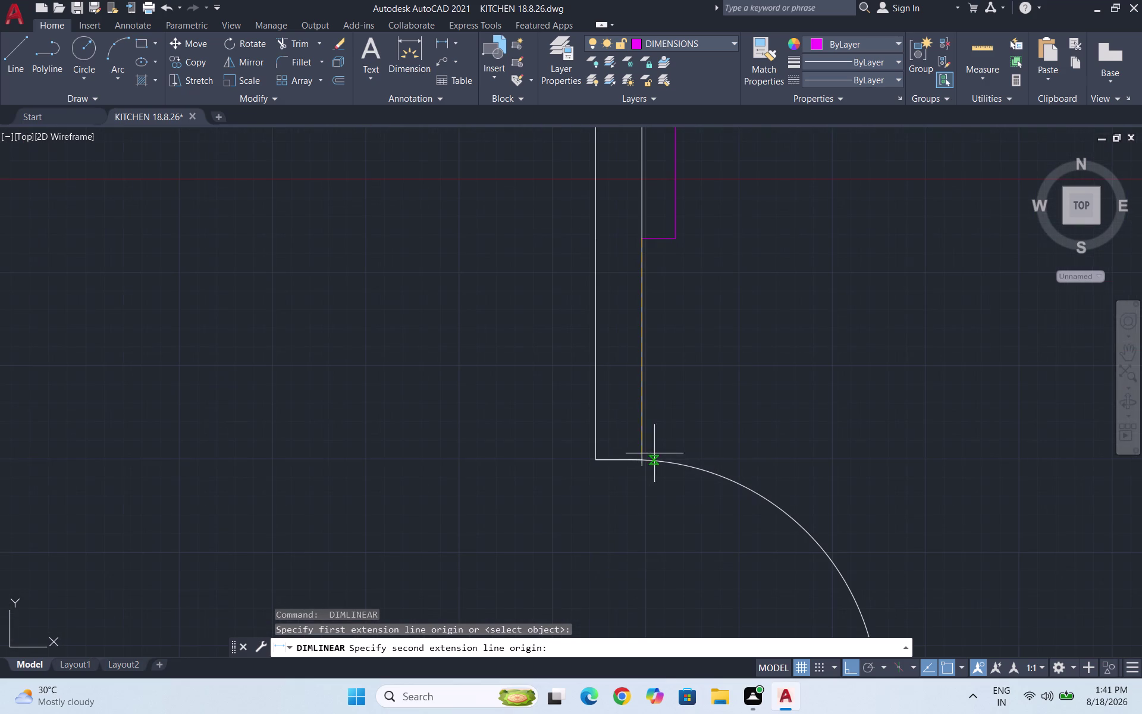
click(641, 459)
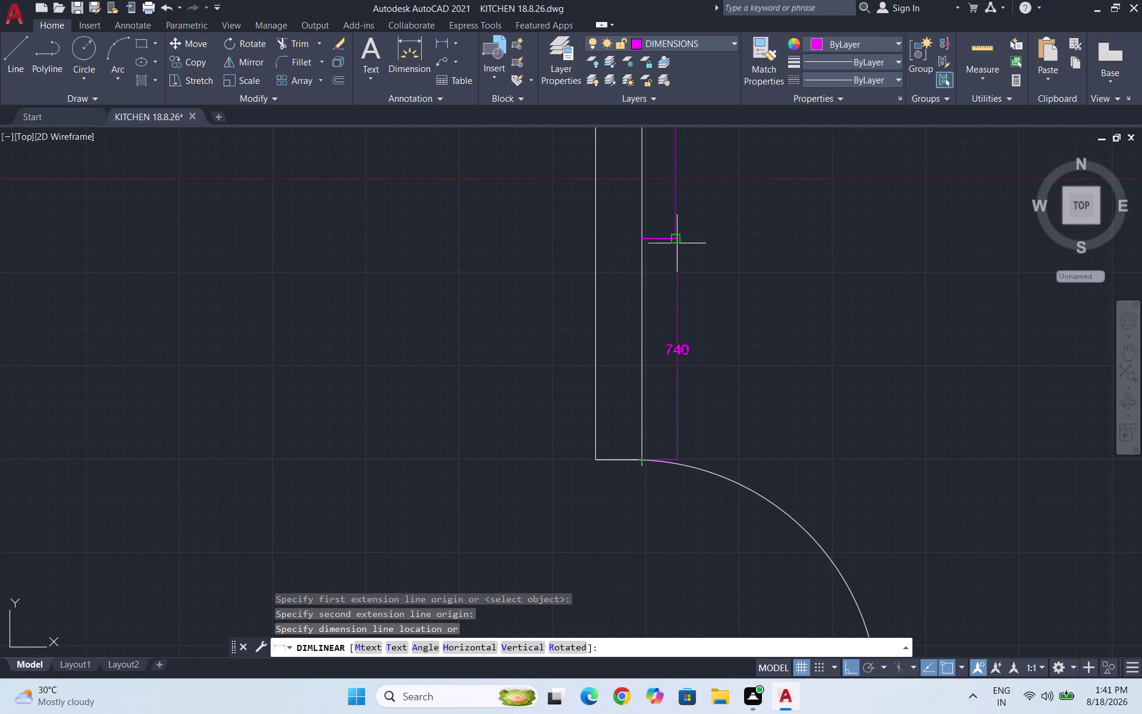
click(674, 238)
Dimension the 825 door opening from jamb to jamb in line with the chain.
key(space)
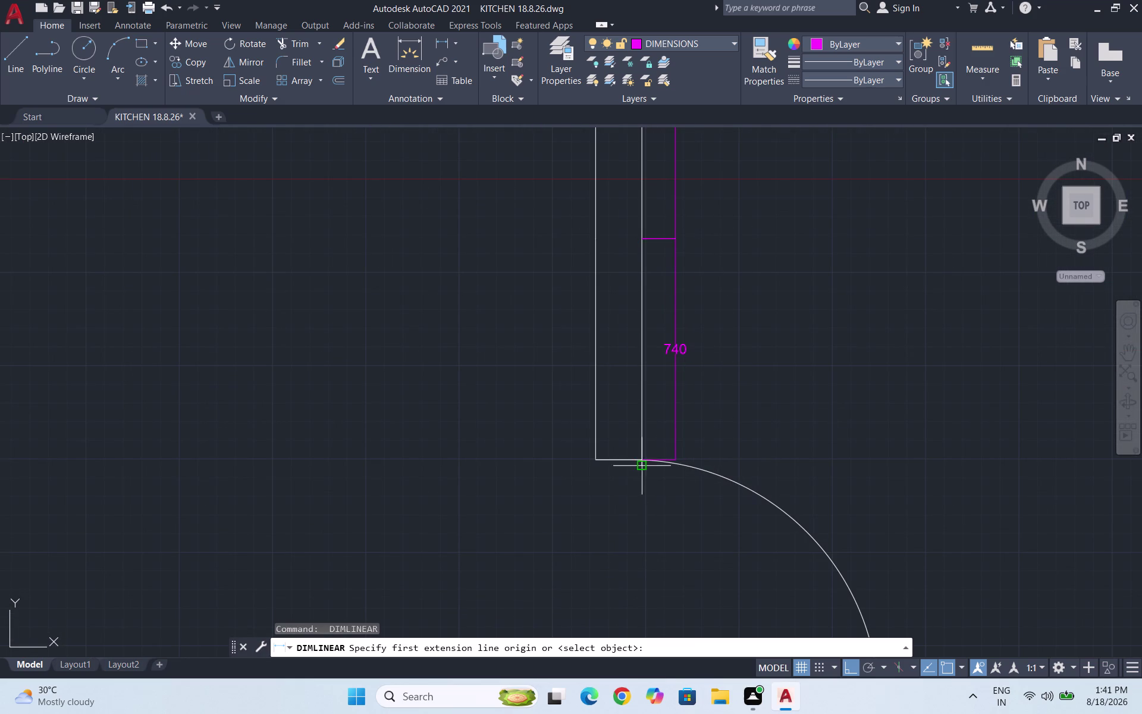
scroll(up, 3)
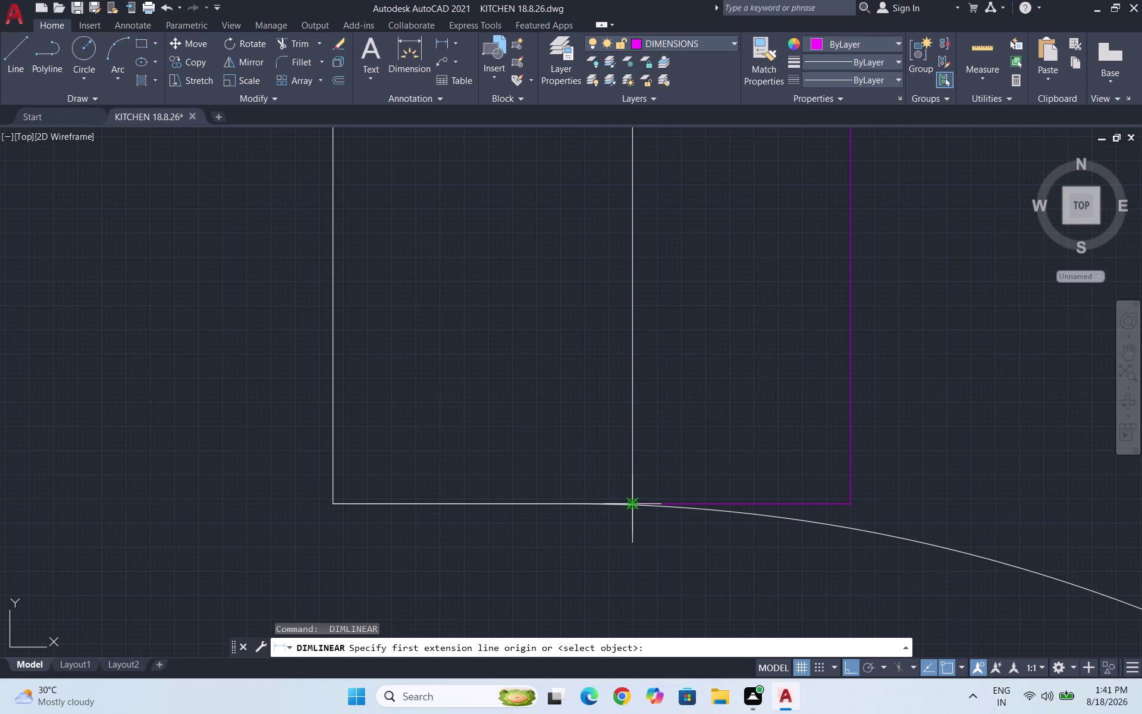
drag(634, 501, 635, 494)
scroll(down, 3)
scroll(down, 3)
scroll(up, 3)
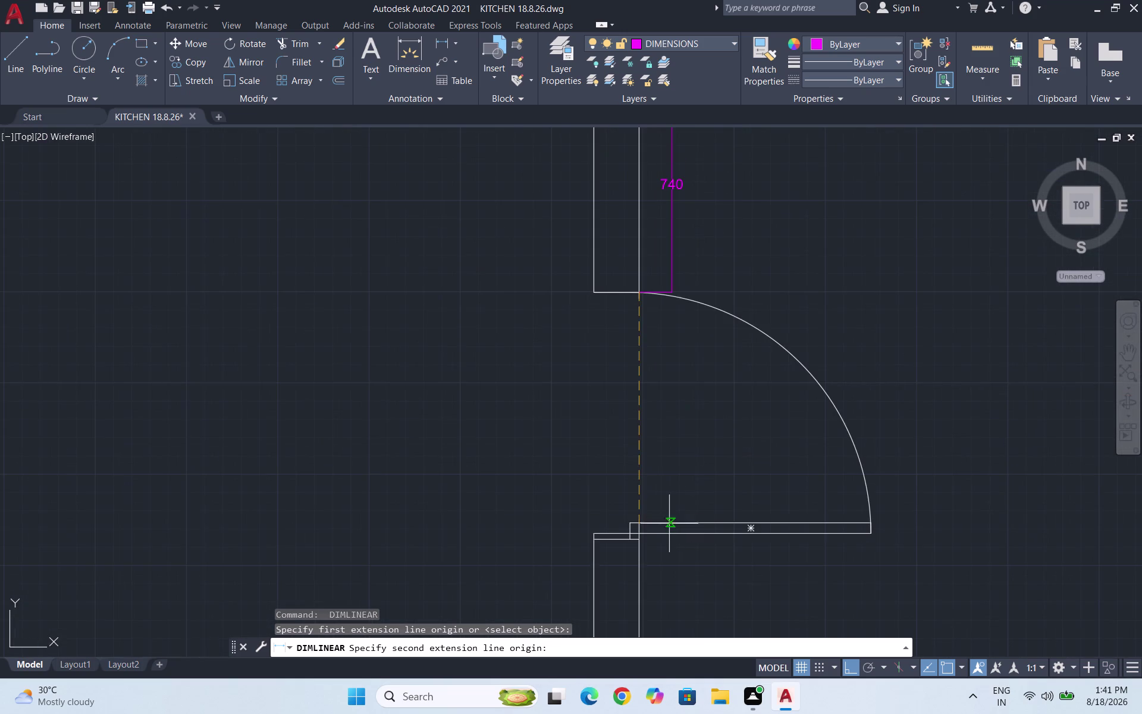
scroll(up, 3)
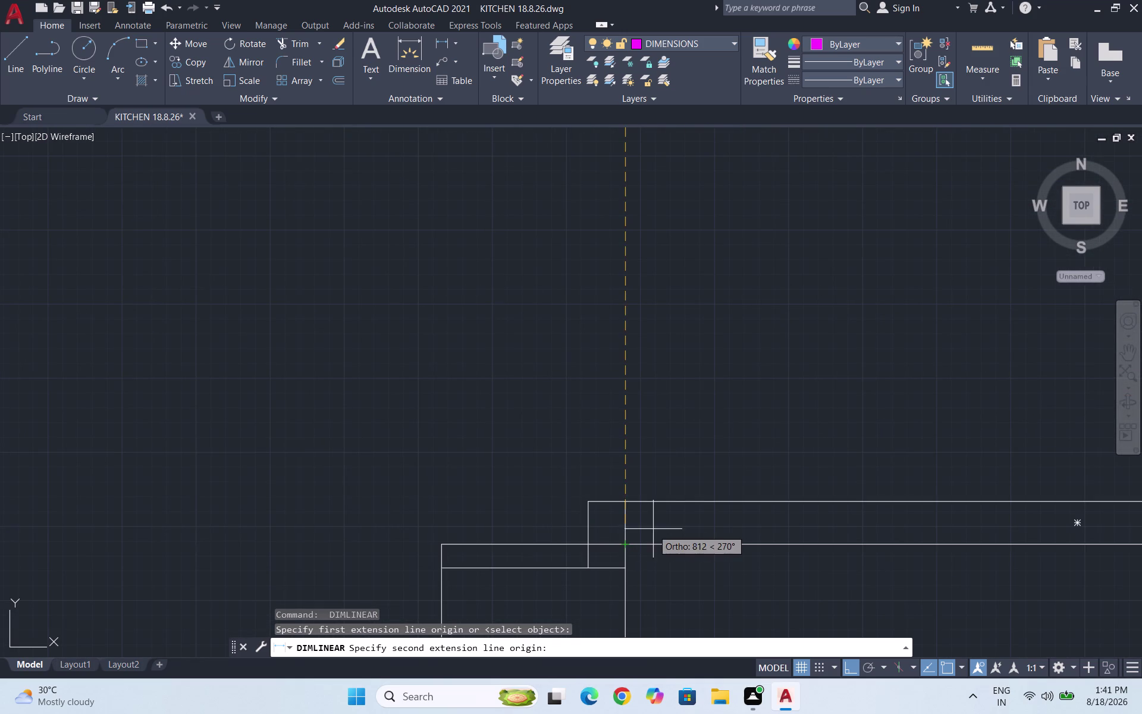
click(623, 542)
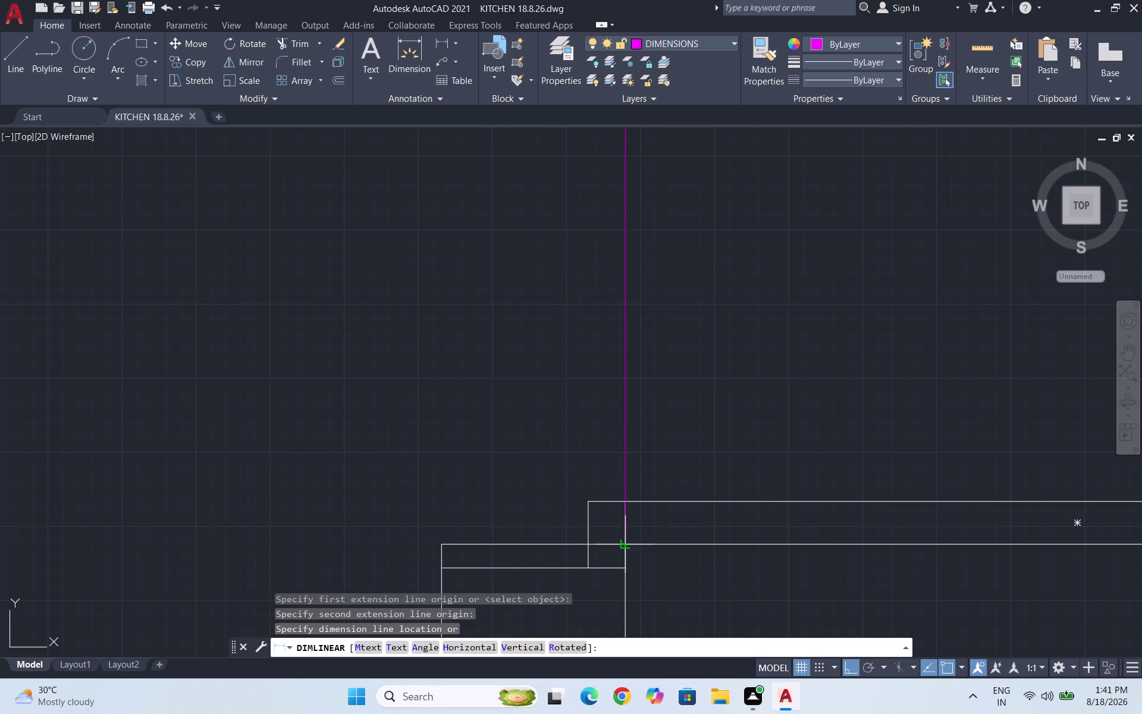
scroll(down, 3)
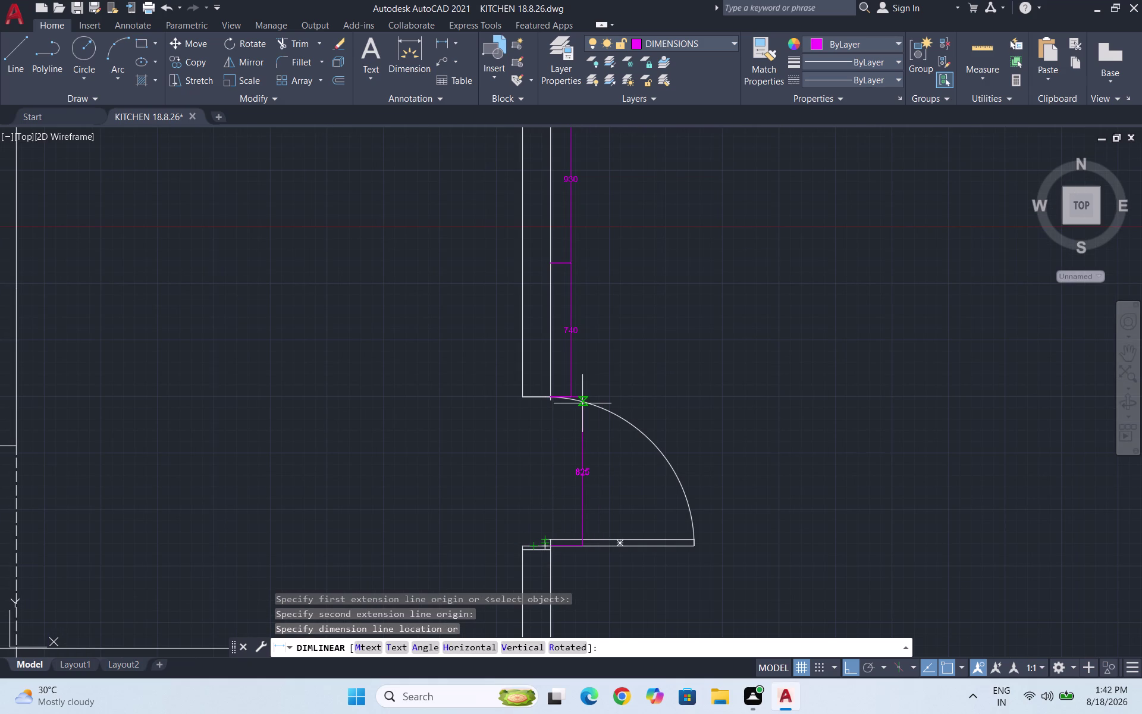
scroll(up, 3)
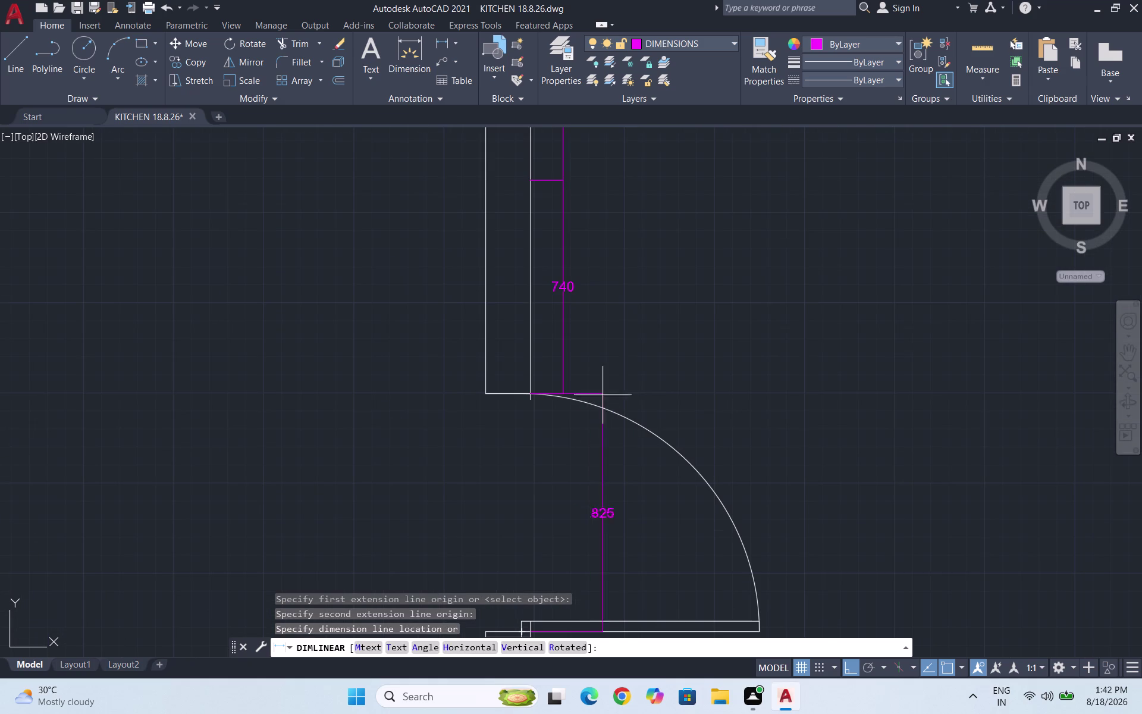
click(645, 395)
scroll(down, 3)
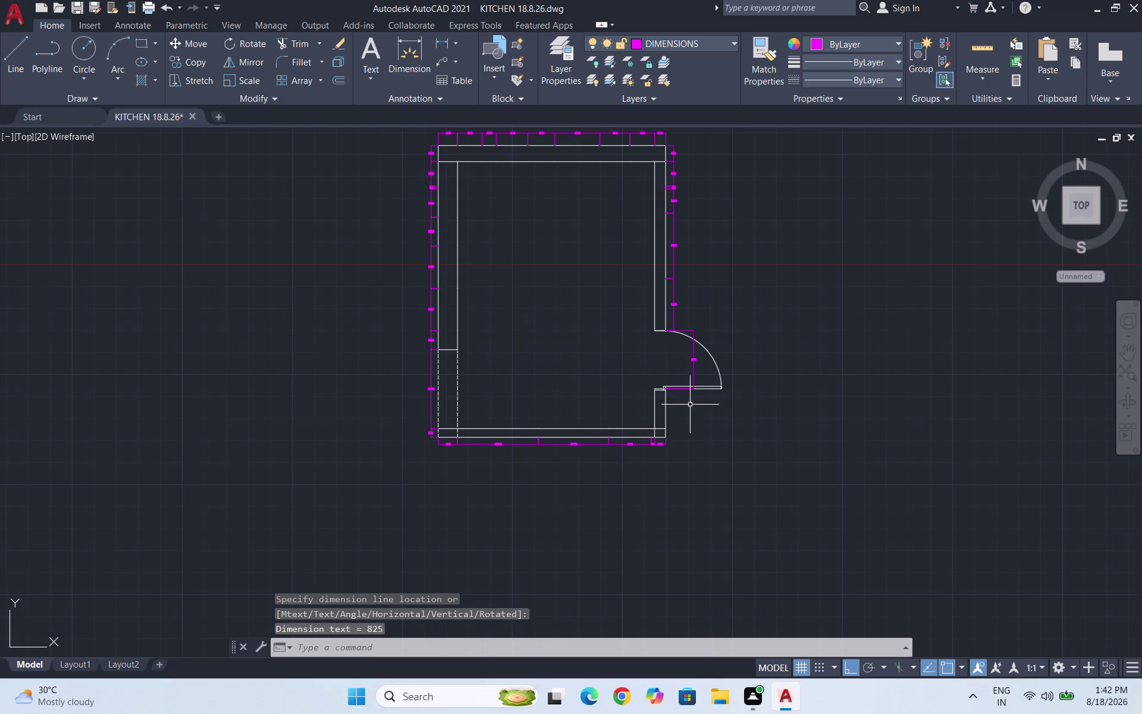
Place a 565 dimension below the door opening.
key(space)
scroll(up, 3)
scroll(up, 3)
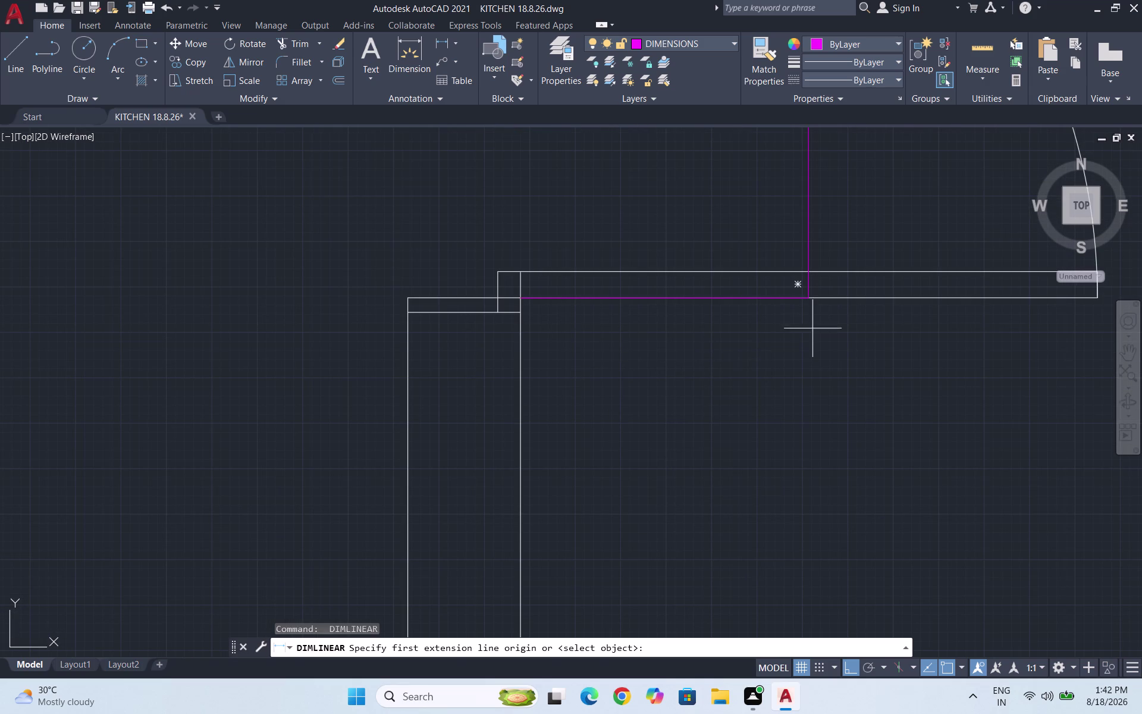
click(811, 295)
scroll(down, 3)
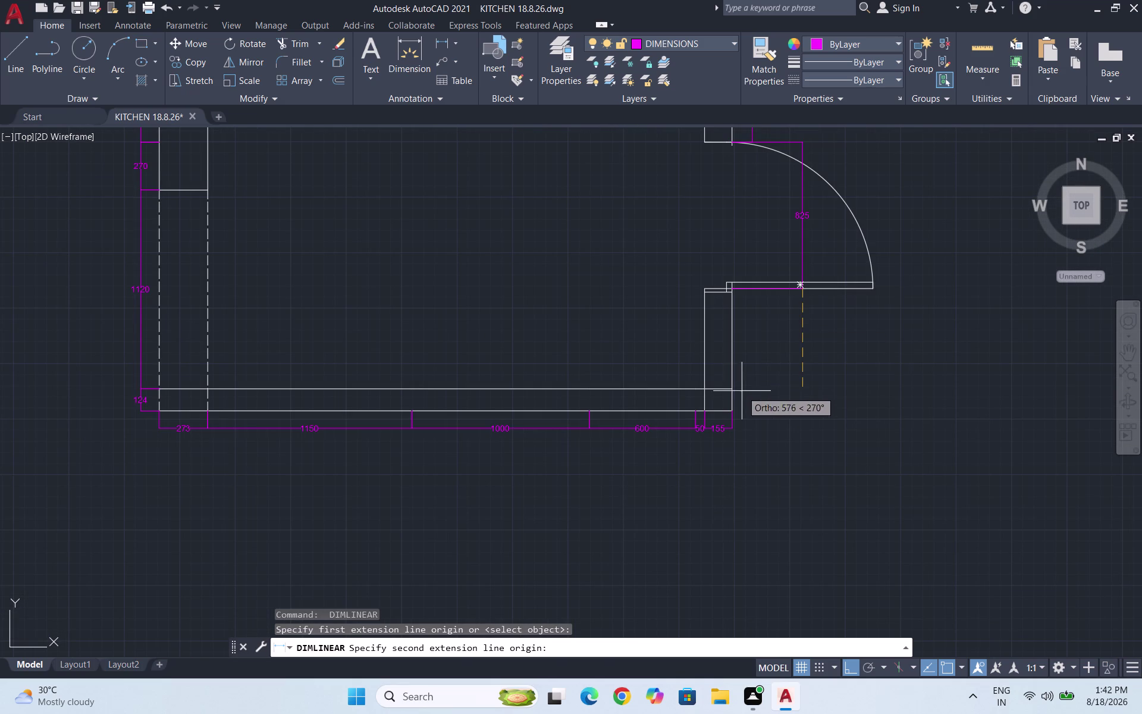
click(803, 389)
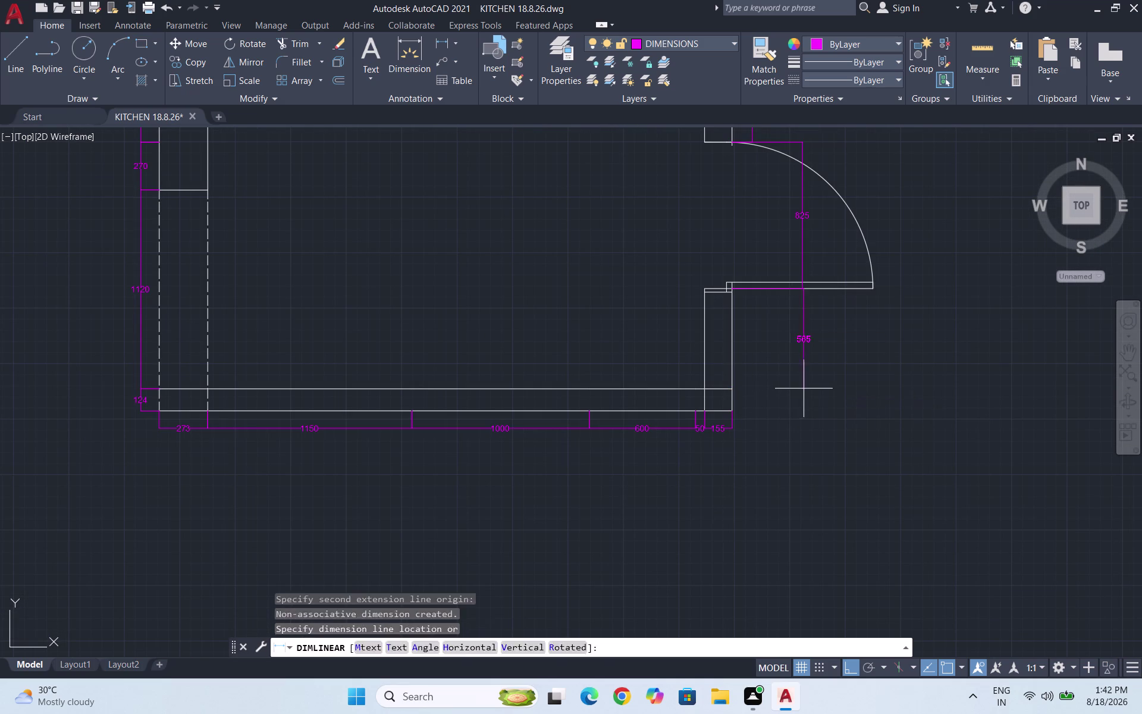
click(804, 292)
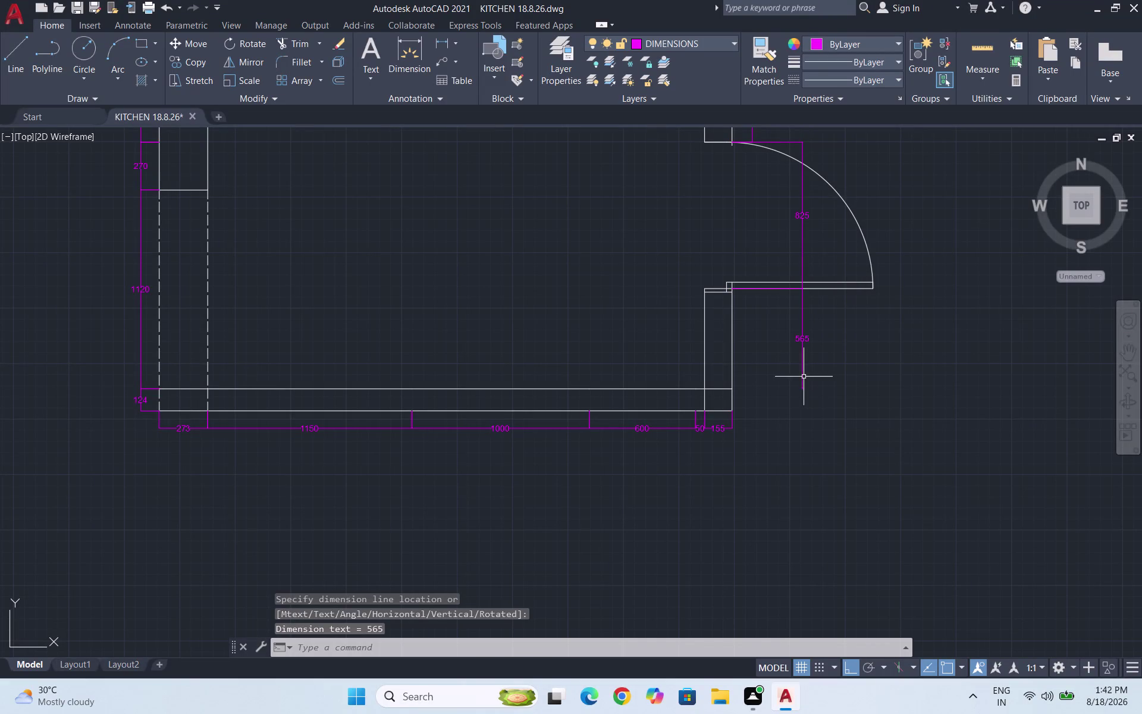
Select and delete the stray 565 dimension.
scroll(up, 3)
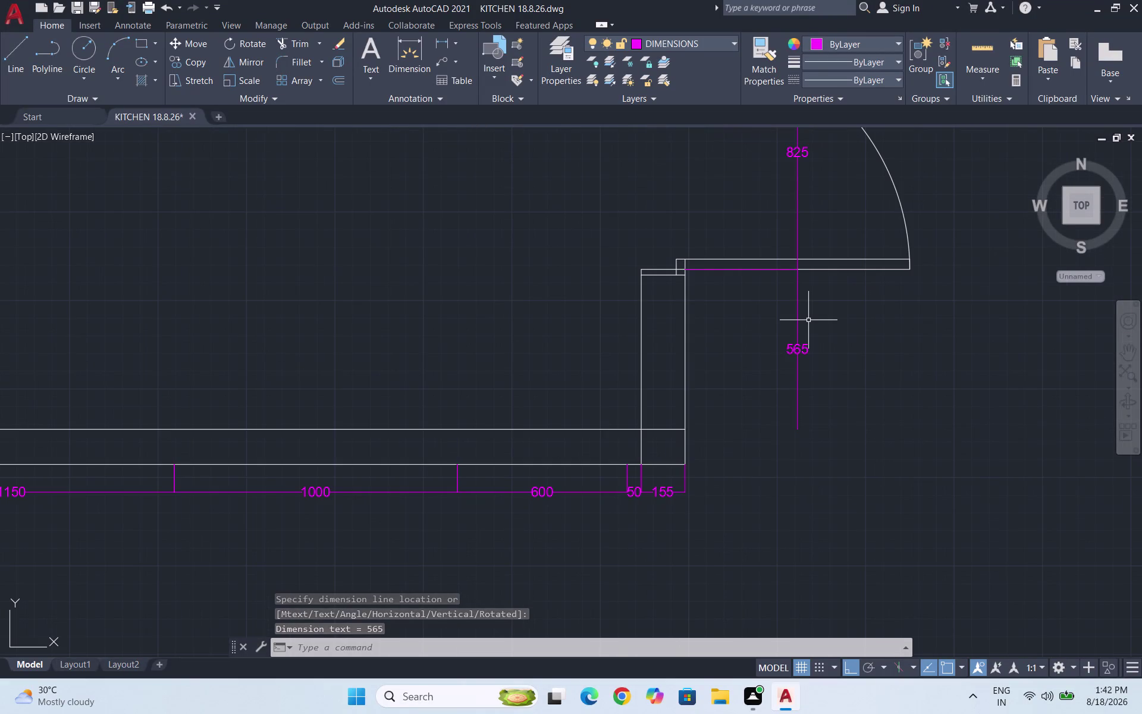
scroll(up, 3)
click(830, 346)
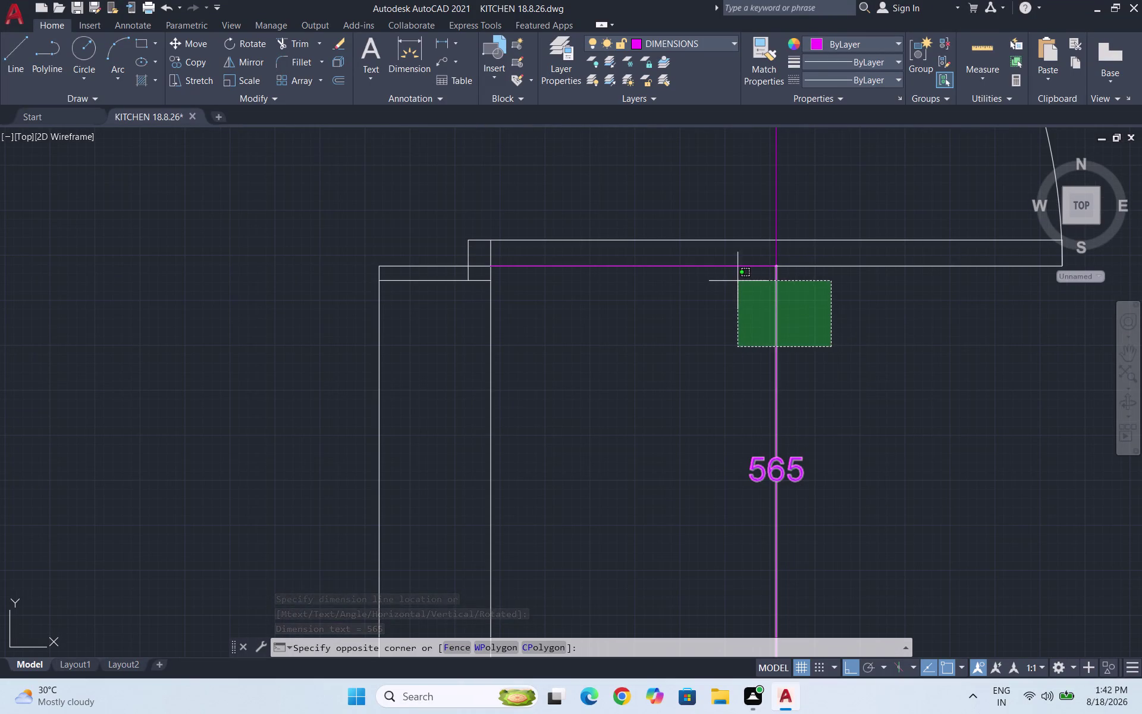
click(733, 275)
key(Delete)
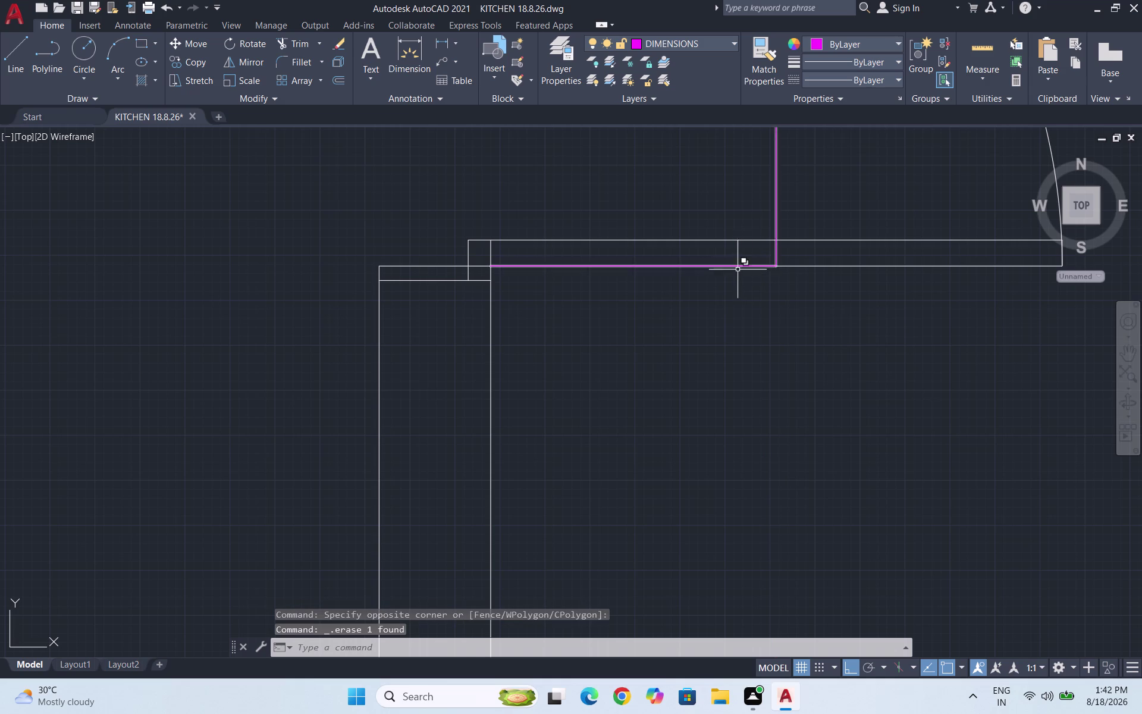
scroll(down, 3)
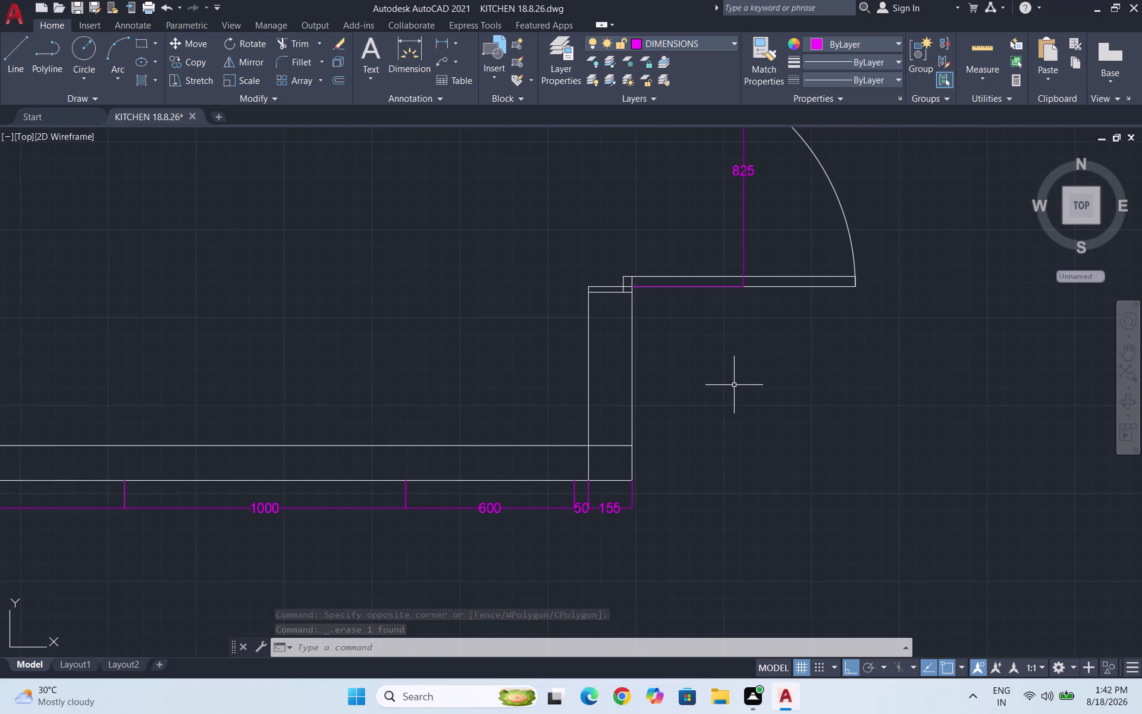
click(440, 40)
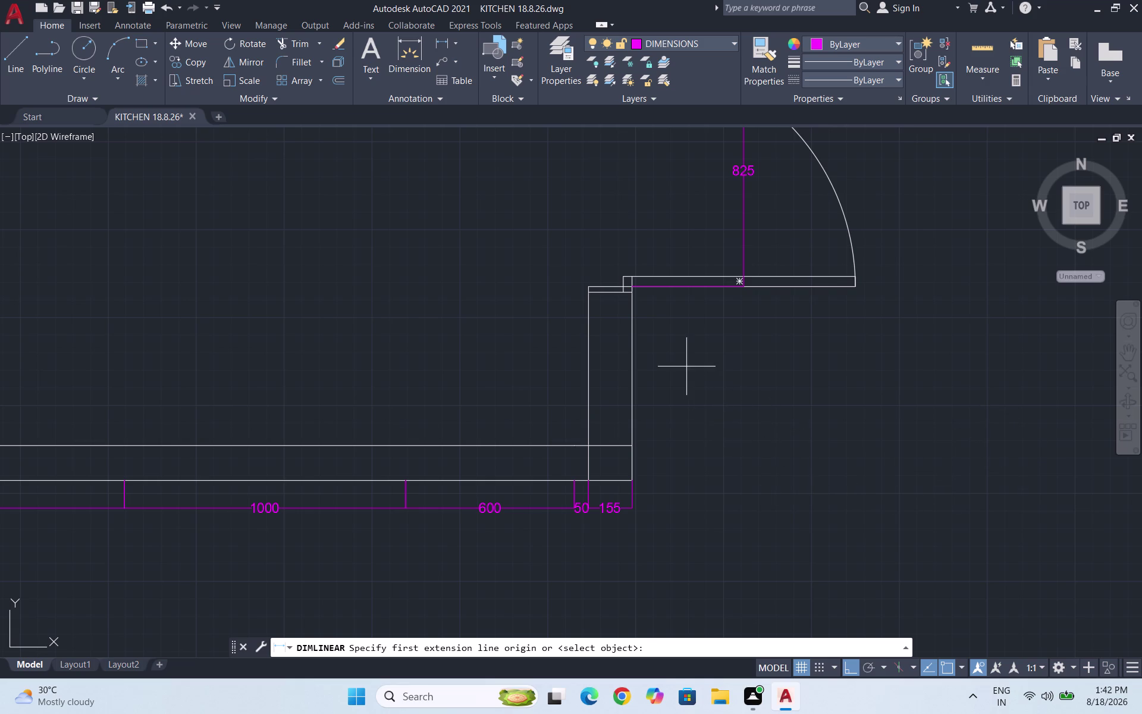
Cancel the unwanted 669 dimension started at the wall's lower corner.
scroll(up, 3)
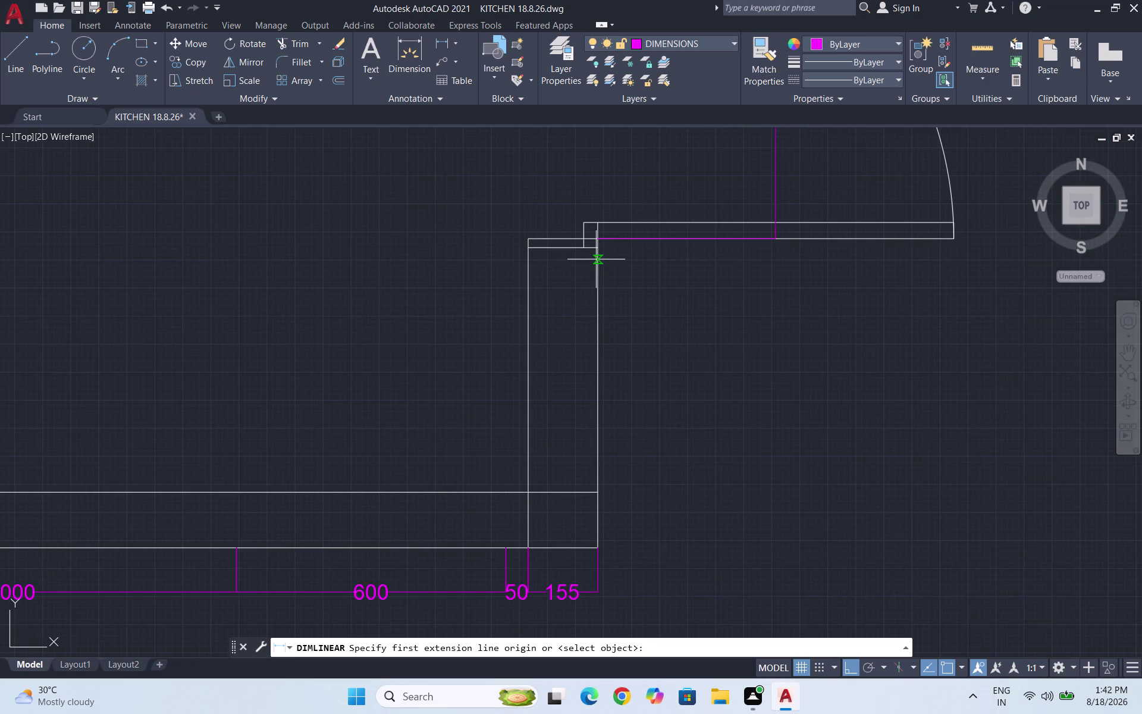
scroll(down, 3)
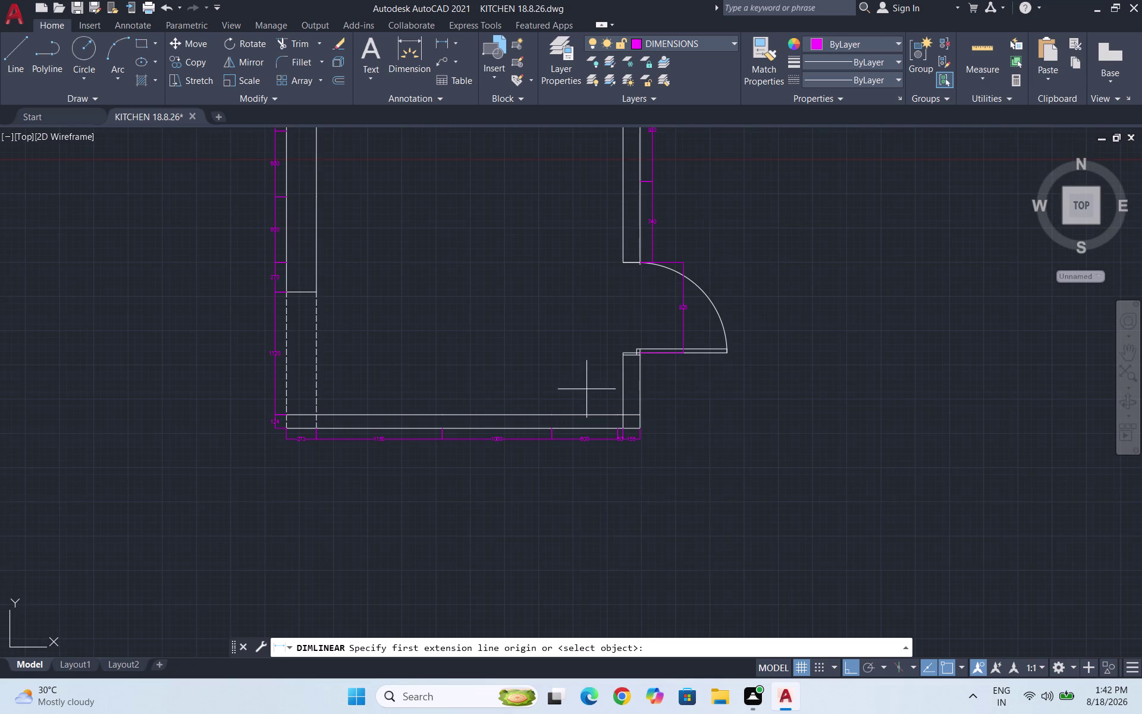
scroll(up, 3)
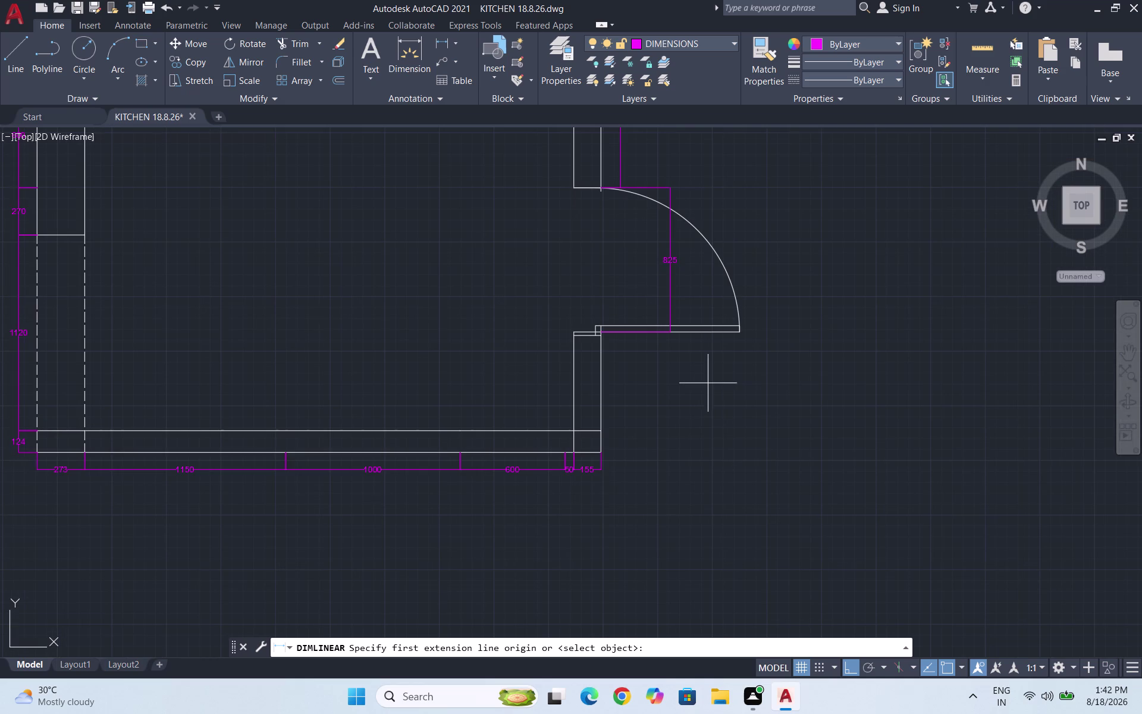
scroll(up, 3)
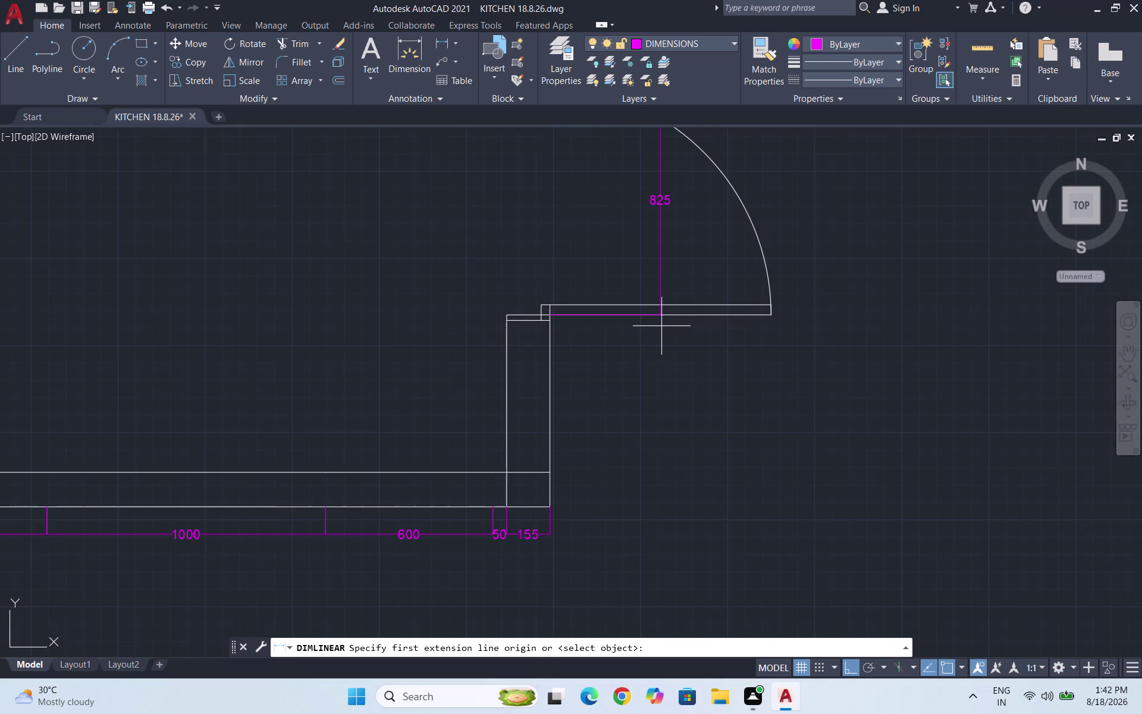
scroll(up, 3)
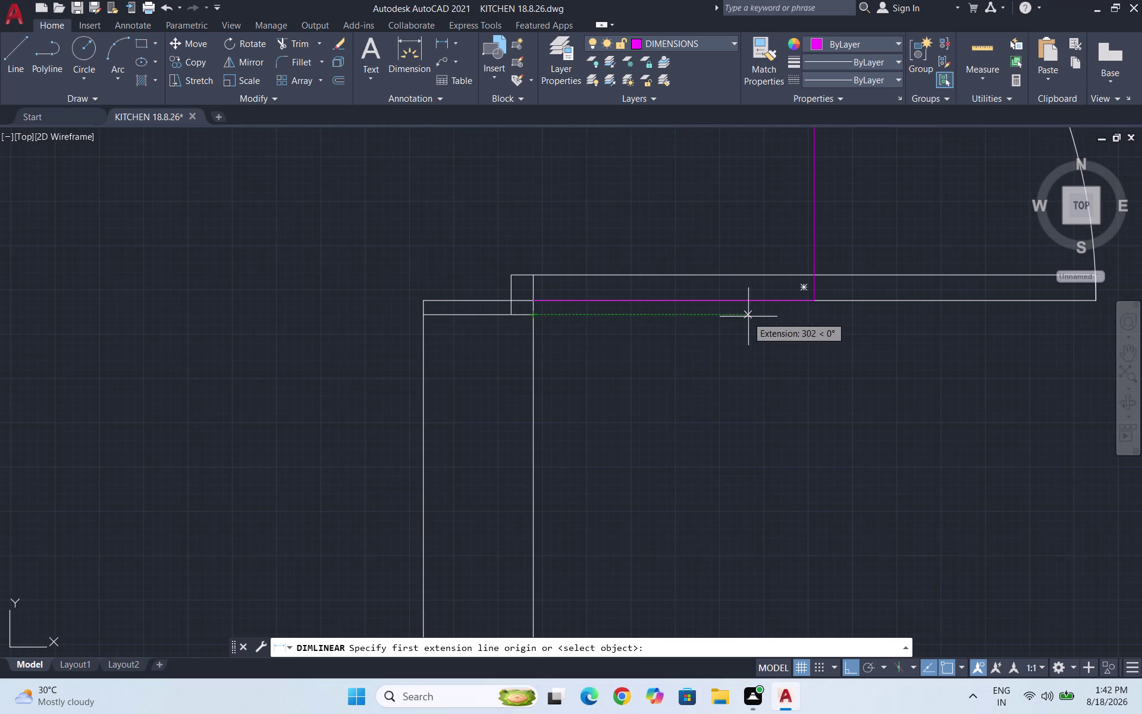
click(814, 315)
scroll(down, 3)
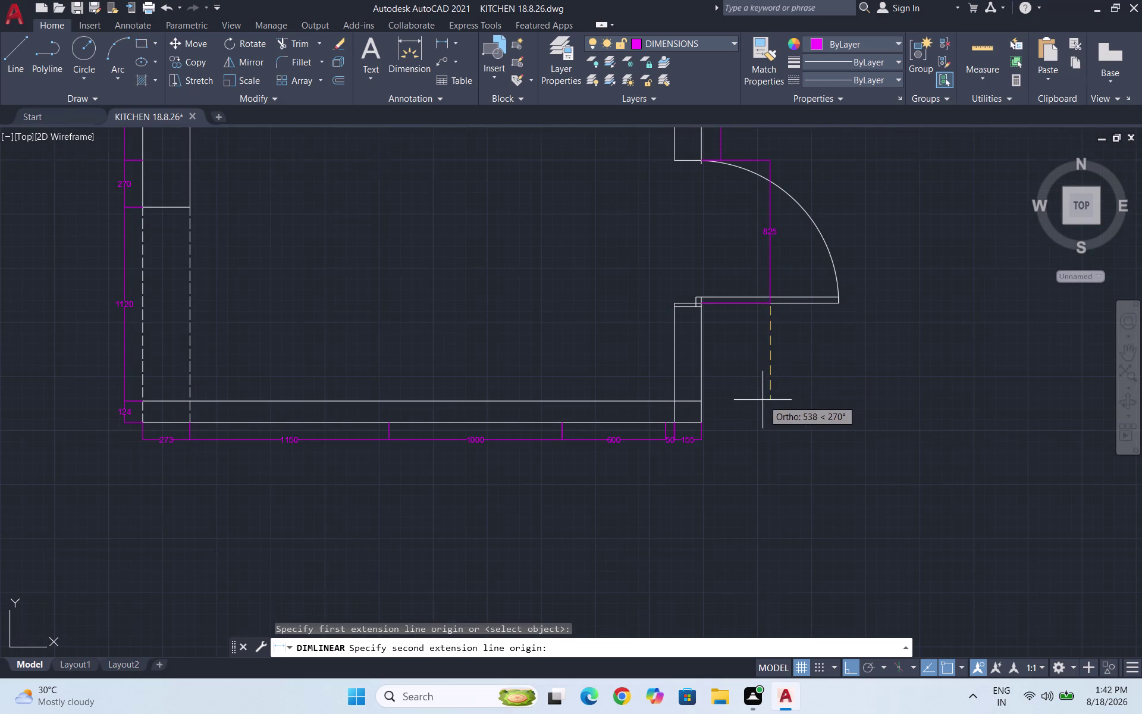
scroll(up, 3)
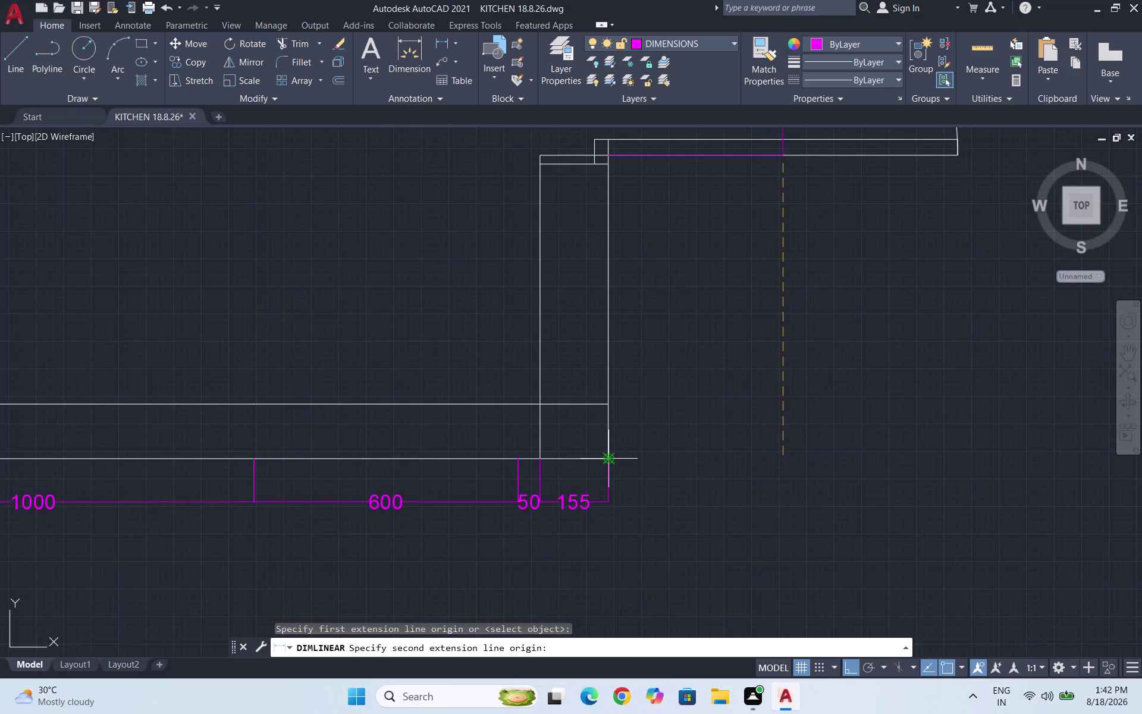
click(784, 459)
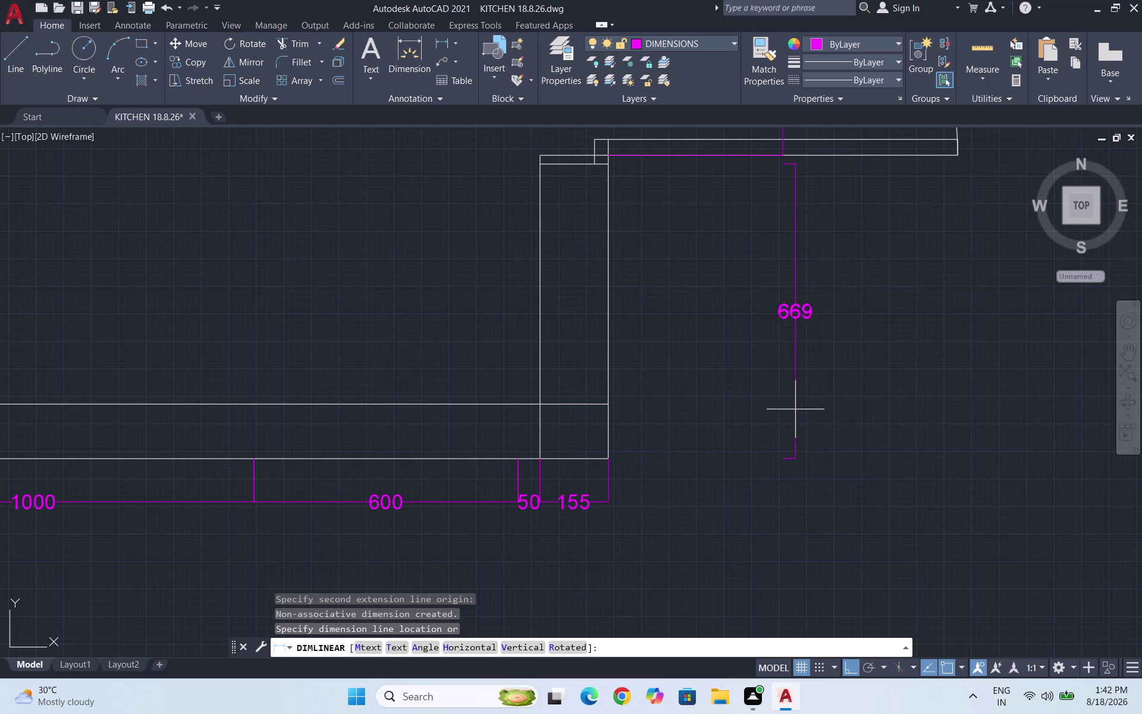
key(Escape)
key(Escape)
key(Escape)
key(Escape)
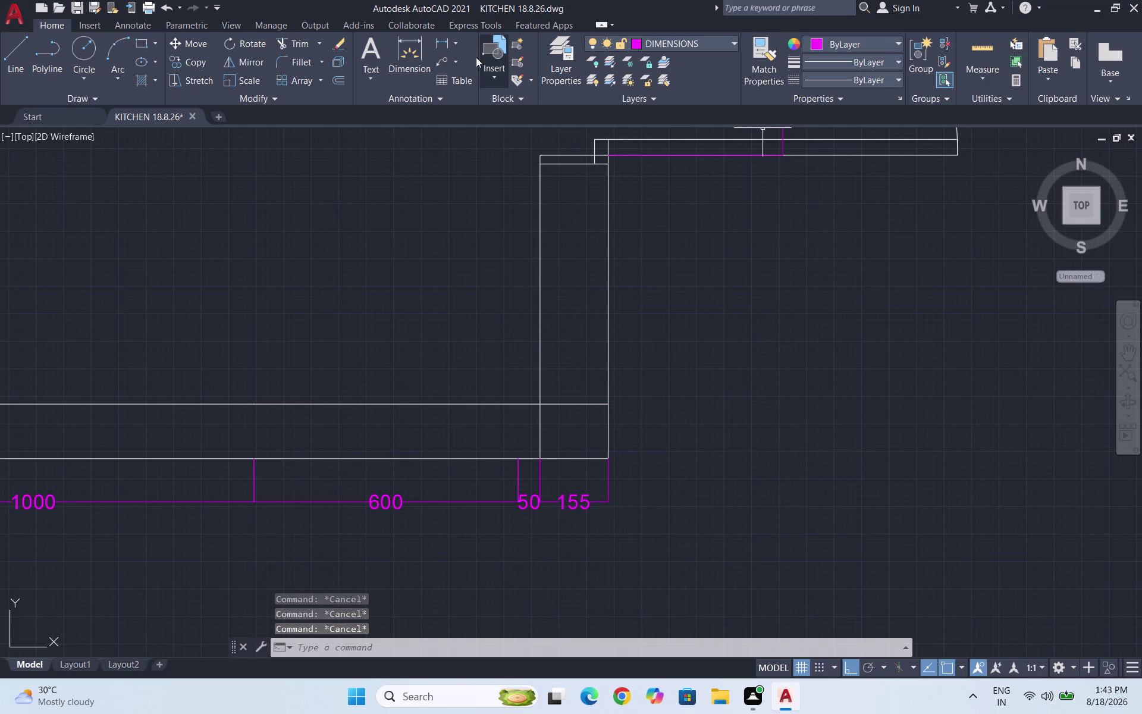
Add the 545 dimension from the lower door jamb, in line with 825, and save.
click(444, 38)
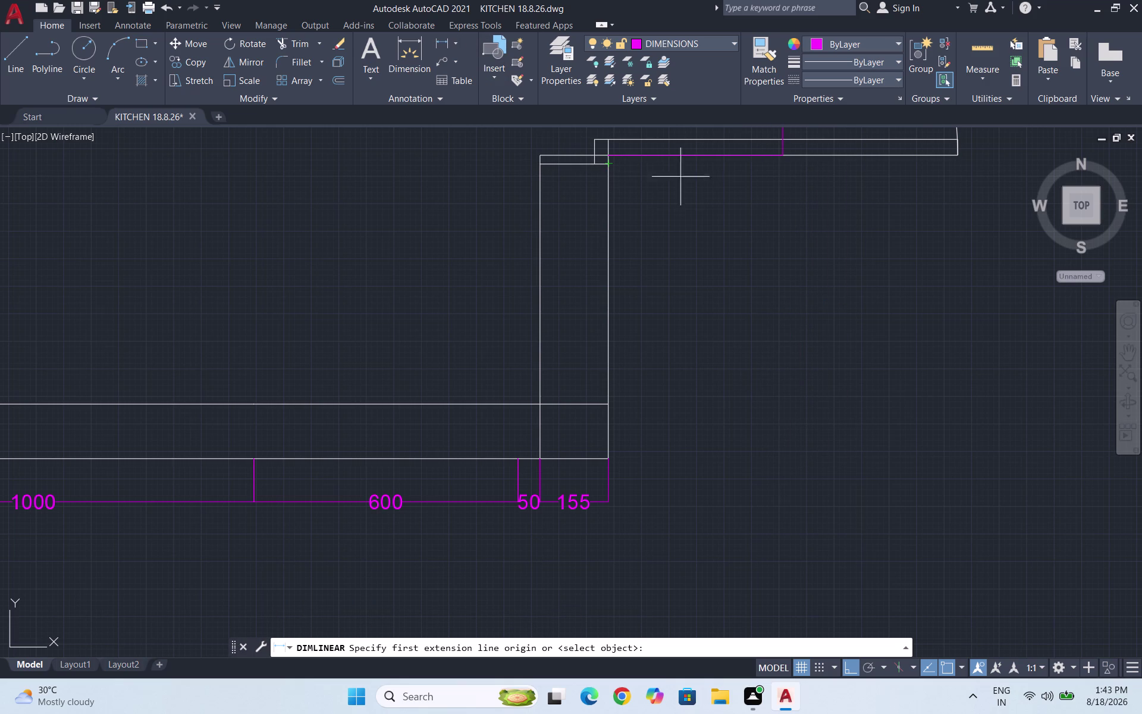
click(784, 165)
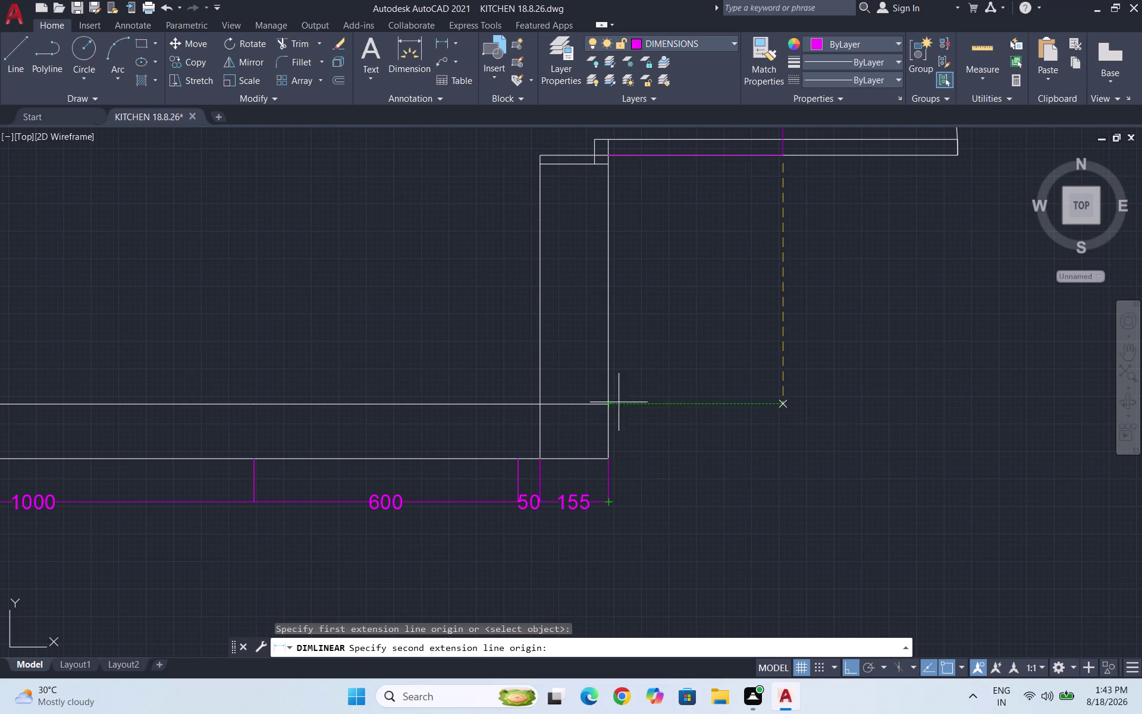
click(784, 403)
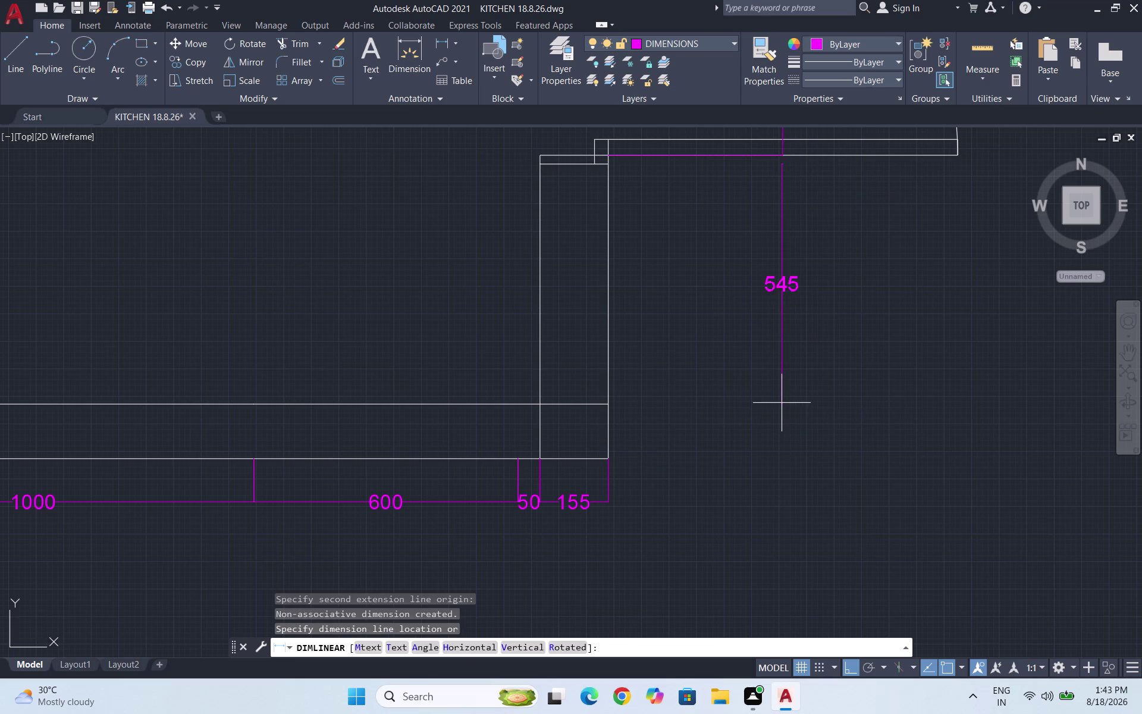
click(782, 403)
scroll(down, 3)
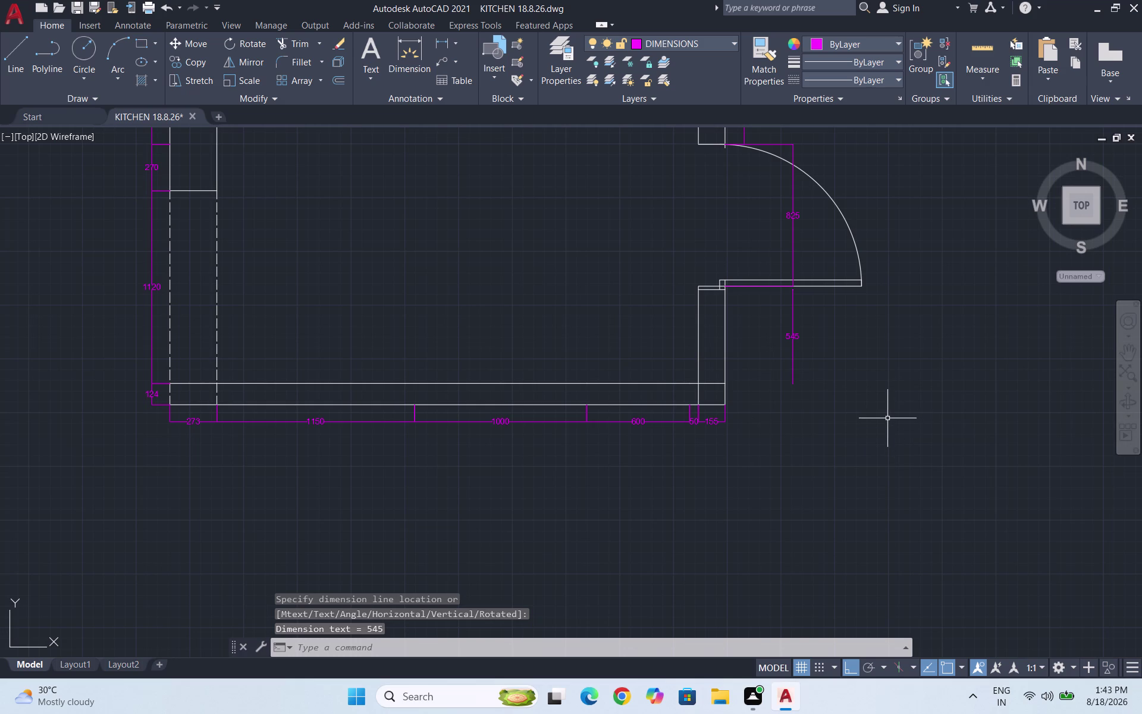
key(ctrl+s)
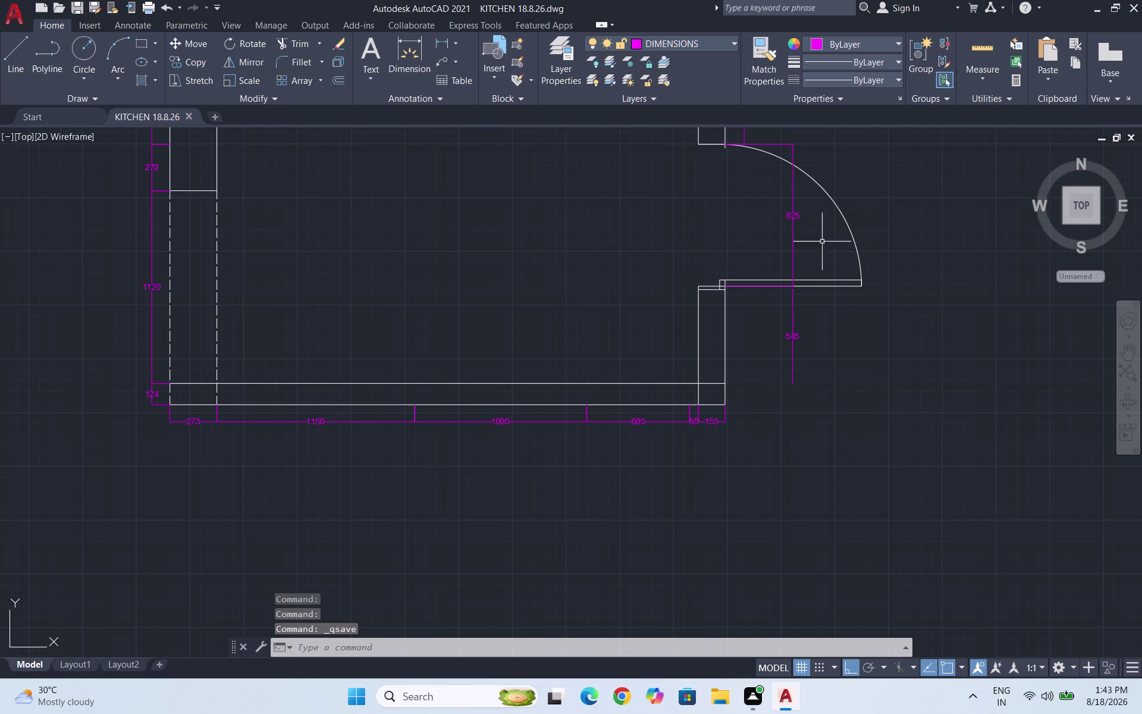
Cancel the duplicate 545 dimension below the door opening.
click(438, 43)
scroll(up, 3)
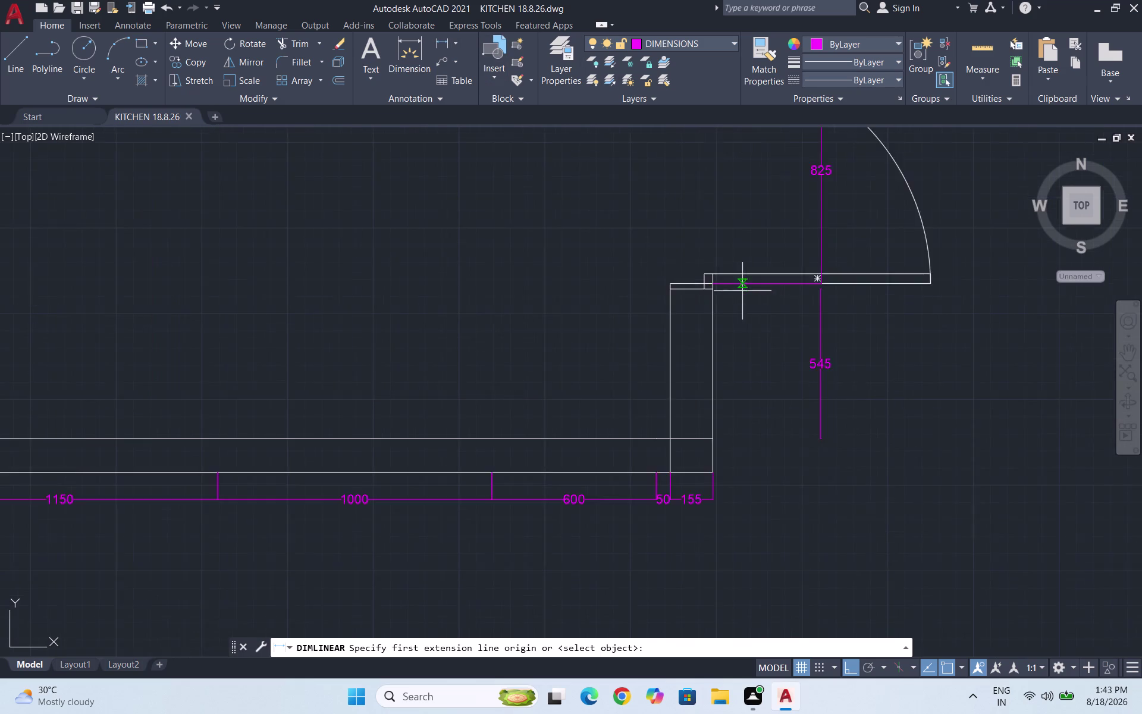
scroll(up, 3)
click(691, 290)
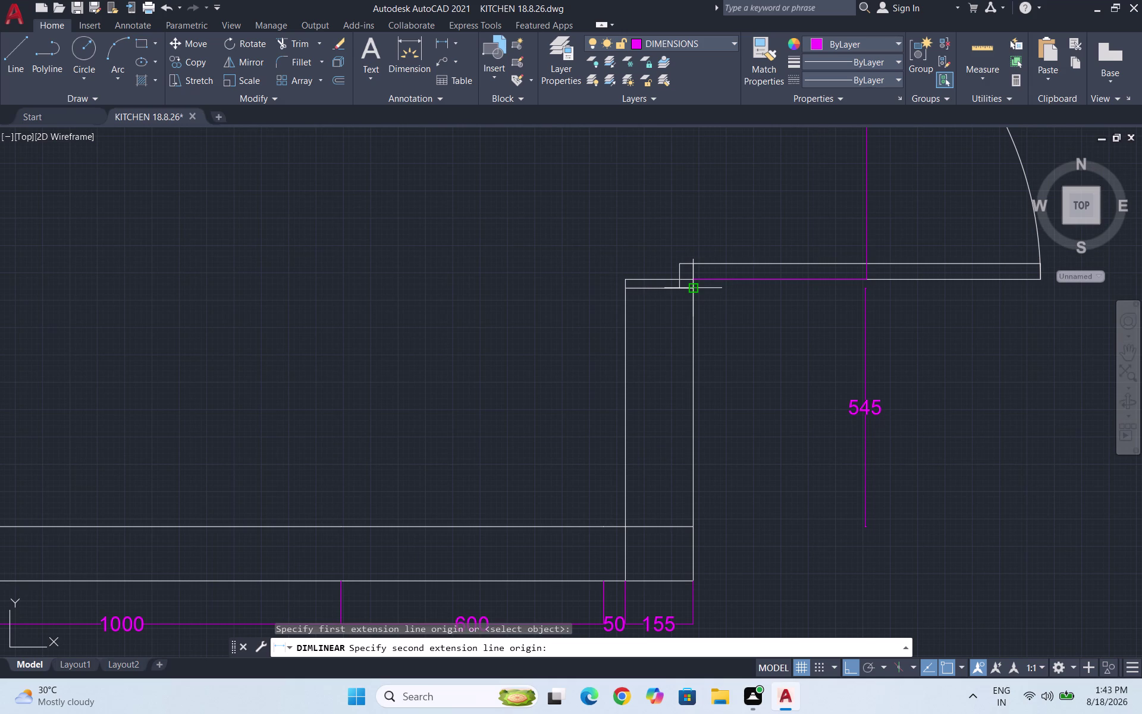
click(691, 525)
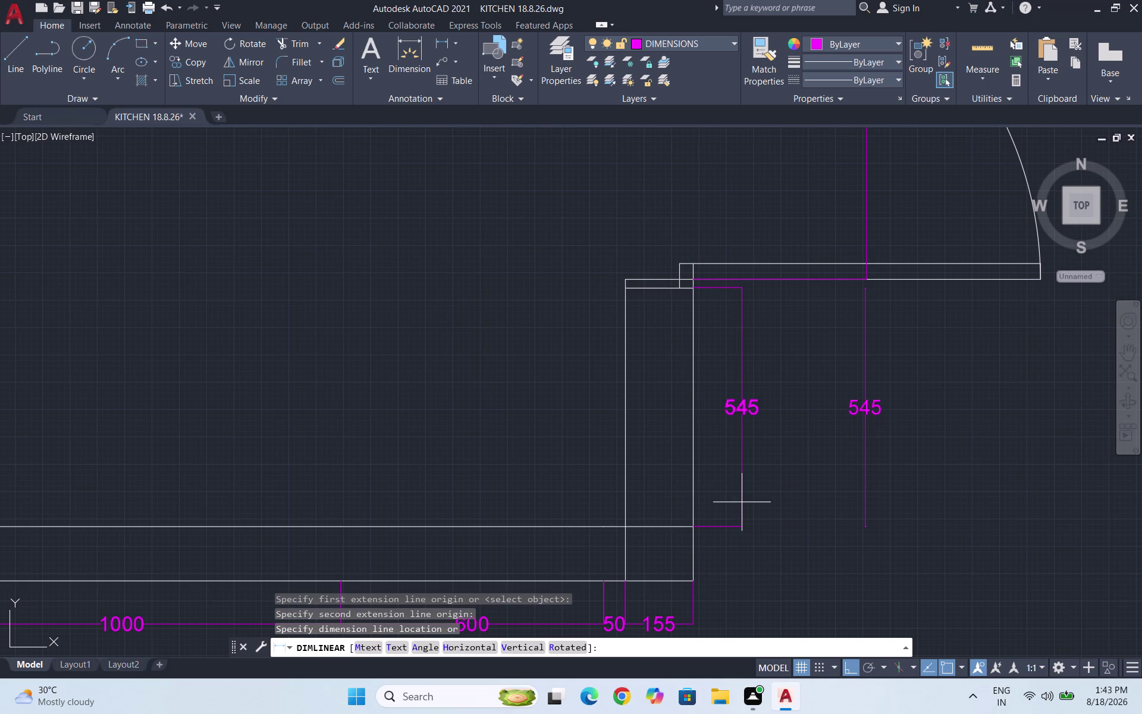
key(Escape)
key(Escape)
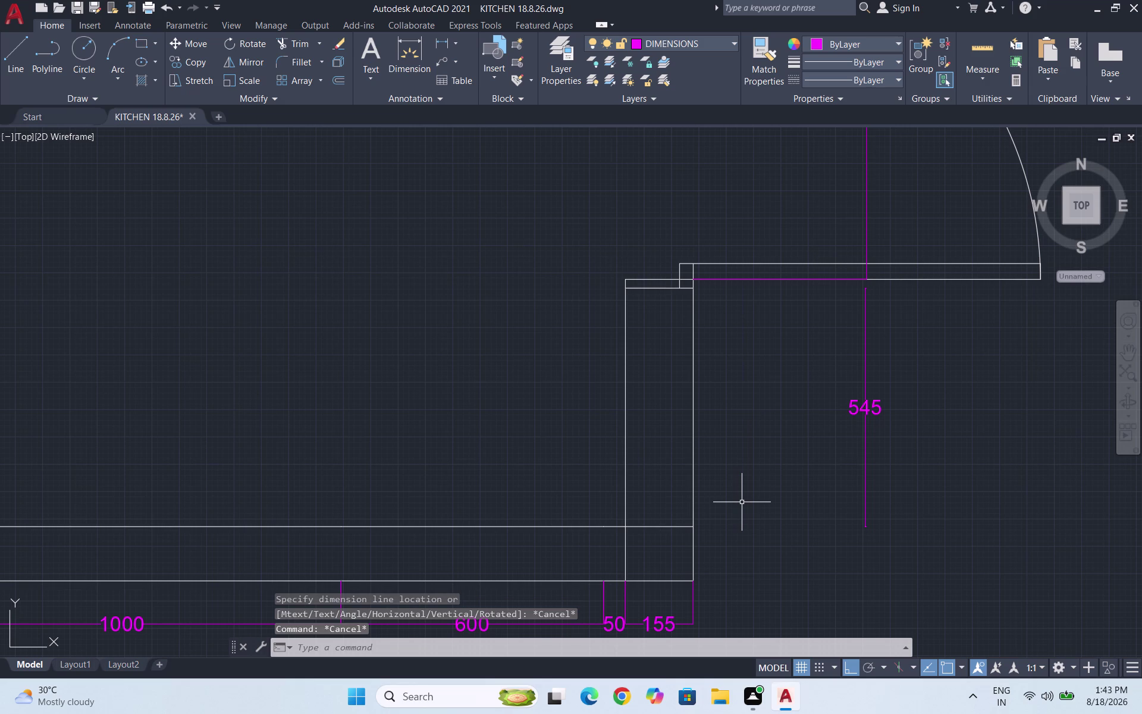
Draw a 45-unit guide line down from the wall corner, undoing the extra long line.
key(l)
key(Return)
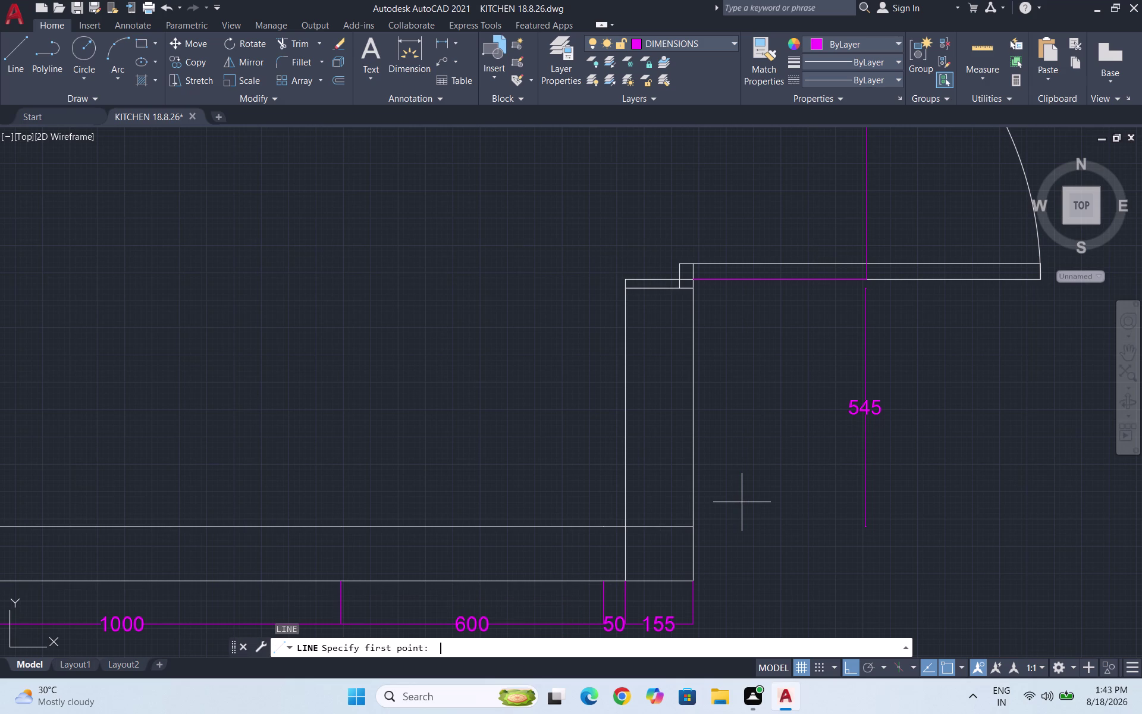
click(693, 293)
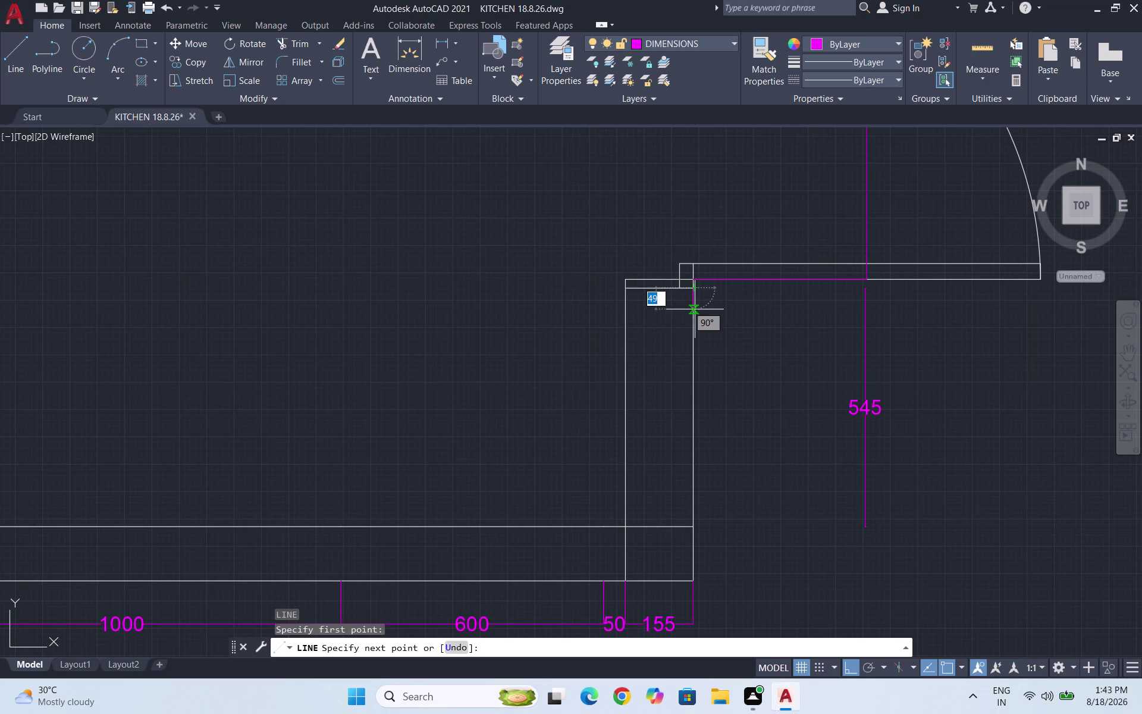
text(45)
key(Return)
key(Return)
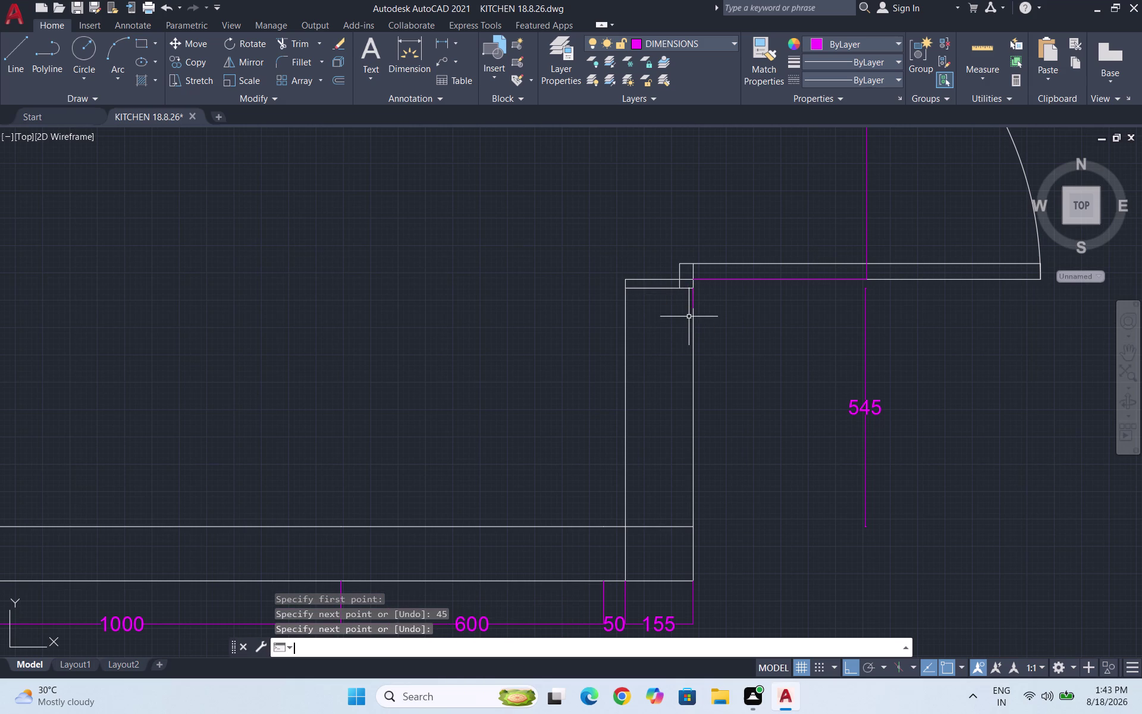
key(l)
key(Return)
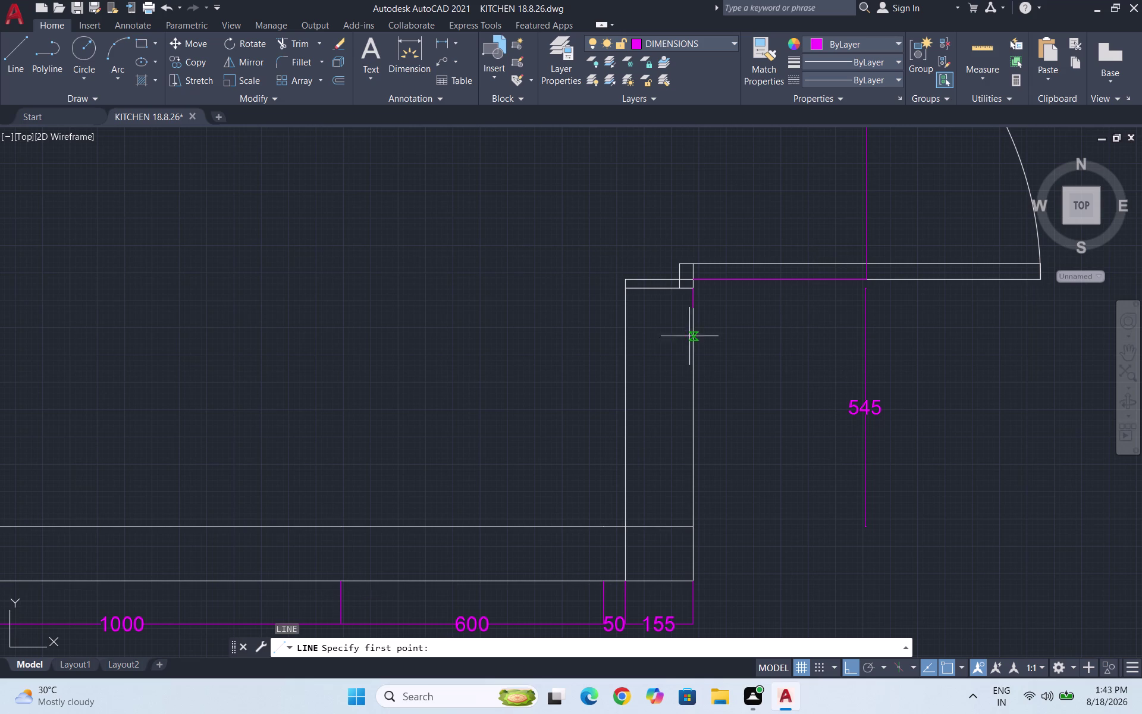
click(693, 308)
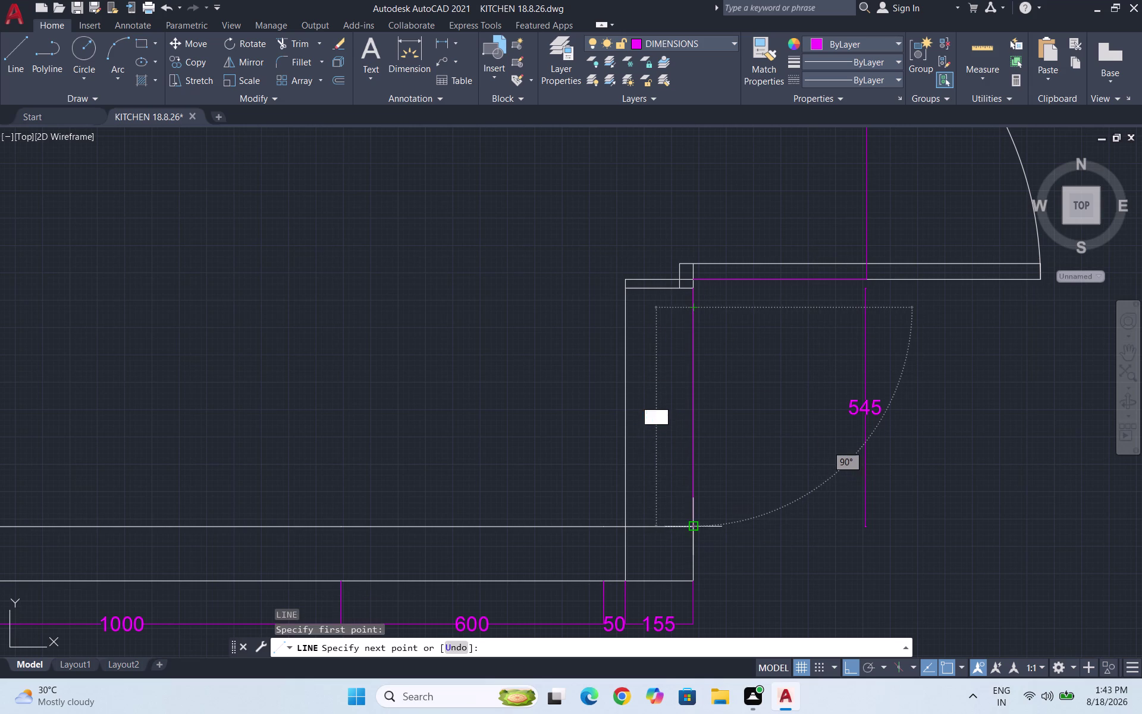
click(694, 525)
key(Escape)
key(Escape)
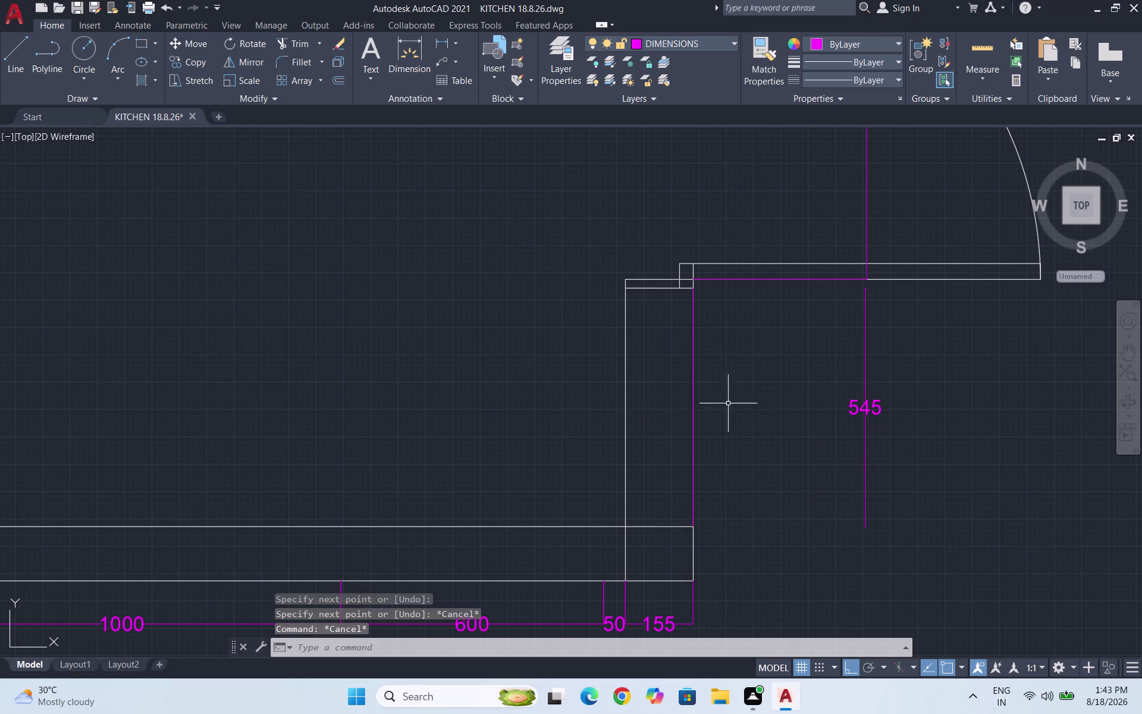
key(ctrl+z)
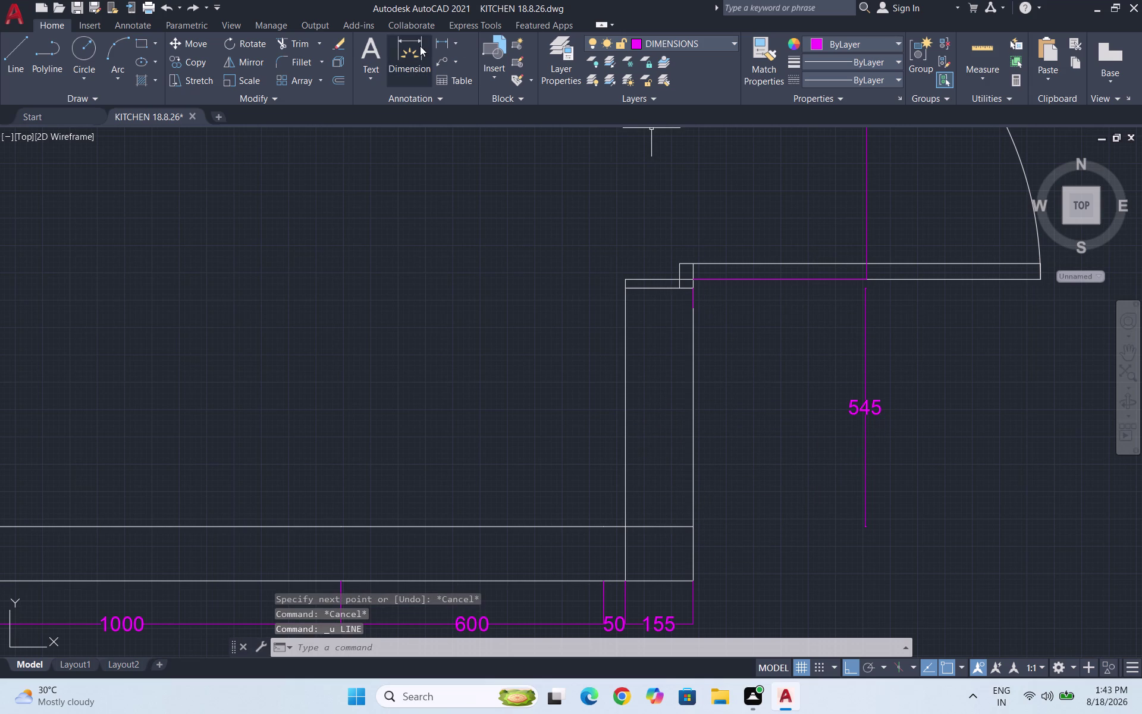
Add the 500 dimension from the guide line's end to the inner wall, then save.
click(450, 40)
click(694, 308)
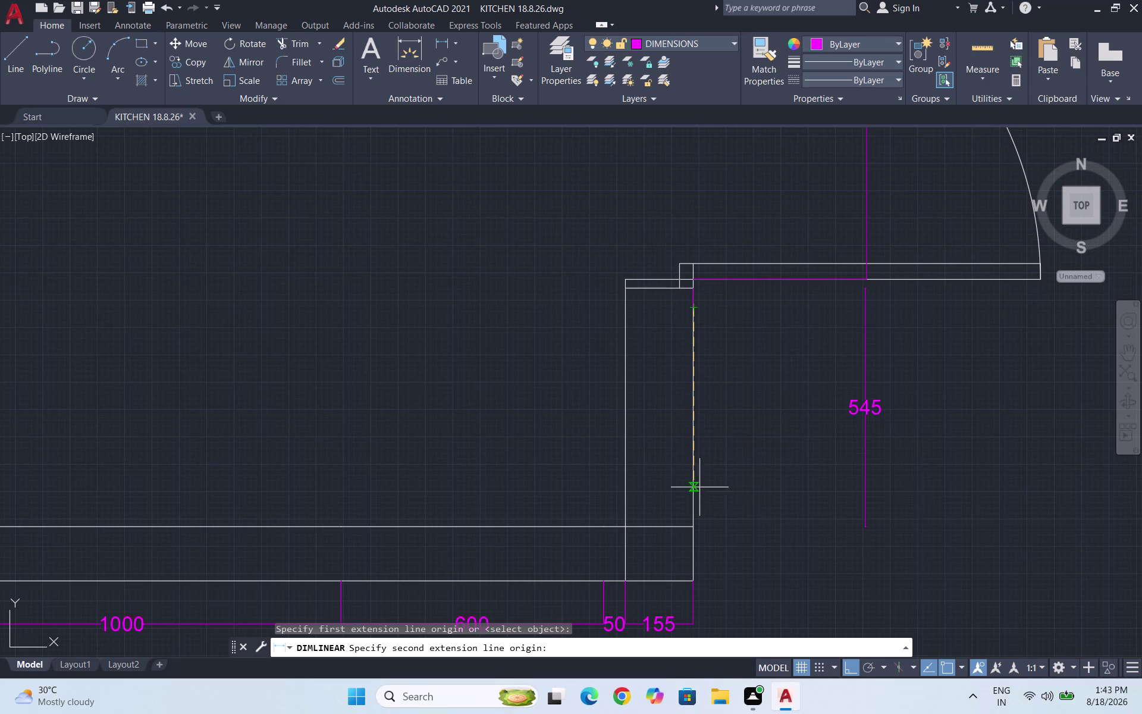
click(695, 527)
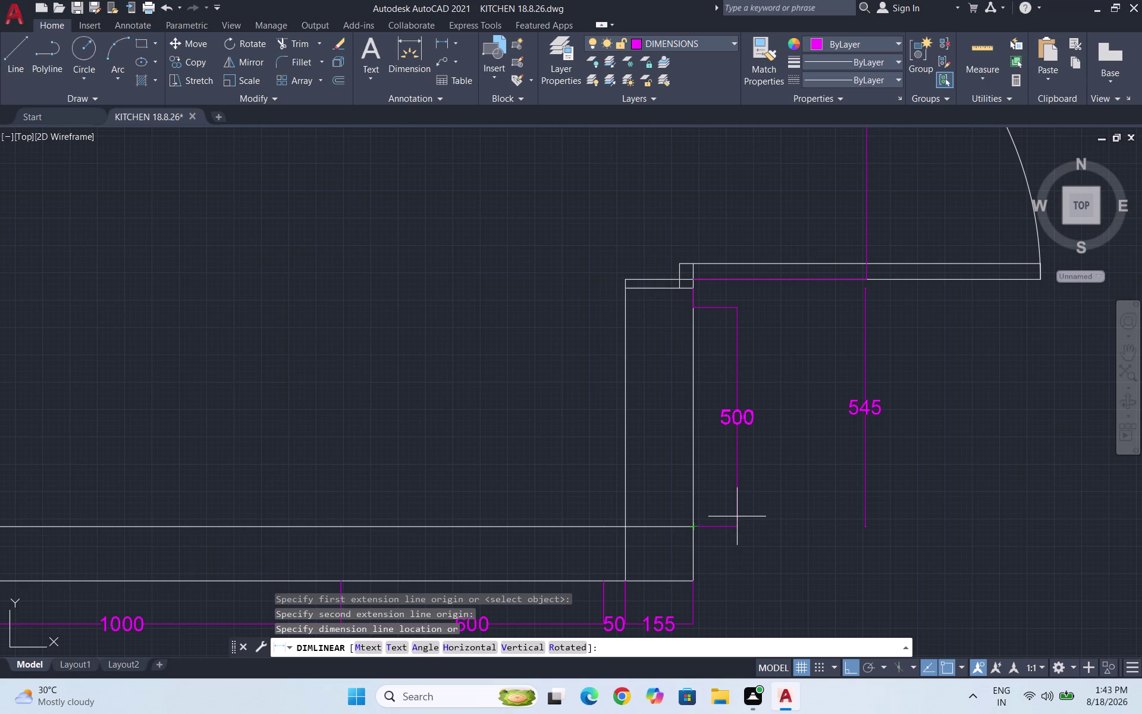
click(737, 516)
scroll(down, 3)
key(Escape)
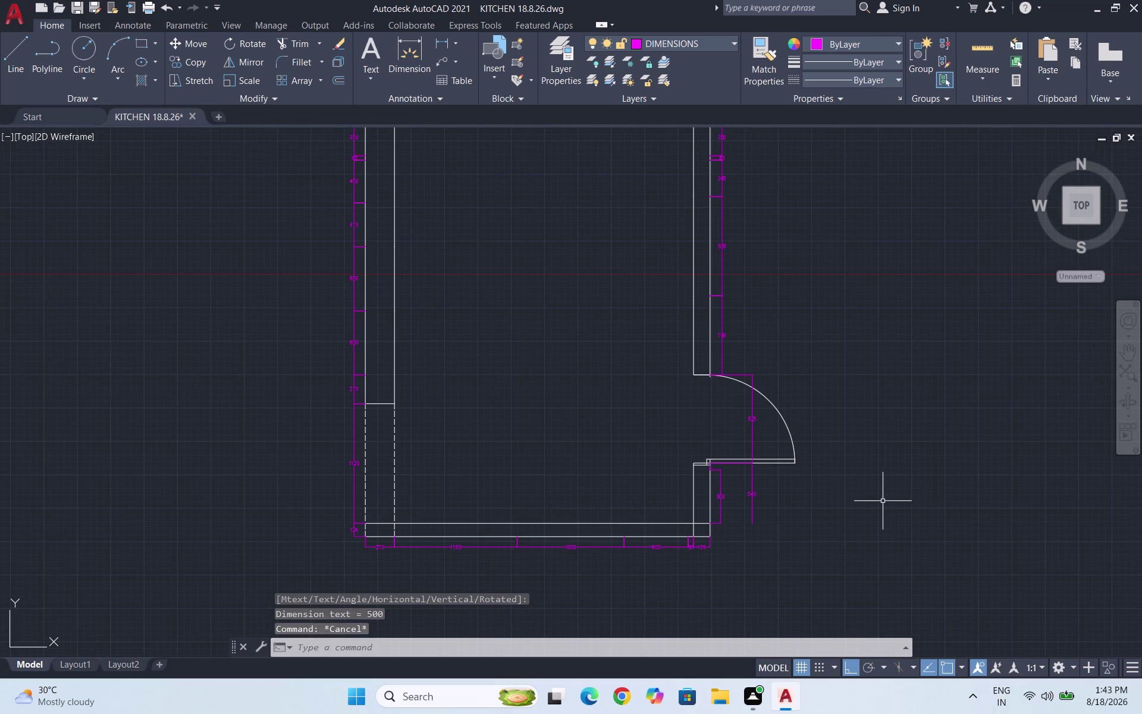
key(ctrl+s)
scroll(down, 3)
scroll(up, 3)
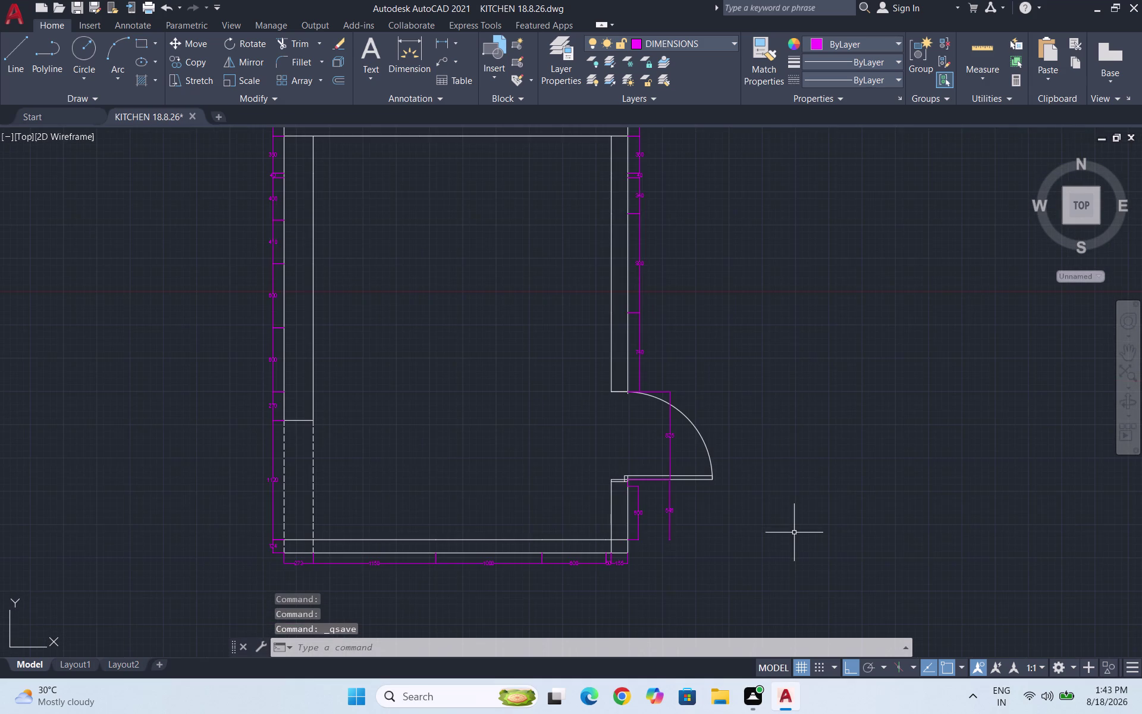
scroll(down, 3)
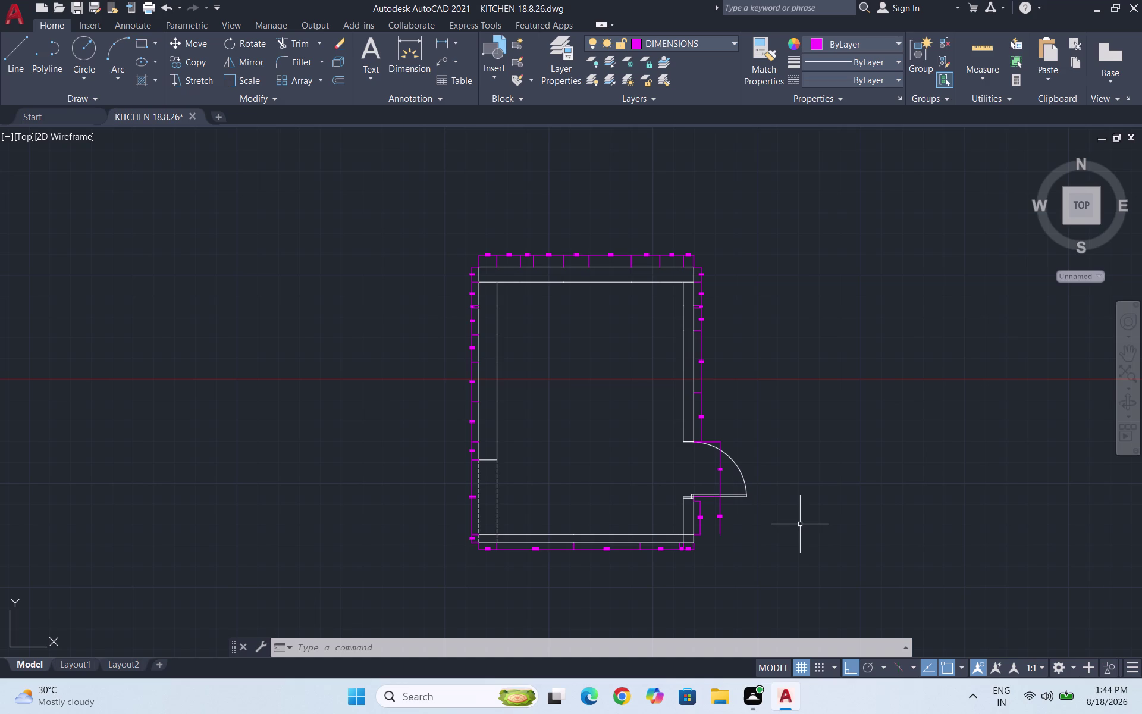
Save the kitchen drawing with Ctrl+S after adding the 500 inner-wall dimension.
key(ctrl+s)
key(ctrl+s)
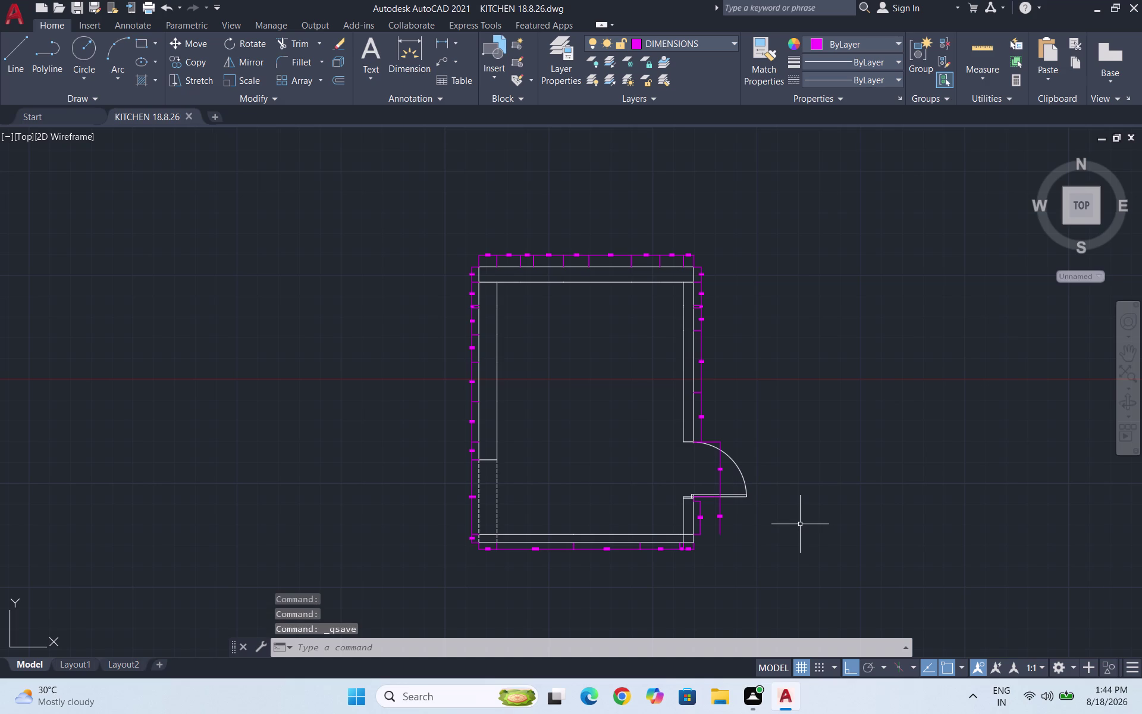